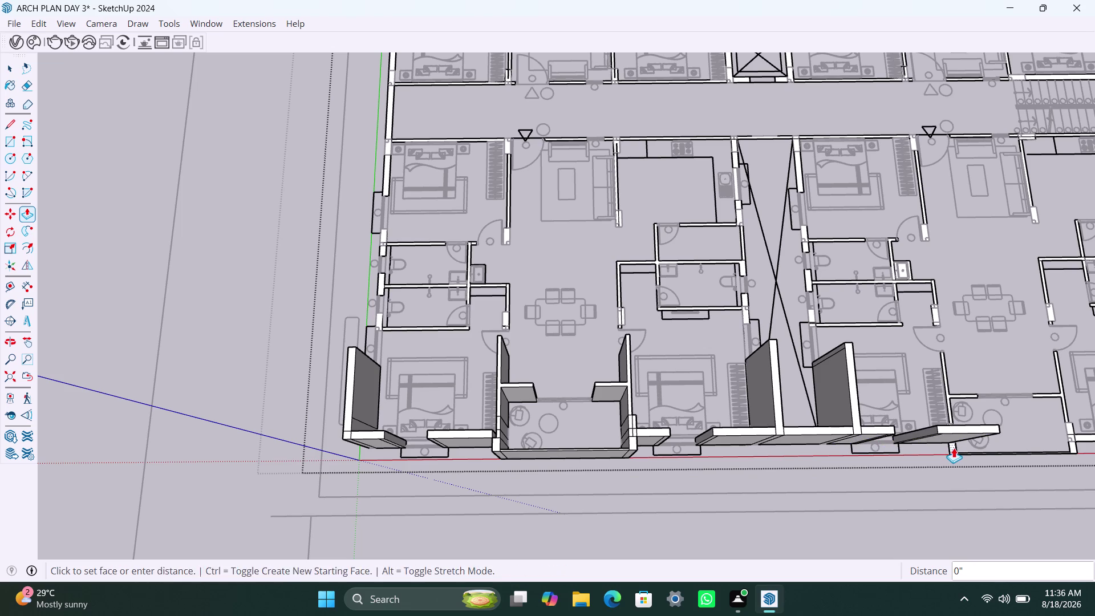
Raise the first front wall strip to wall height while orbiting along the front facade.
double_click(950, 416)
scroll(down, 3)
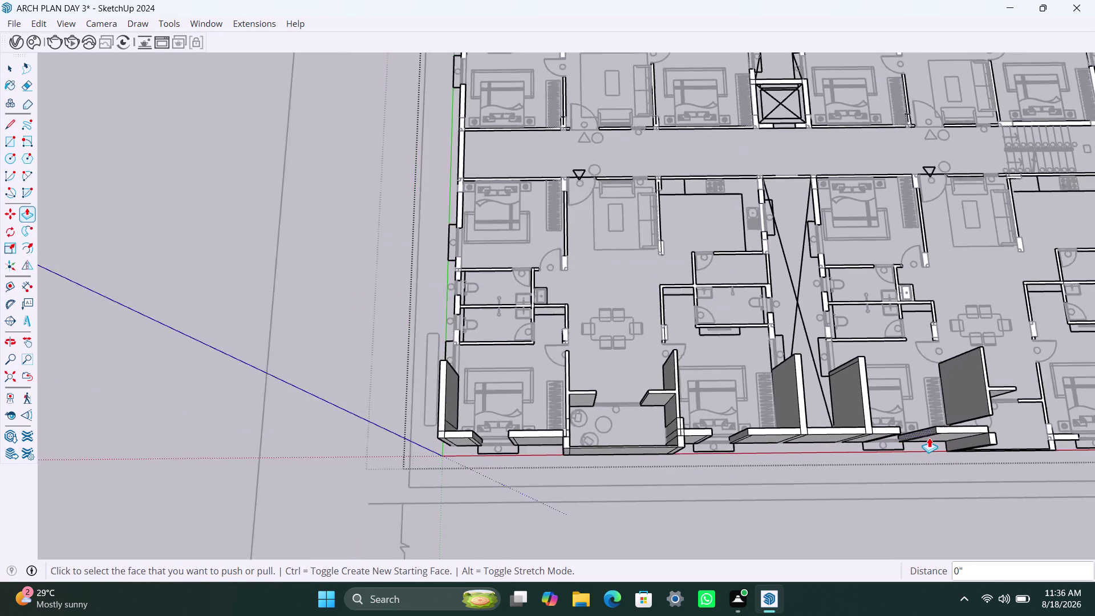
scroll(down, 3)
middle_drag(925, 439, 753, 418)
scroll(up, 3)
middle_drag(805, 412, 741, 413)
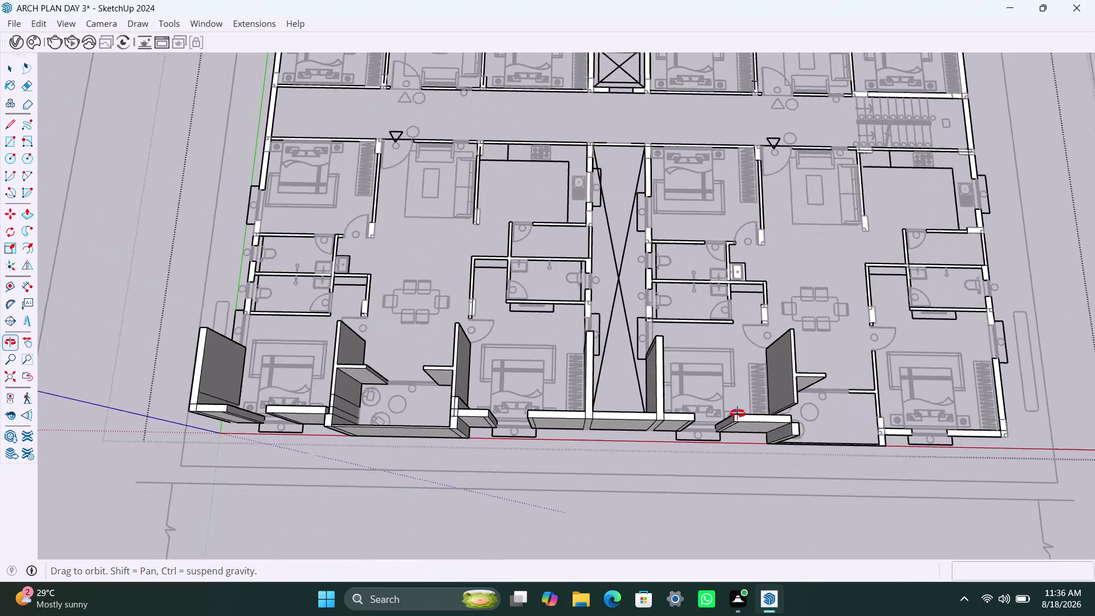
middle_drag(742, 414, 716, 410)
scroll(up, 3)
middle_drag(791, 467, 694, 402)
scroll(up, 3)
scroll(up, 3)
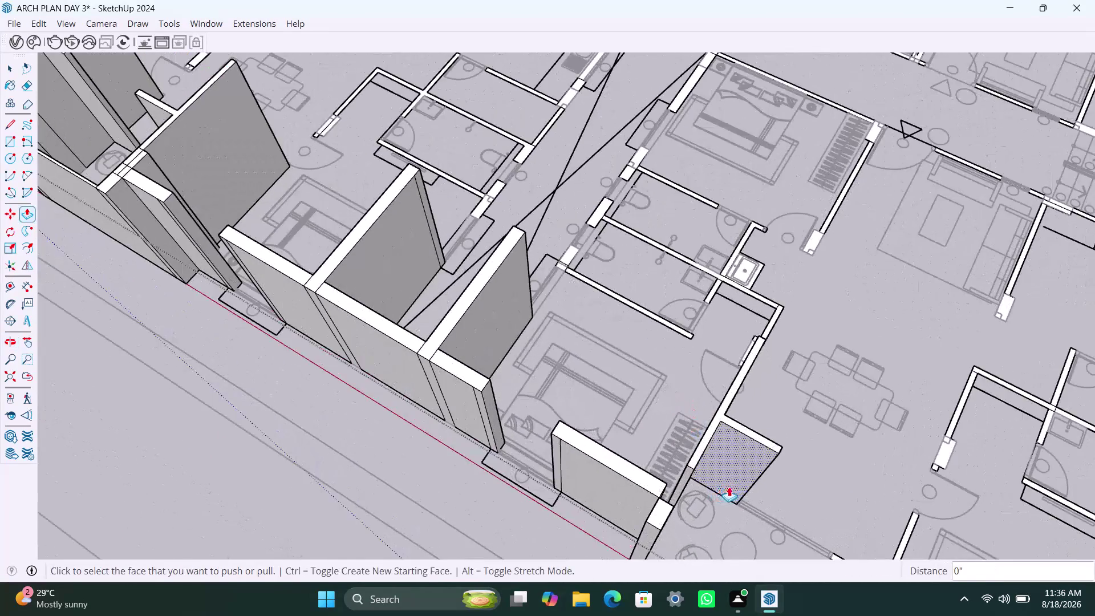
scroll(down, 3)
middle_drag(735, 460, 687, 380)
scroll(up, 3)
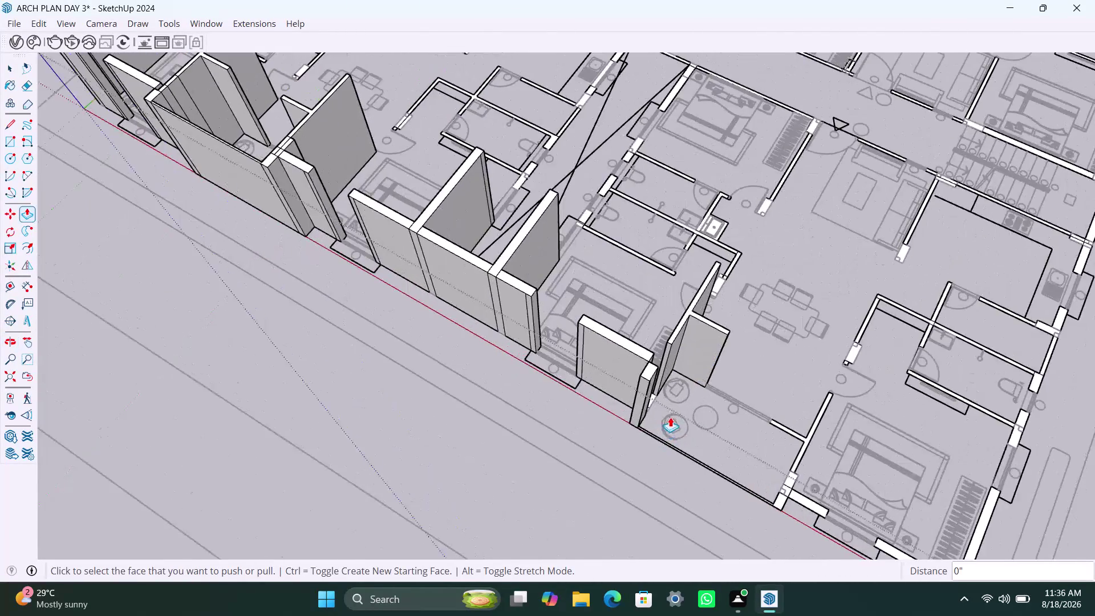
scroll(up, 3)
Raise the two adjoining wall strips beside the dining area to the same height.
double_click(642, 391)
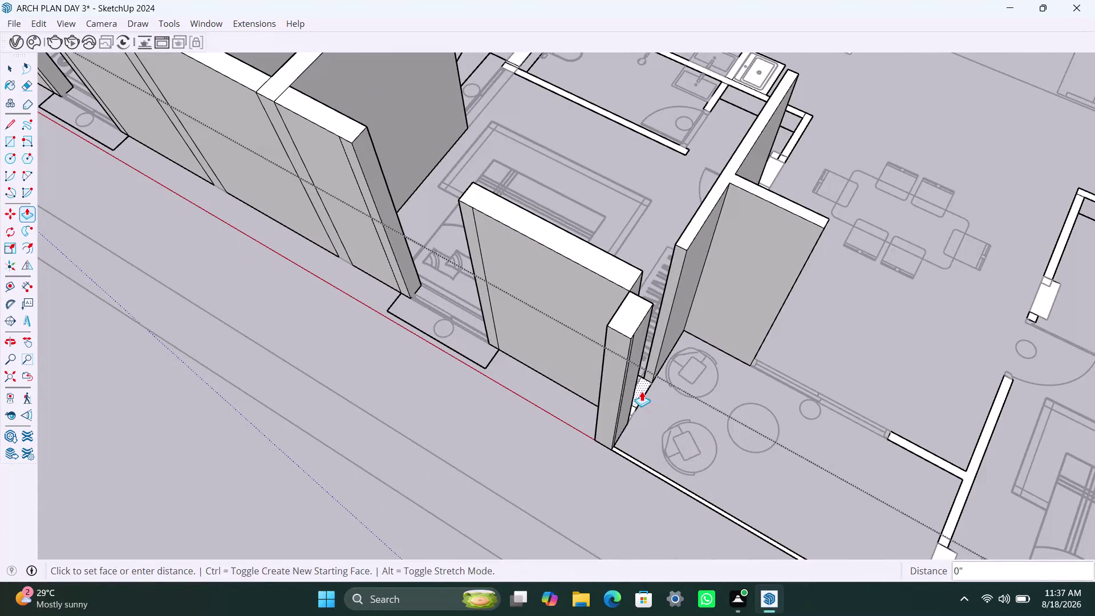
double_click(634, 409)
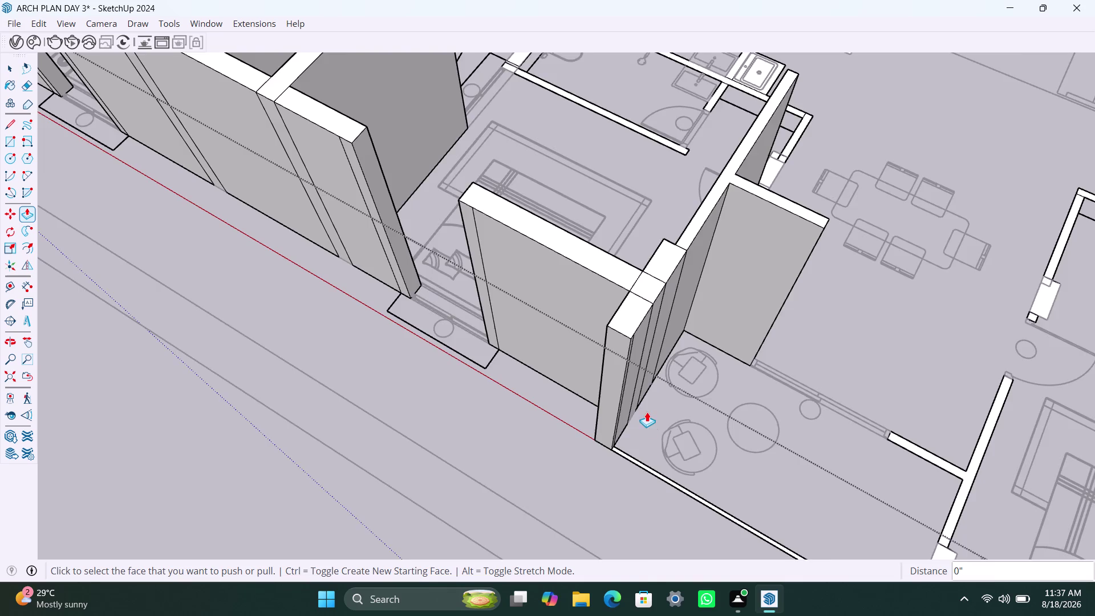
scroll(down, 3)
middle_drag(715, 424, 651, 358)
scroll(up, 3)
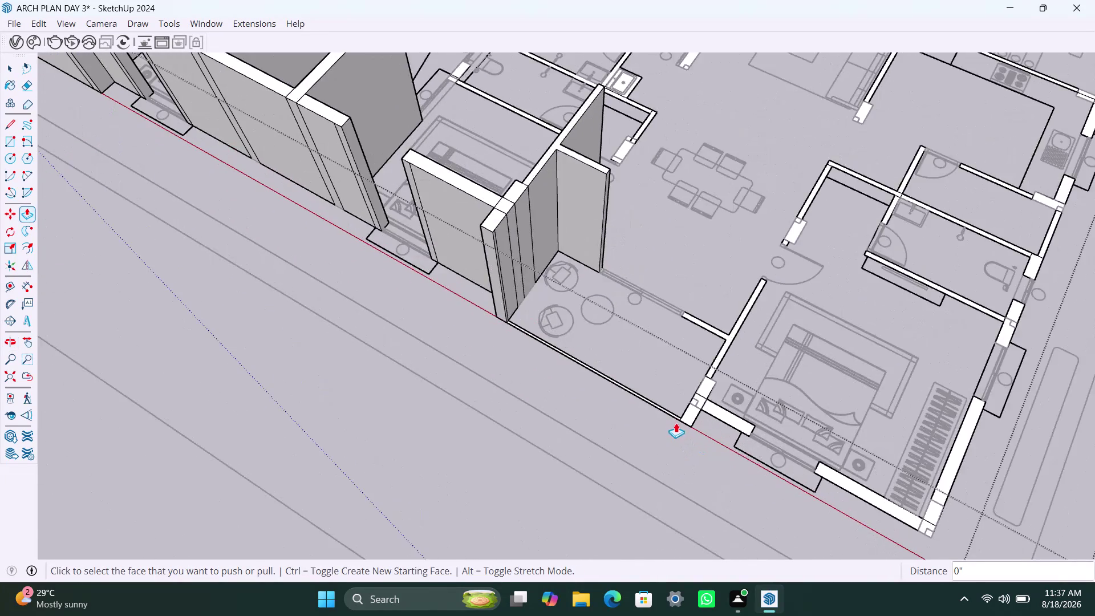
scroll(up, 3)
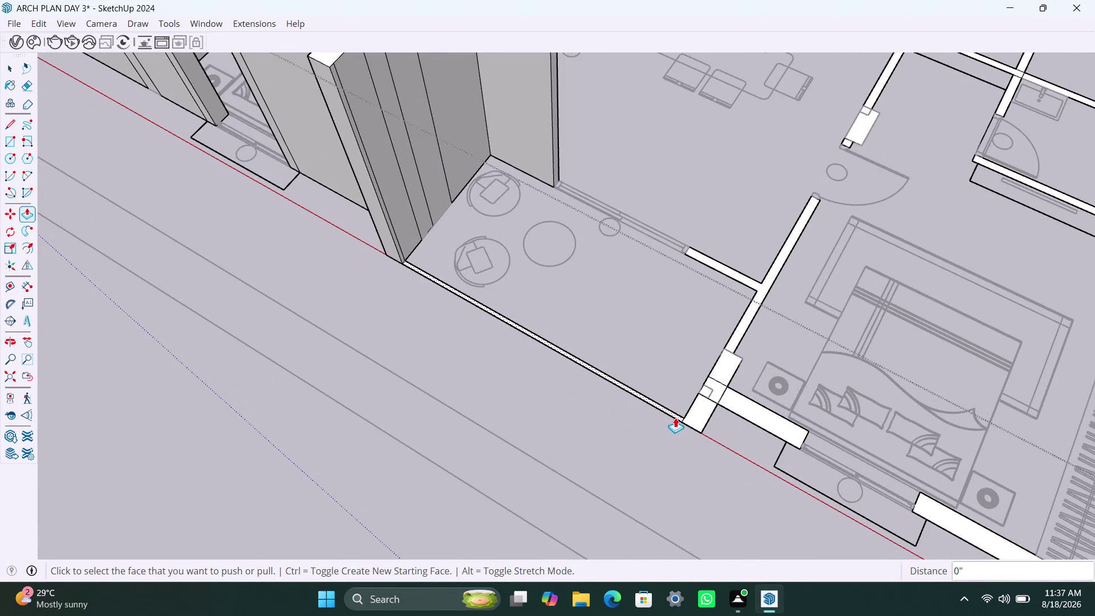
Extrude the long front wall strip and the next two front wall segments.
double_click(675, 417)
double_click(698, 420)
double_click(747, 404)
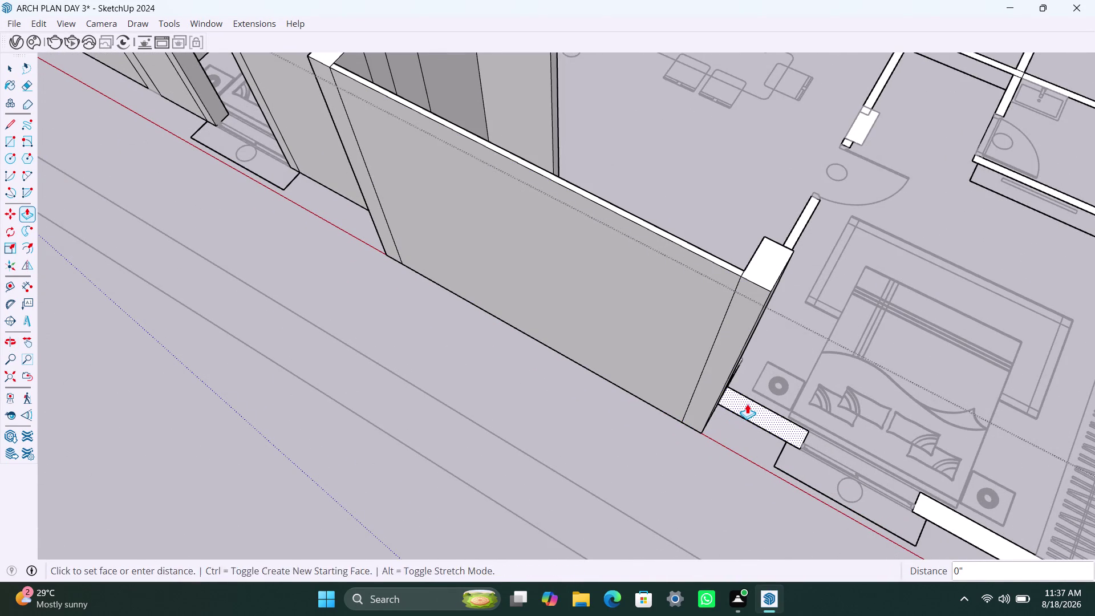
scroll(down, 3)
middle_drag(769, 415, 594, 400)
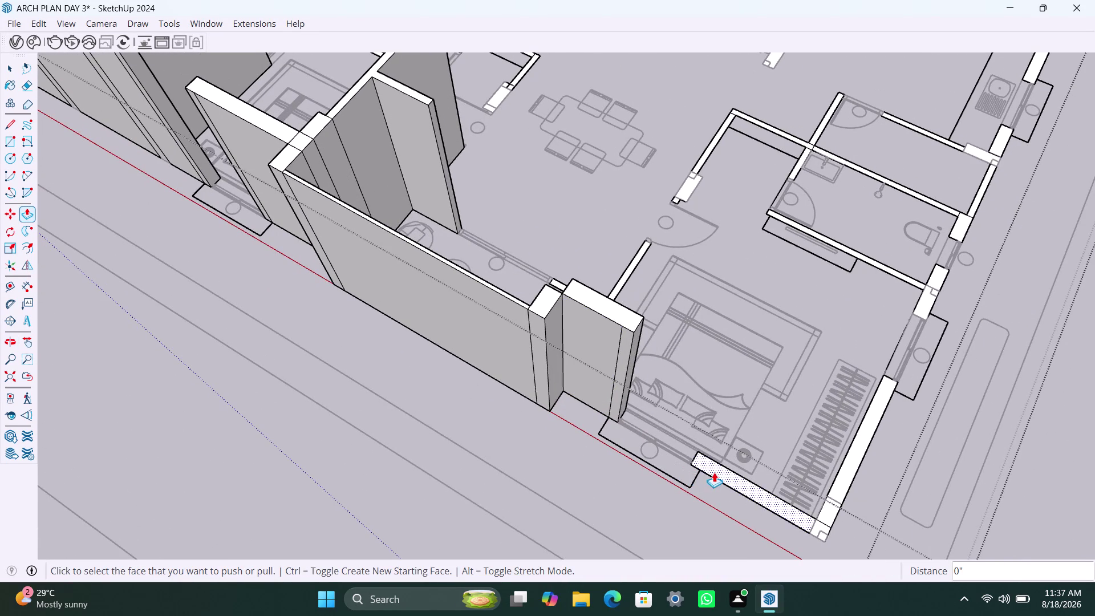
Raise the corner room's front wall strips and side wall strip to full height.
double_click(715, 471)
double_click(826, 527)
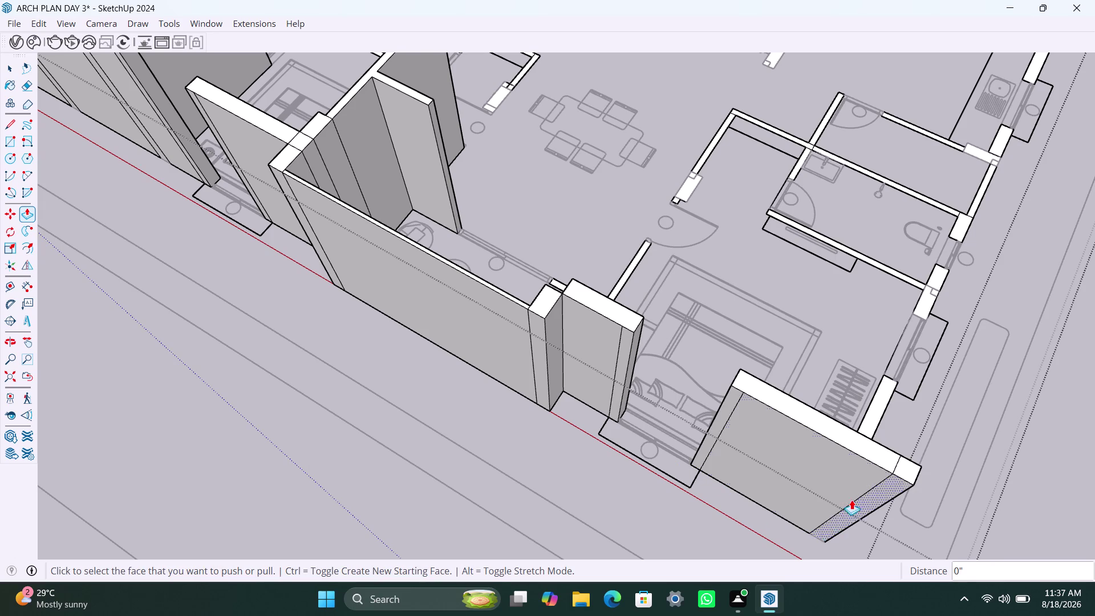
double_click(870, 429)
scroll(down, 3)
middle_drag(883, 468, 846, 462)
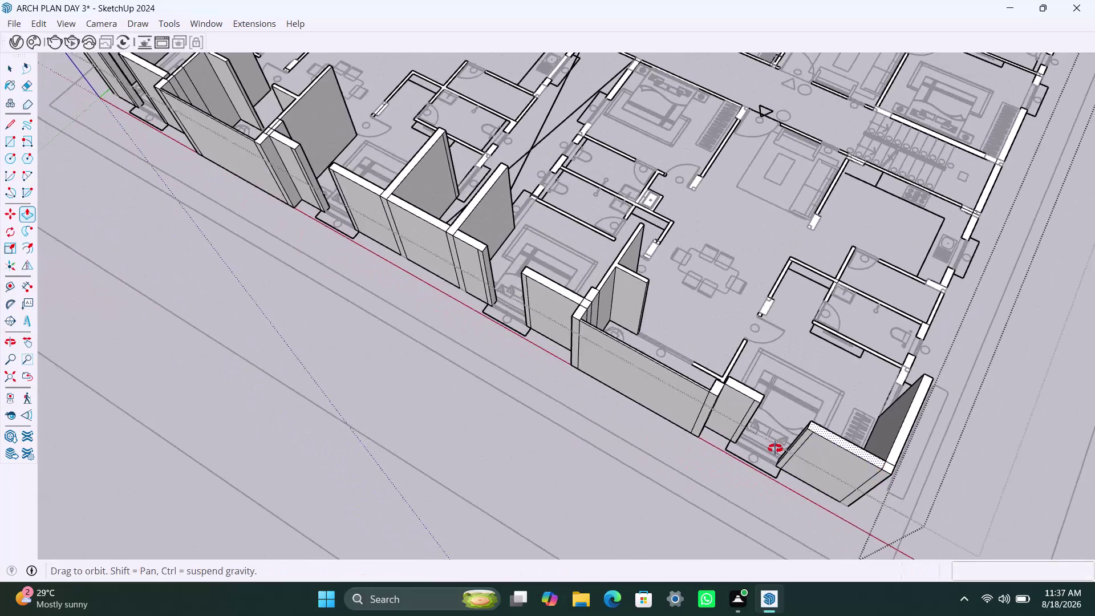
Raise the interior walls beside, below and right of the dining area toward the bedroom.
middle_drag(847, 462, 548, 431)
scroll(down, 3)
scroll(up, 3)
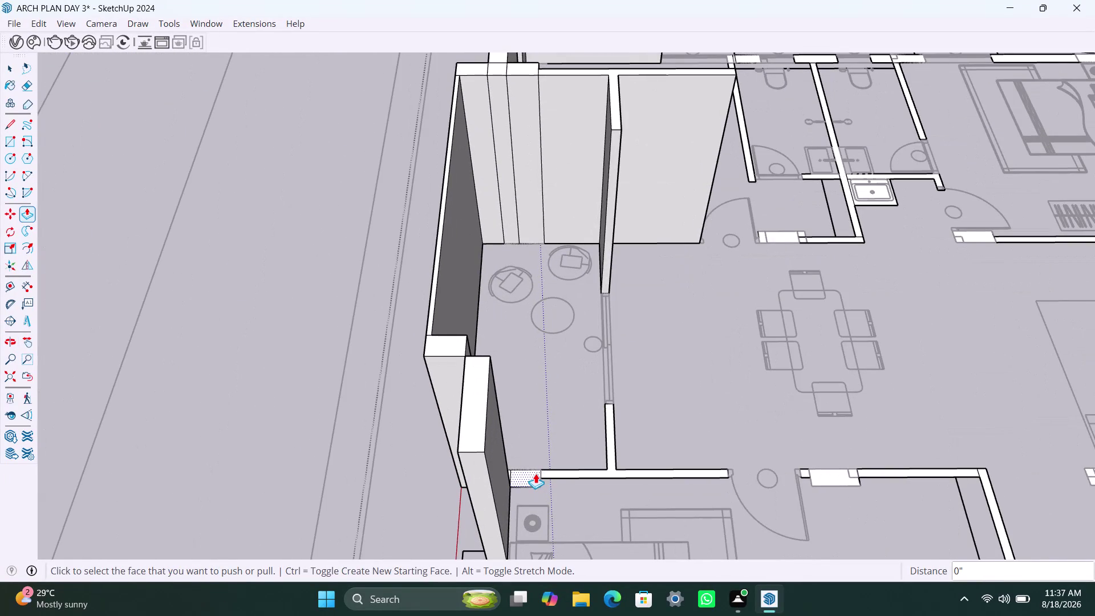
double_click(535, 473)
scroll(down, 3)
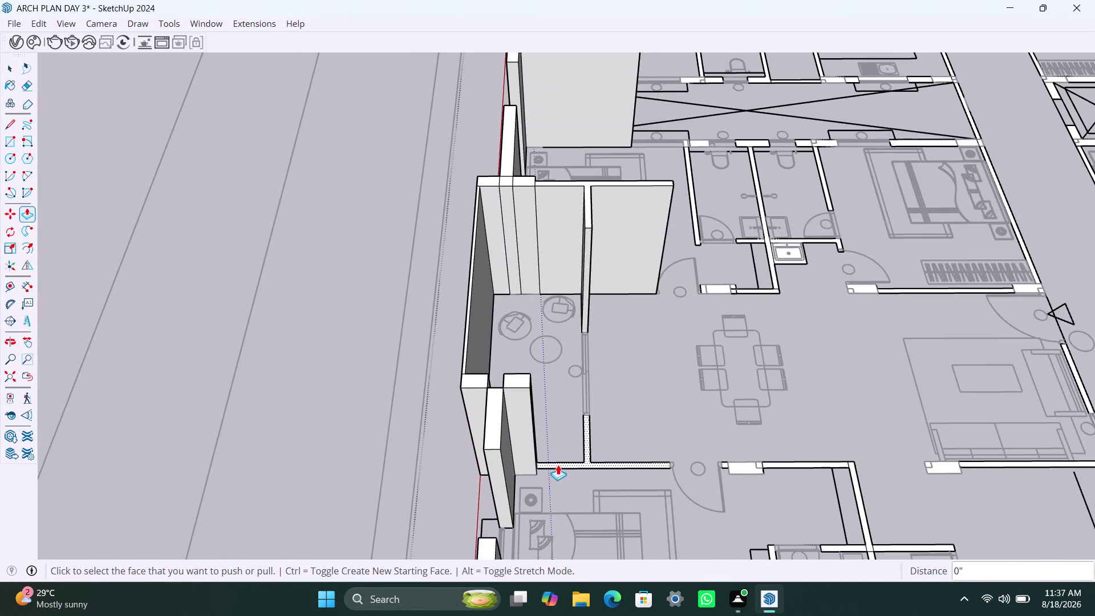
double_click(557, 464)
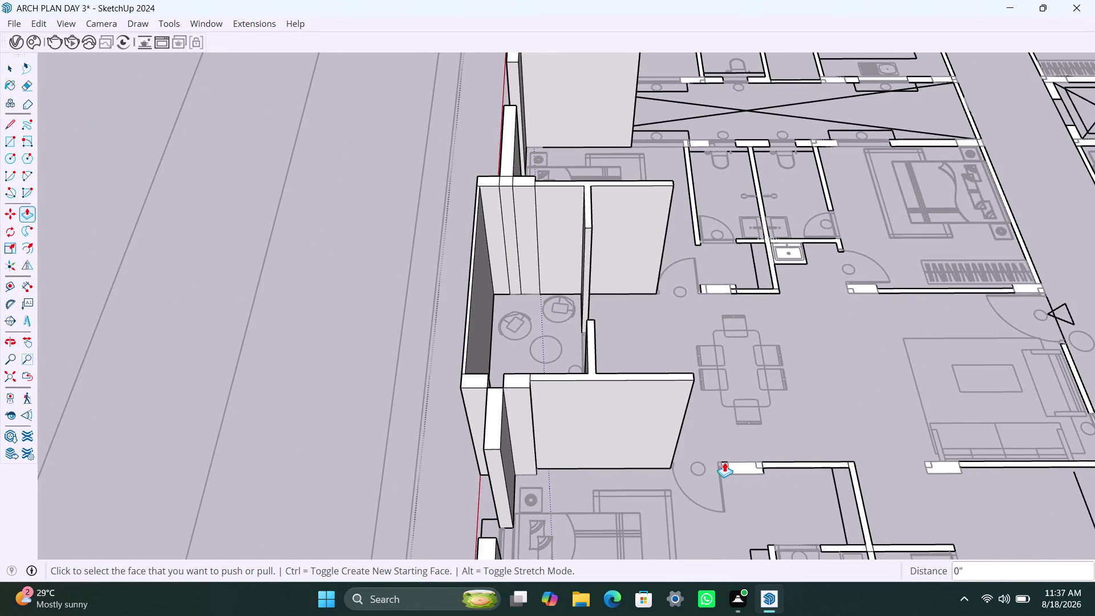
double_click(740, 465)
double_click(782, 464)
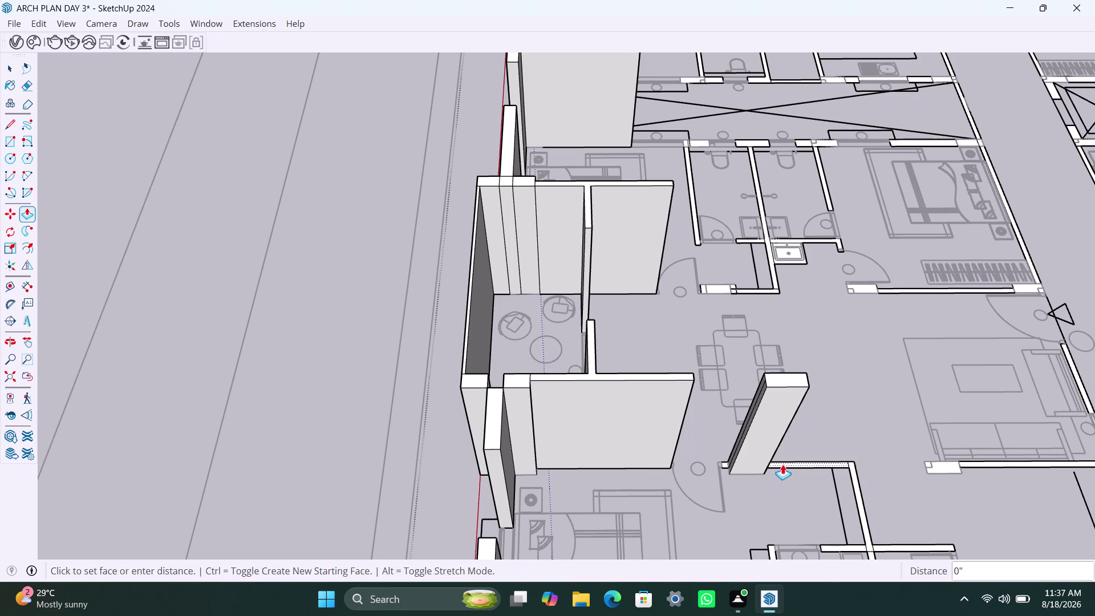
double_click(723, 463)
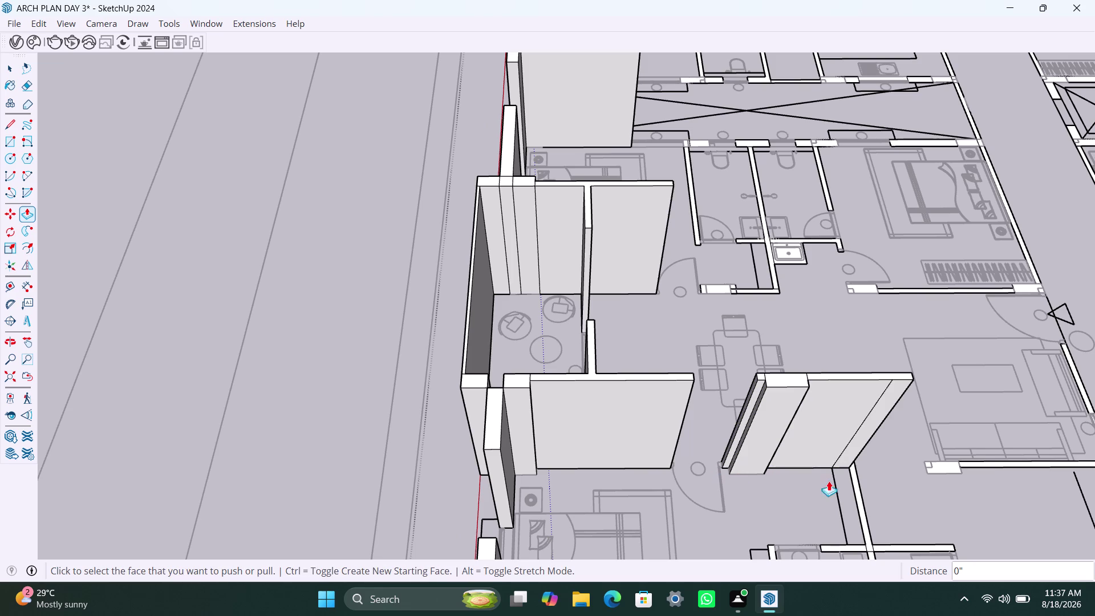
Raise the walls between the front rooms and the bathroom's front wall to full height.
double_click(859, 489)
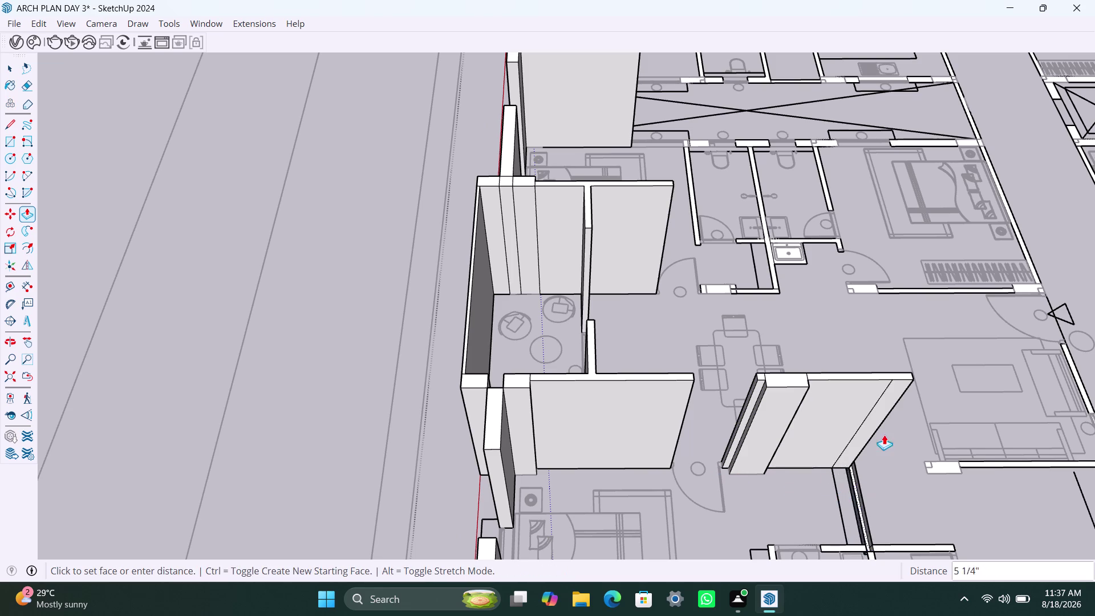
click(890, 377)
scroll(down, 3)
middle_drag(807, 484, 789, 376)
scroll(up, 3)
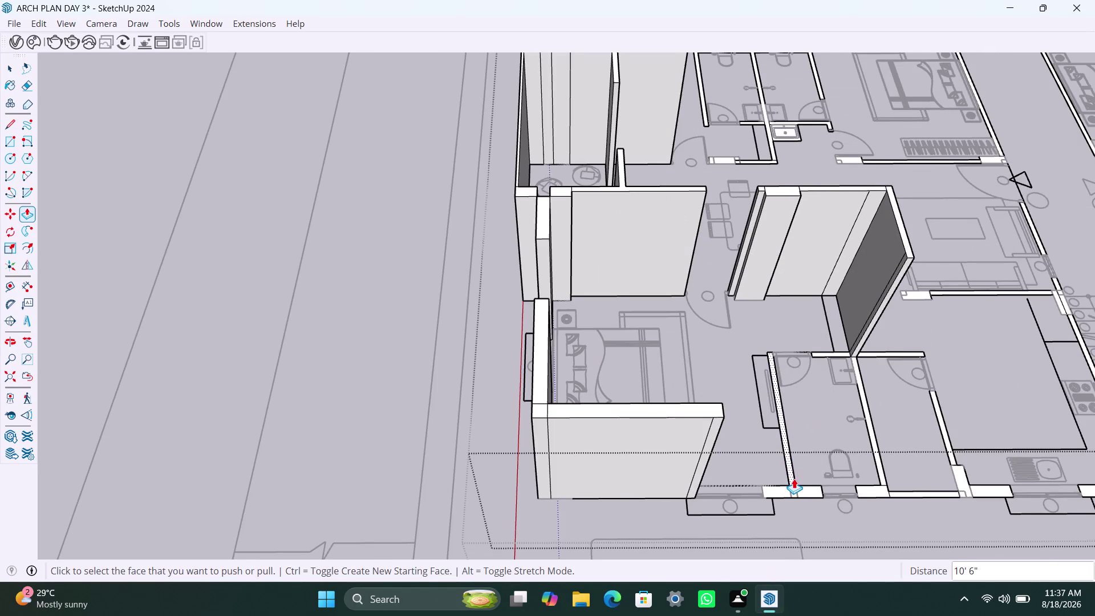
double_click(793, 478)
double_click(789, 493)
double_click(877, 495)
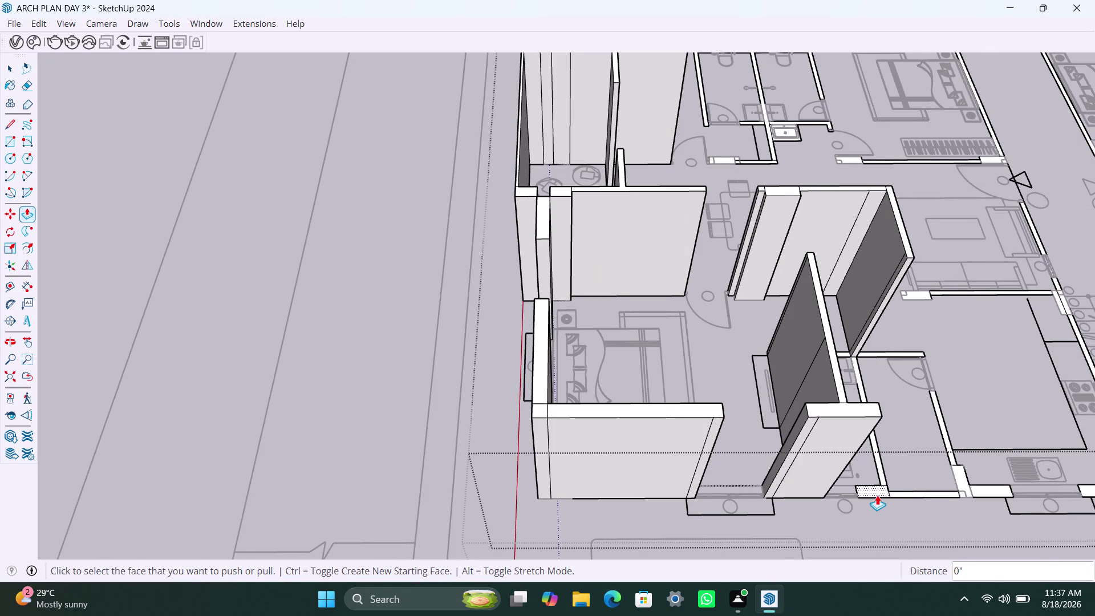
double_click(922, 494)
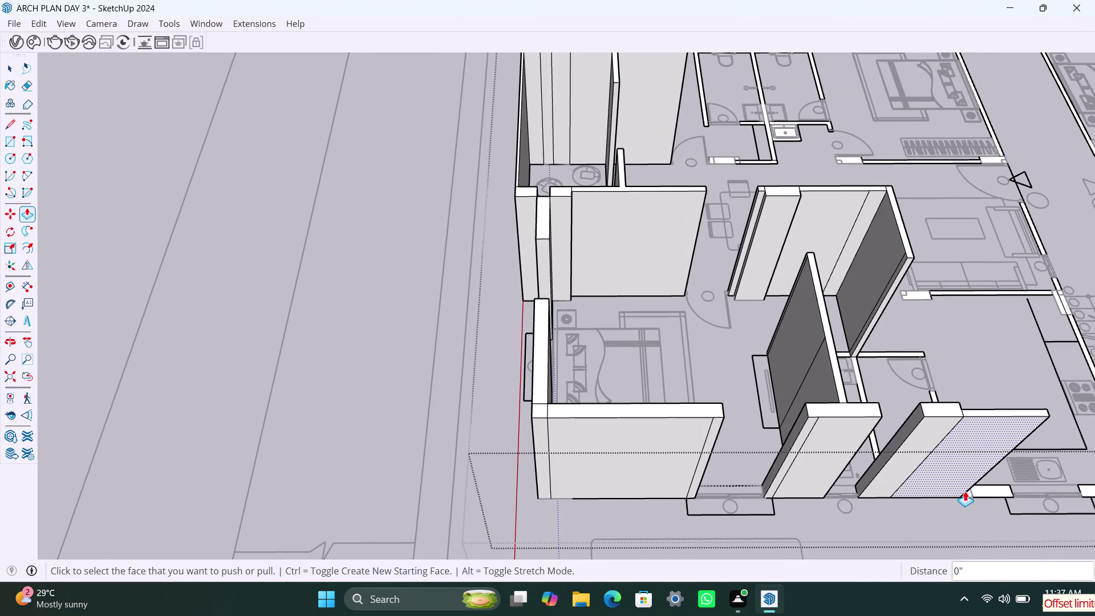
double_click(969, 494)
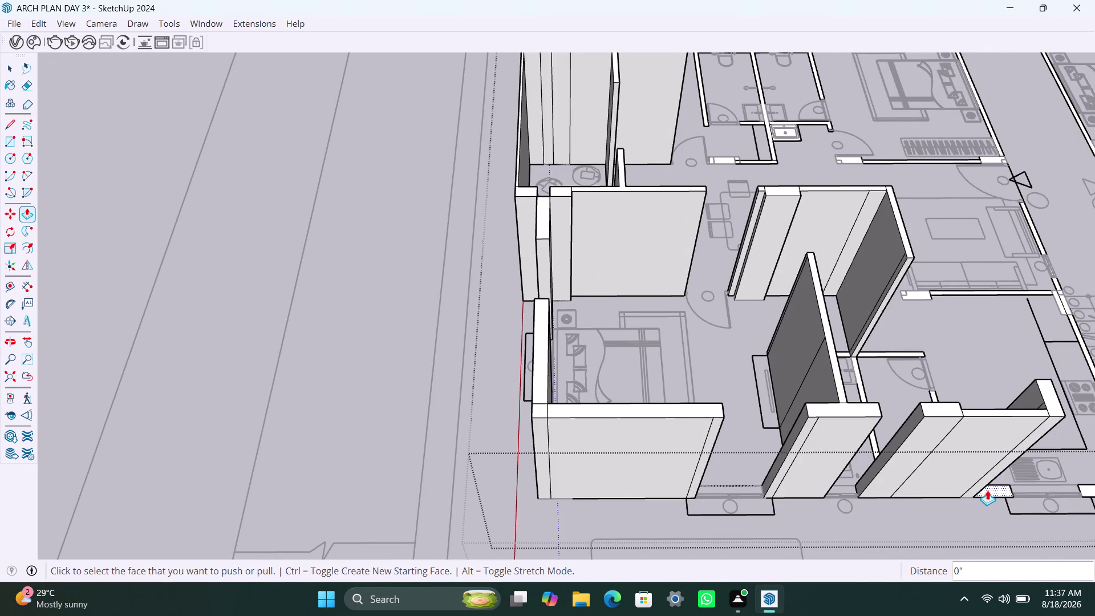
double_click(991, 489)
Raise the next front wall segment and try pulling up the narrow strip between walls.
double_click(874, 439)
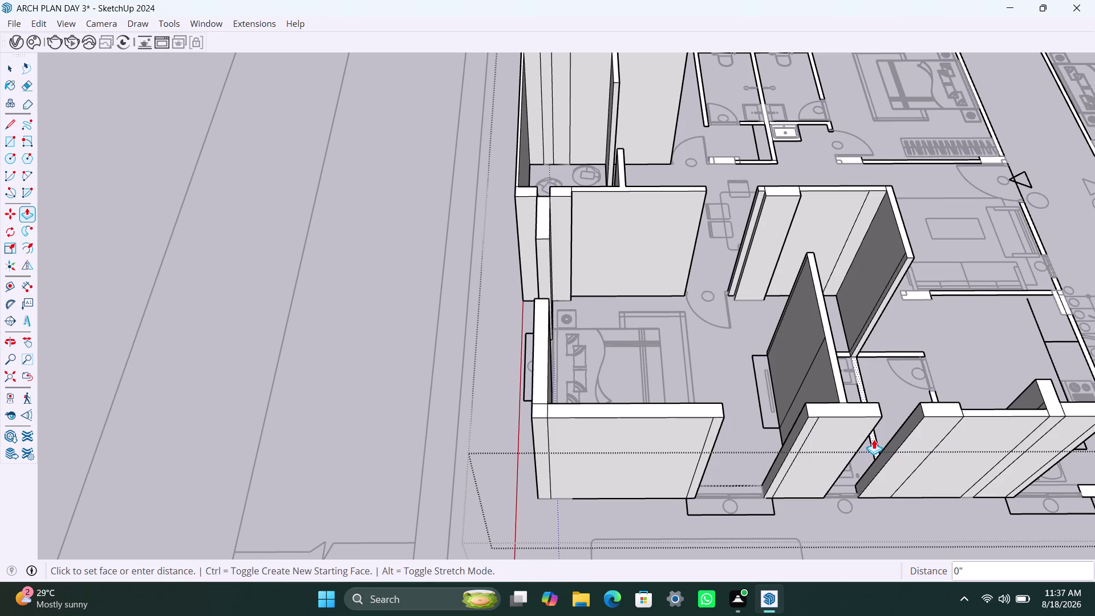
double_click(877, 438)
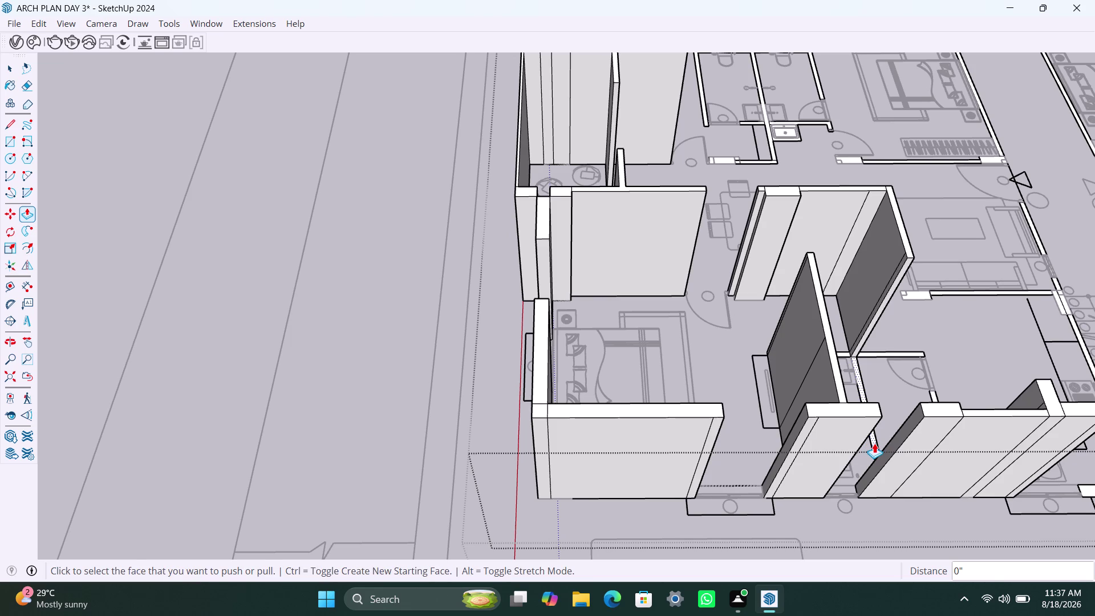
double_click(874, 443)
click(875, 443)
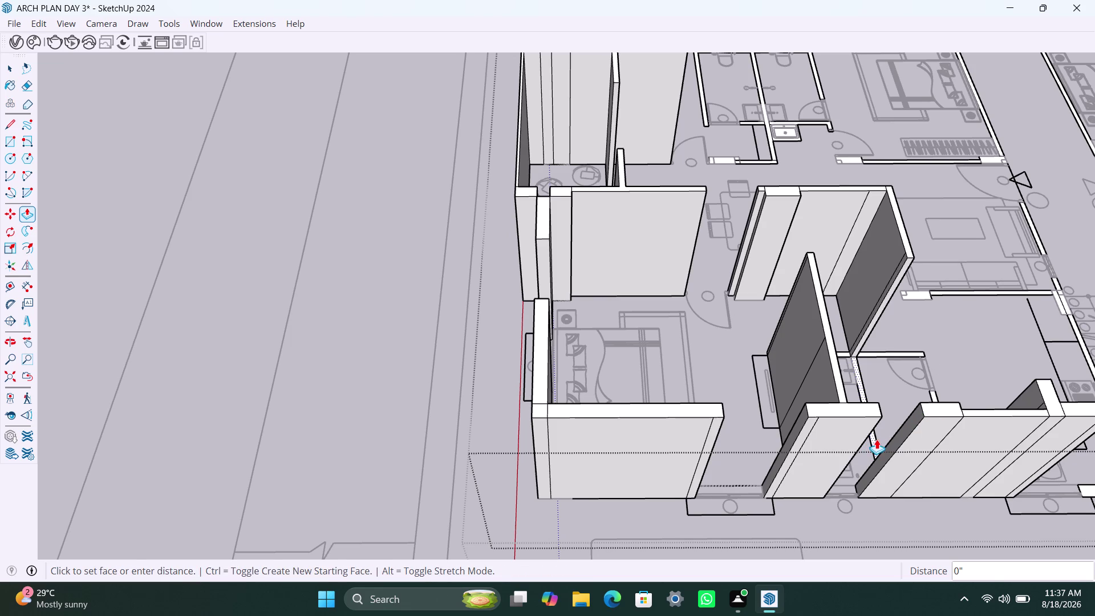
click(876, 439)
click(930, 411)
key(space)
key(p)
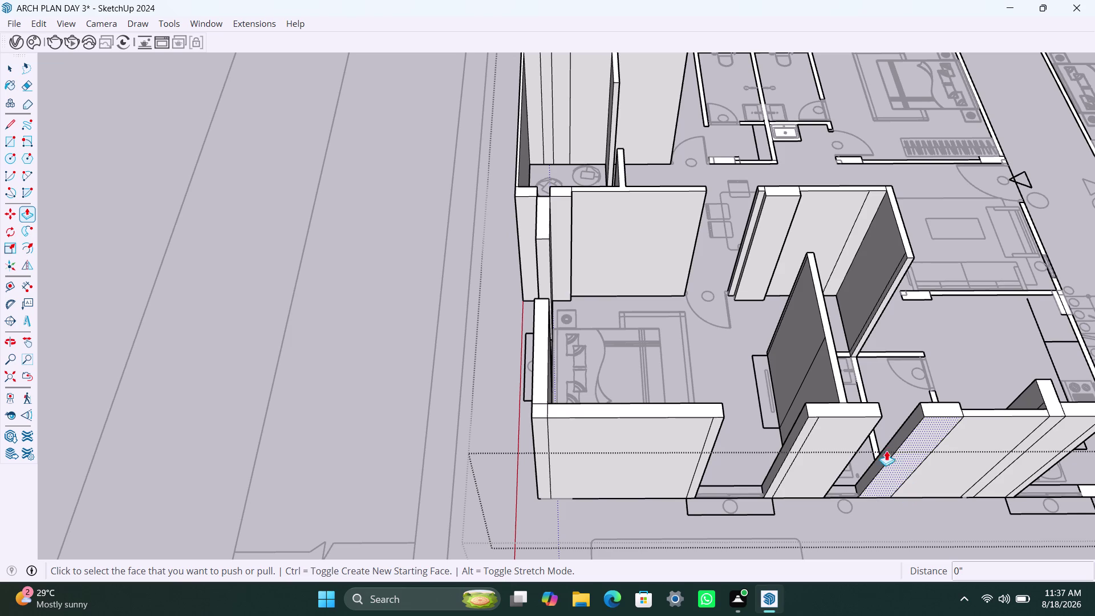
click(876, 446)
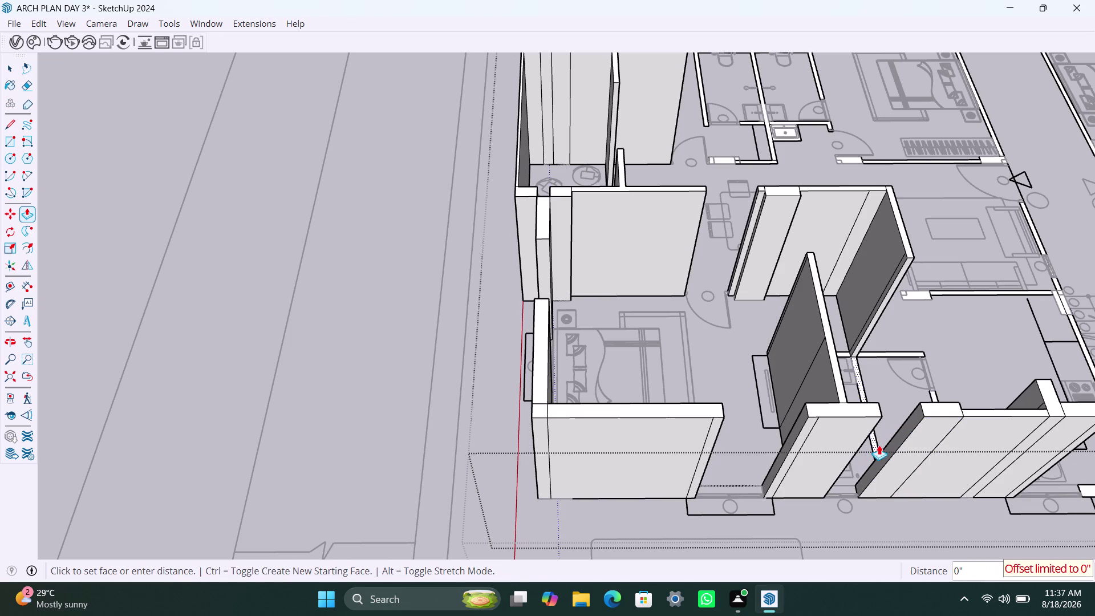
click(934, 405)
Pull back and orbit toward the next apartment's front rooms.
scroll(down, 3)
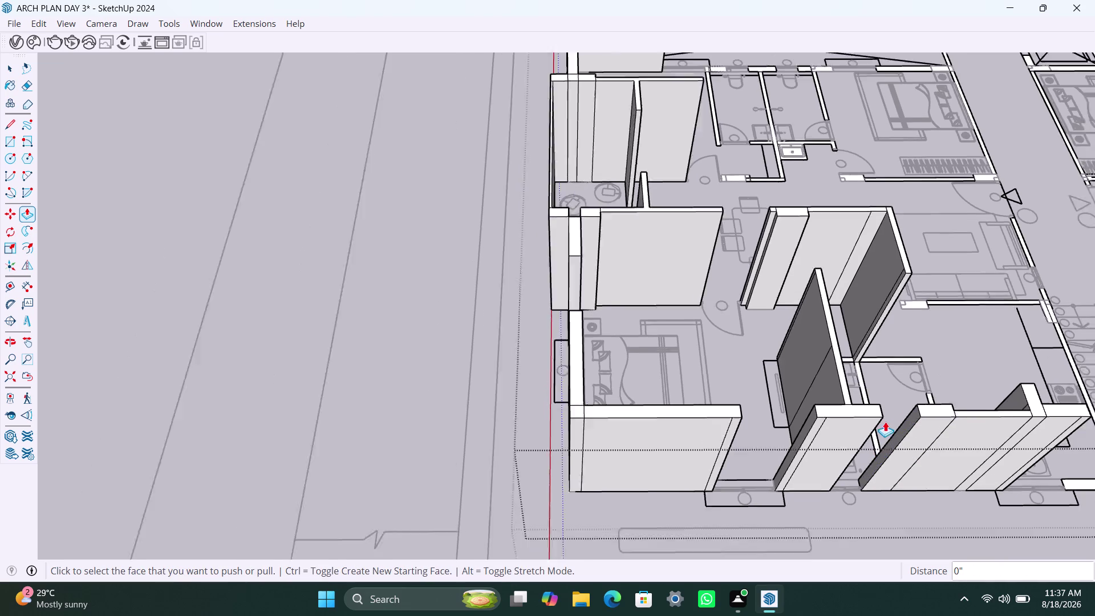
scroll(down, 3)
middle_drag(882, 454, 638, 414)
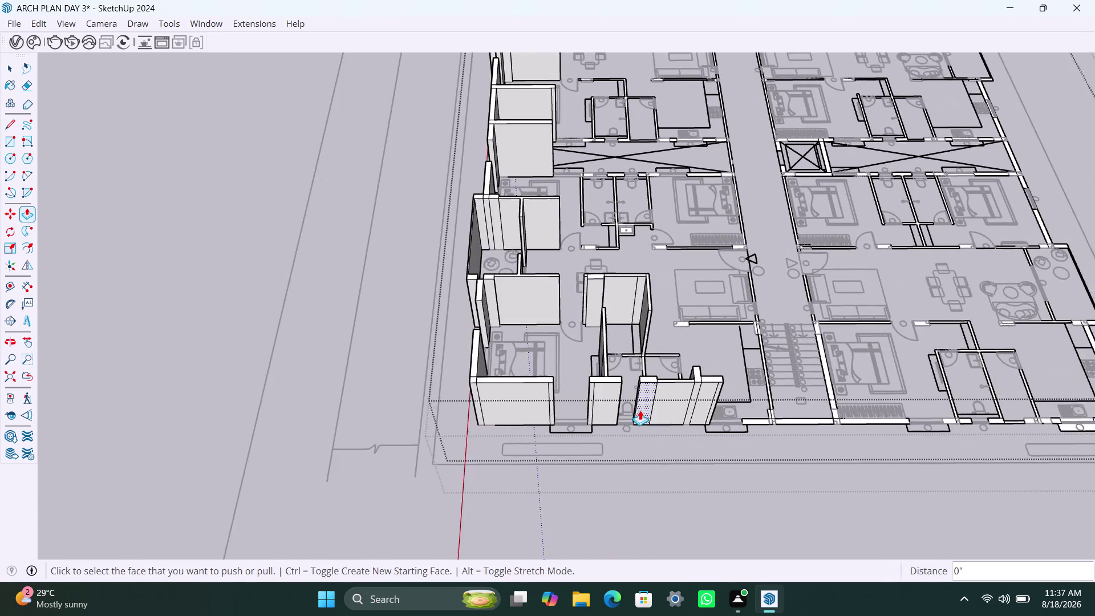
scroll(up, 3)
middle_drag(646, 374, 631, 488)
scroll(up, 3)
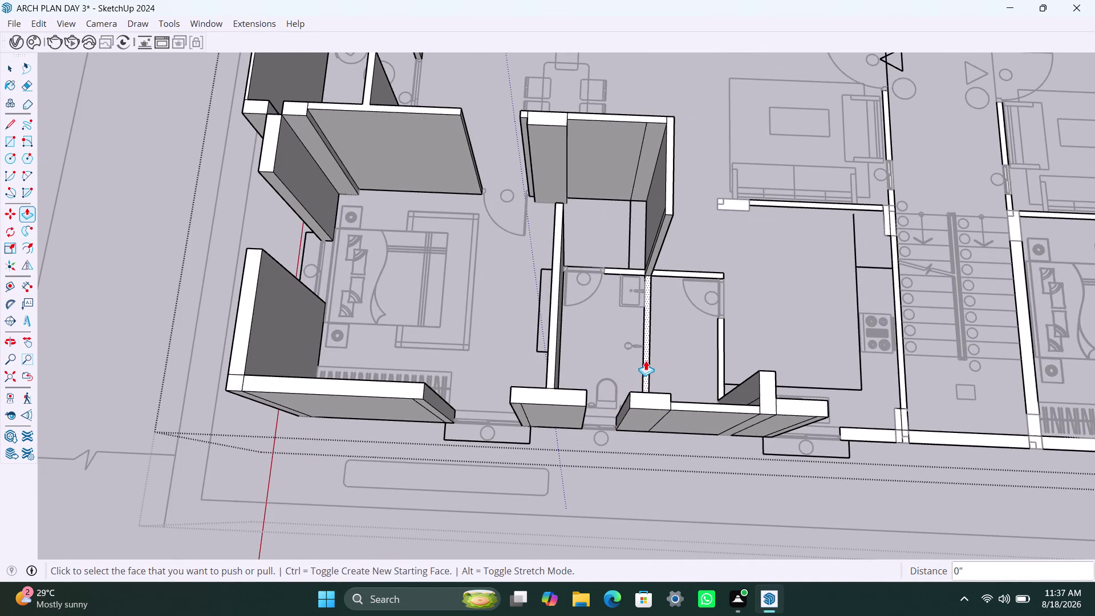
Raise the thin wall strip to the same height, then exit the tool.
click(646, 360)
click(650, 345)
double_click(633, 271)
key(space)
key(space)
key(space)
key(Escape)
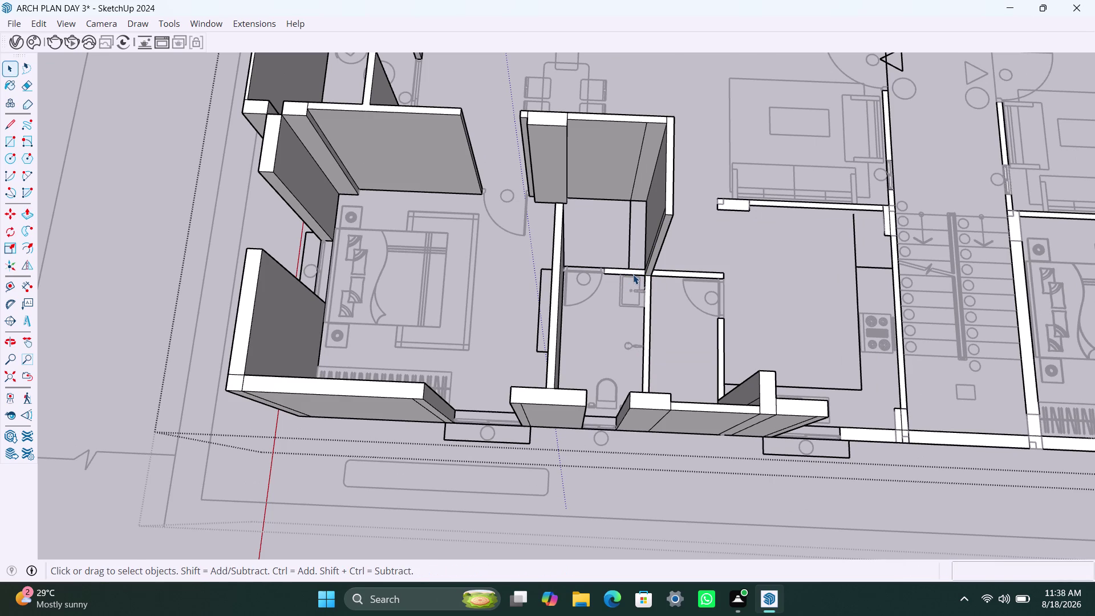
Undo the recent front wall extrusions, including the right front and bathroom front wall pieces.
key(Escape)
key(ctrl+z)
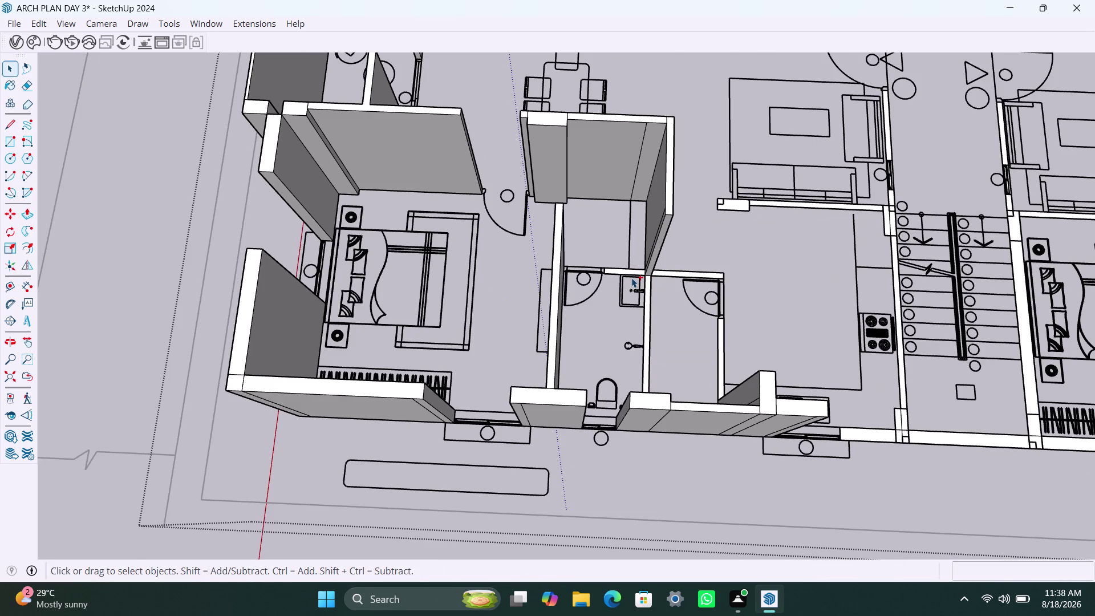
key(ctrl+z)
key(ctrl+z)
key(ctrl+z)
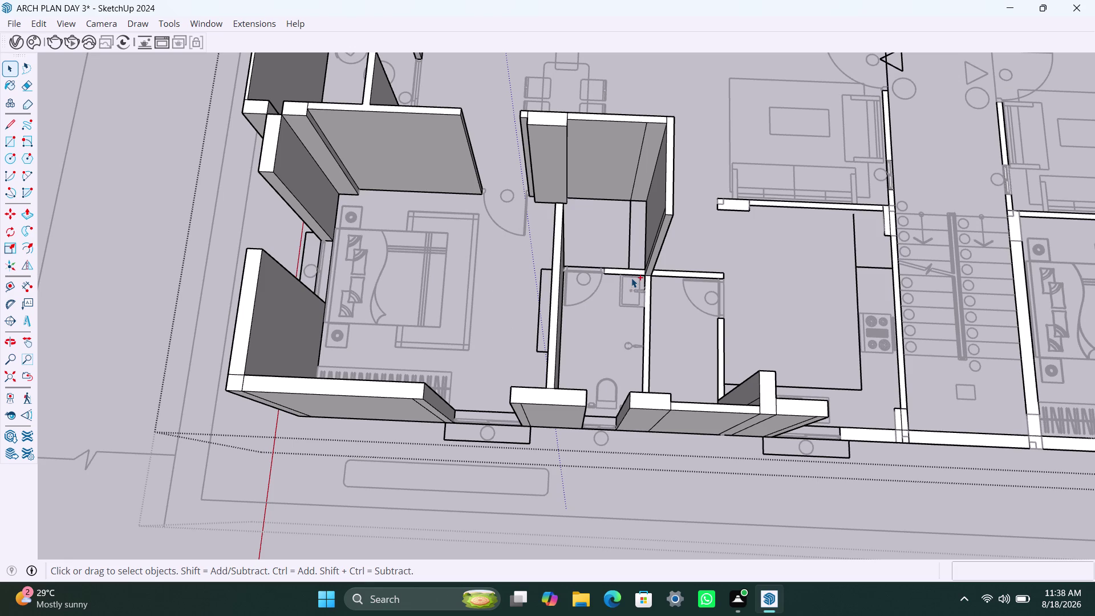
key(ctrl+z)
key(ctrl+z)
key(ctrl+z)
key(ctrl+z)
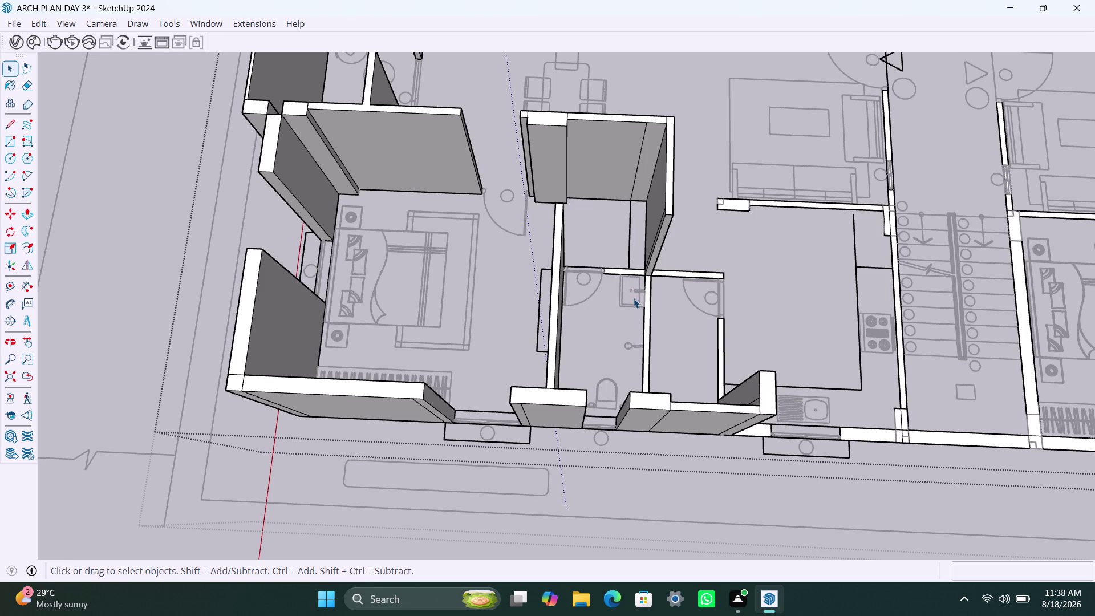
key(ctrl+z)
key(ctrl+z)
key(ctrl+z)
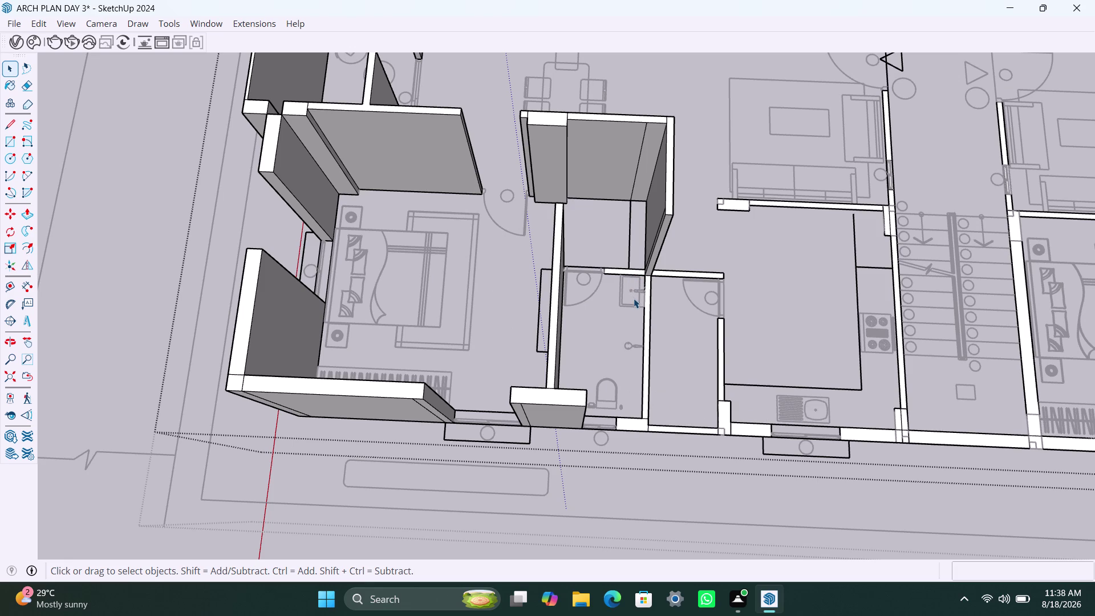
Pull the bathroom's front wall face up to the full 10' 6" height.
key(p)
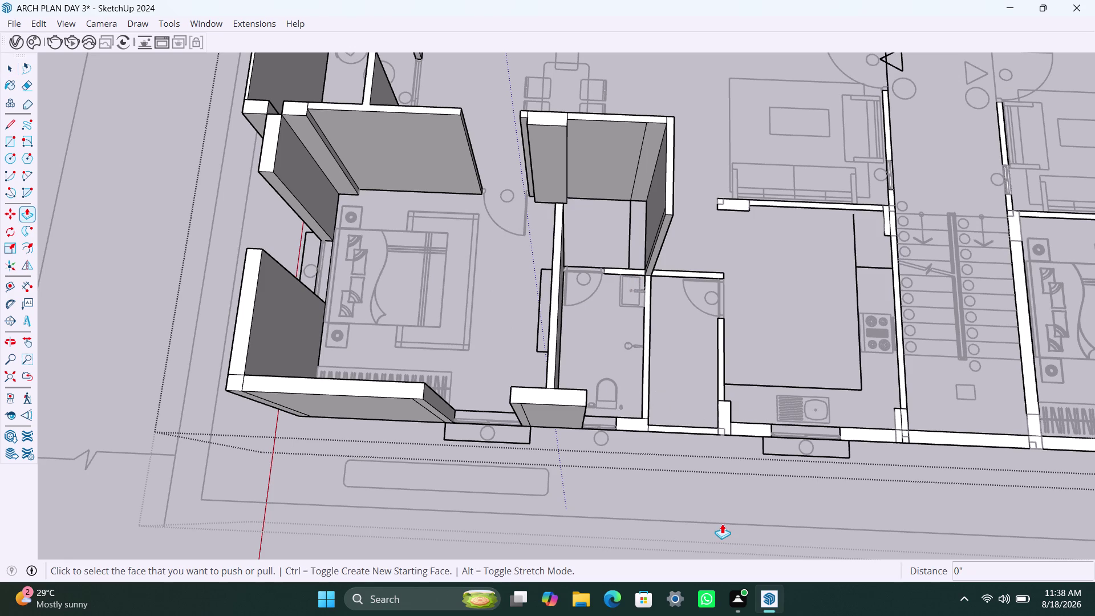
double_click(636, 420)
click(636, 420)
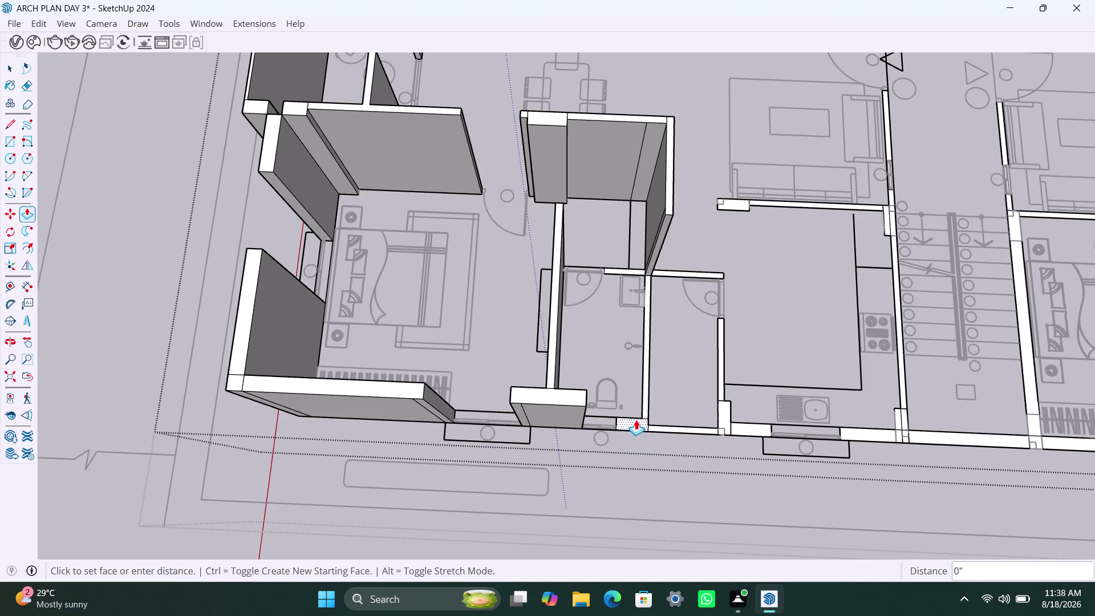
click(579, 397)
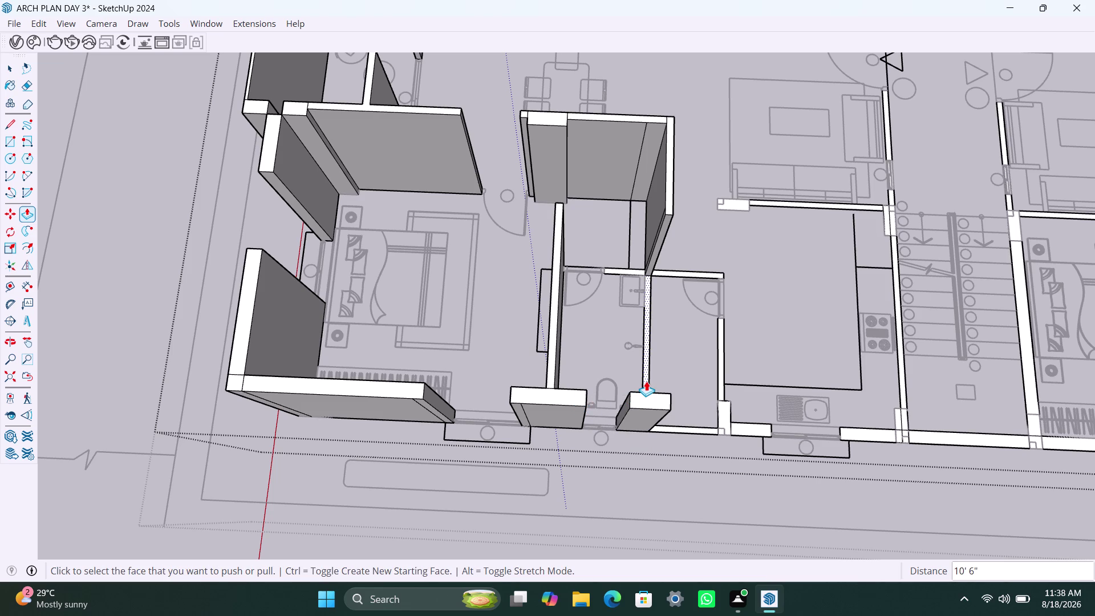
Raise the thin bathroom partition to match the existing 10' 6" walls.
click(646, 381)
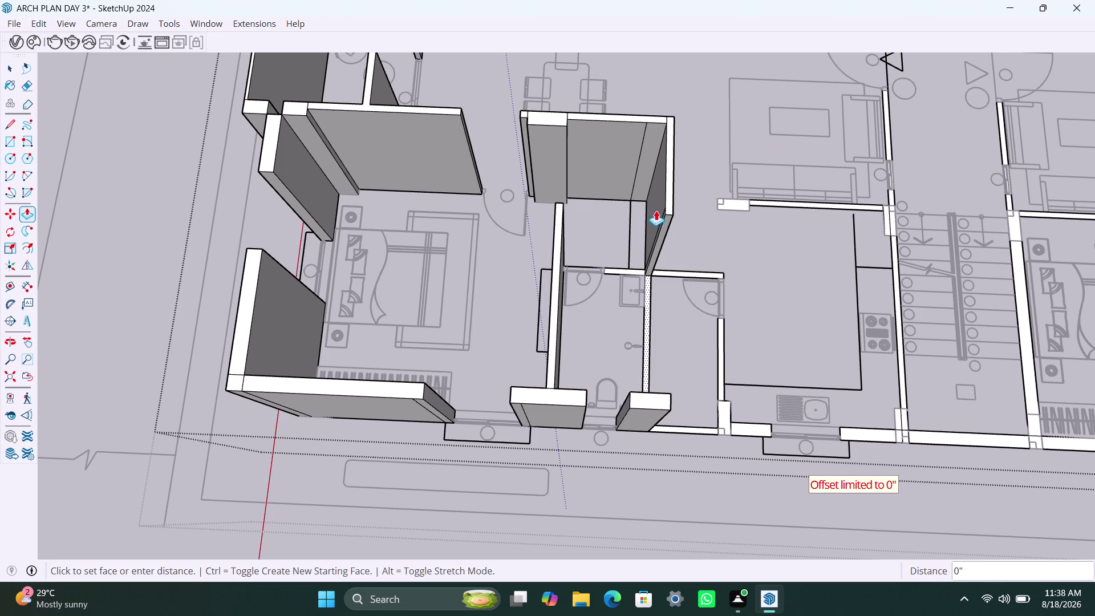
click(651, 315)
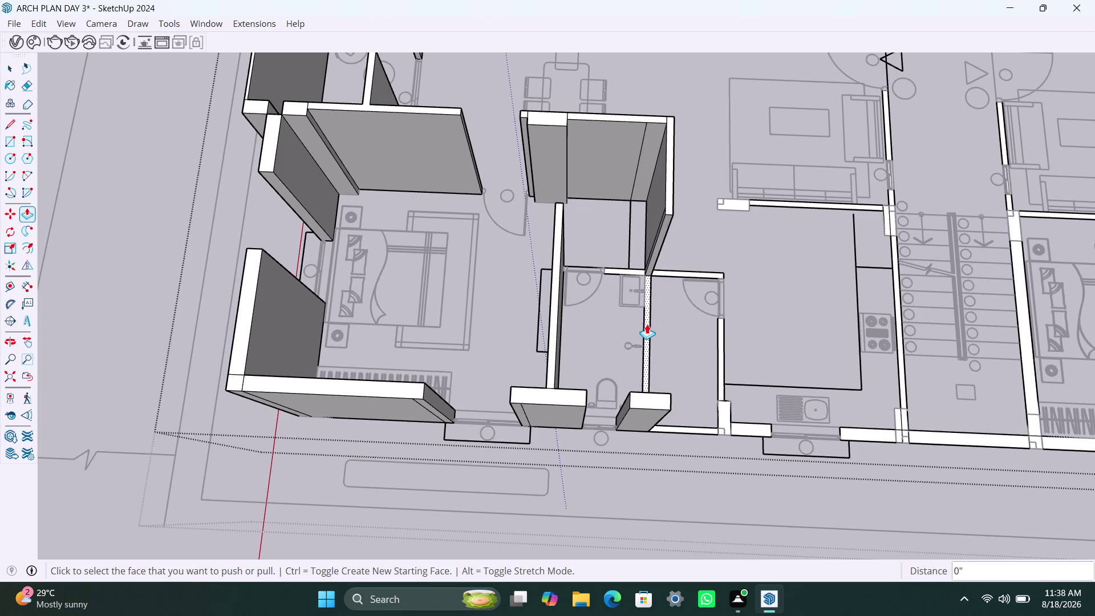
click(647, 324)
click(672, 212)
scroll(down, 3)
middle_drag(658, 406, 747, 151)
scroll(down, 3)
middle_drag(686, 588, 684, 521)
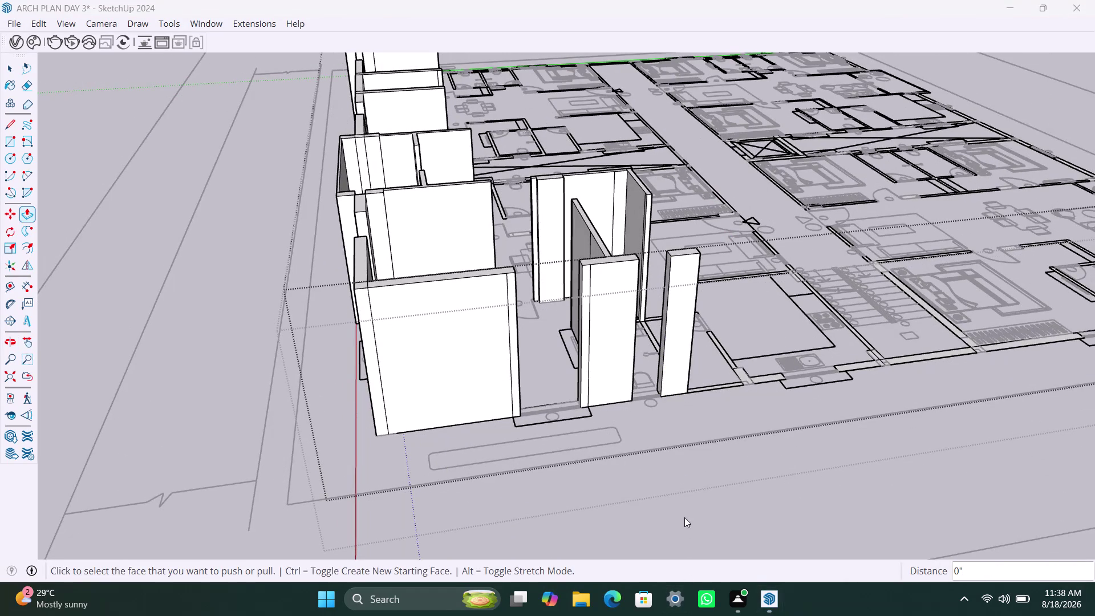
From an overhead view of the plan, raise the wall beside the bathroom to full height.
middle_drag(684, 520, 684, 517)
middle_drag(685, 508, 620, 431)
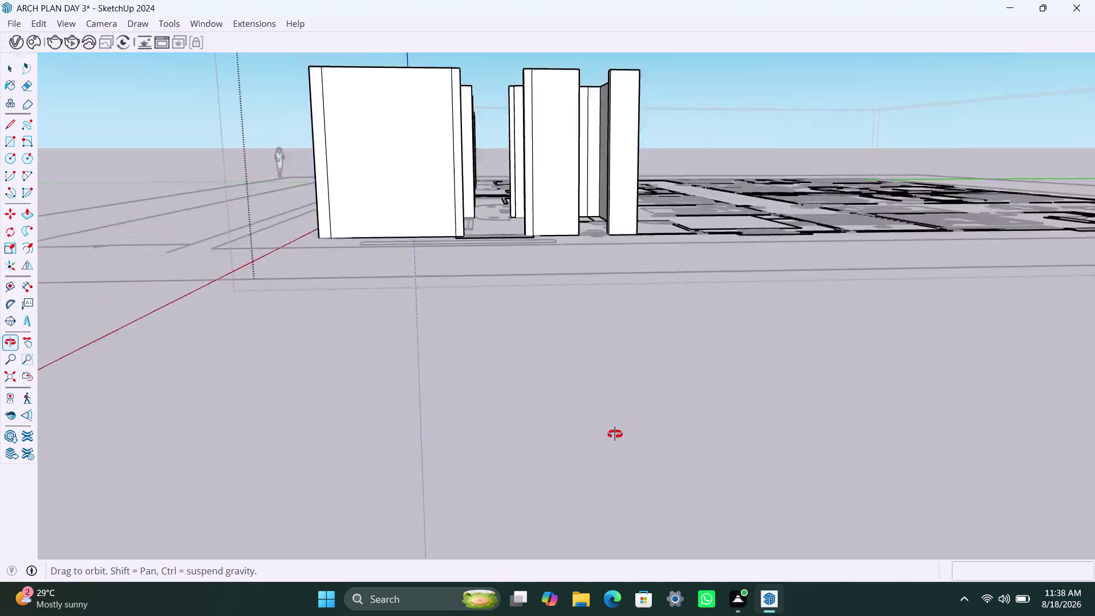
middle_drag(620, 430, 549, 488)
scroll(down, 3)
middle_drag(528, 404, 524, 557)
scroll(down, 3)
middle_drag(539, 519, 539, 486)
scroll(down, 3)
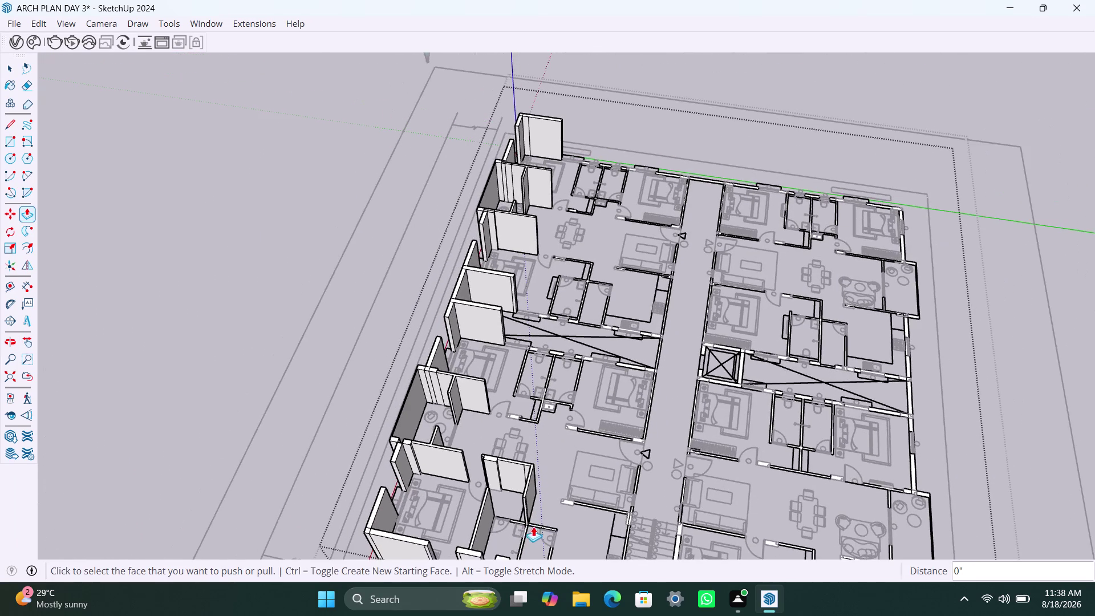
scroll(down, 3)
middle_drag(517, 521, 520, 483)
scroll(up, 3)
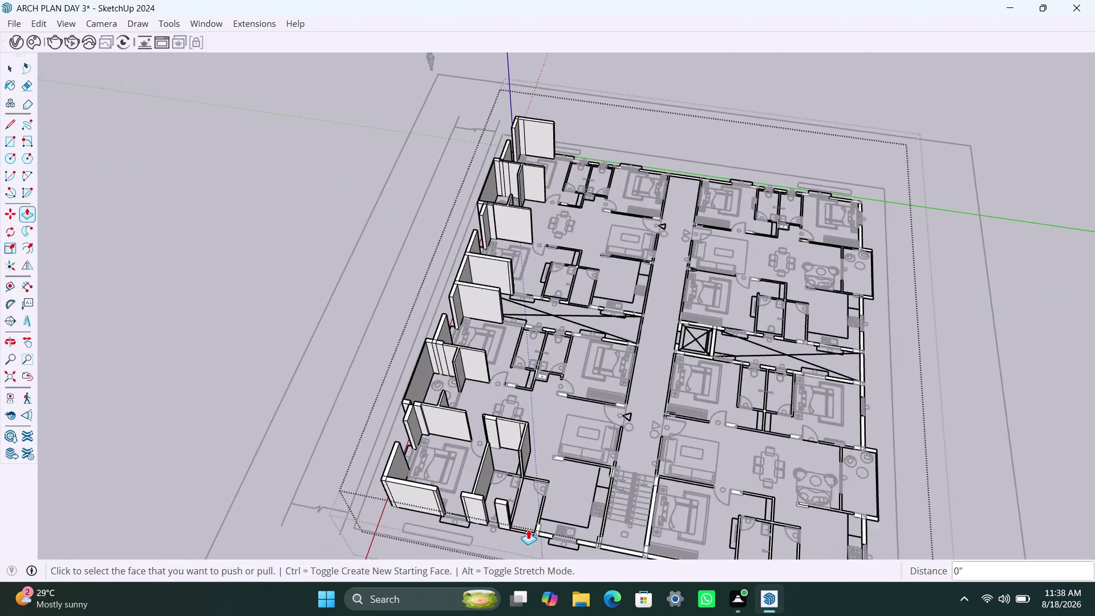
scroll(up, 3)
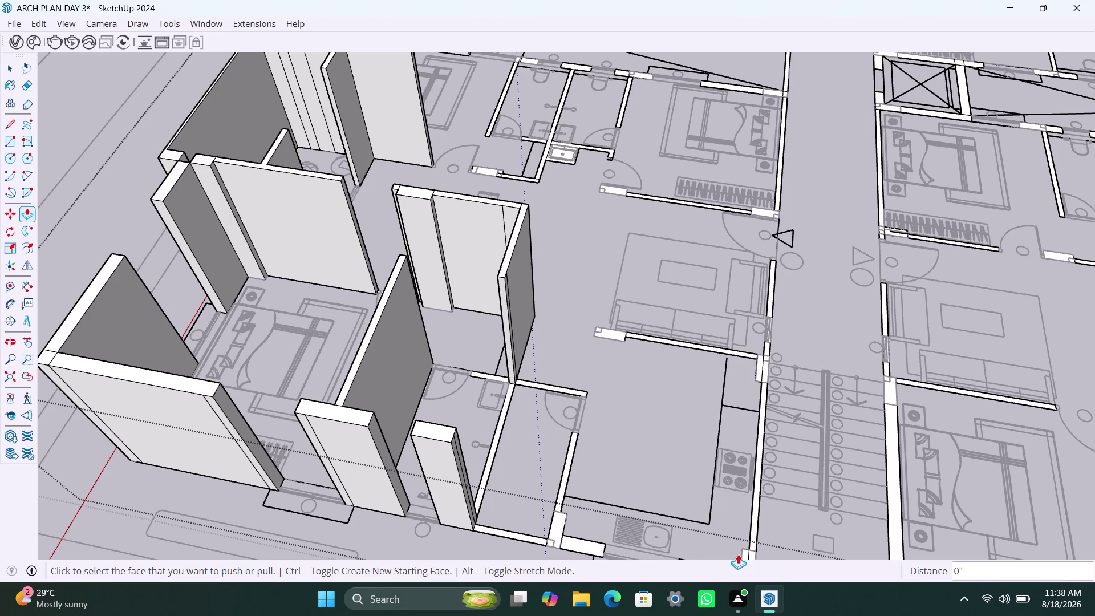
double_click(492, 460)
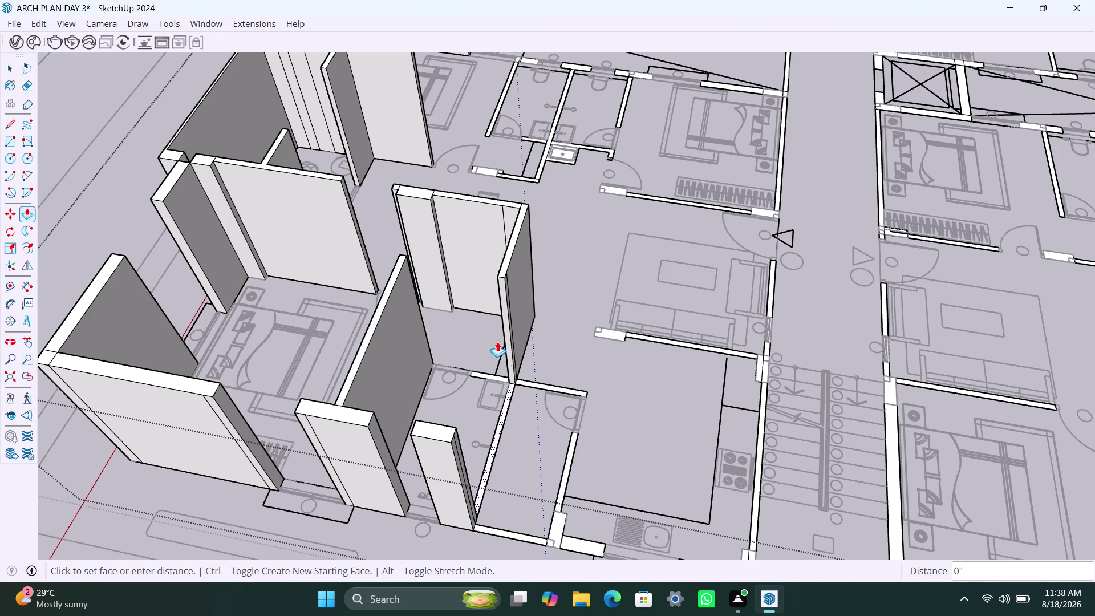
click(505, 278)
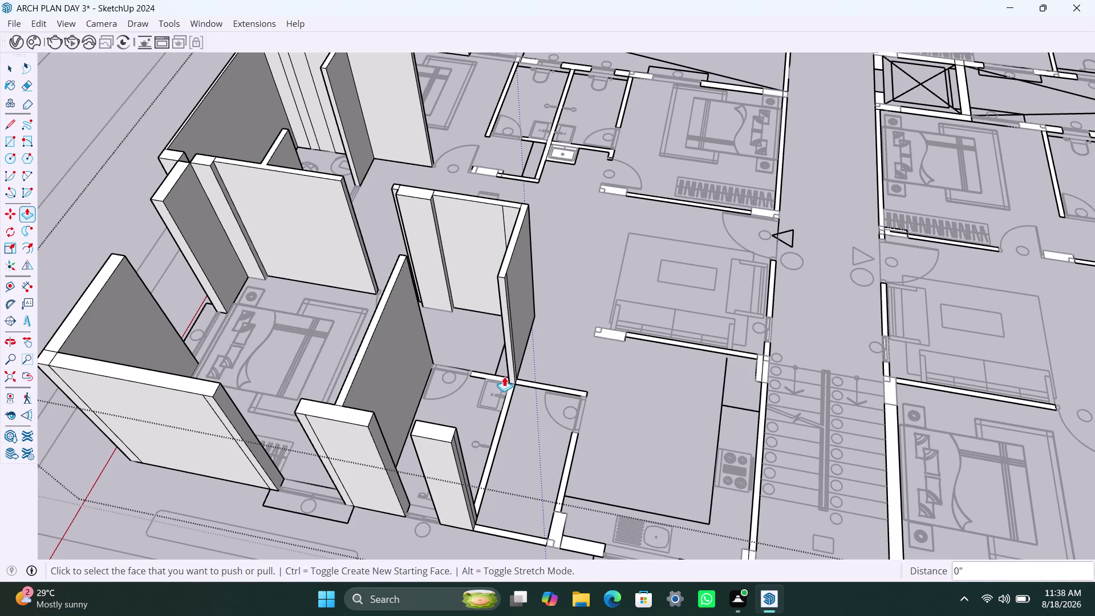
click(567, 391)
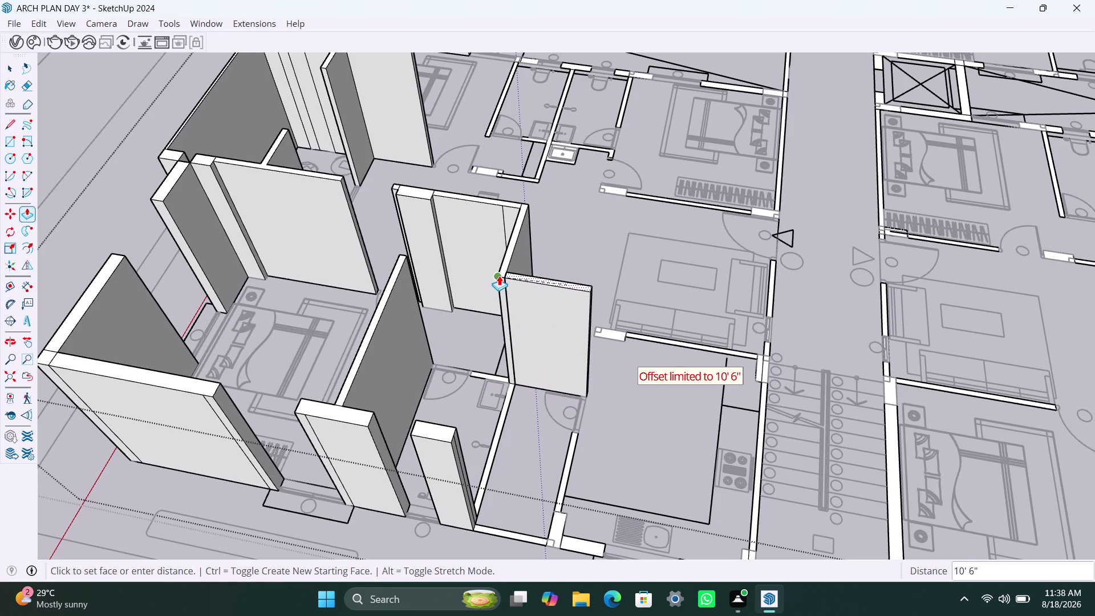
click(499, 275)
Raise the adjoining wall piece and the short wall near the doorway to full height.
click(497, 375)
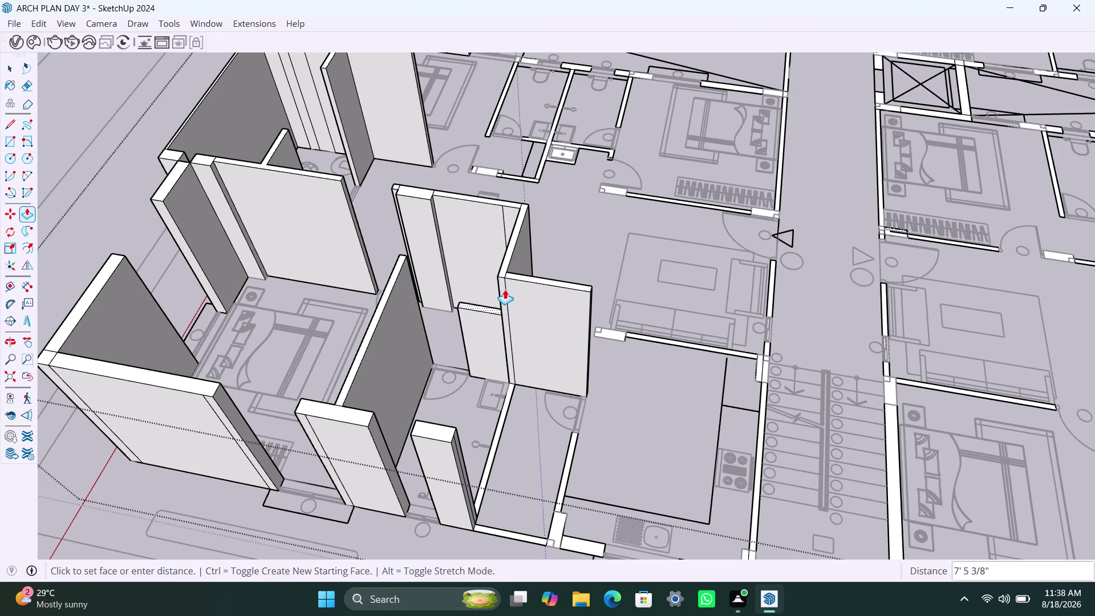
click(502, 272)
click(496, 437)
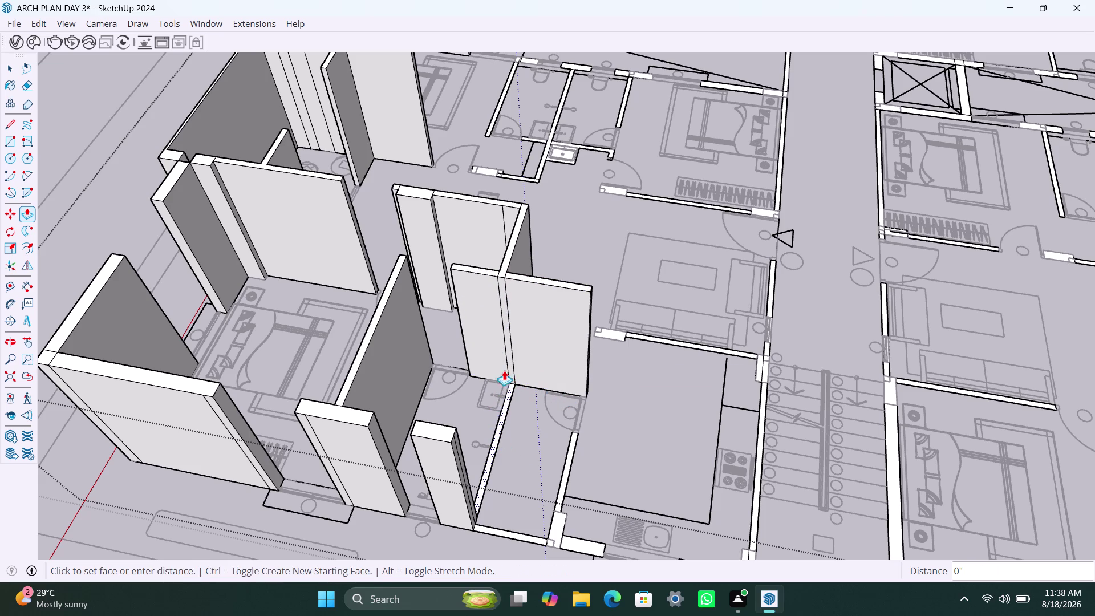
click(533, 278)
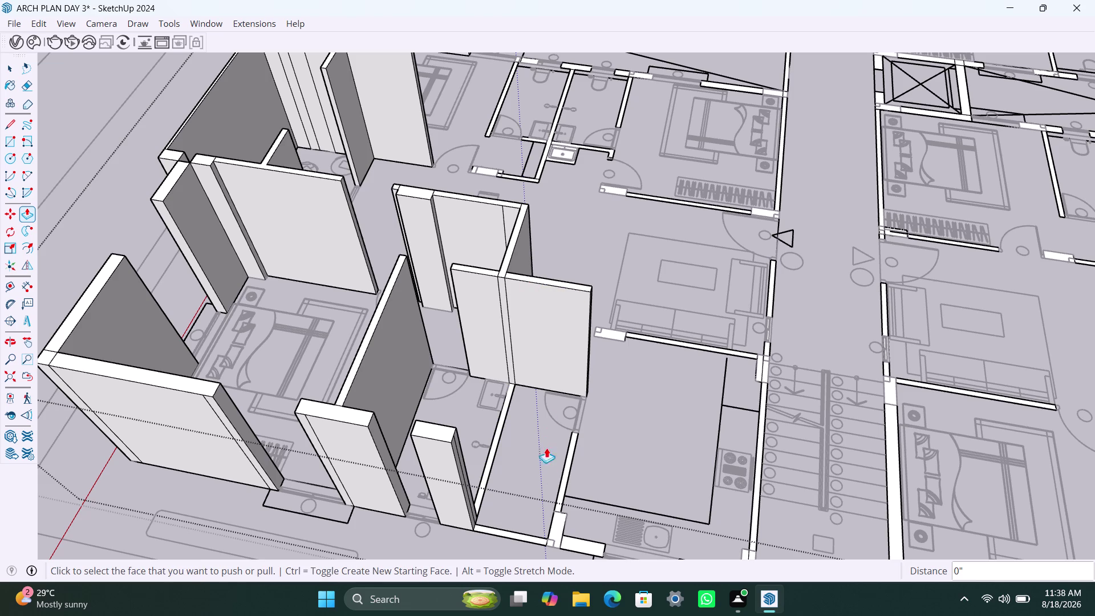
click(566, 482)
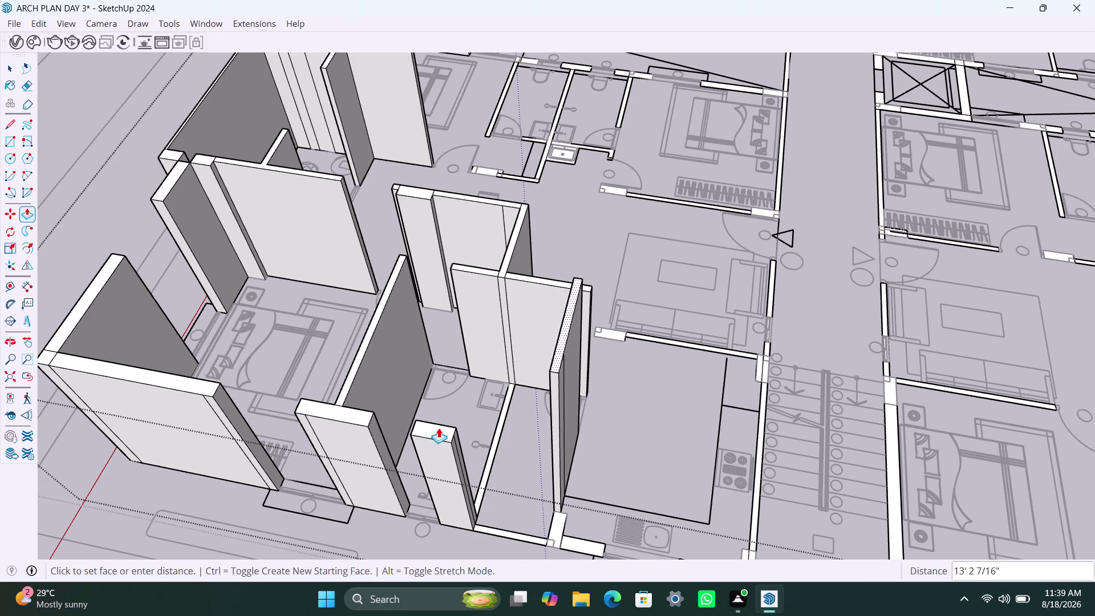
click(438, 438)
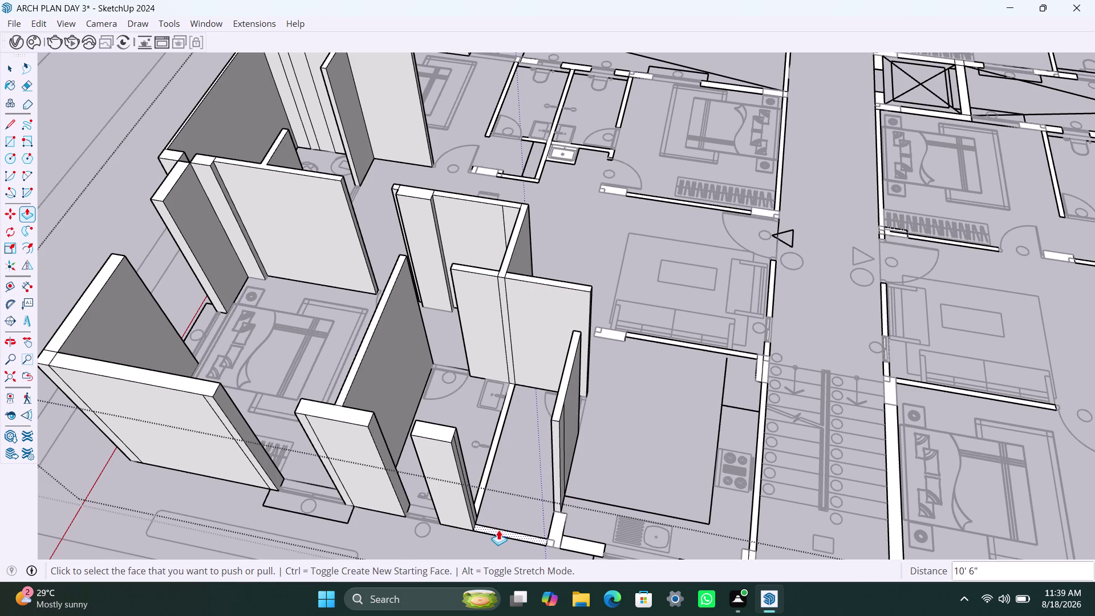
Repeat the full-height raise on the bathroom's front wall pieces and another wall face.
double_click(506, 534)
double_click(562, 526)
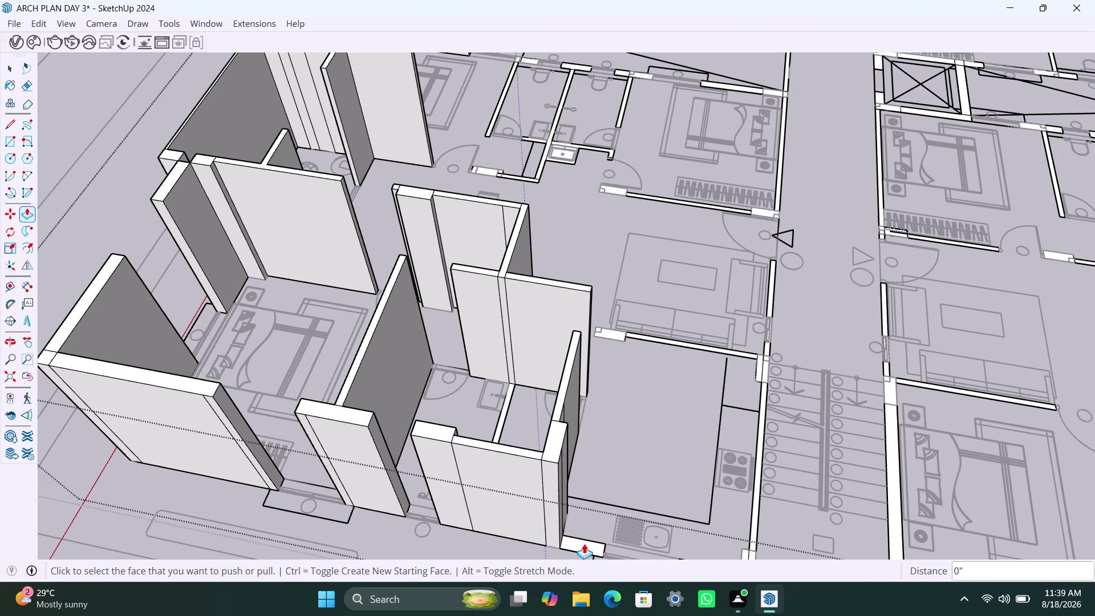
double_click(584, 544)
double_click(506, 416)
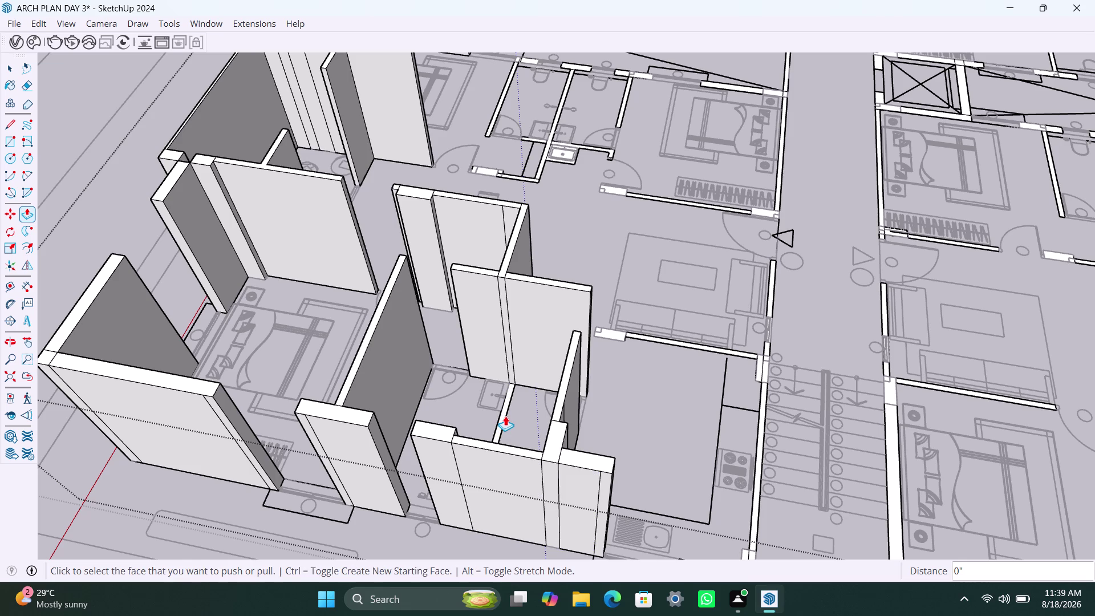
double_click(505, 415)
double_click(501, 421)
click(502, 421)
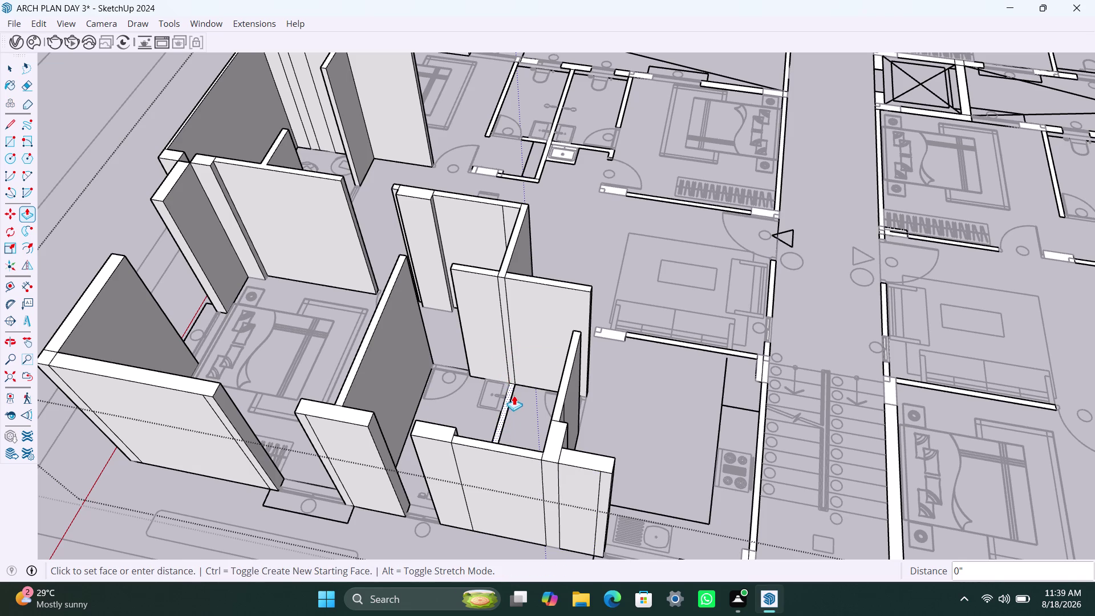
Select the stray edge on the wall face, then resume pushing the front wall face.
key(space)
click(512, 368)
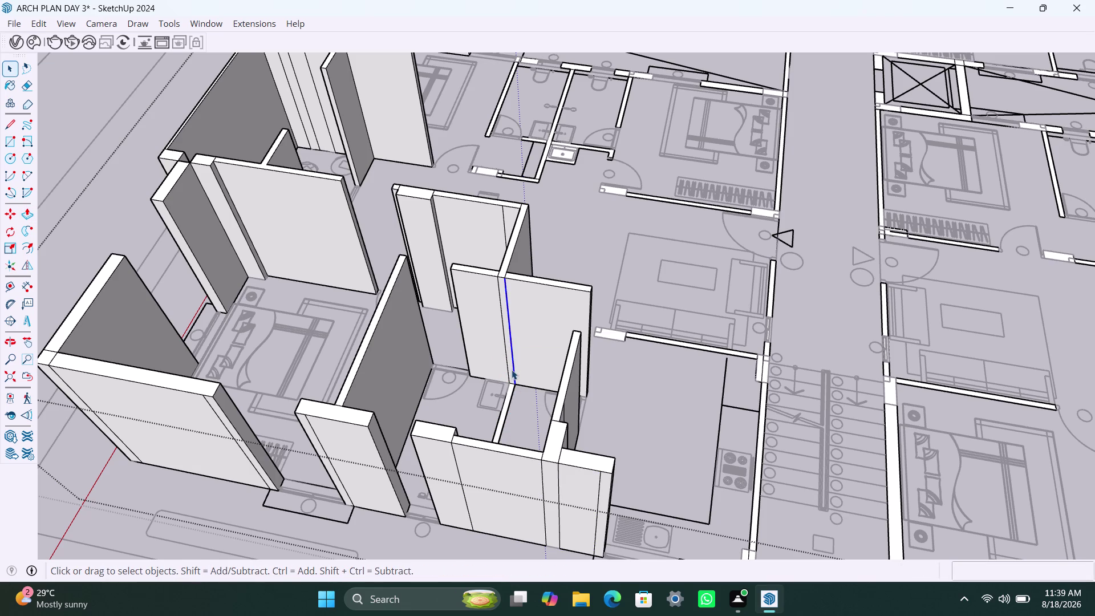
click(511, 371)
key(p)
click(511, 371)
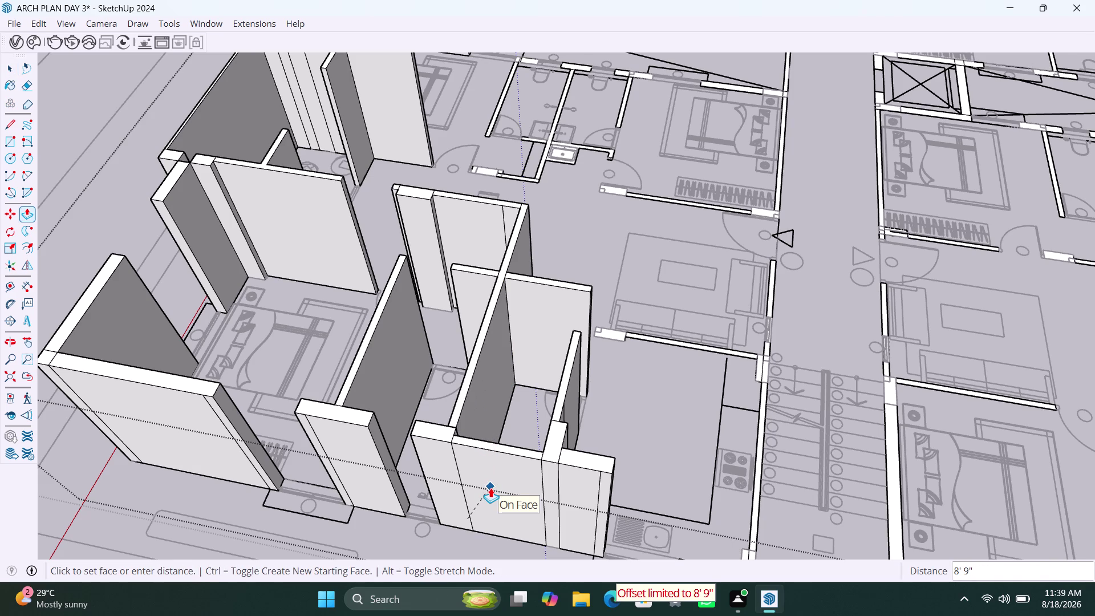
Pull the upper-left interior wall faces up to 8' 9".
scroll(down, 3)
middle_drag(489, 474, 231, 484)
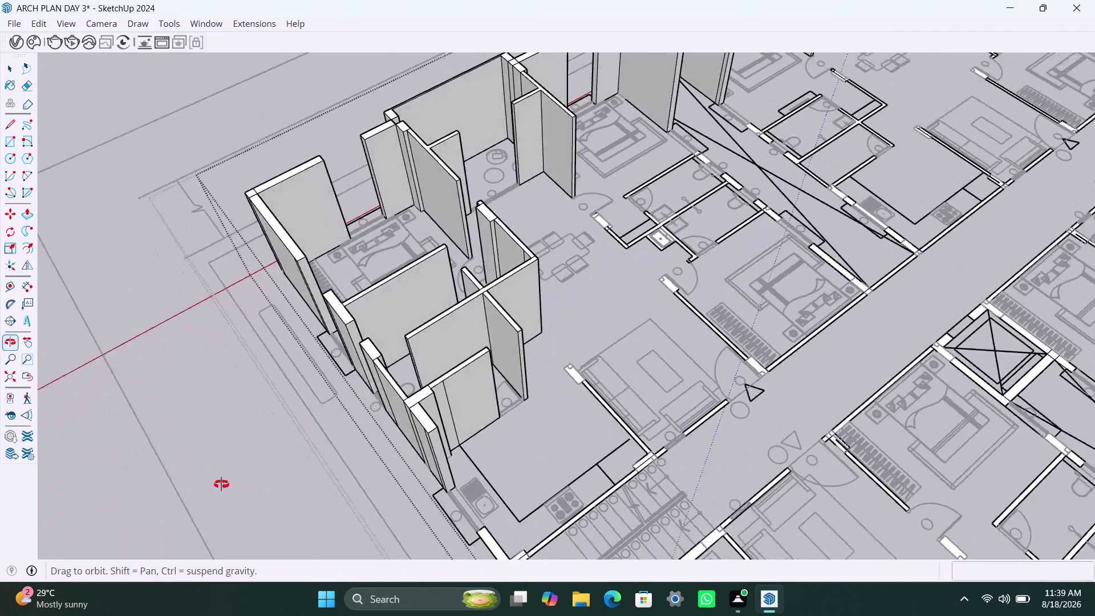
middle_drag(230, 484, 212, 484)
scroll(down, 3)
middle_drag(438, 350, 291, 365)
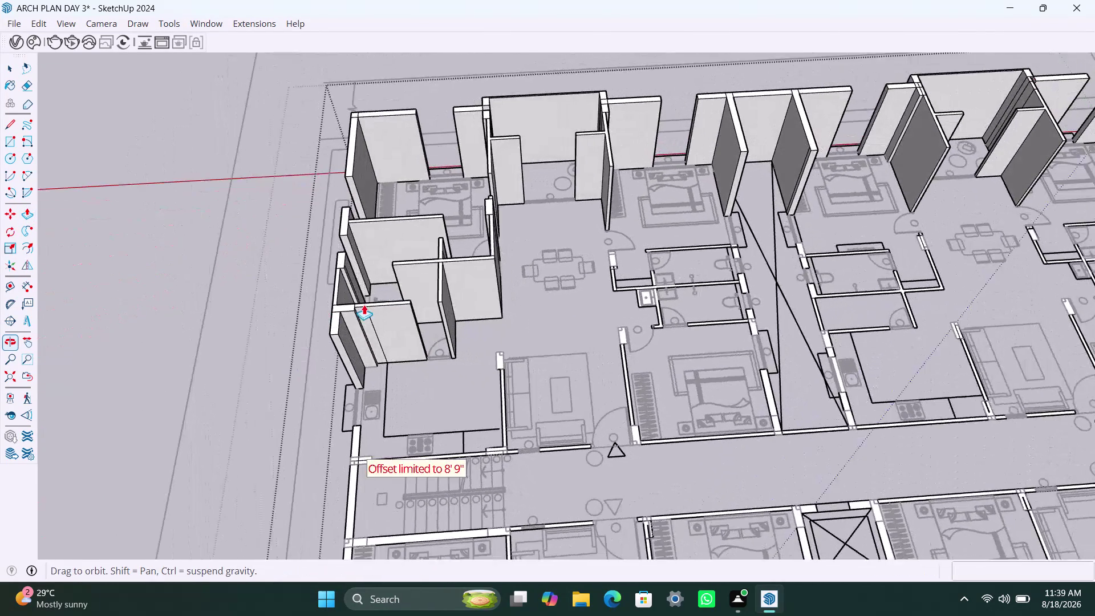
scroll(up, 3)
scroll(up, 3)
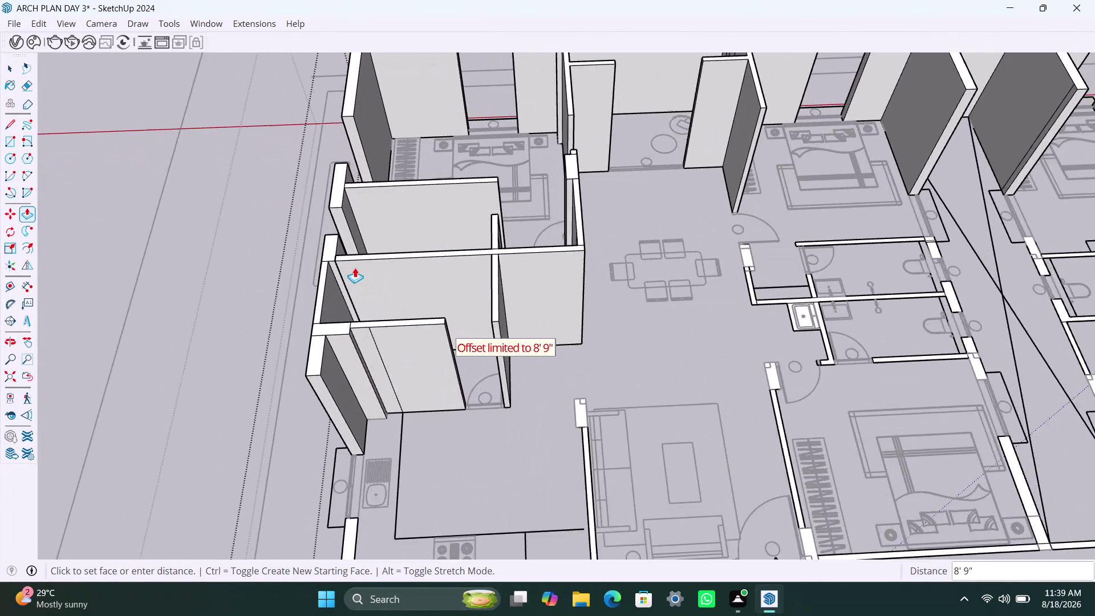
scroll(up, 3)
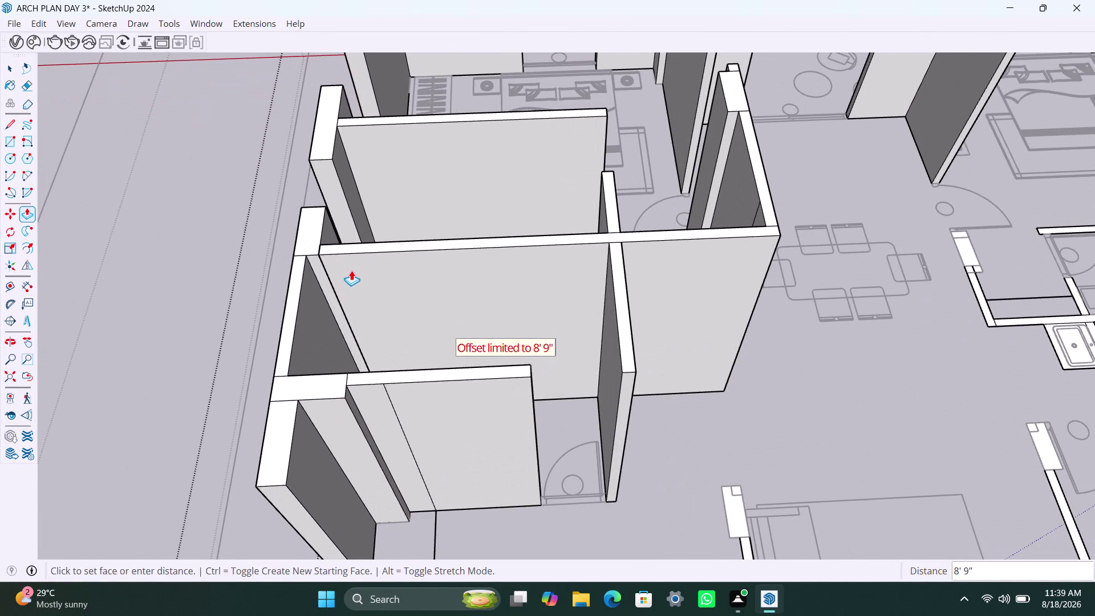
scroll(up, 3)
scroll(up, 3)
scroll(up, 3)
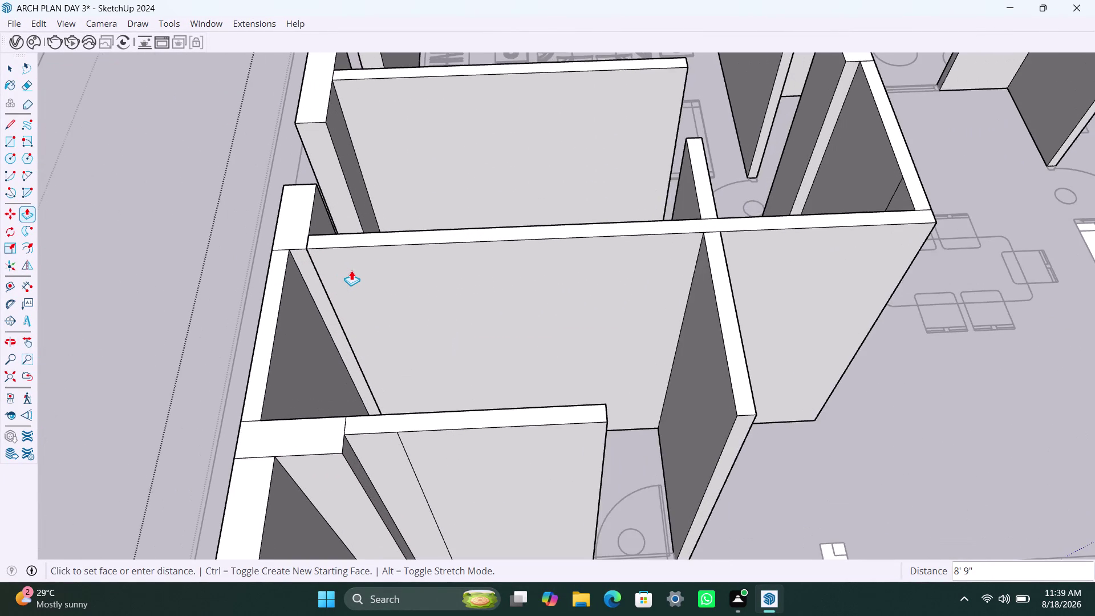
scroll(up, 3)
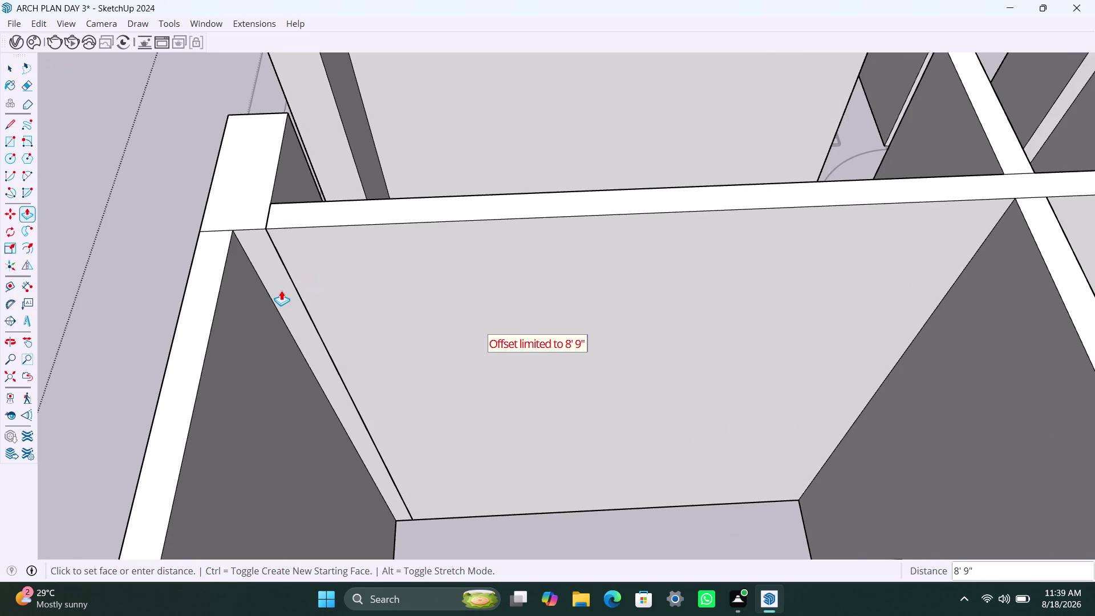
click(294, 283)
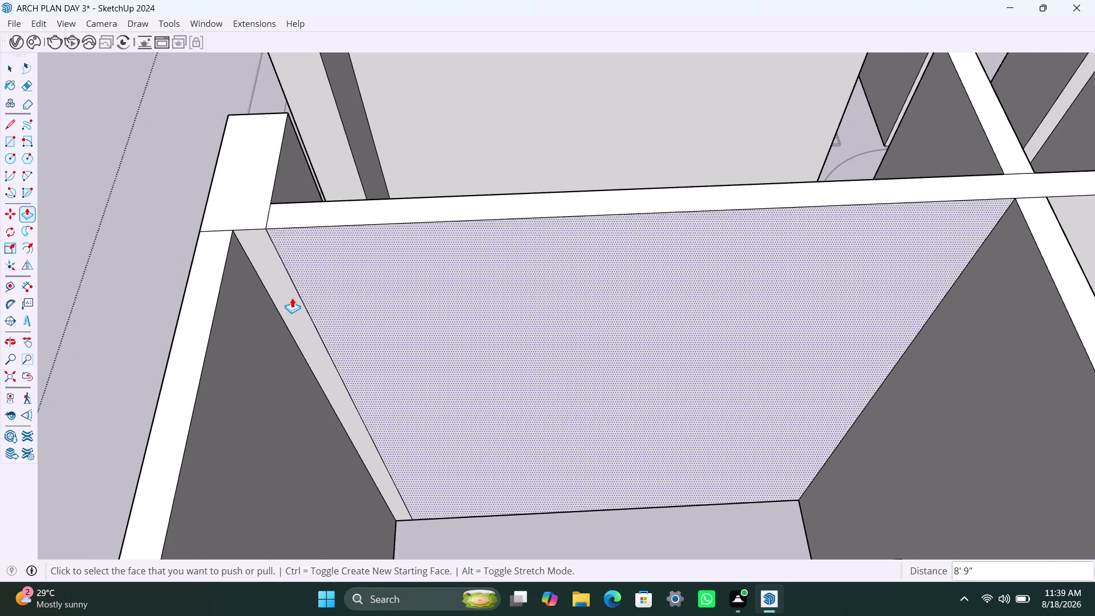
Raise the wall piece between the two front partitions to the same 8' 9" height.
scroll(down, 3)
middle_drag(299, 323, 358, 302)
scroll(down, 3)
middle_drag(391, 311, 333, 316)
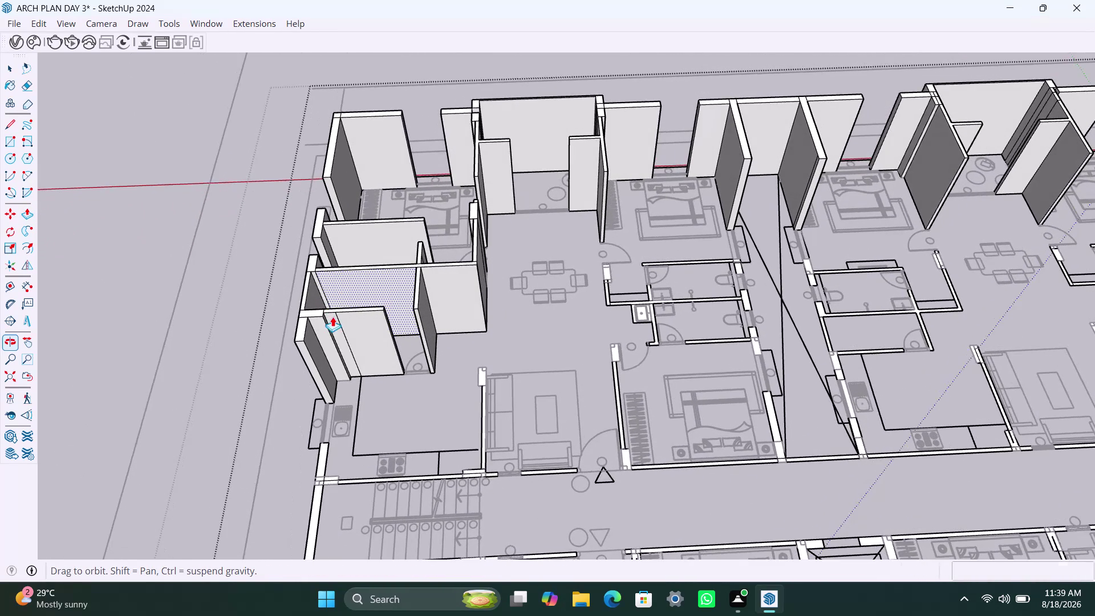
double_click(322, 465)
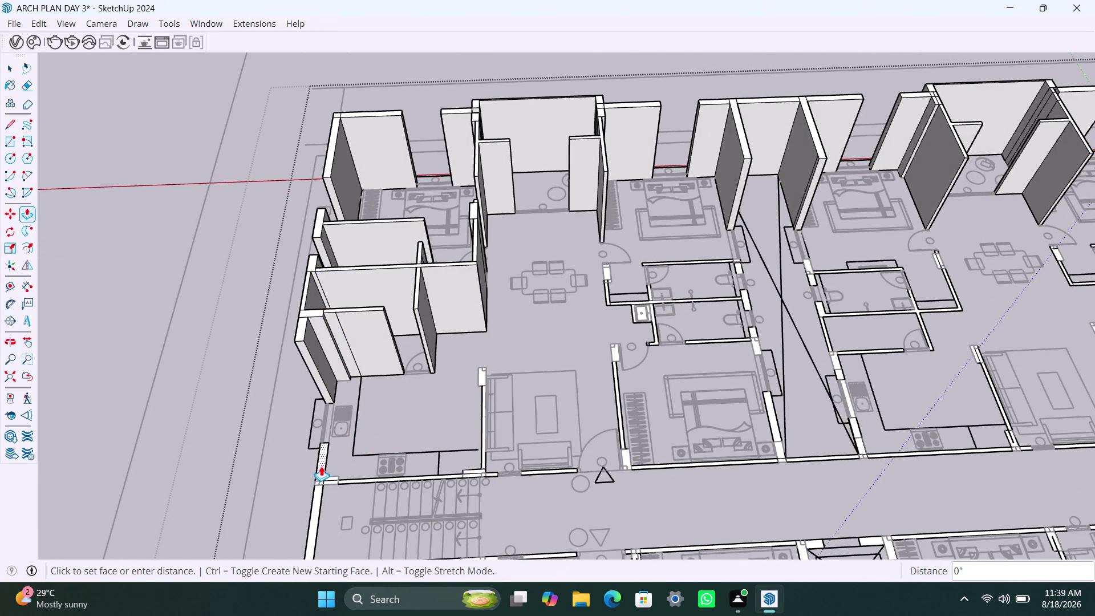
Extrude the corner wall stub by the kitchen, cancelling one unwanted pull.
scroll(up, 3)
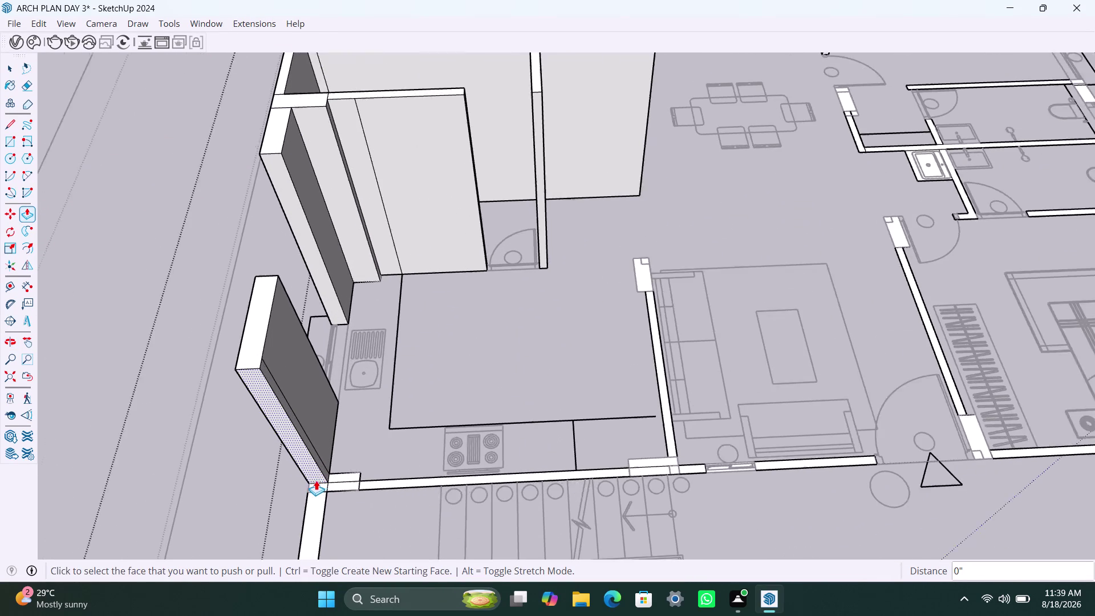
double_click(317, 485)
click(319, 479)
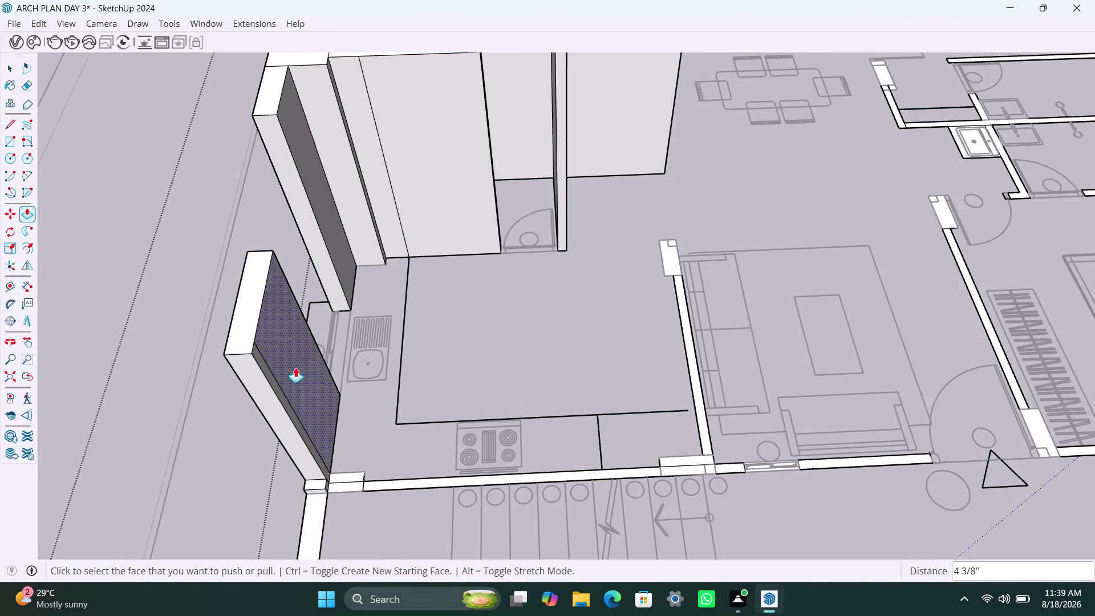
click(312, 480)
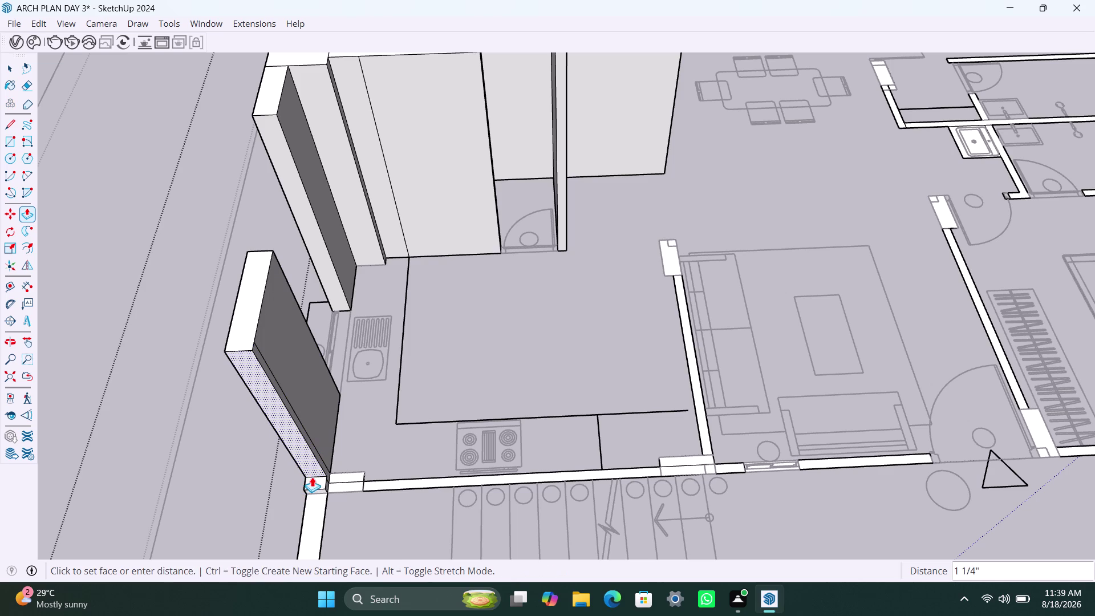
click(314, 479)
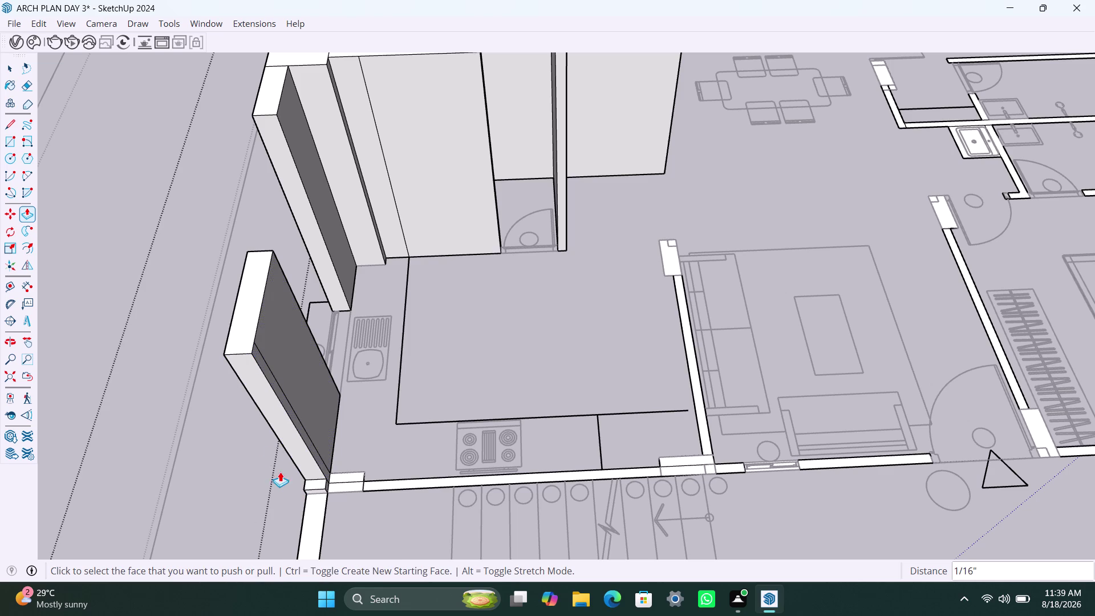
click(315, 478)
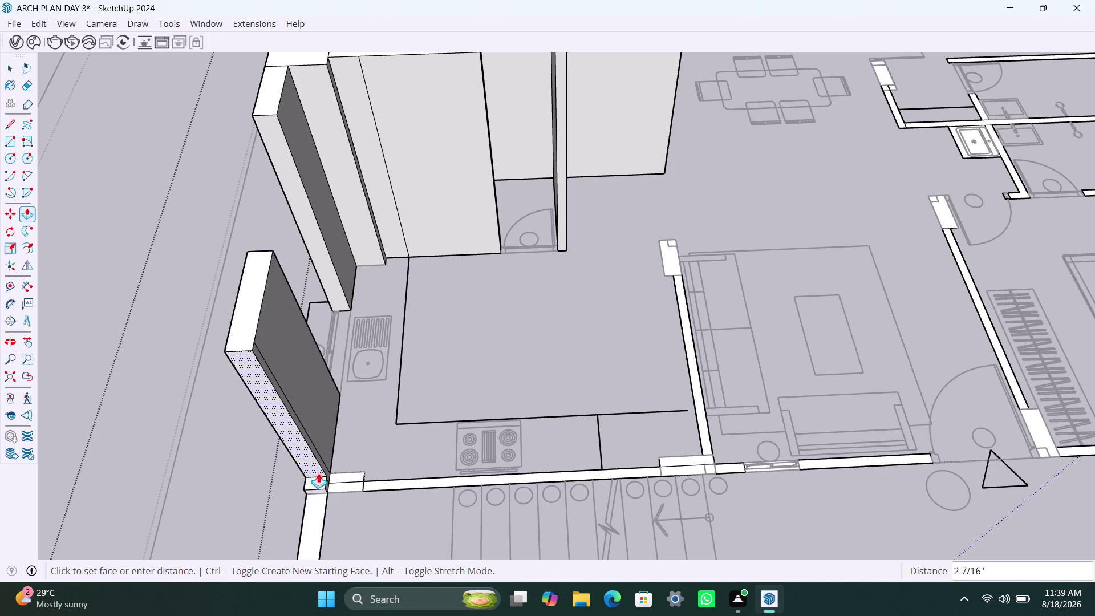
key(Escape)
click(319, 482)
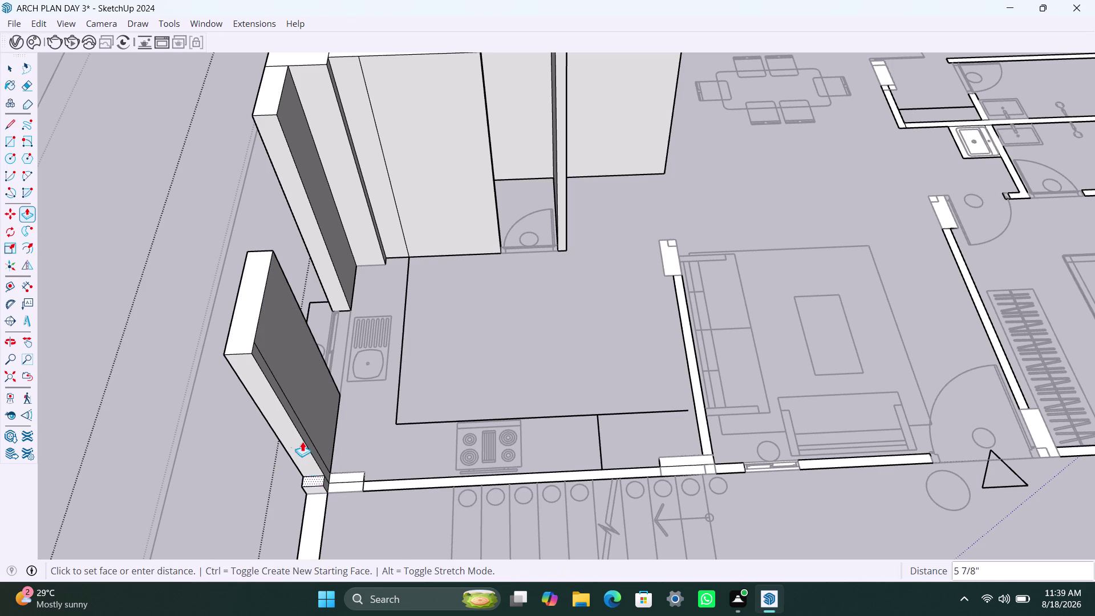
click(256, 323)
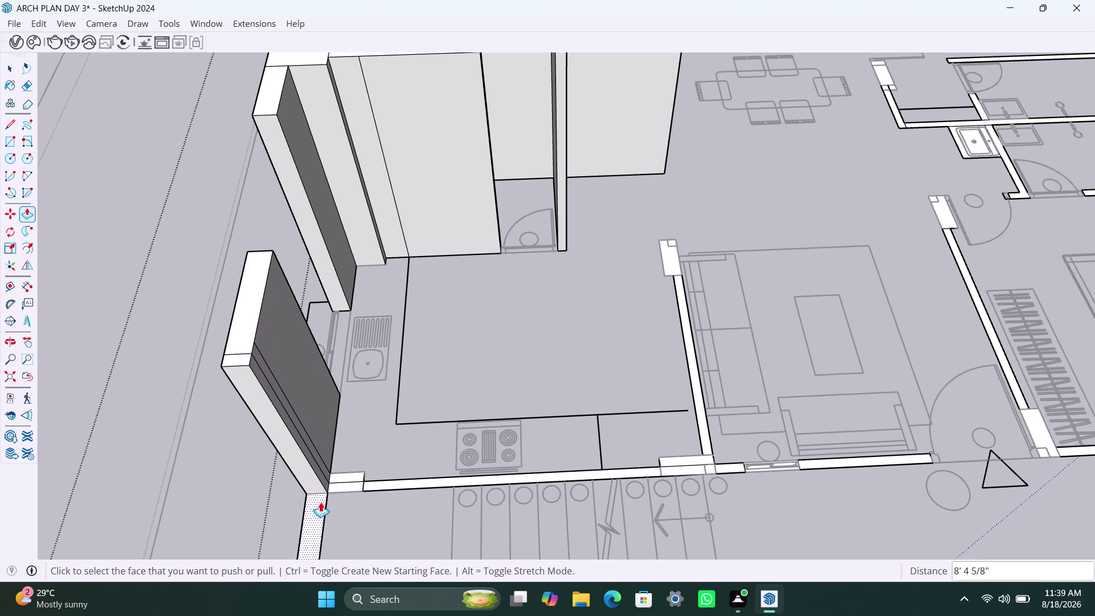
Raise the short kitchen-side wall pieces and the long living-room wall to full height.
click(352, 470)
double_click(356, 474)
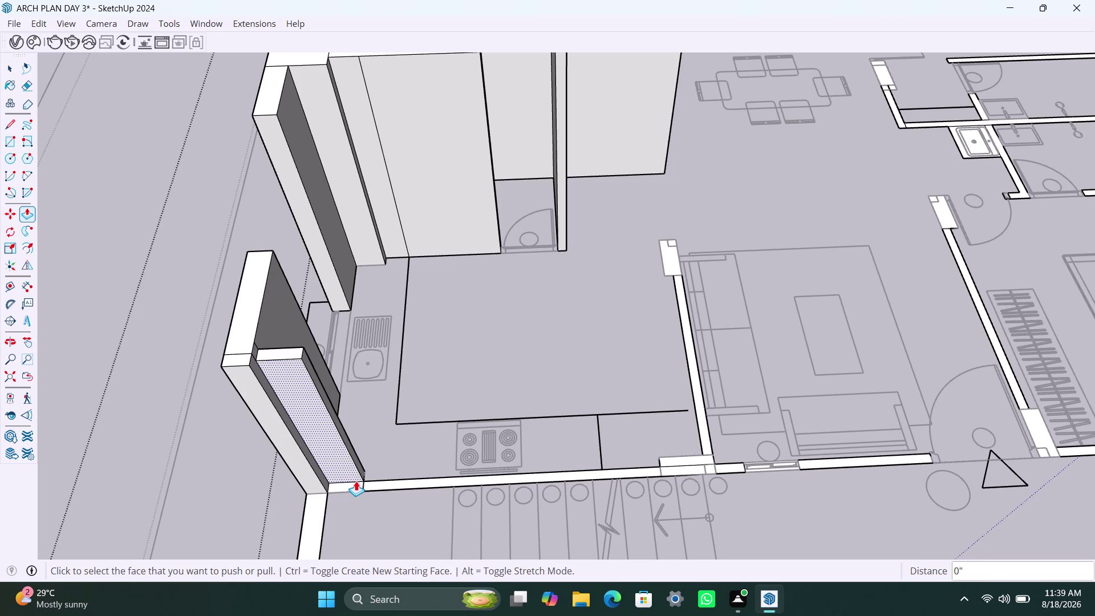
double_click(353, 485)
double_click(391, 480)
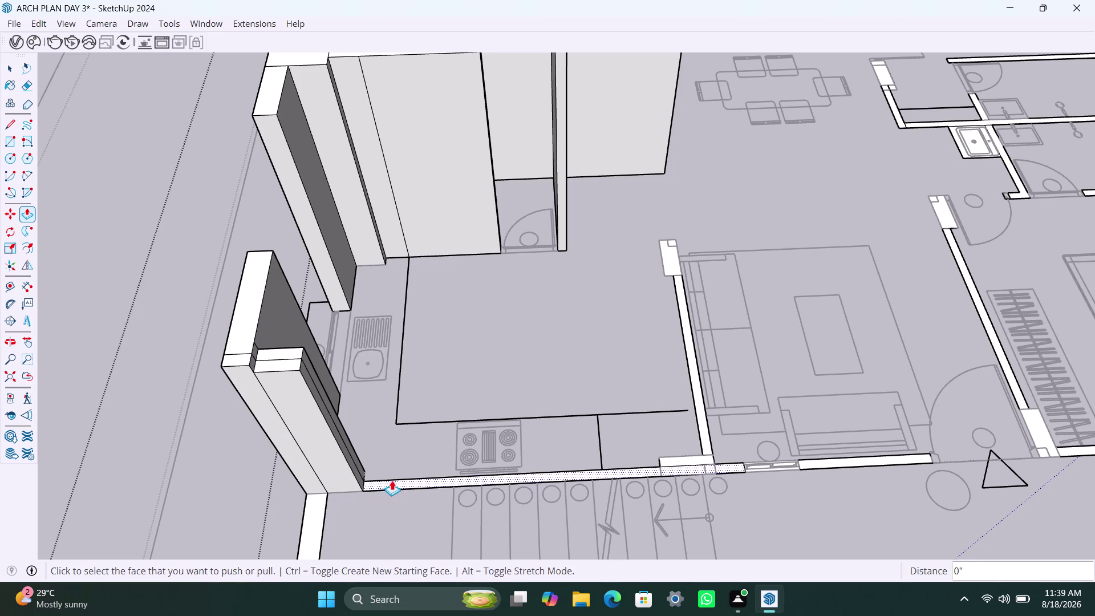
double_click(310, 517)
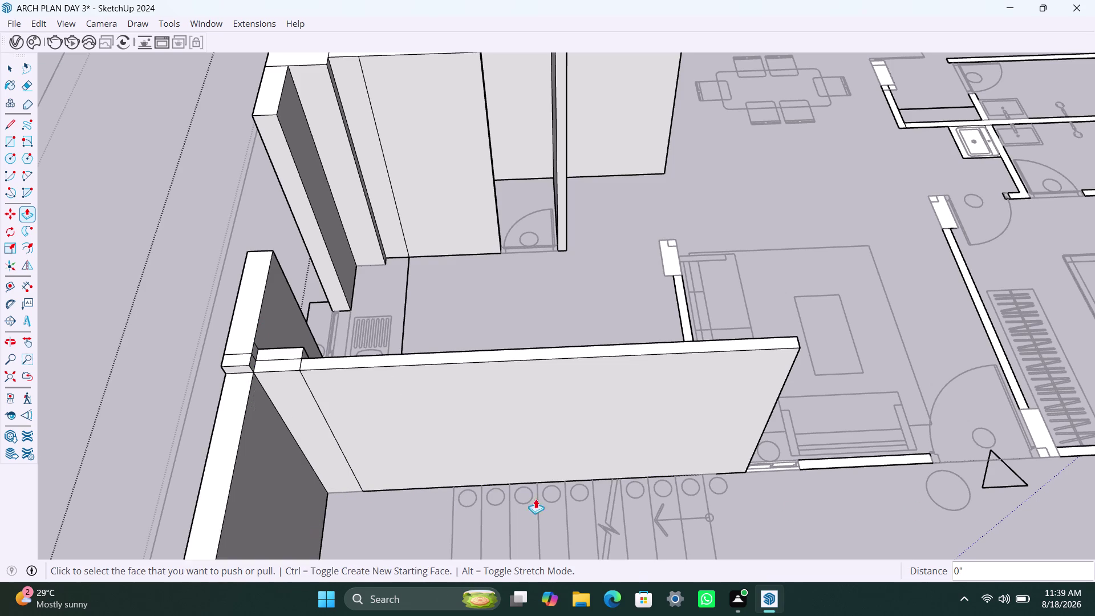
scroll(down, 3)
scroll(up, 3)
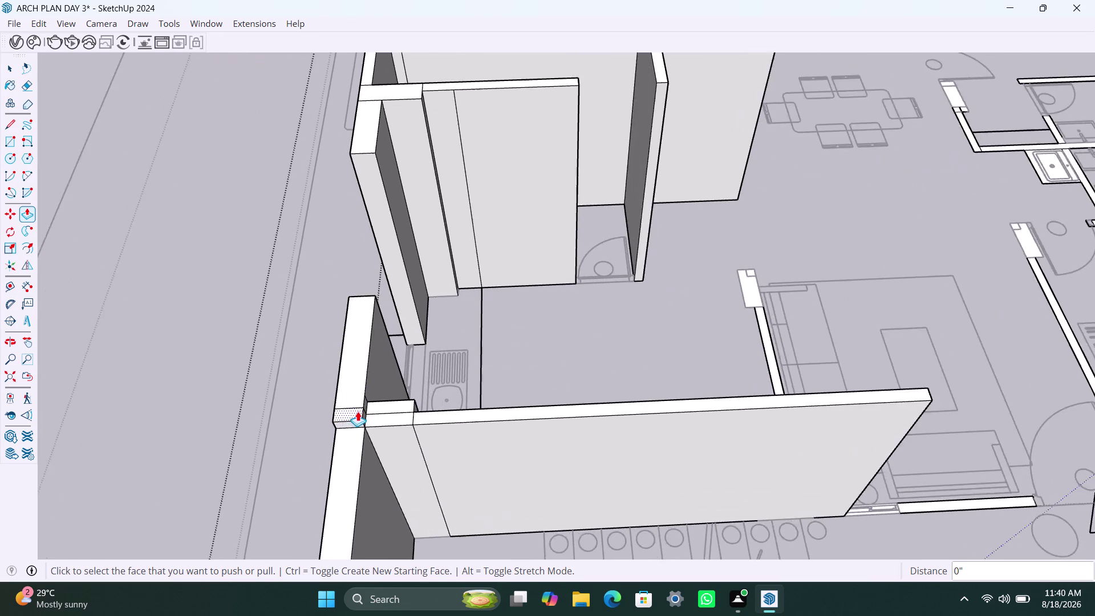
scroll(up, 3)
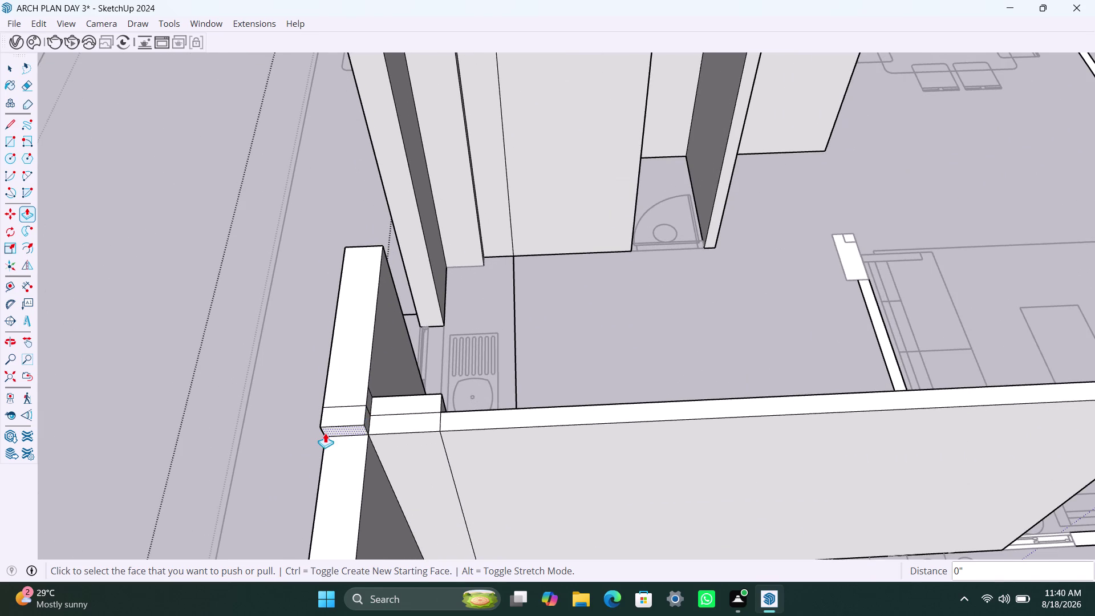
Undo the eight recent wall extrusions back to the short wall stub.
key(ctrl+z)
key(ctrl+z)
key(ctrl+z)
key(ctrl+z)
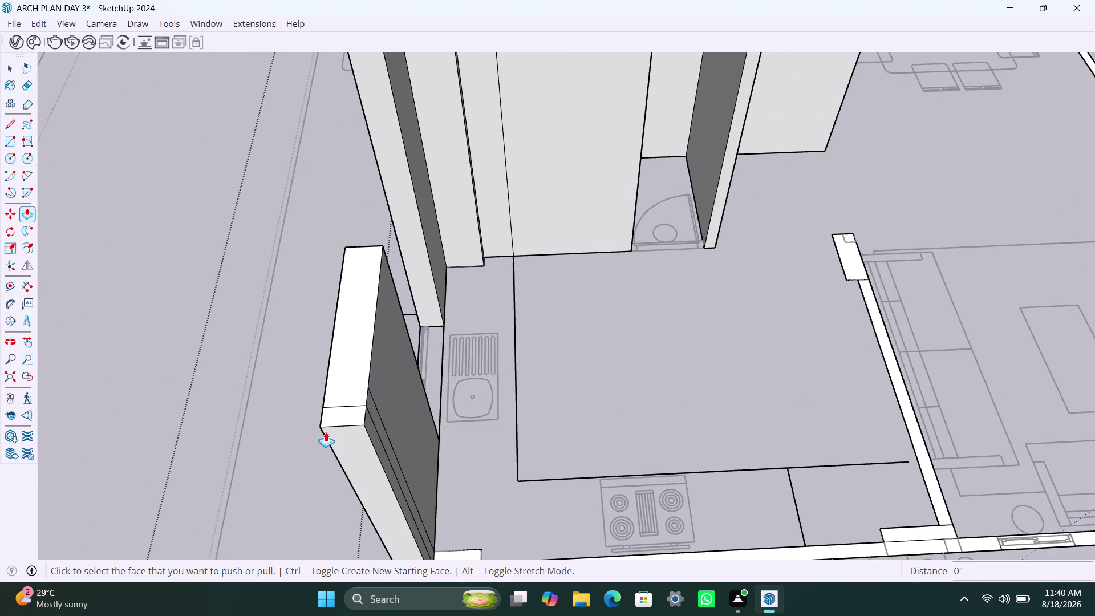
key(ctrl+z)
key(ctrl+z)
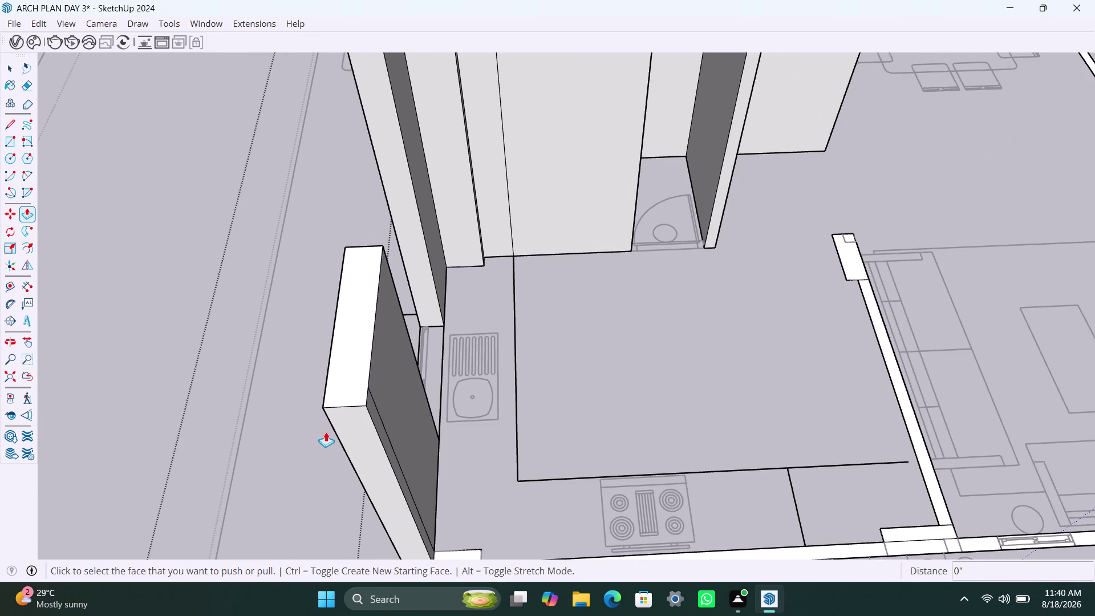
key(ctrl+z)
key(ctrl+z)
Redo the kitchen walls: short stub, corner pieces and long wall beside the living room.
click(427, 493)
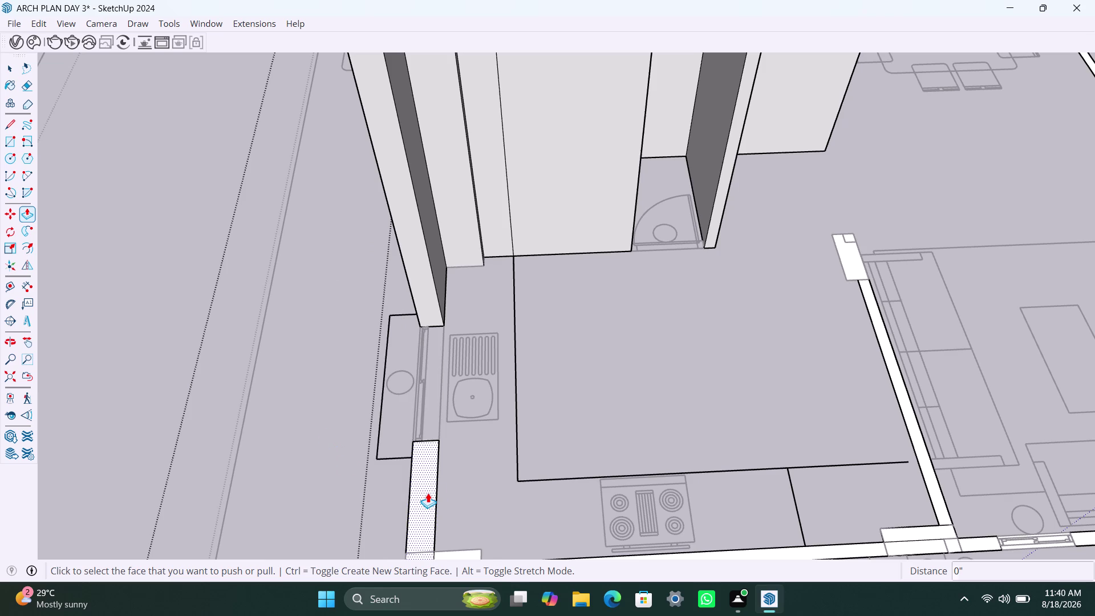
scroll(down, 3)
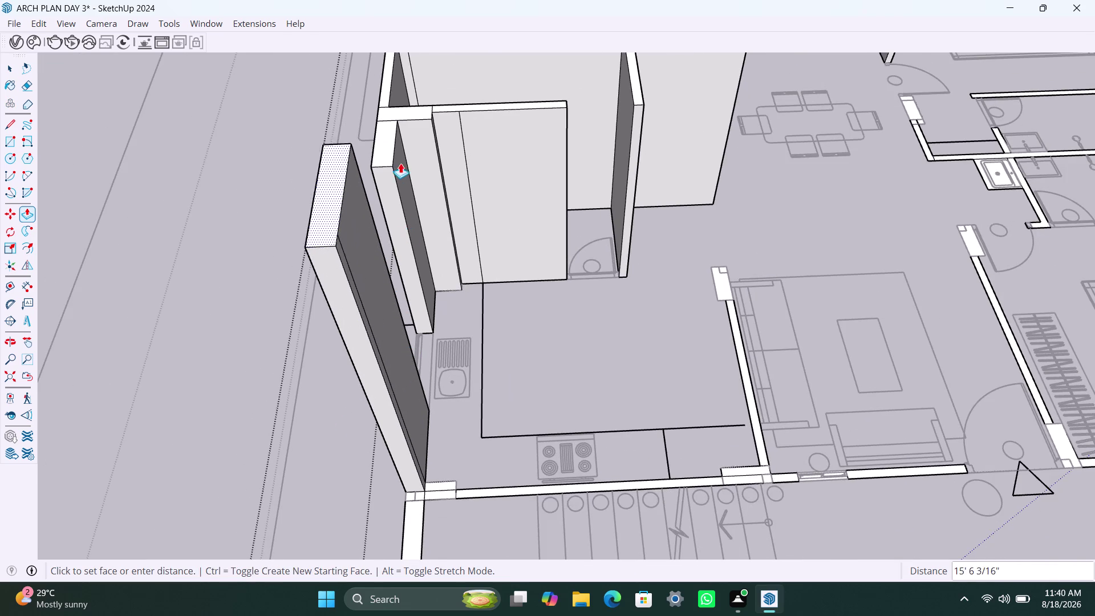
click(389, 161)
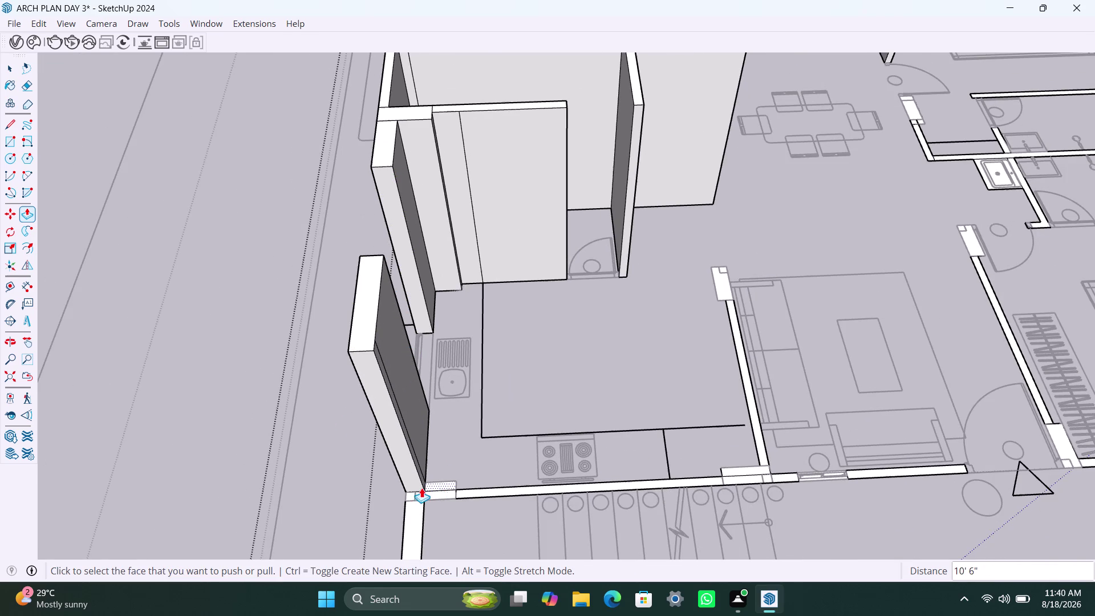
double_click(410, 493)
double_click(441, 489)
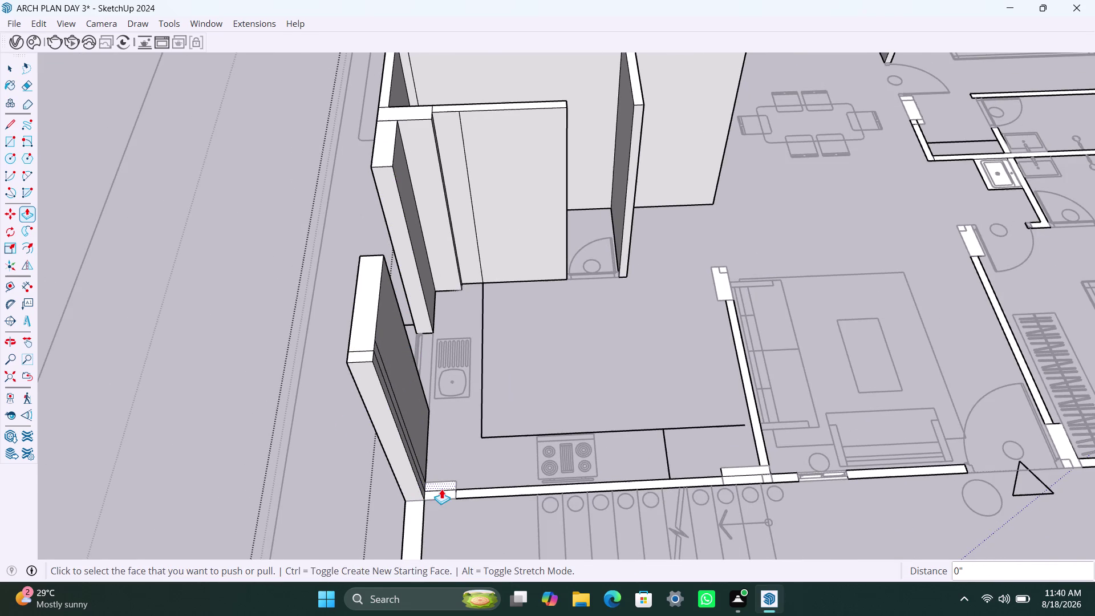
double_click(444, 494)
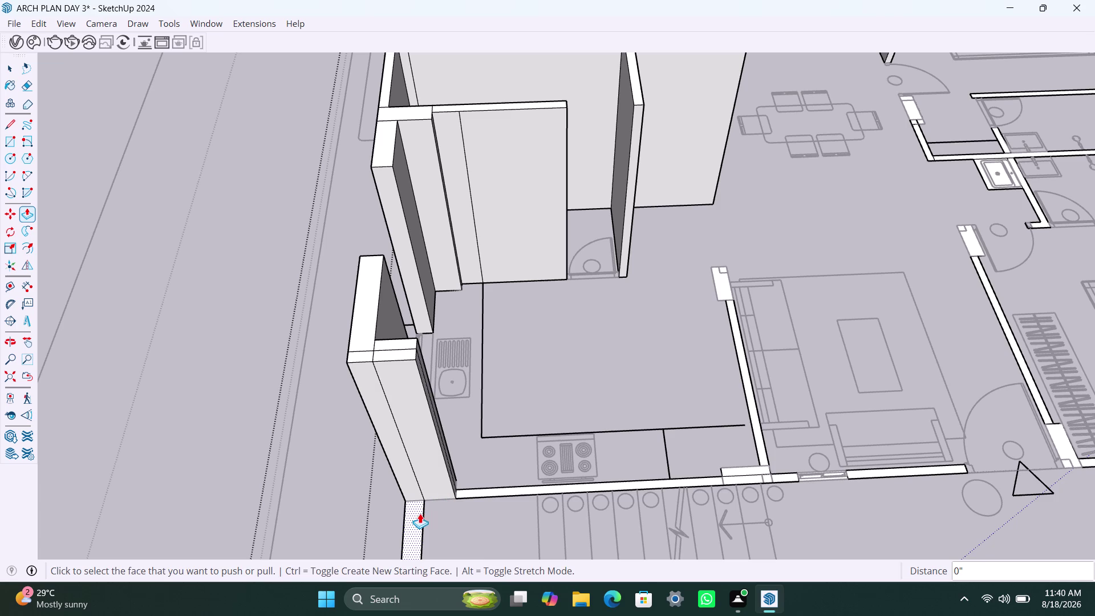
double_click(420, 513)
double_click(474, 491)
Raise two outer walls and the wall above the lower bedroom to full height.
scroll(down, 3)
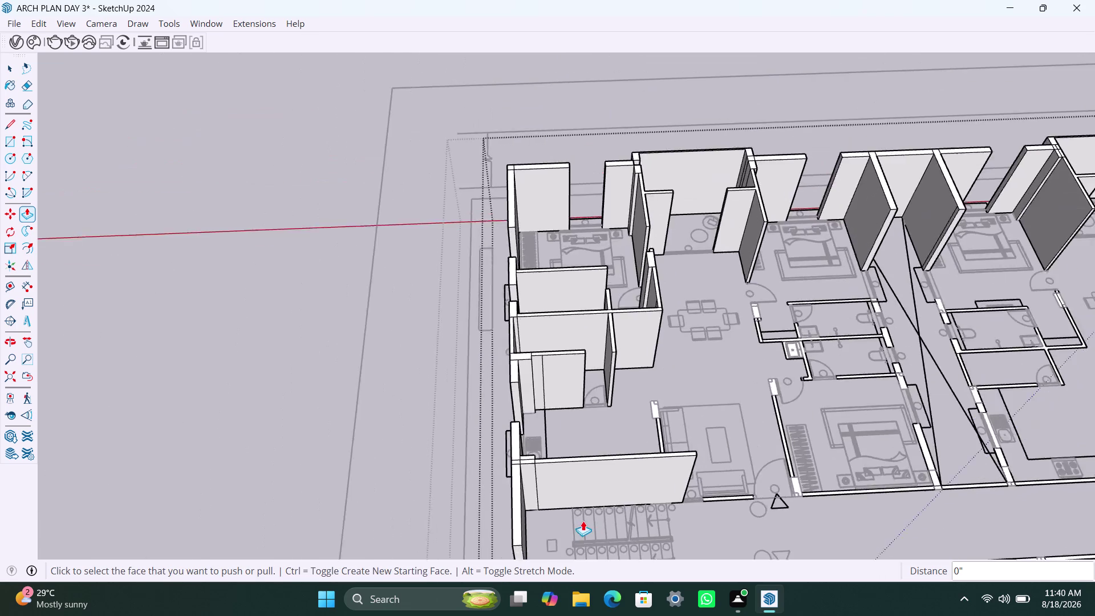
scroll(down, 3)
middle_drag(565, 507, 556, 393)
scroll(up, 3)
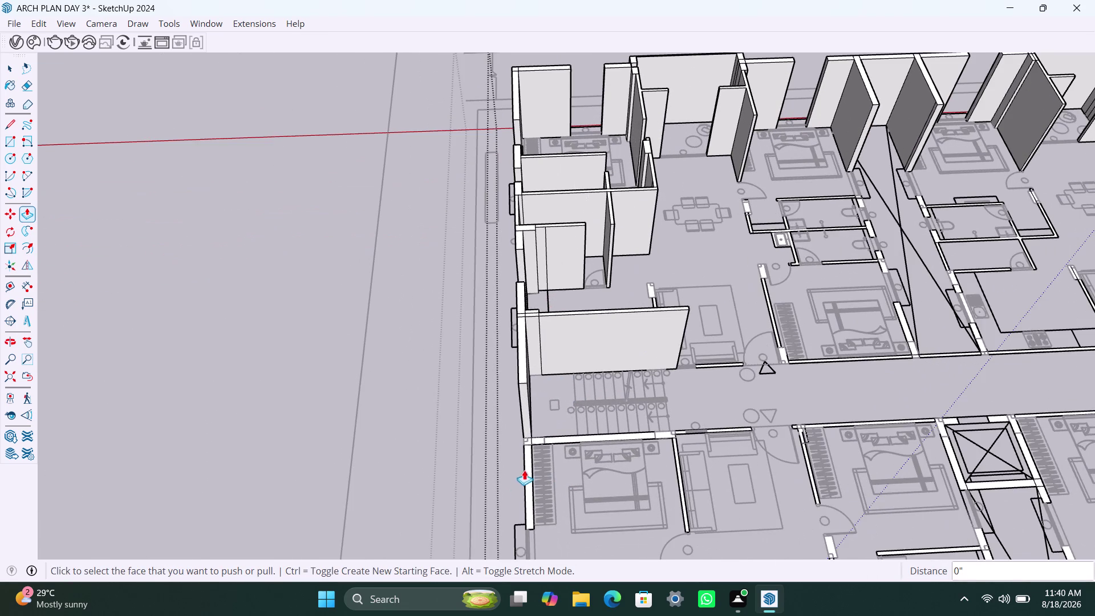
scroll(up, 3)
double_click(529, 440)
double_click(528, 467)
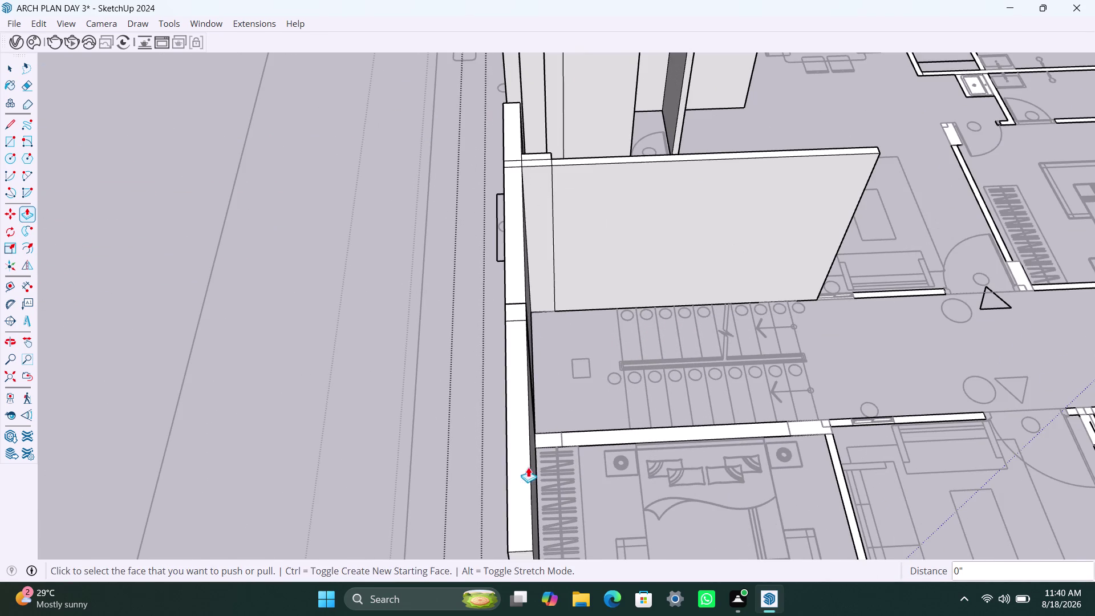
click(552, 431)
double_click(555, 436)
Raise the short wall stubs, the wall beside the bathroom and the lower-right wall.
scroll(down, 3)
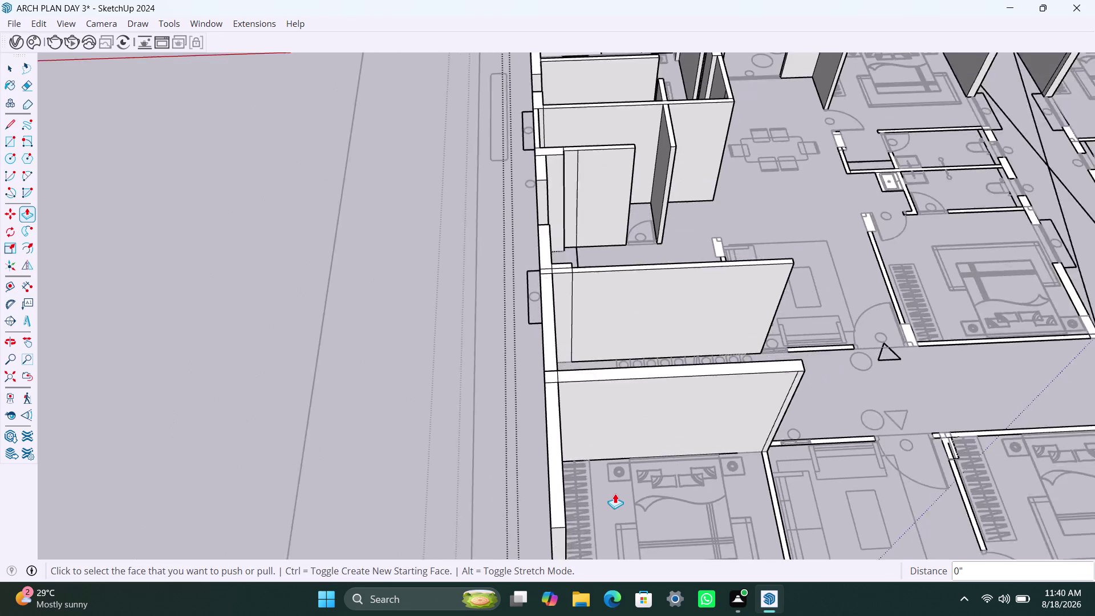
scroll(down, 3)
middle_drag(615, 500, 598, 404)
scroll(up, 3)
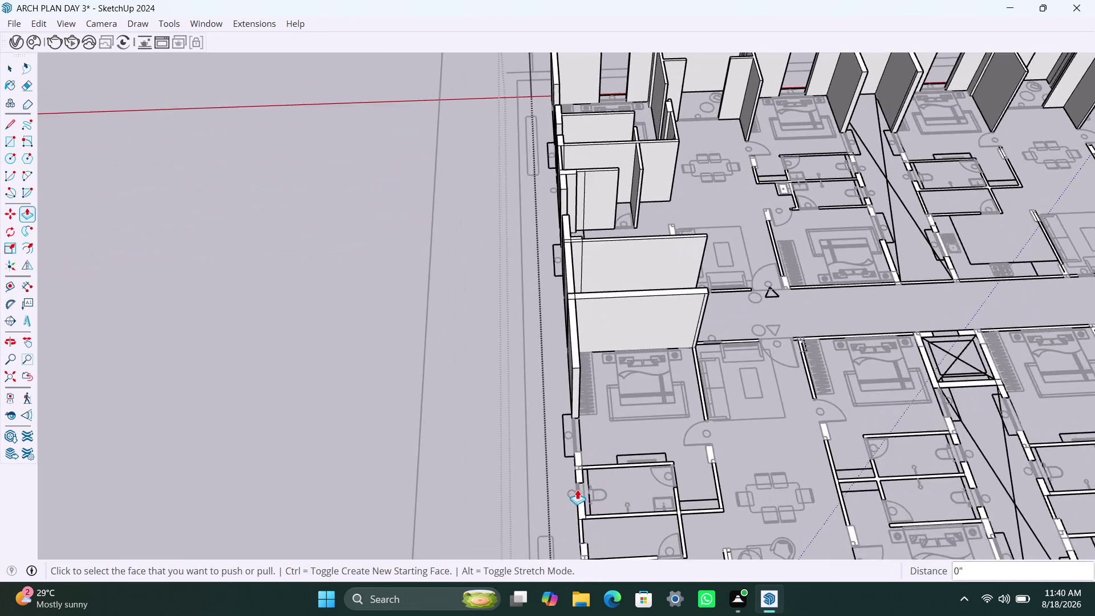
scroll(up, 3)
double_click(577, 444)
double_click(578, 463)
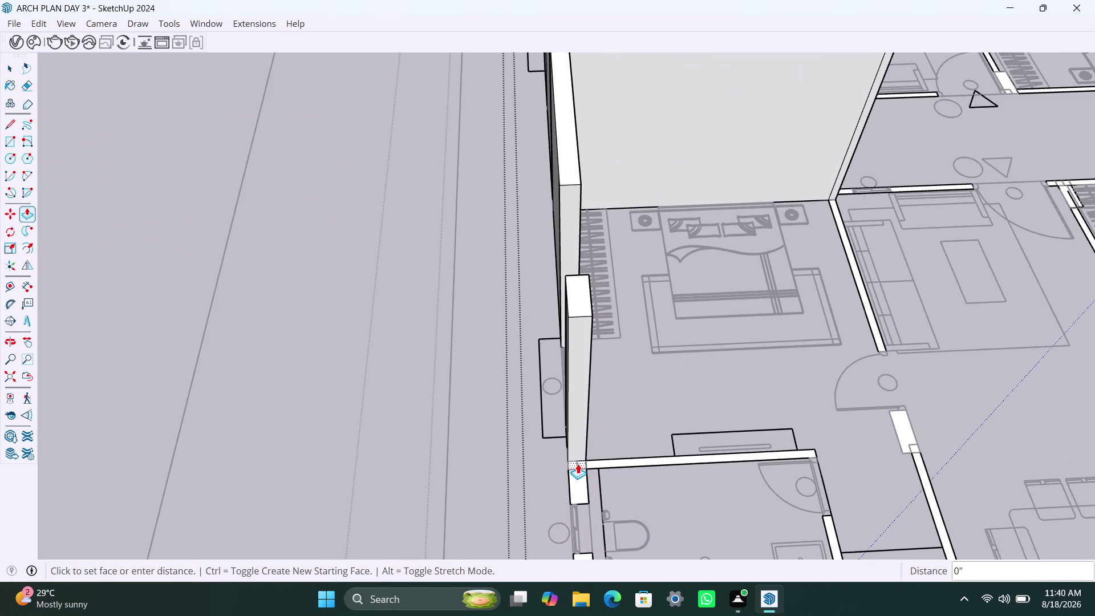
double_click(582, 483)
double_click(618, 460)
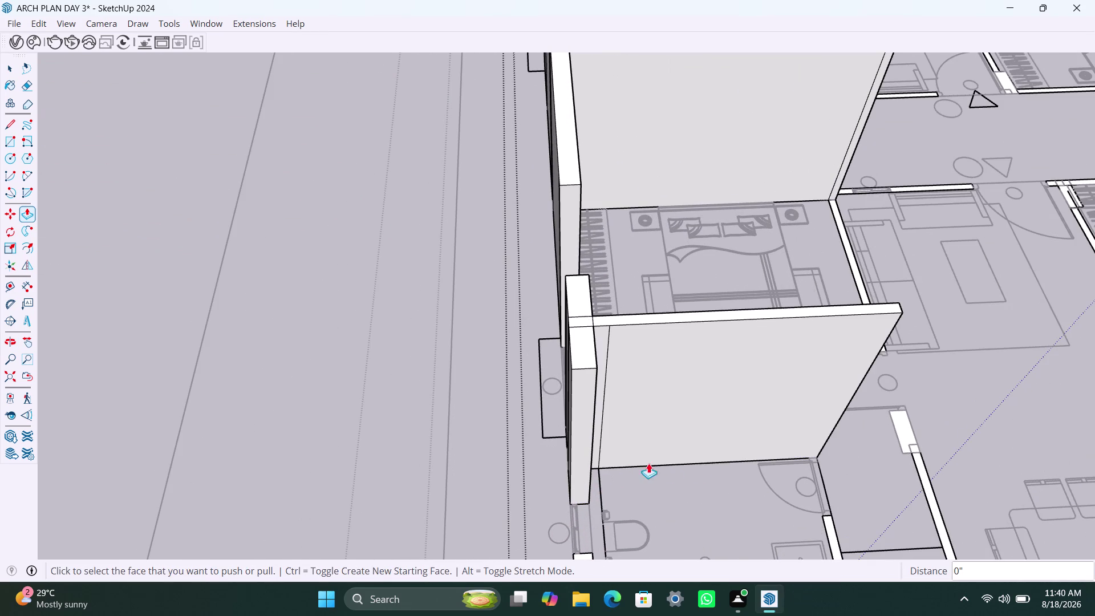
double_click(832, 524)
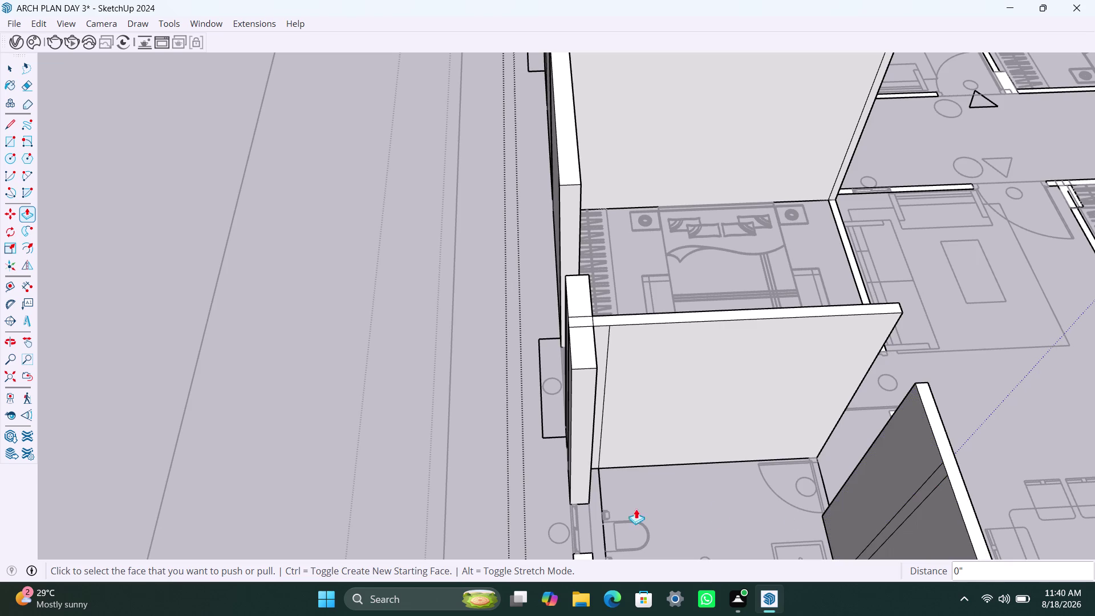
Raise the bathroom walls, the short outer piece and the lower outer wall segments.
scroll(down, 3)
middle_drag(623, 527, 615, 434)
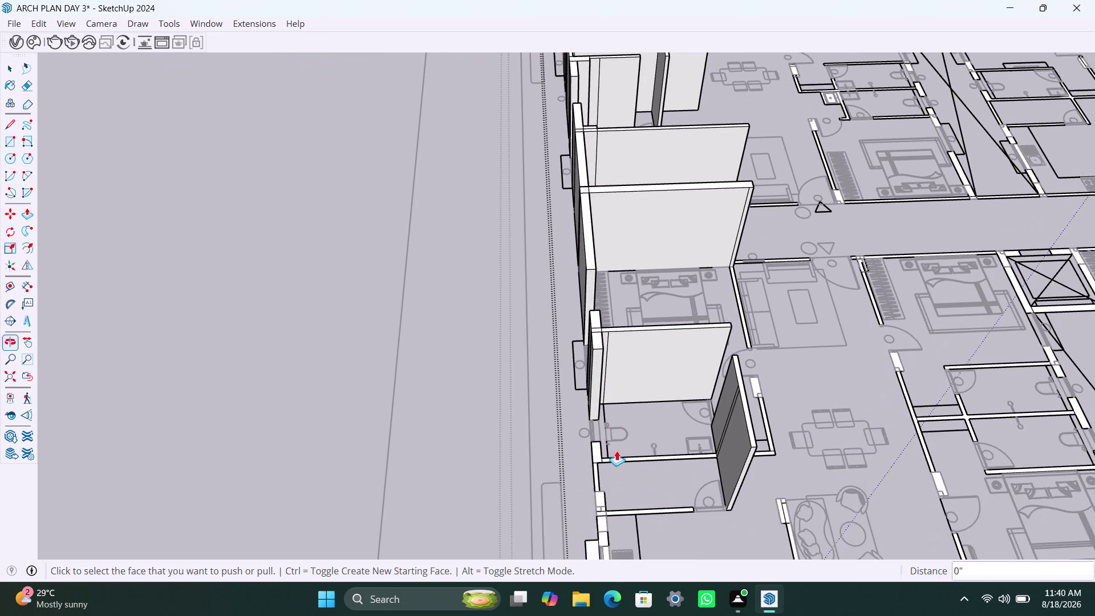
scroll(up, 3)
double_click(597, 454)
double_click(594, 469)
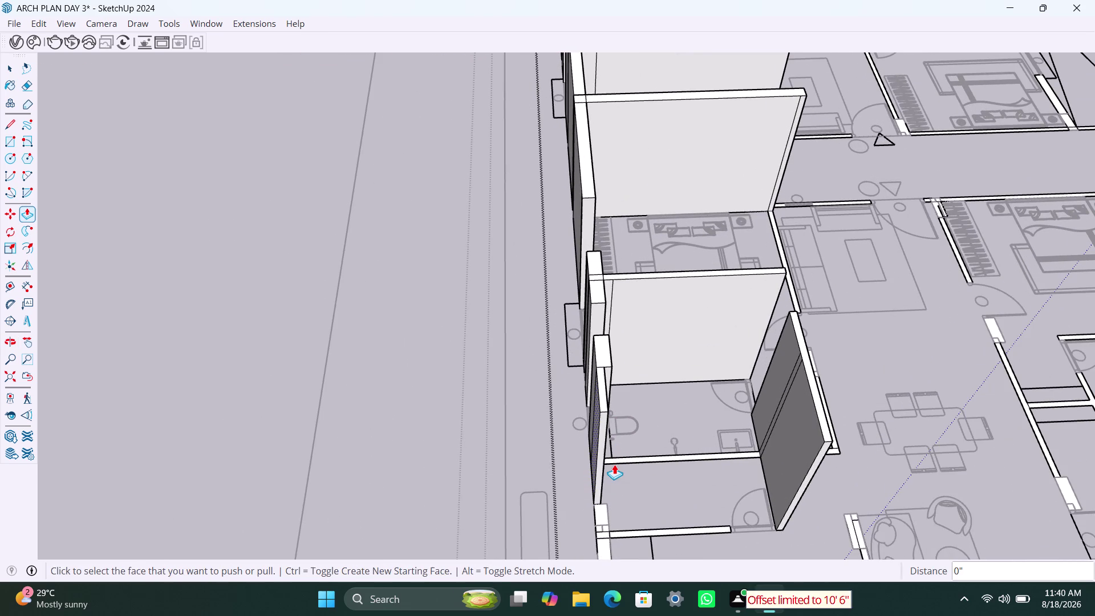
double_click(621, 459)
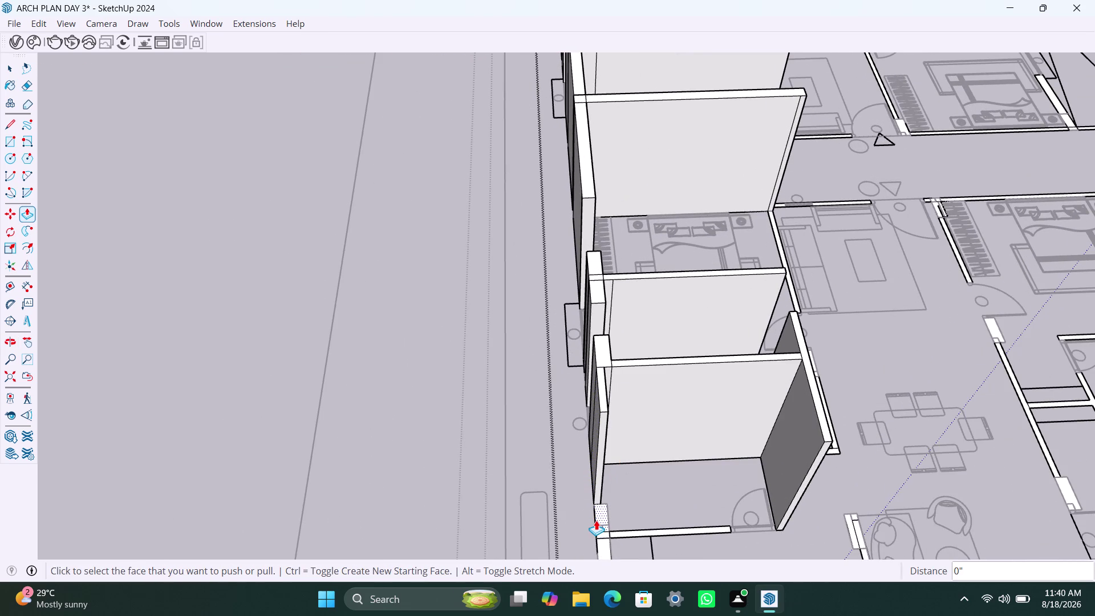
double_click(596, 520)
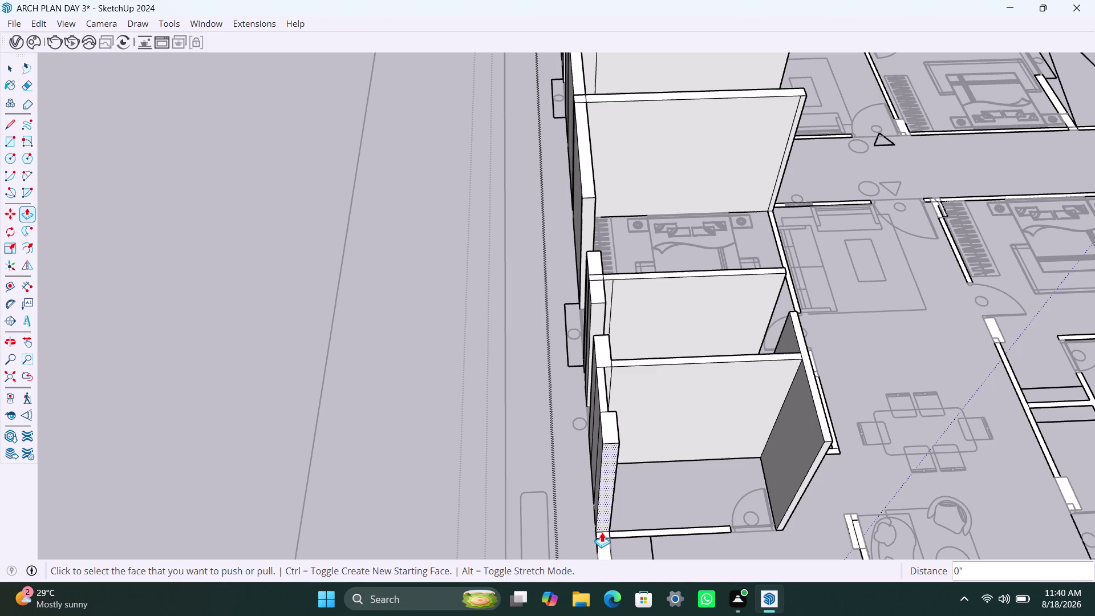
double_click(602, 534)
double_click(634, 533)
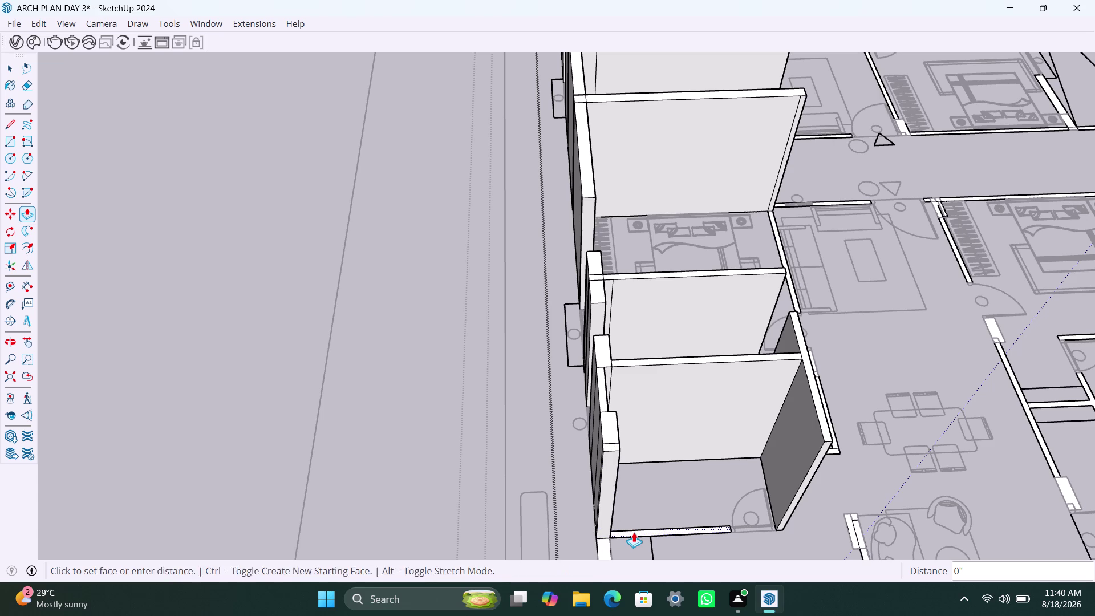
Raise the kitchen's small and outer walls, the stove-side walls and the living-room corner wall.
scroll(down, 3)
middle_drag(636, 510, 605, 394)
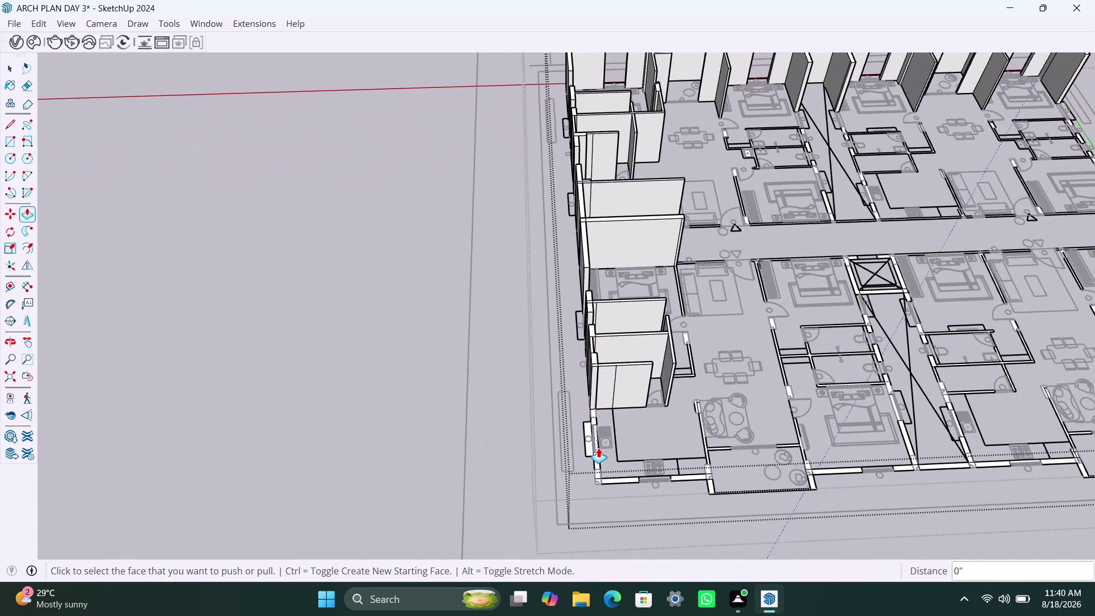
scroll(up, 3)
scroll(up, 3)
double_click(597, 386)
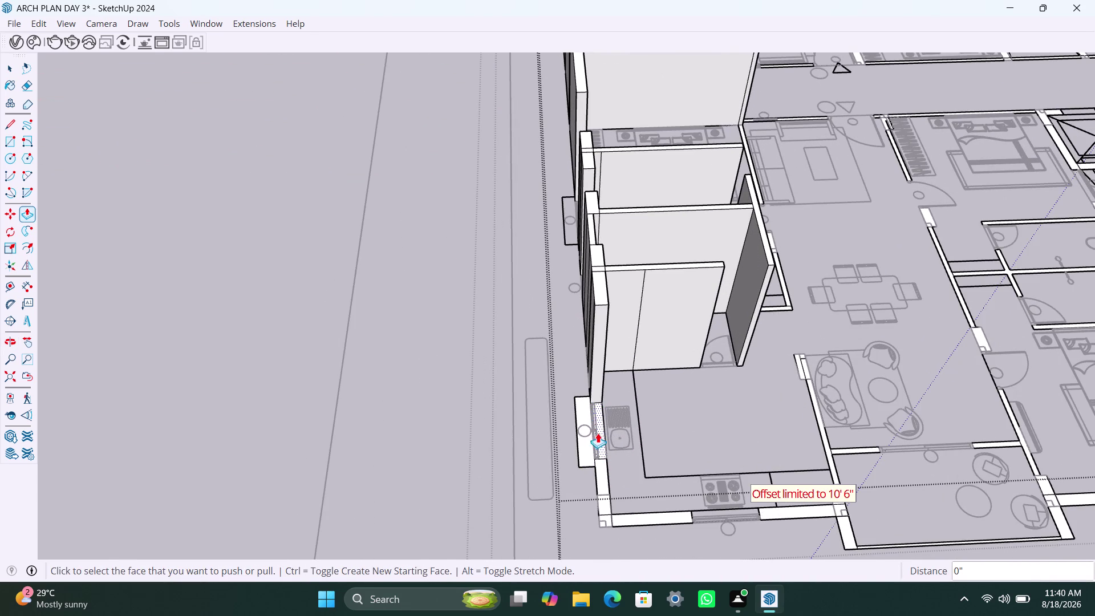
double_click(607, 472)
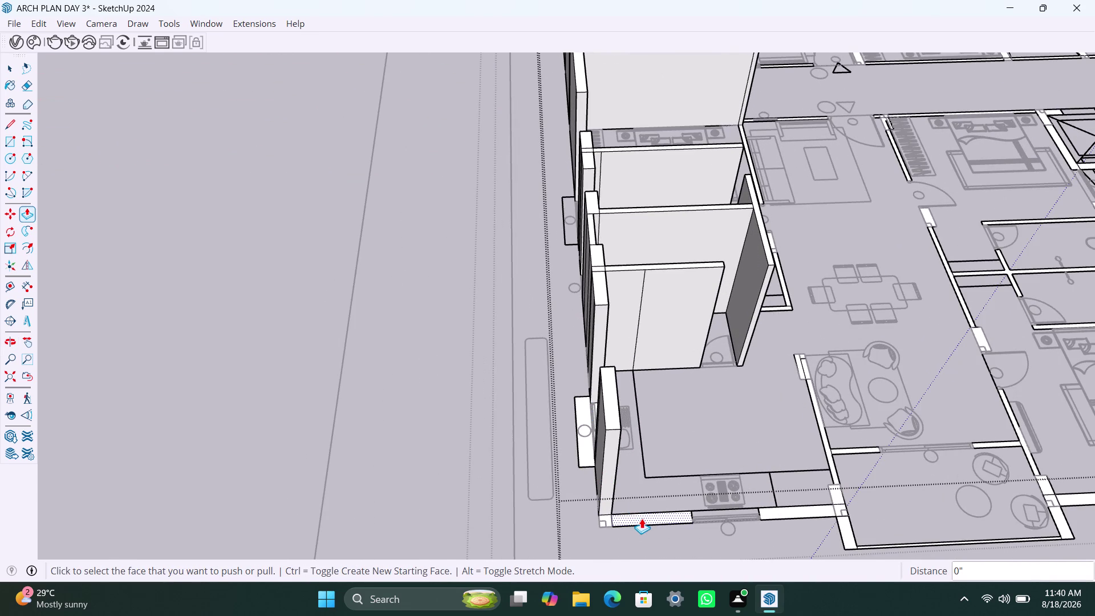
double_click(642, 518)
double_click(802, 515)
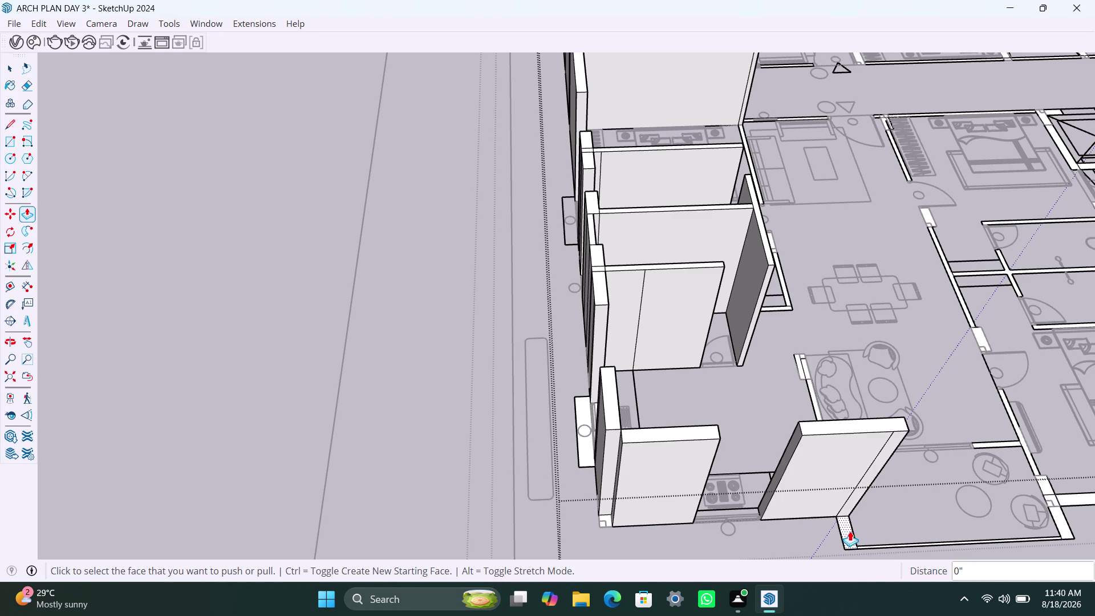
double_click(849, 531)
Raise the living room's lower, outer and long front walls to full height.
scroll(down, 3)
middle_drag(797, 516, 601, 431)
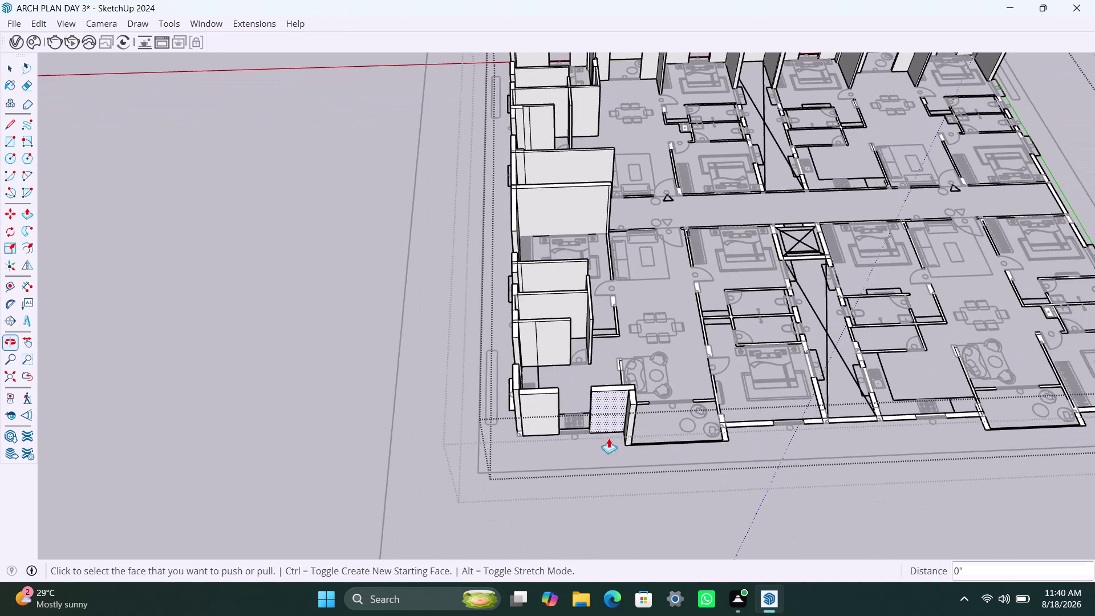
scroll(up, 3)
double_click(670, 457)
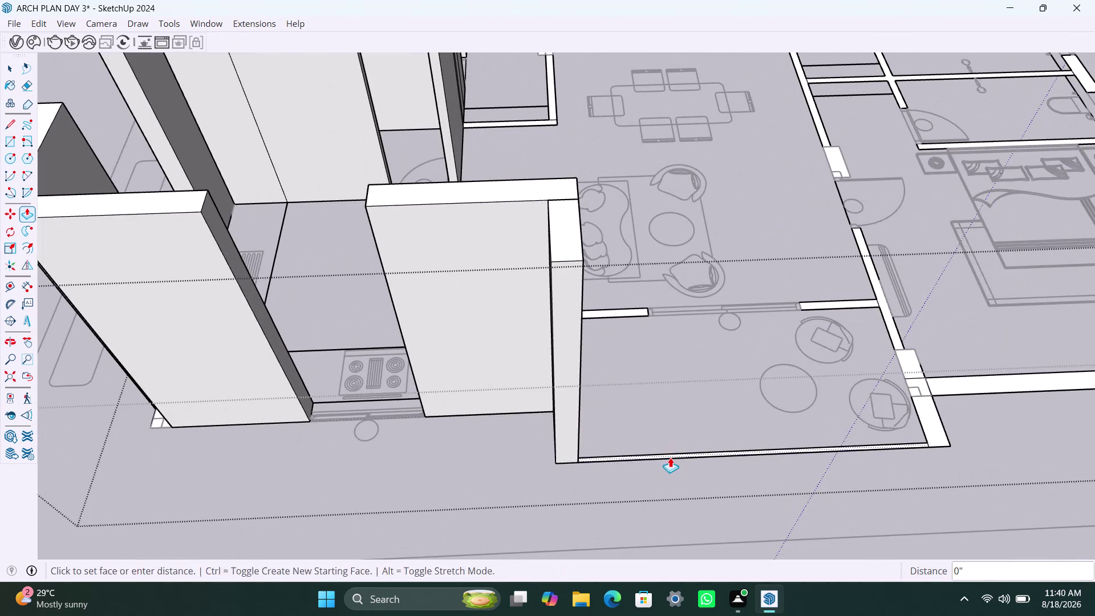
double_click(945, 445)
scroll(down, 3)
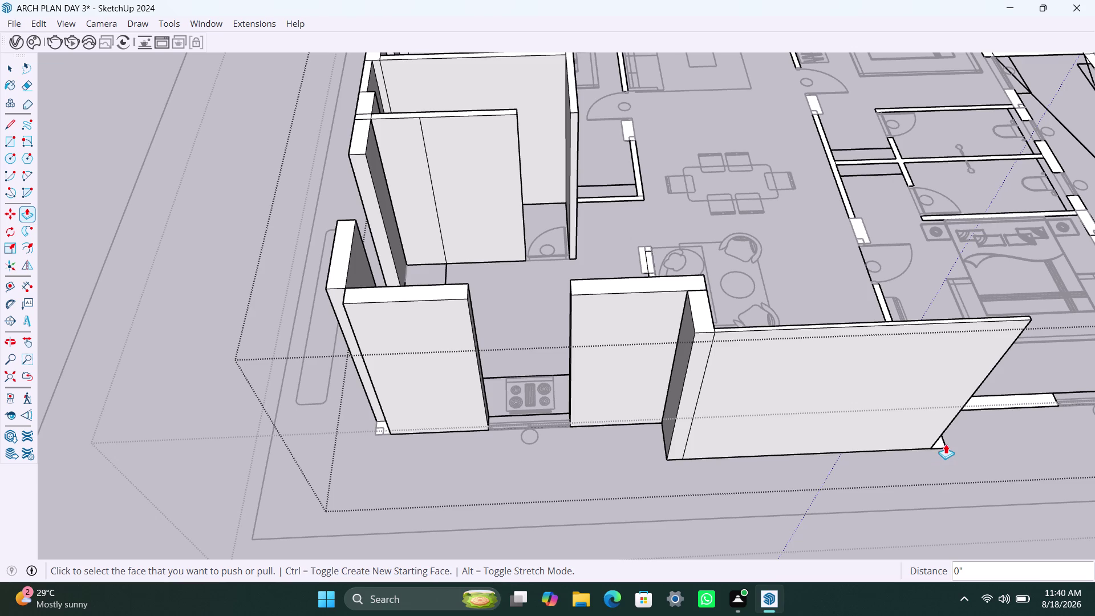
double_click(943, 440)
scroll(down, 3)
middle_drag(943, 451, 626, 414)
scroll(up, 3)
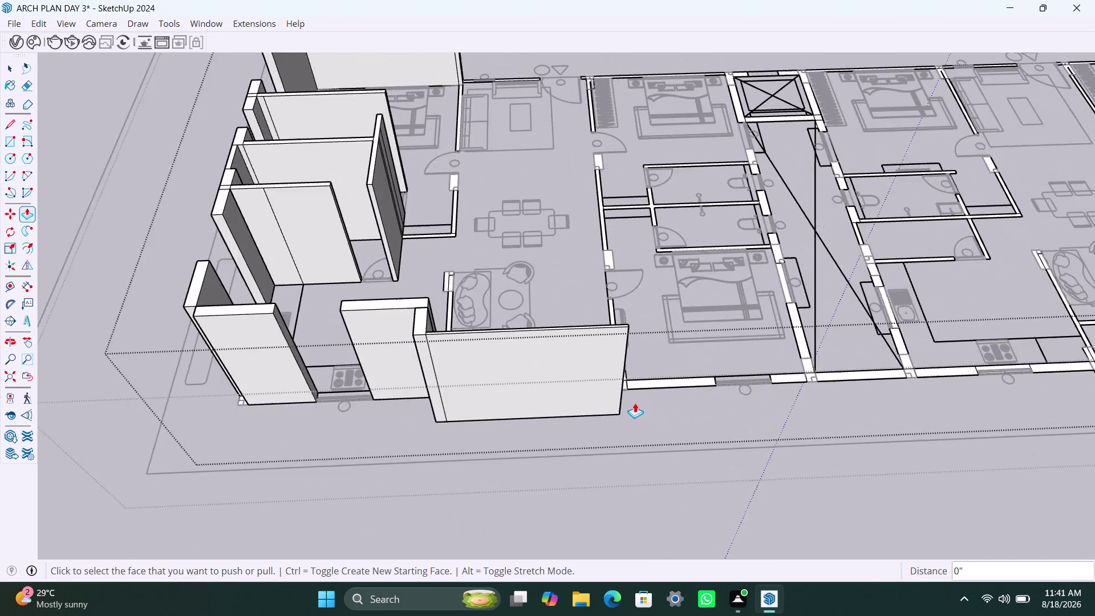
scroll(up, 3)
middle_drag(654, 403, 441, 413)
Undo the last pull, then raise the small wall piece and two adjacent short segments.
scroll(down, 3)
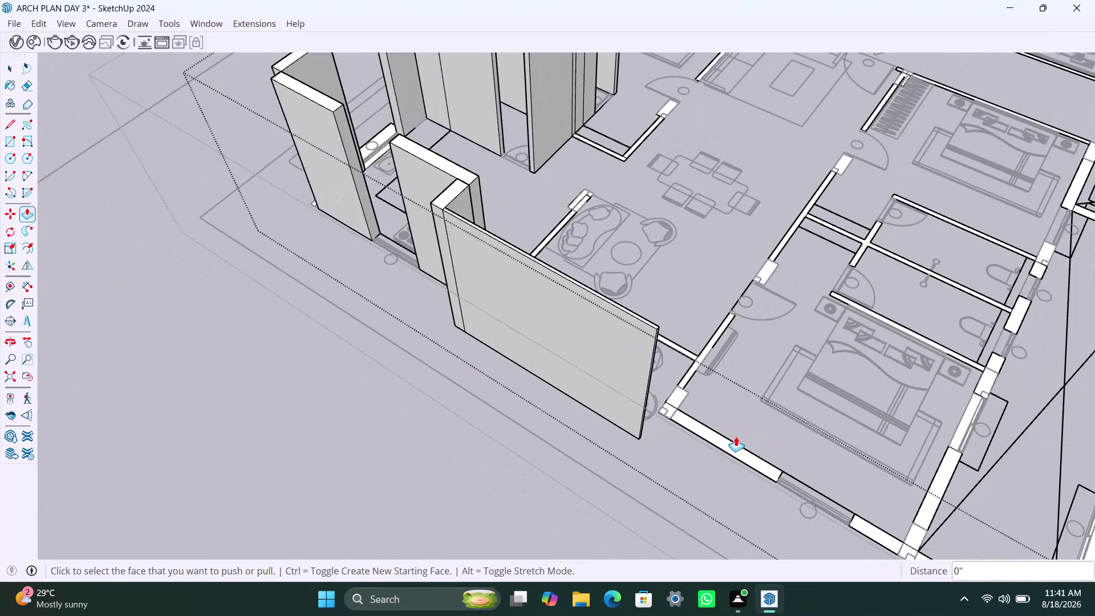
key(ctrl+z)
click(646, 429)
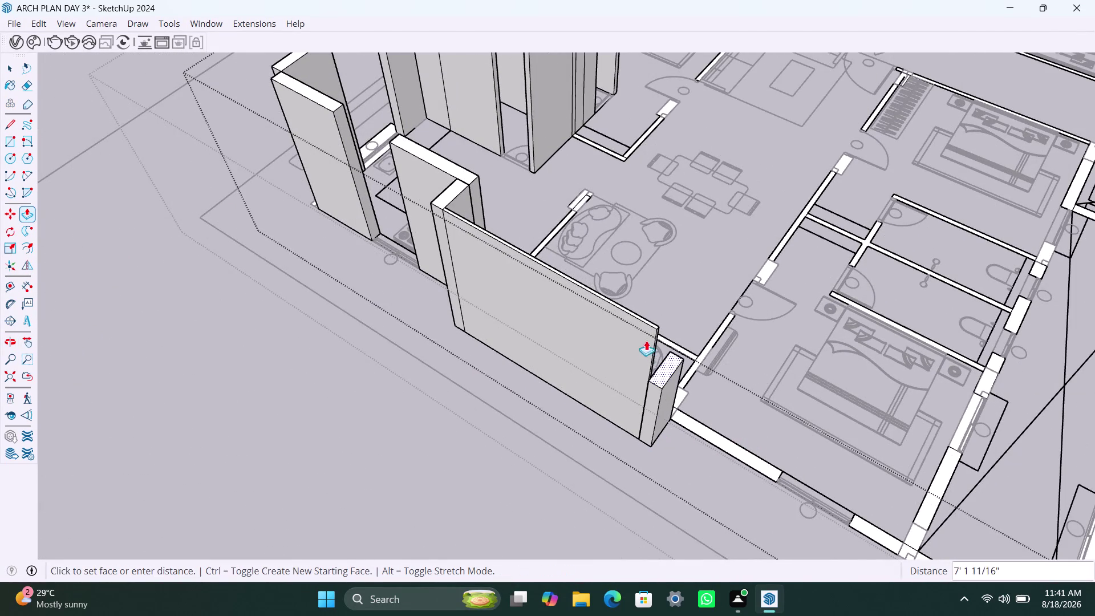
click(644, 325)
double_click(682, 400)
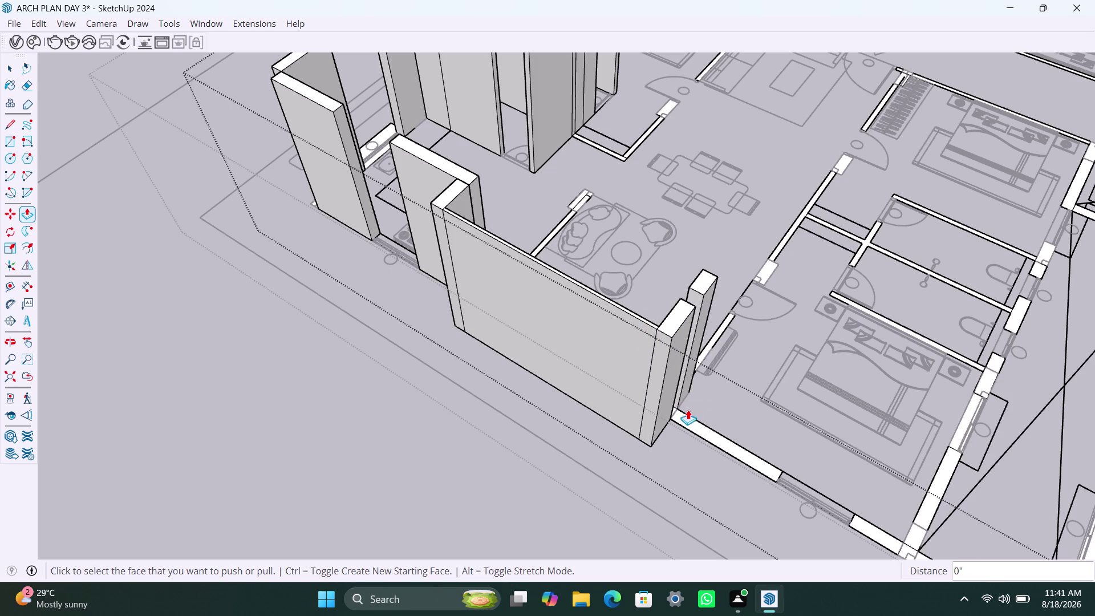
double_click(695, 423)
Raise the thin interior partition segments beside the living area to full height.
scroll(down, 3)
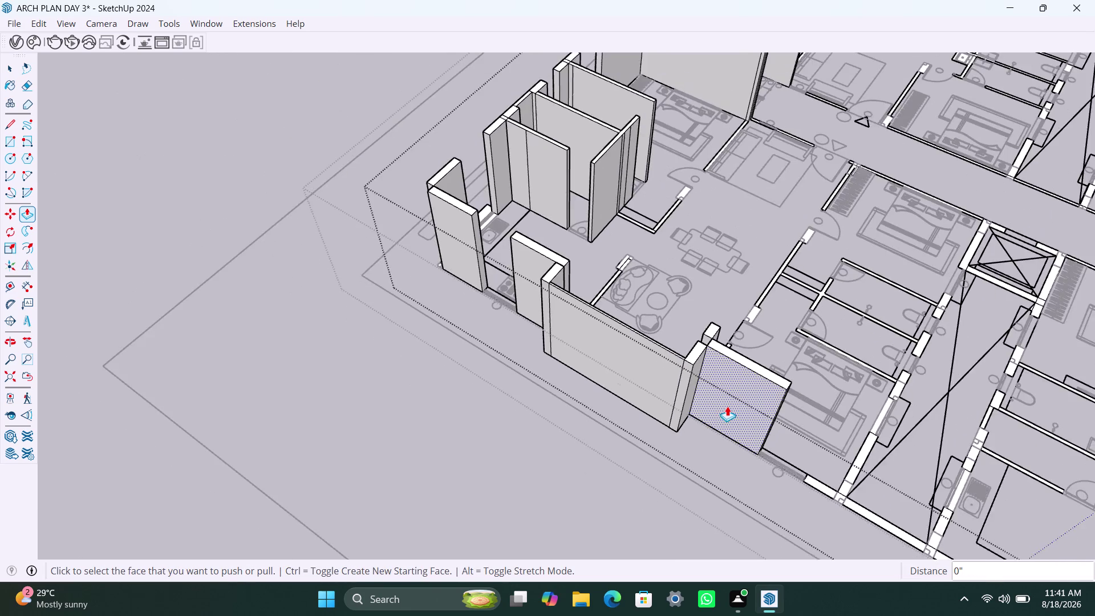
middle_drag(727, 408, 682, 466)
scroll(up, 3)
middle_drag(677, 393, 663, 445)
scroll(up, 3)
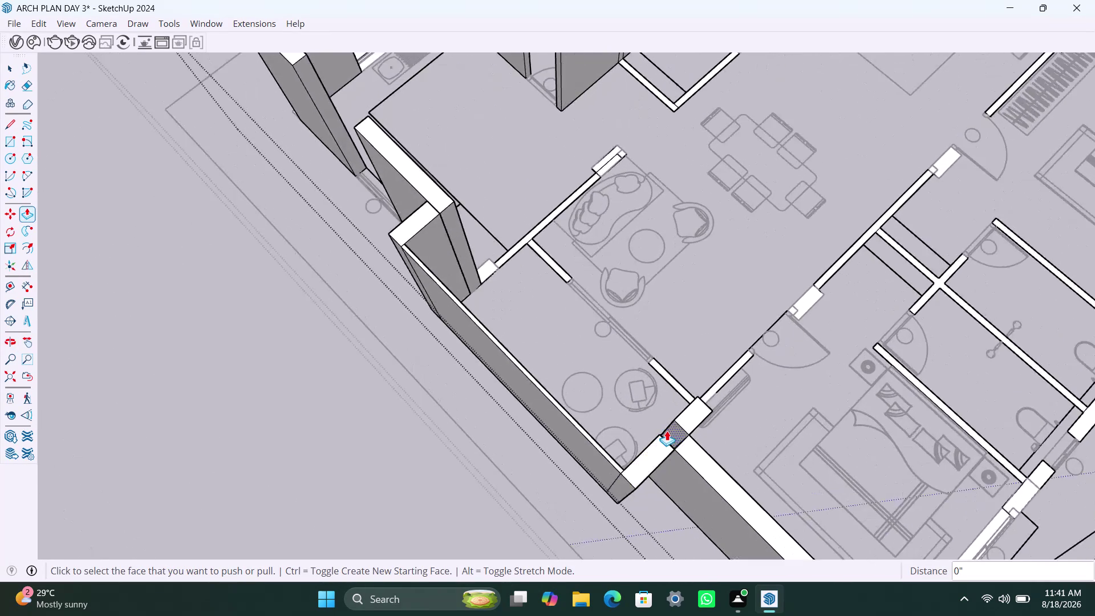
scroll(up, 3)
middle_drag(671, 435, 643, 457)
middle_drag(652, 455, 614, 463)
scroll(up, 3)
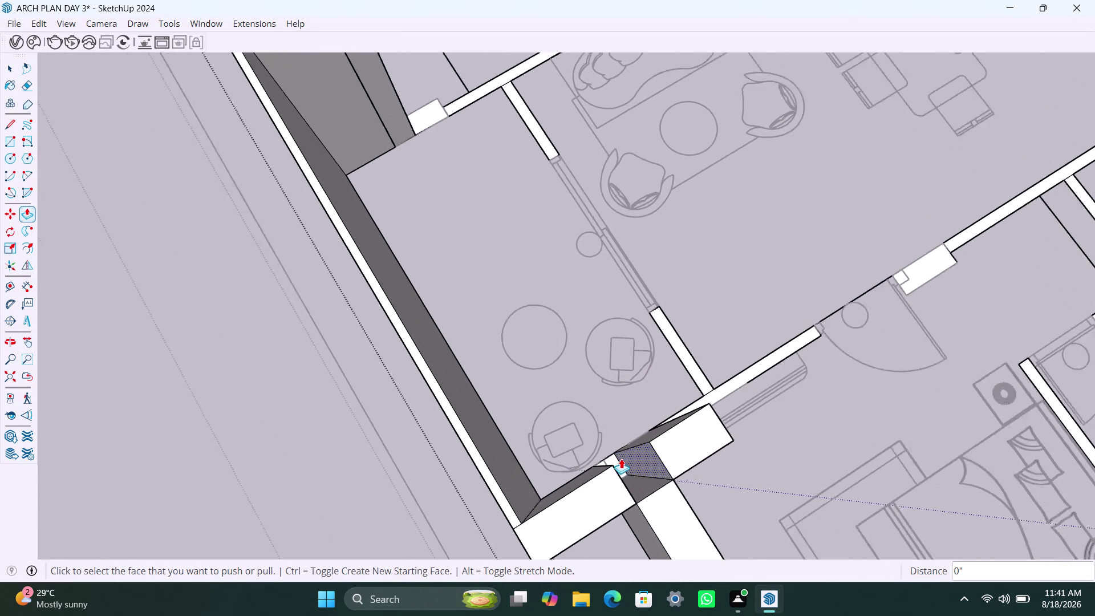
scroll(up, 3)
double_click(617, 467)
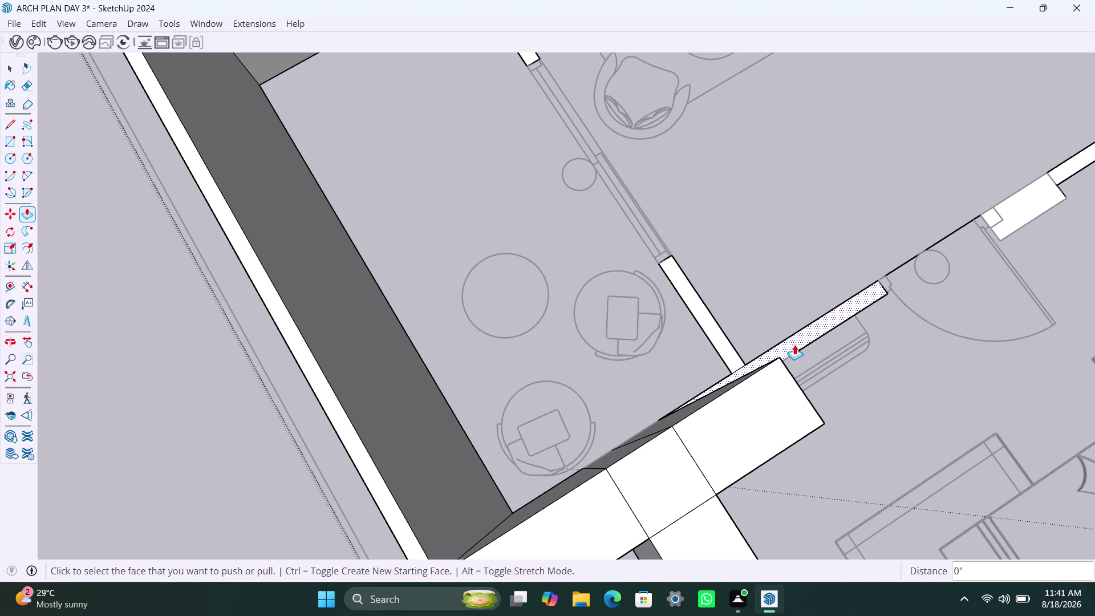
double_click(725, 344)
double_click(781, 351)
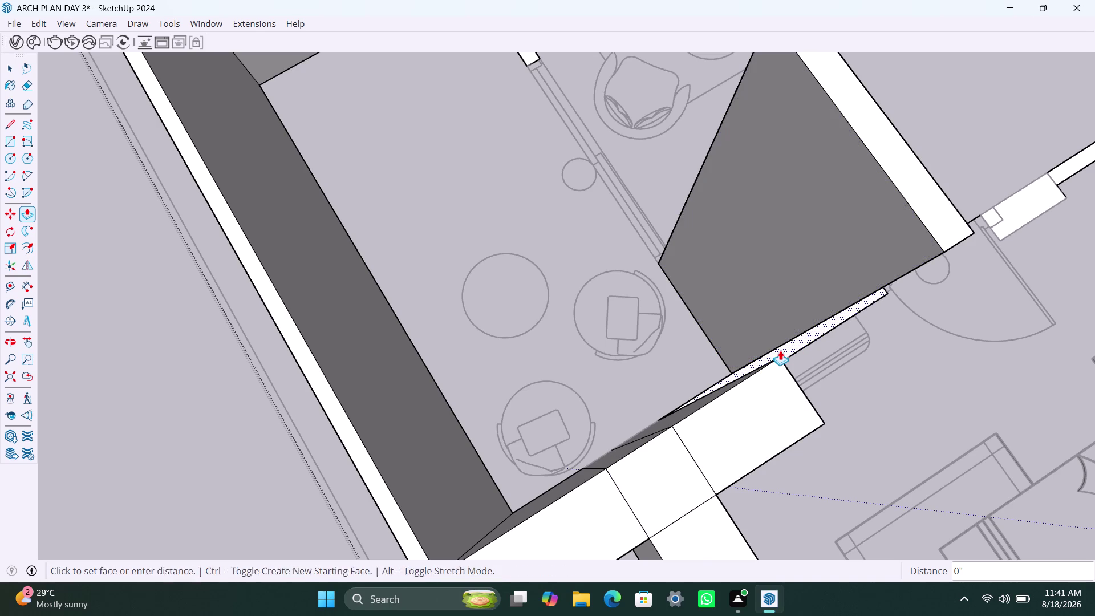
Zoom and orbit back out to view the whole apartment.
scroll(down, 3)
scroll(down, 3)
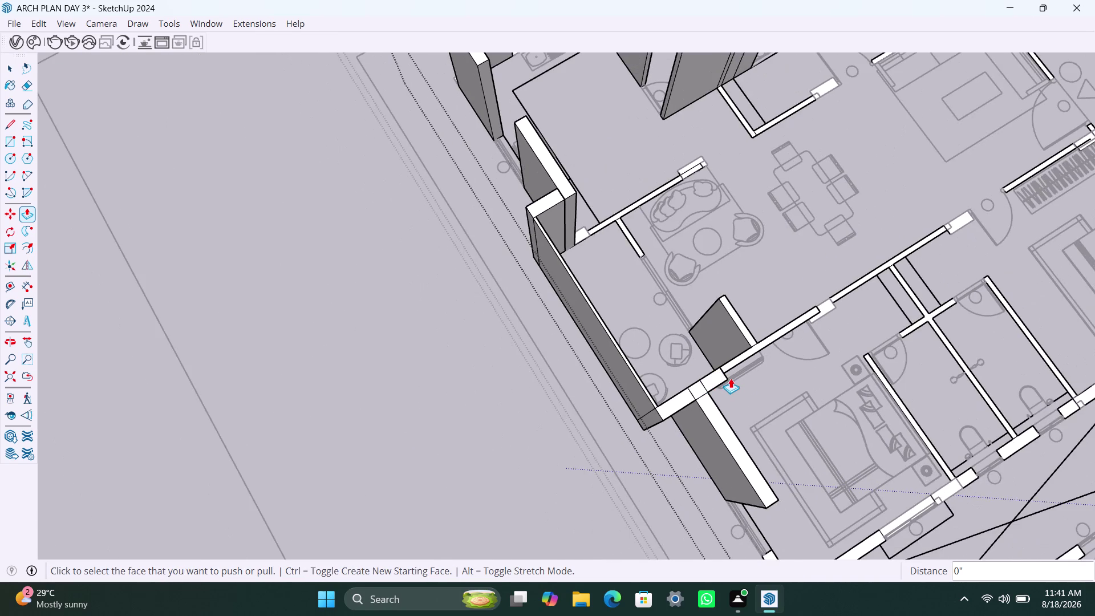
scroll(down, 3)
middle_drag(762, 418, 689, 410)
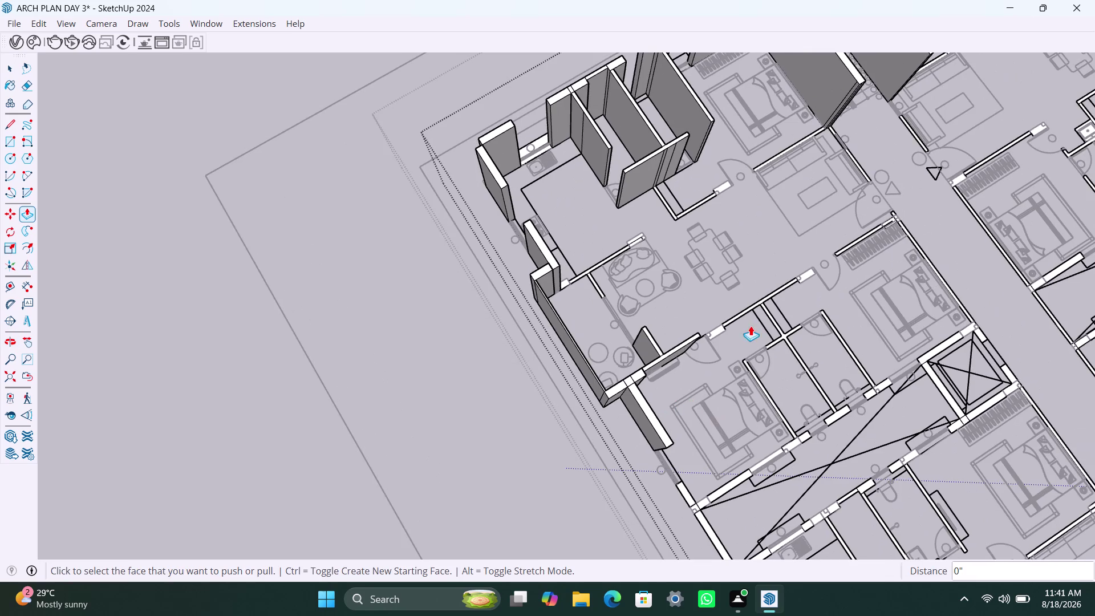
scroll(up, 3)
Raise the dining-area wall, the bathroom stub, long wall, partitions and door-side wall.
double_click(714, 331)
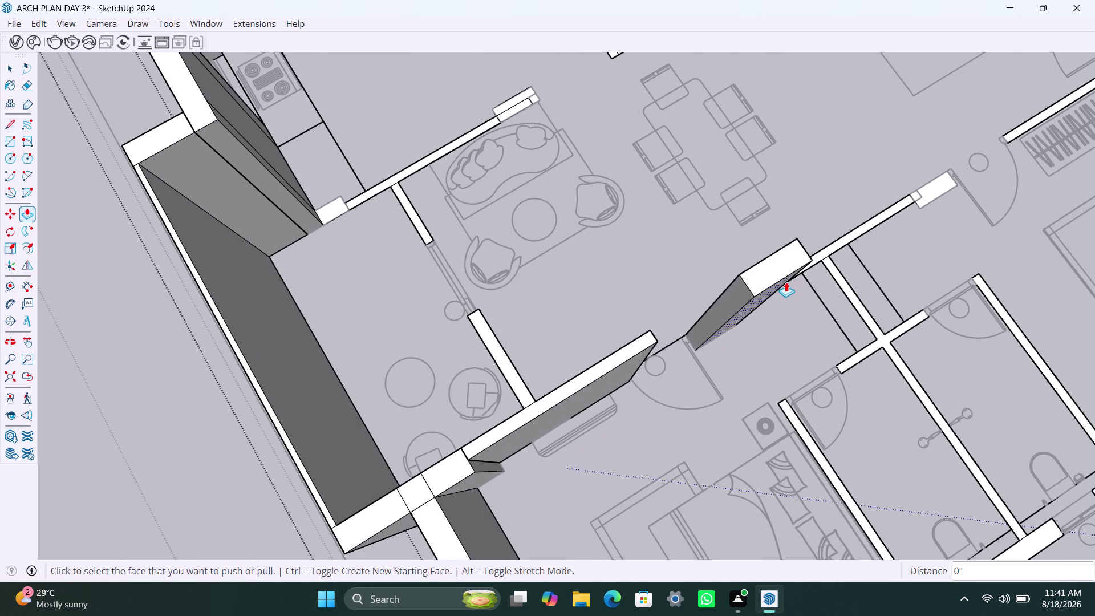
double_click(832, 251)
double_click(940, 196)
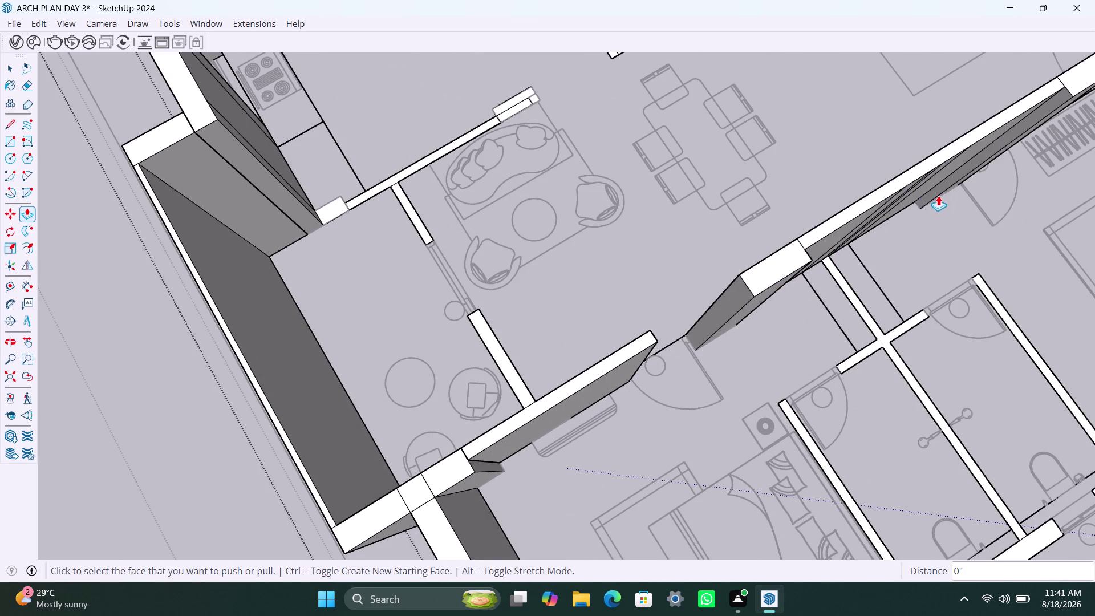
double_click(859, 304)
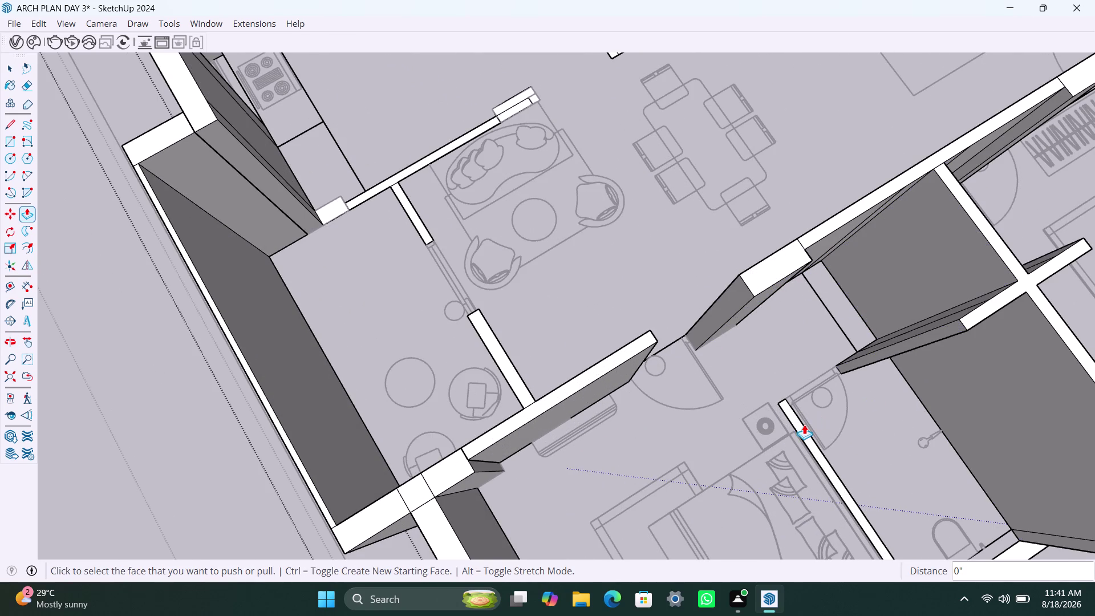
double_click(804, 428)
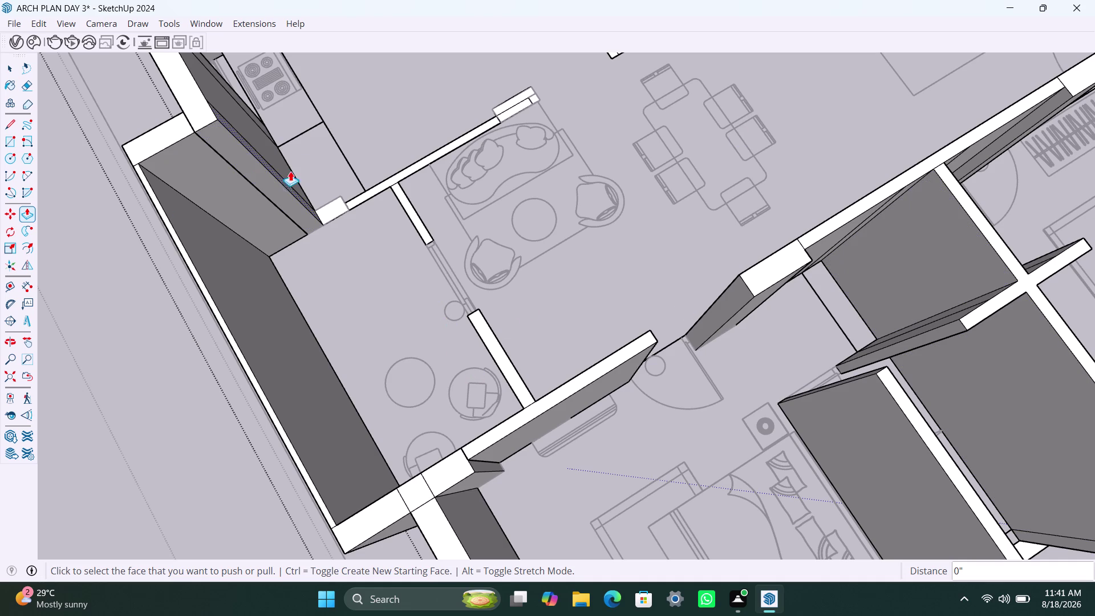
Raise the walls behind and beside the sofa and the thin lounge partitions to wall height.
double_click(333, 203)
double_click(373, 190)
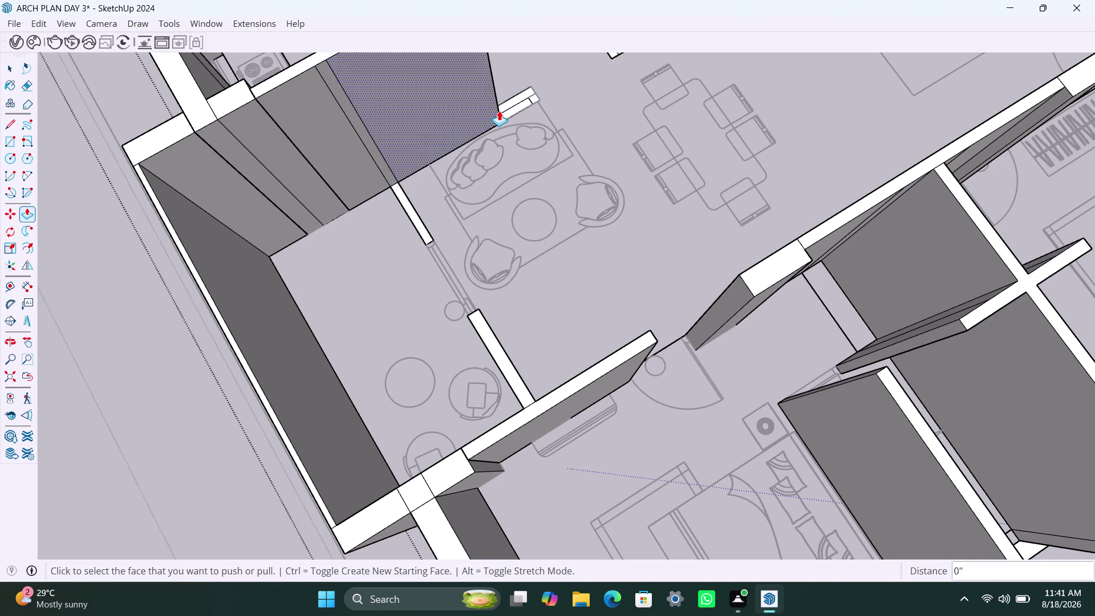
double_click(512, 101)
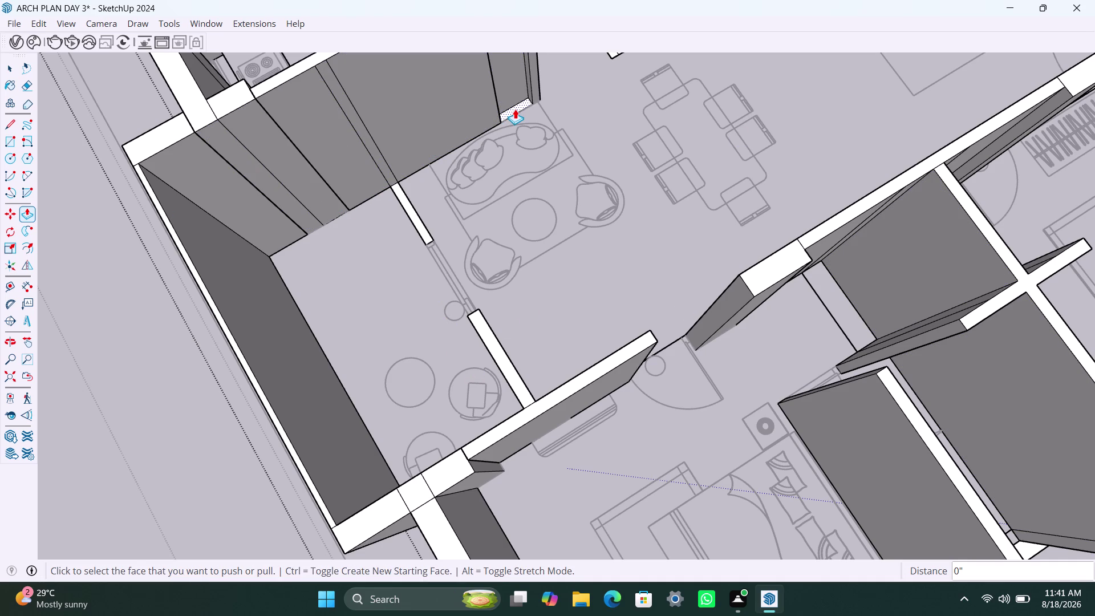
double_click(515, 108)
double_click(417, 218)
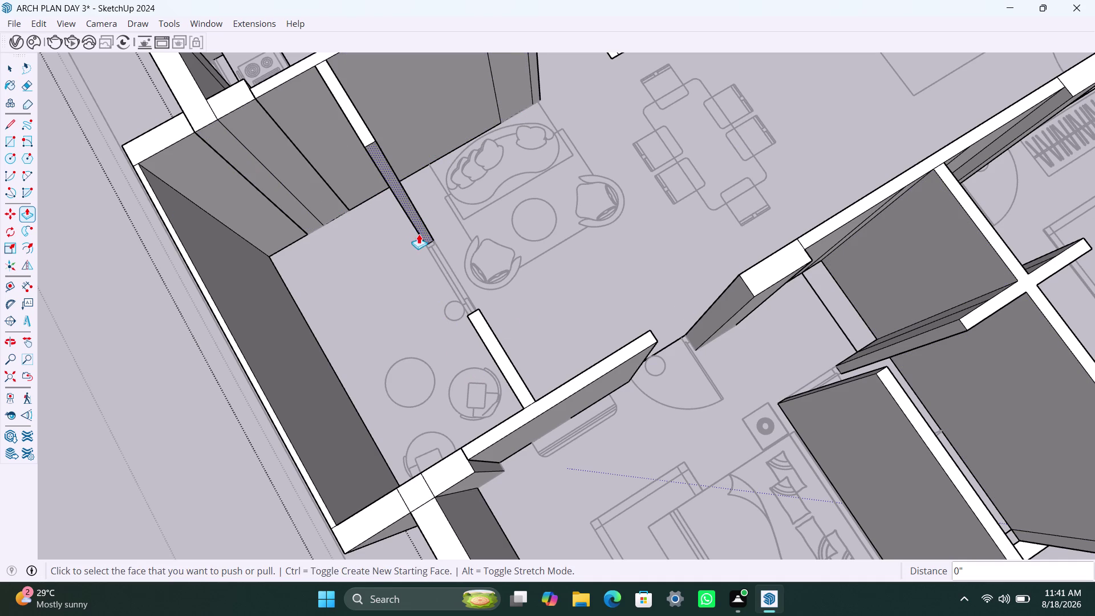
double_click(498, 354)
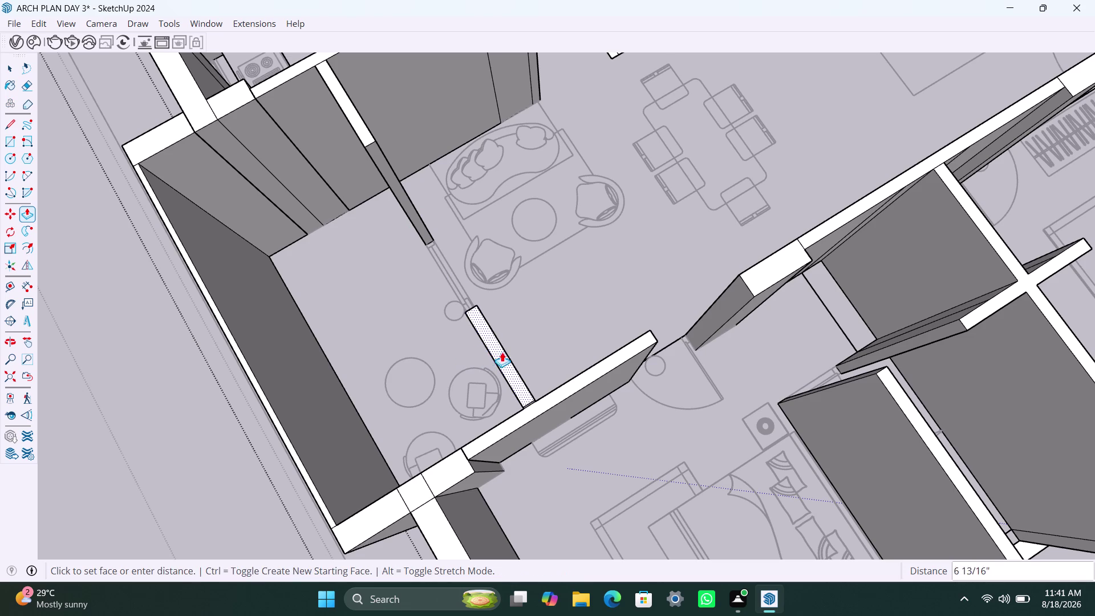
click(563, 385)
scroll(down, 3)
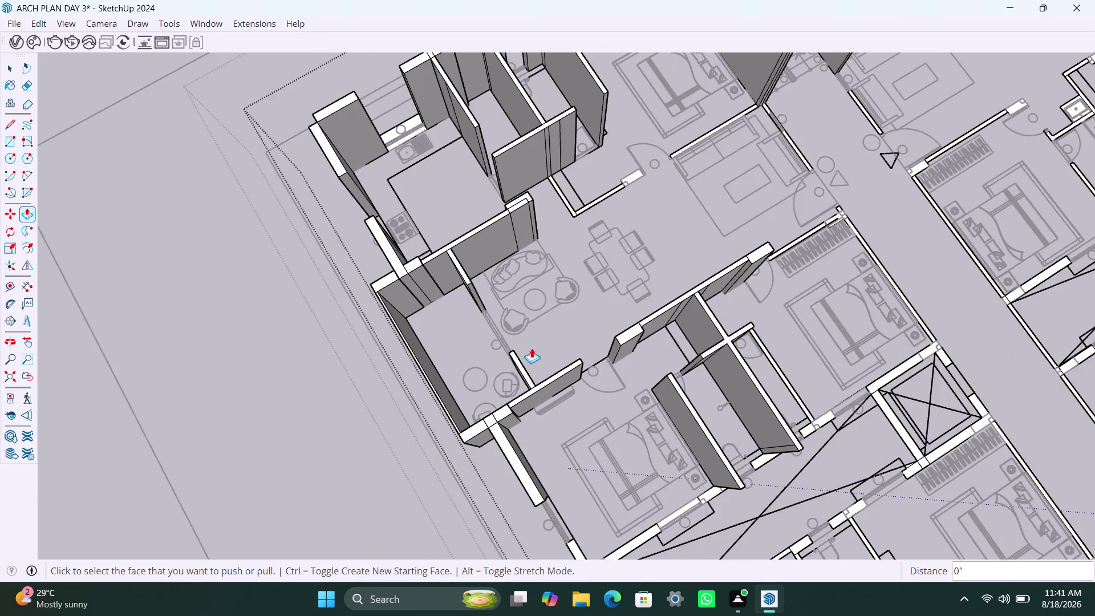
Push/Pull the thin partition strip near the kitchen up to the 10' 6" wall top.
scroll(down, 3)
middle_drag(568, 274, 503, 410)
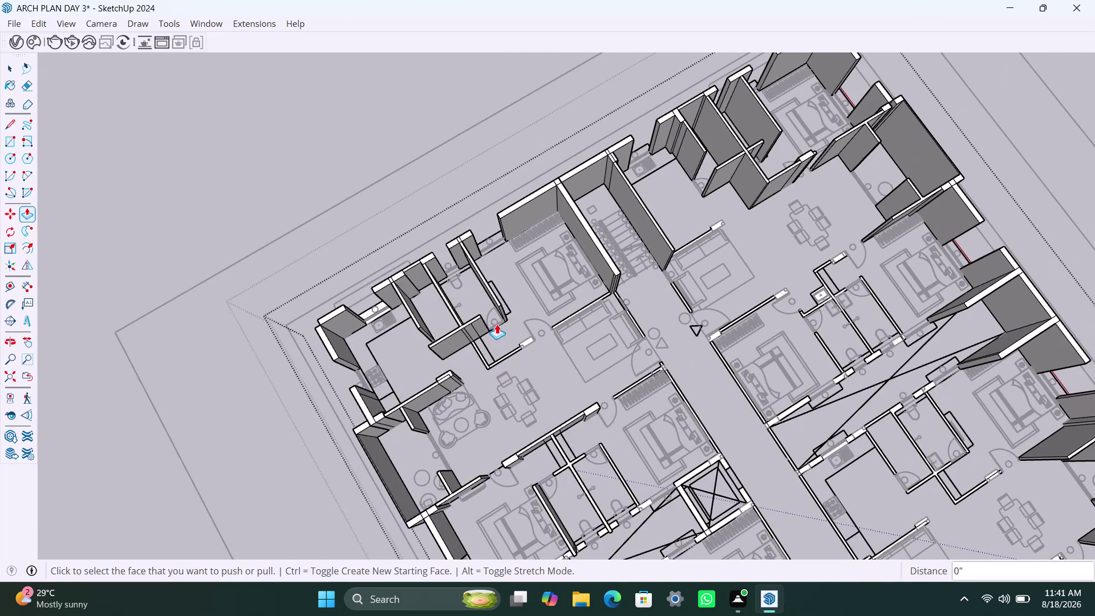
scroll(up, 3)
scroll(up, 3)
scroll(up, 3)
double_click(471, 371)
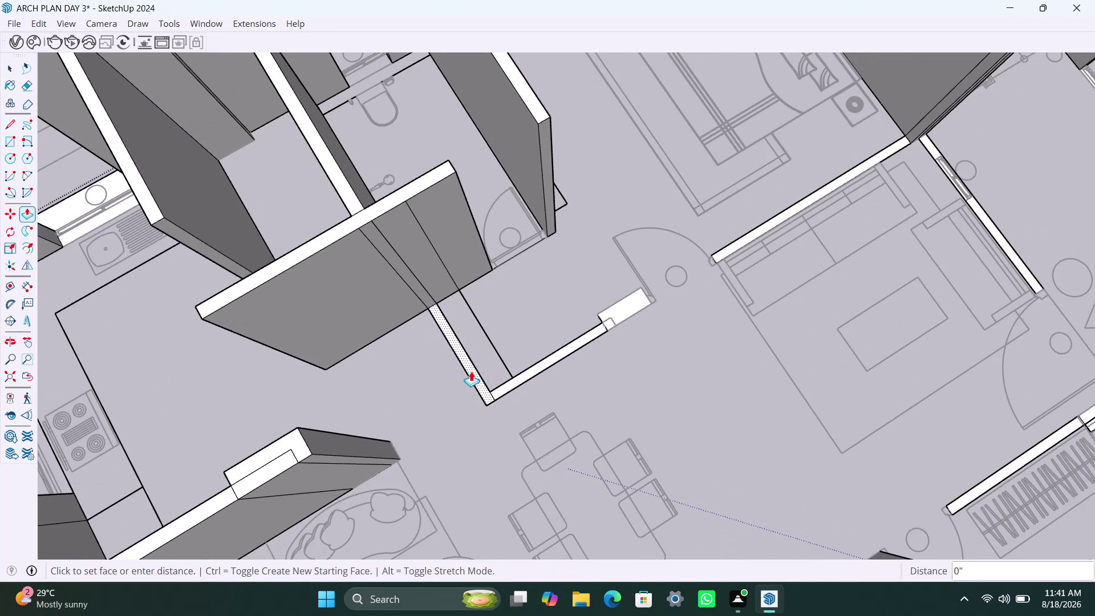
click(479, 385)
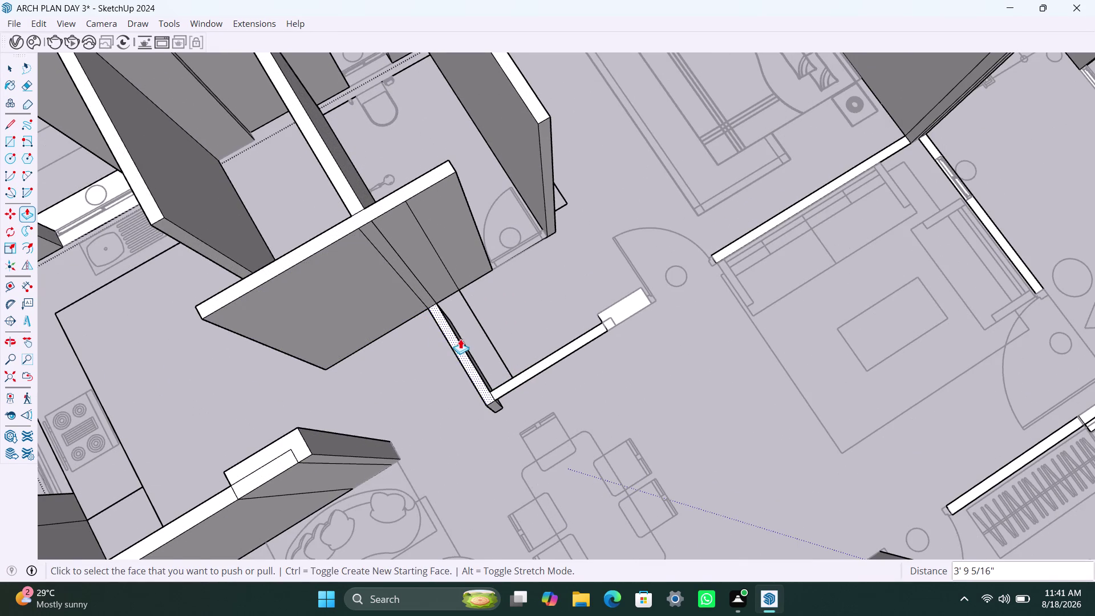
key(ctrl+z)
click(461, 351)
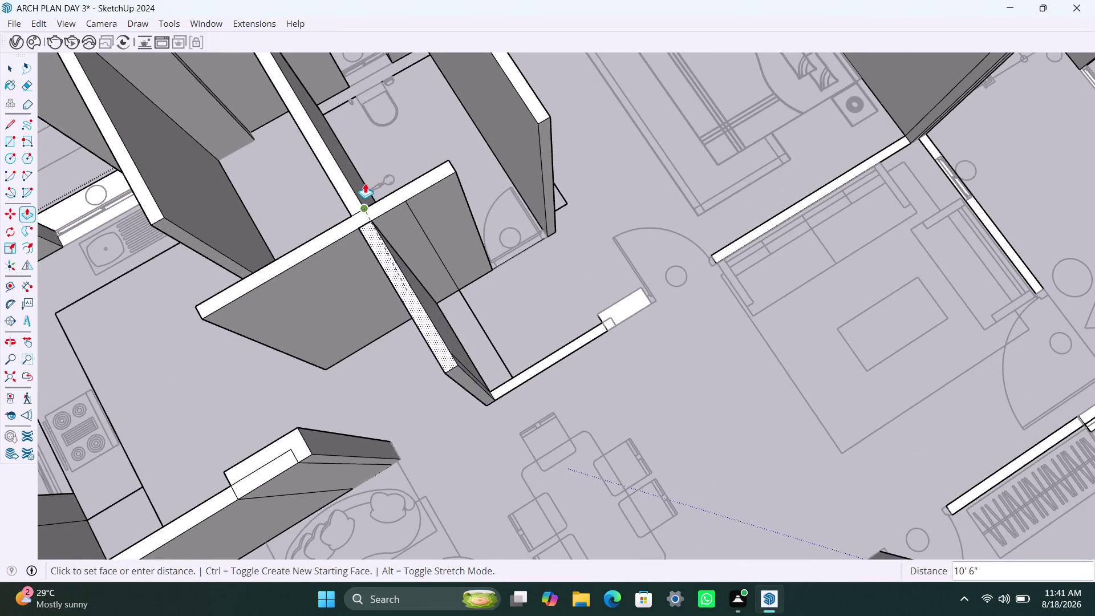
click(388, 198)
Raise the connecting L-shaped strip to the same height, then return to Select.
double_click(535, 372)
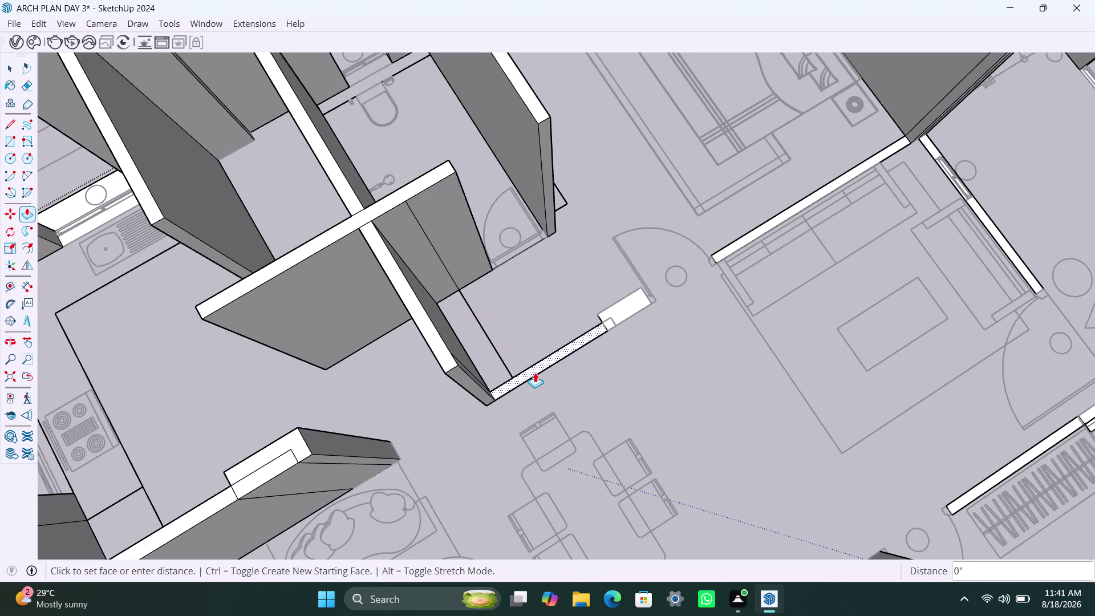
double_click(626, 316)
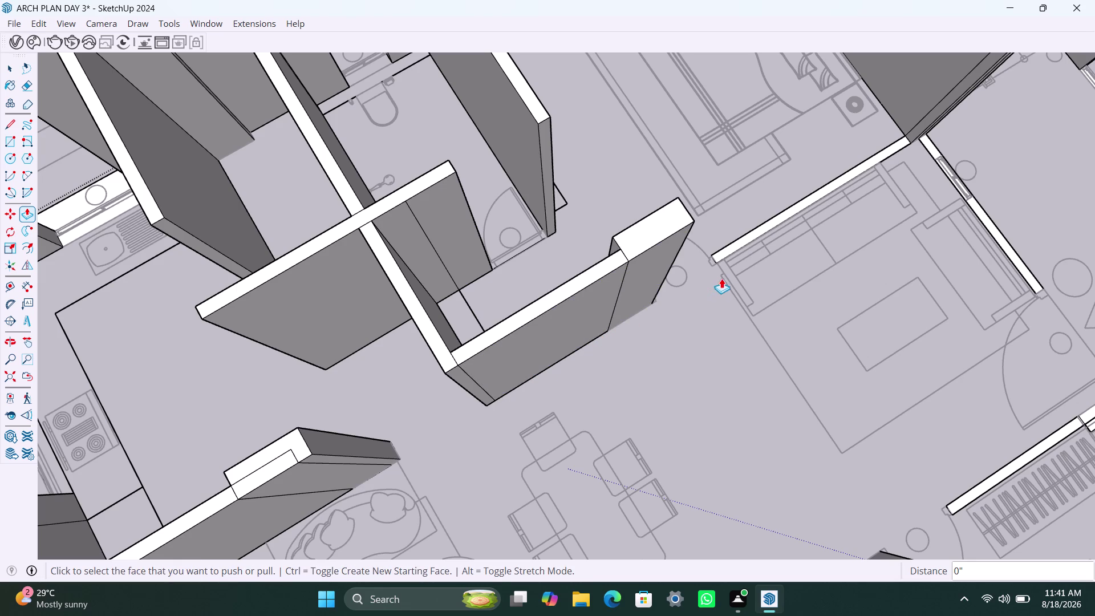
click(732, 242)
double_click(734, 247)
scroll(down, 3)
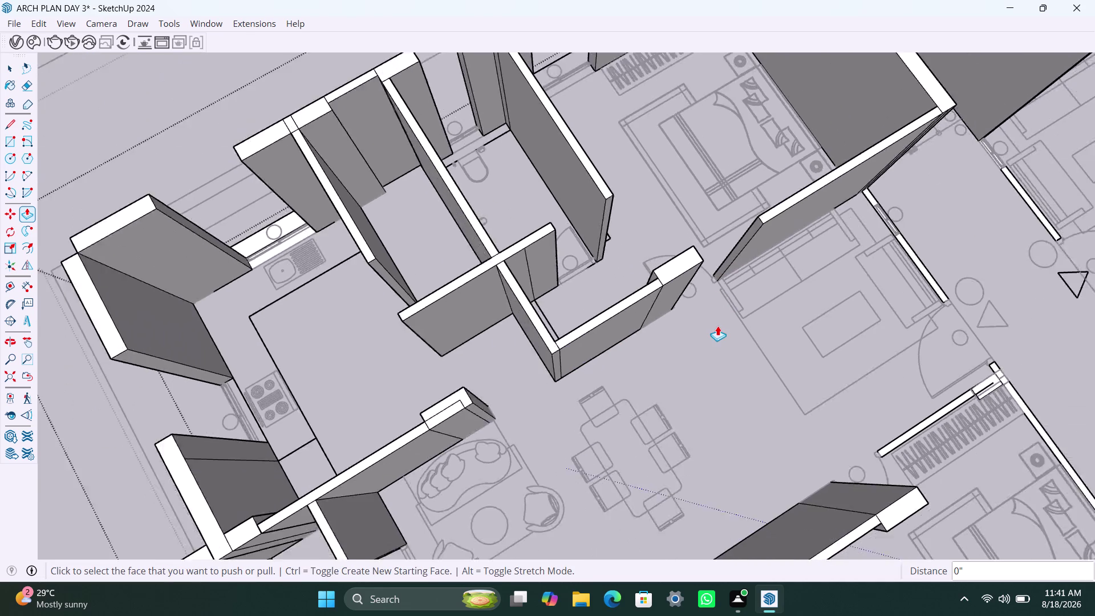
scroll(down, 3)
middle_drag(707, 331, 489, 311)
scroll(up, 3)
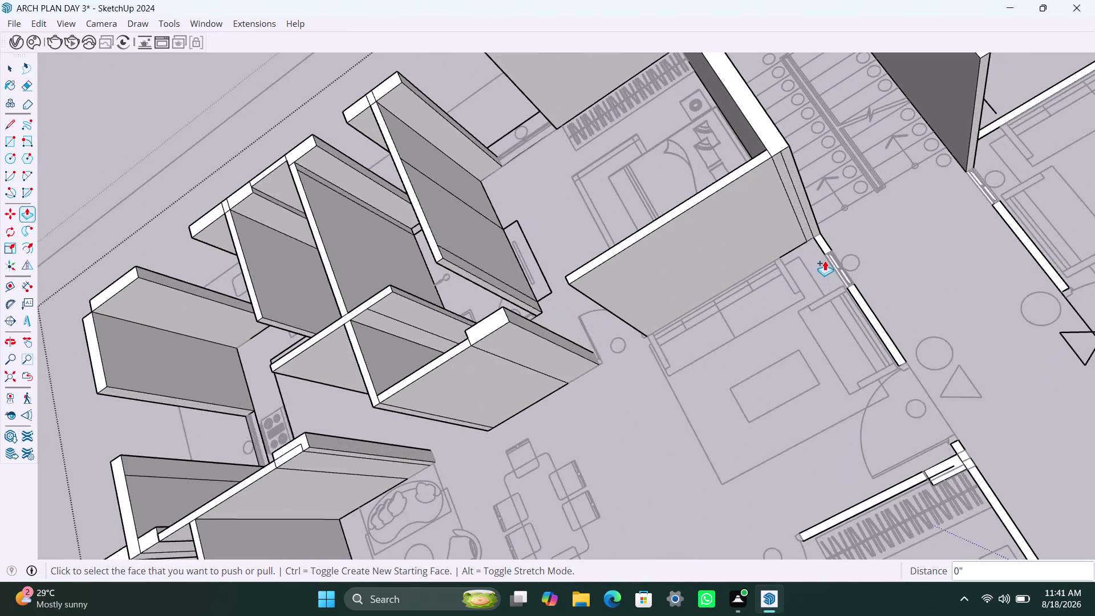
scroll(up, 3)
double_click(825, 246)
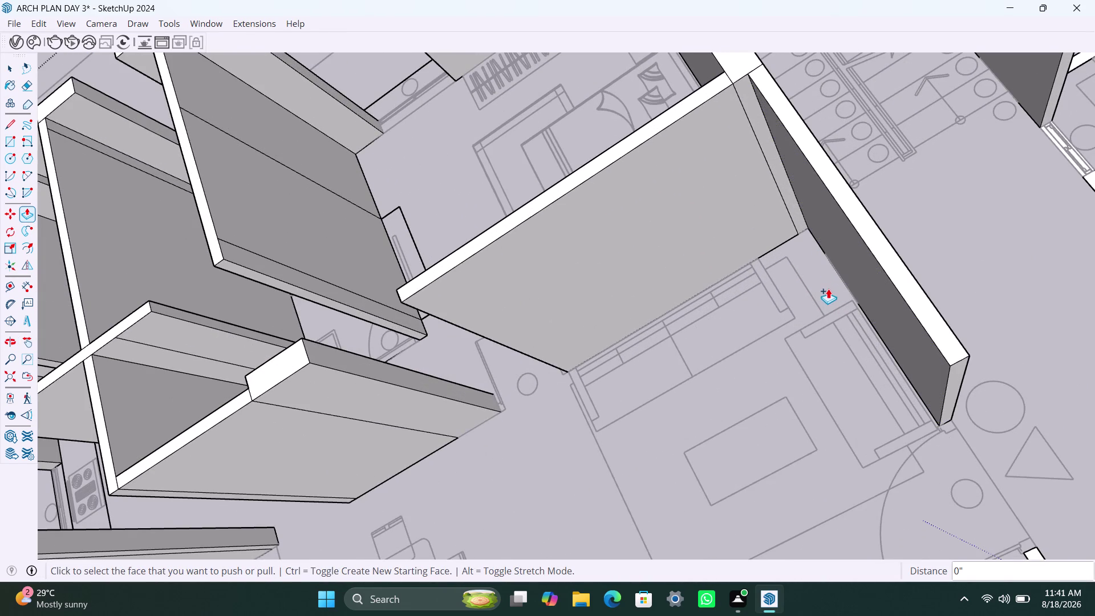
key(ctrl+z)
key(space)
click(862, 293)
click(858, 294)
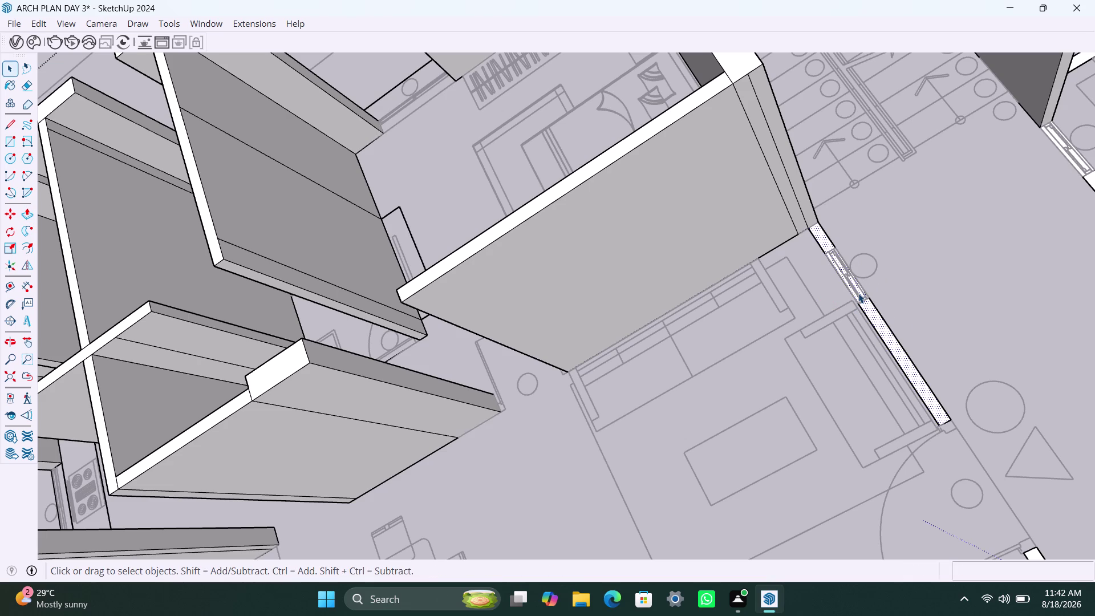
scroll(down, 3)
scroll(down, 3)
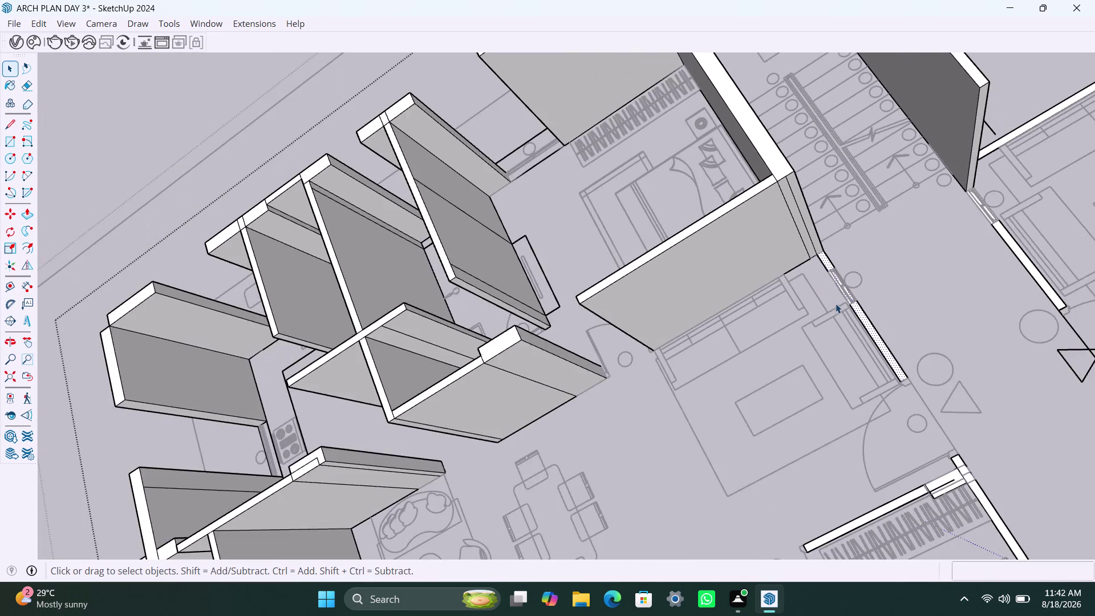
scroll(up, 3)
click(864, 307)
double_click(863, 308)
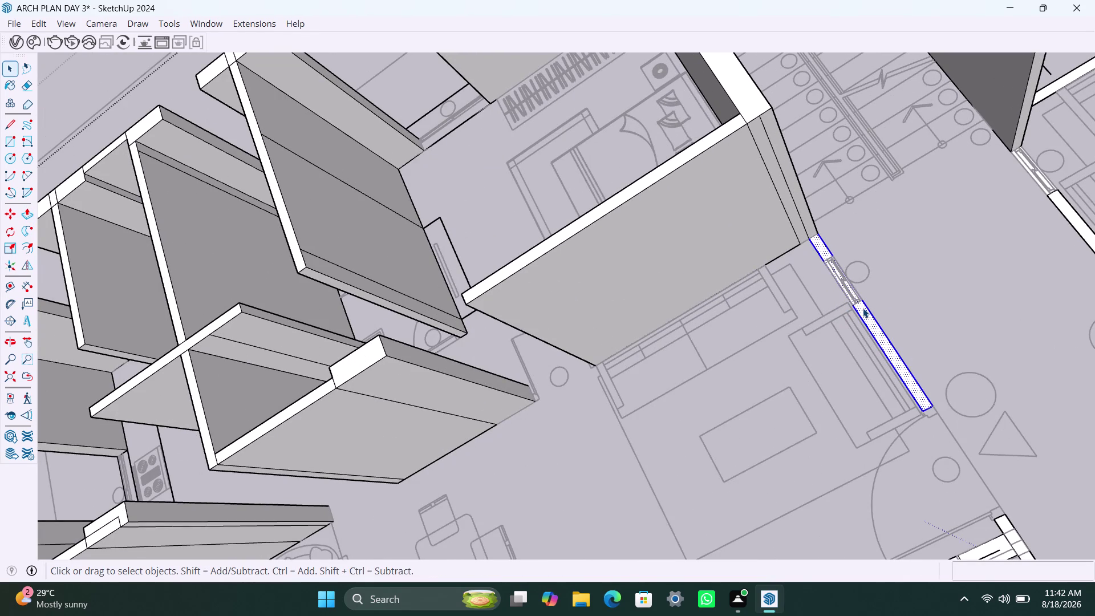
click(862, 308)
double_click(861, 313)
scroll(down, 3)
click(362, 251)
scroll(up, 3)
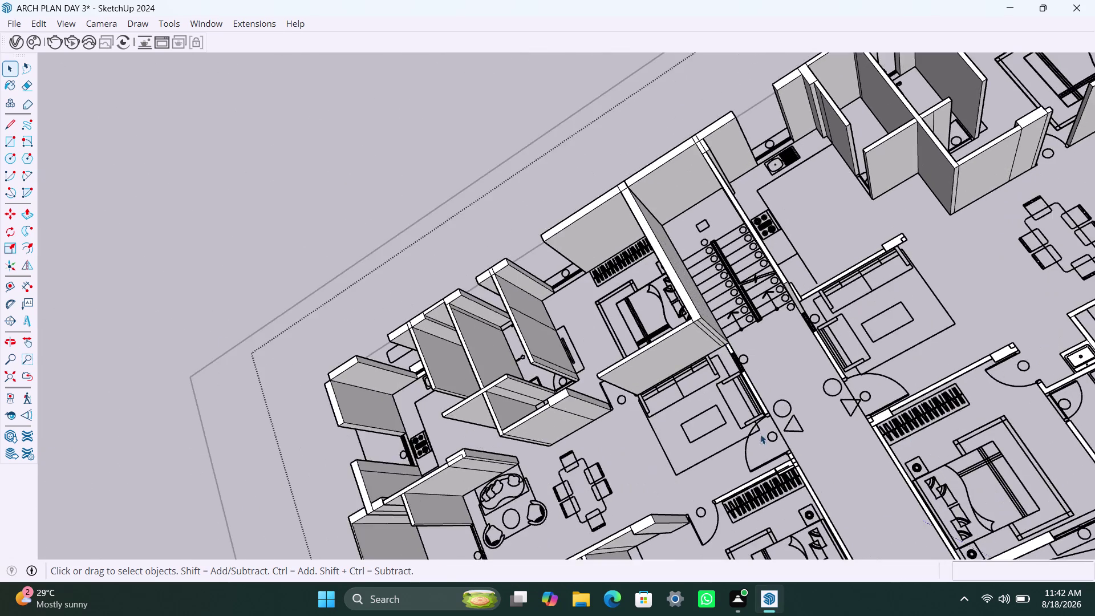
scroll(up, 3)
click(722, 302)
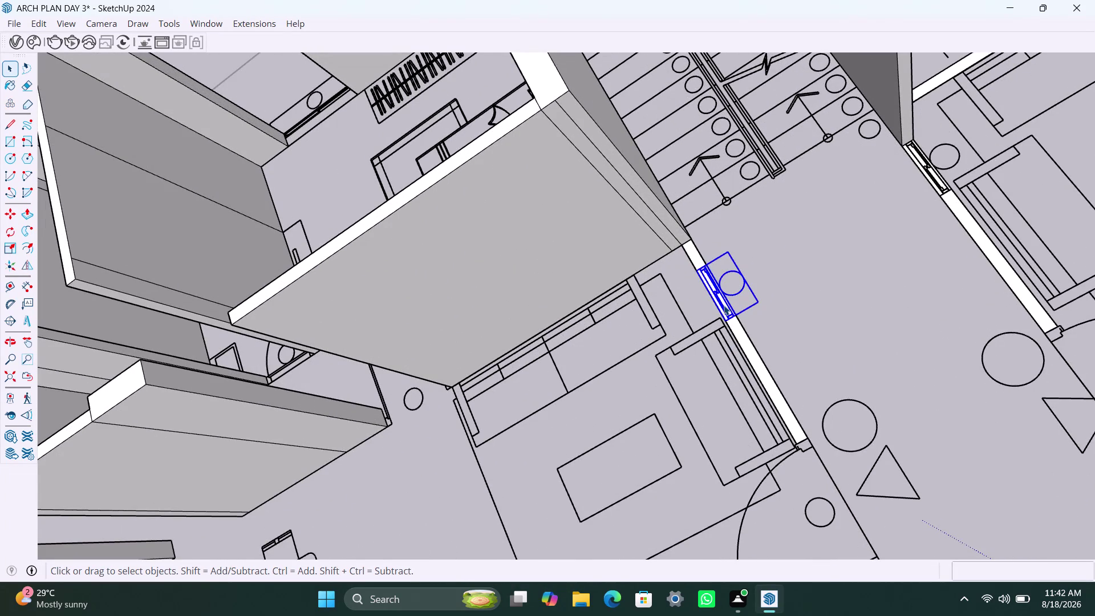
double_click(723, 305)
click(723, 305)
click(726, 308)
scroll(up, 3)
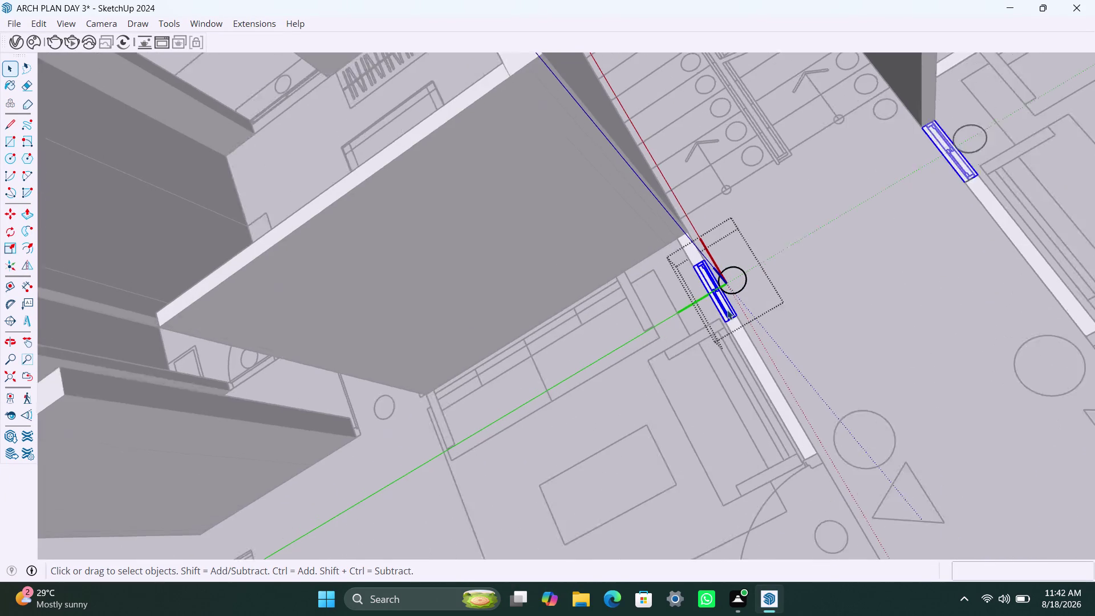
scroll(up, 3)
click(728, 309)
double_click(727, 309)
click(728, 309)
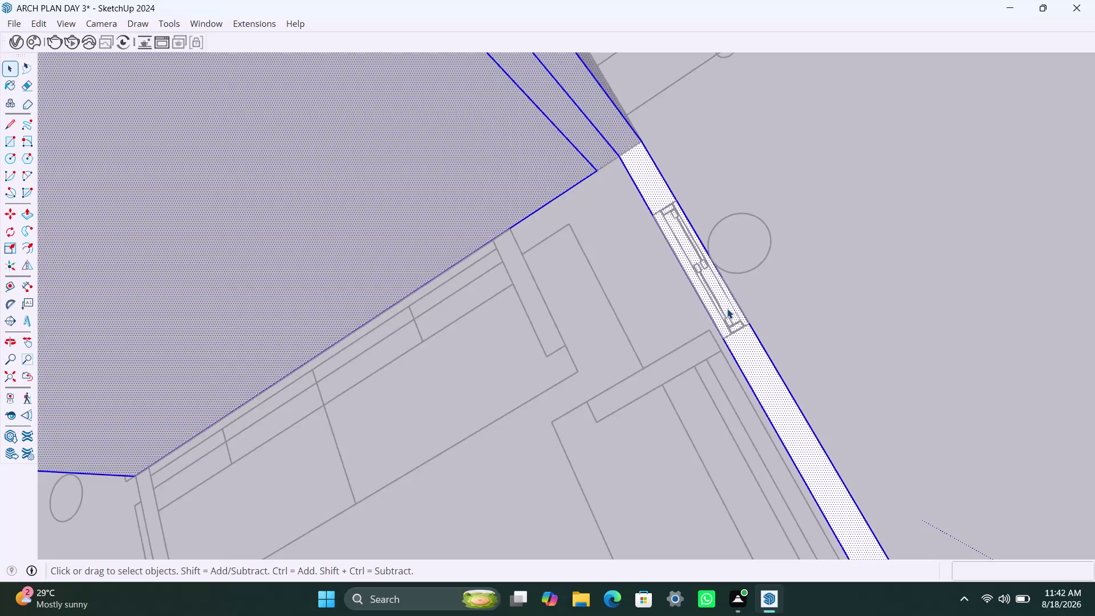
key(Delete)
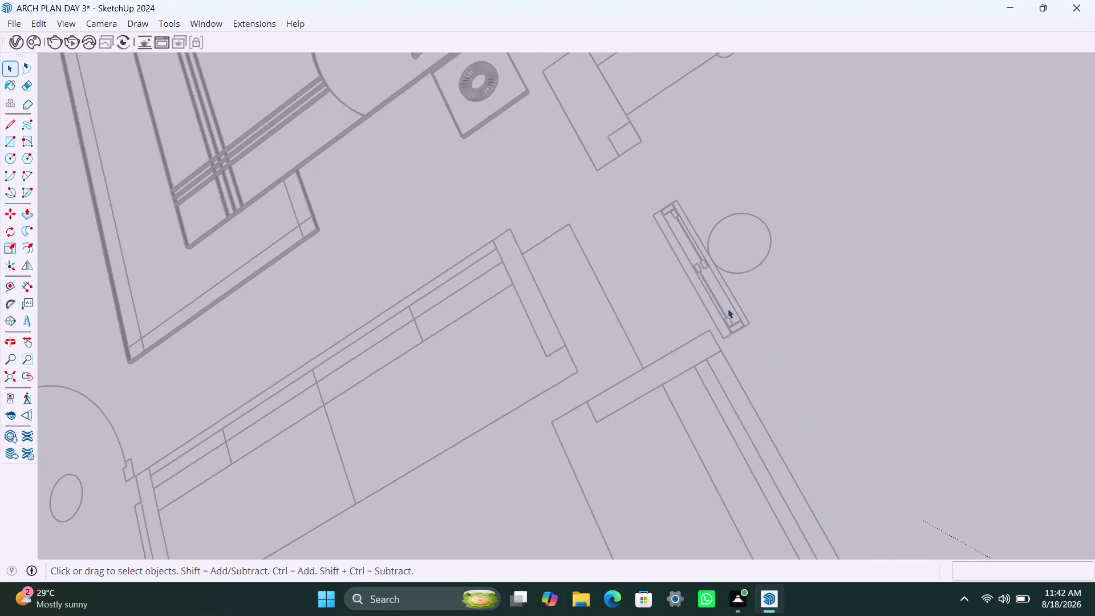
key(ctrl+z)
key(space)
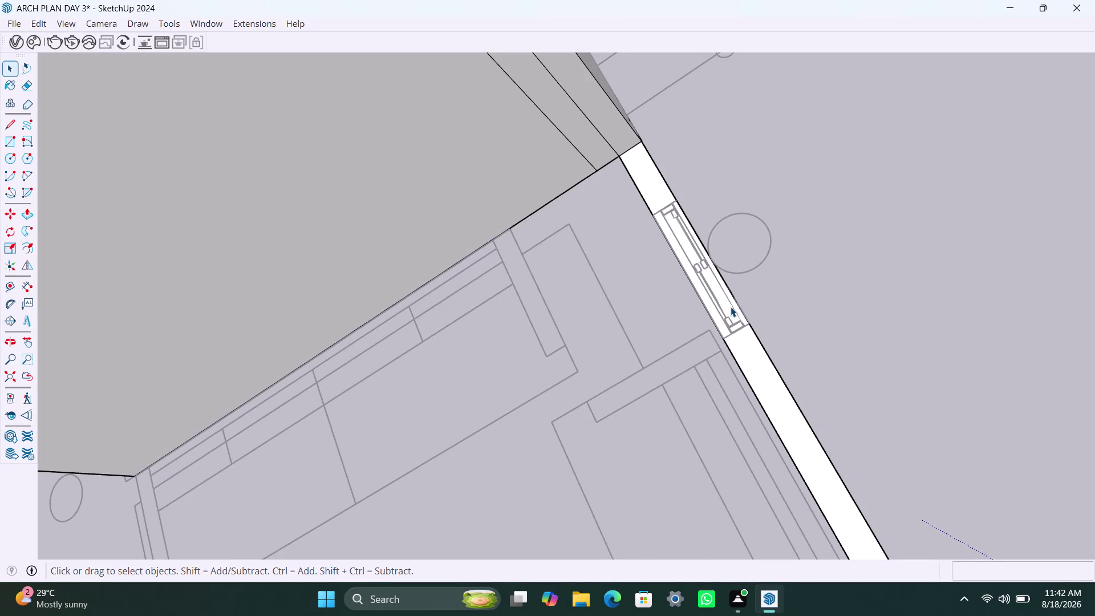
click(792, 299)
scroll(down, 3)
scroll(down, 3)
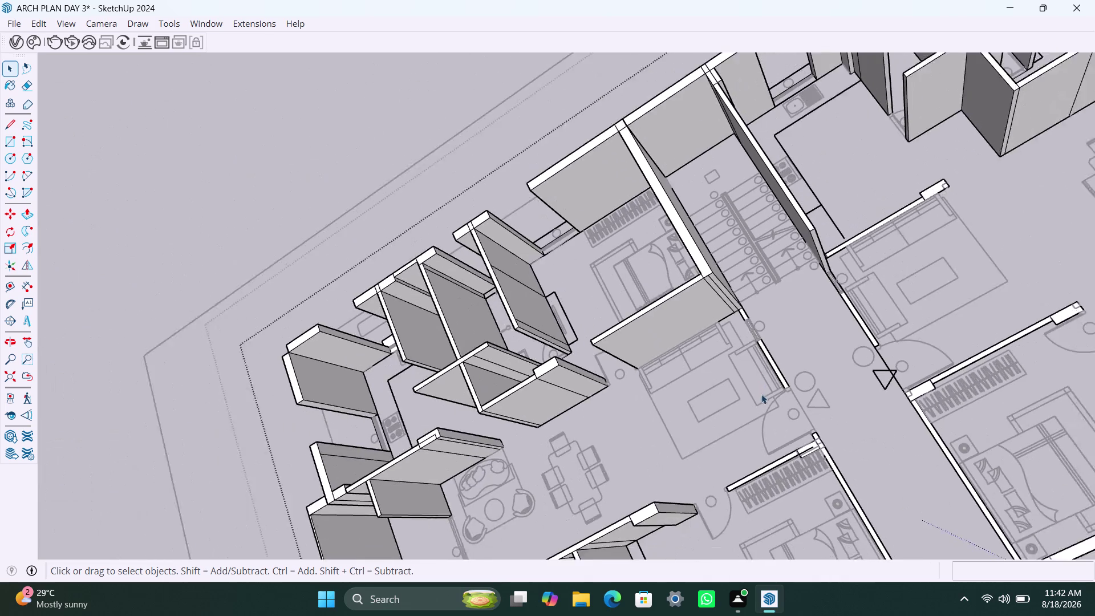
scroll(down, 3)
middle_drag(765, 417, 783, 399)
scroll(down, 3)
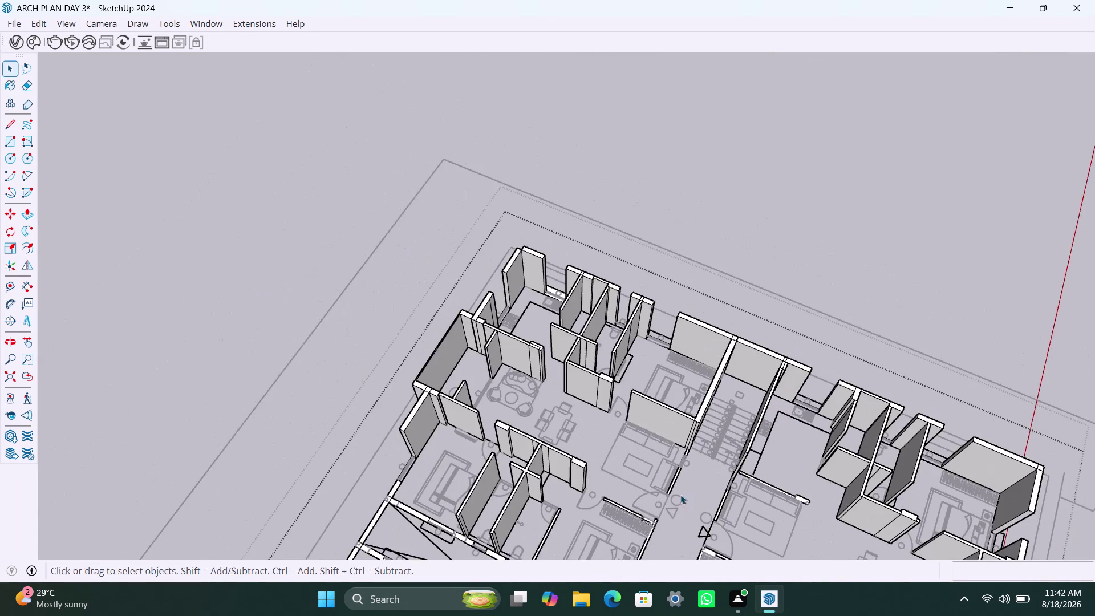
middle_drag(675, 498, 698, 491)
scroll(up, 3)
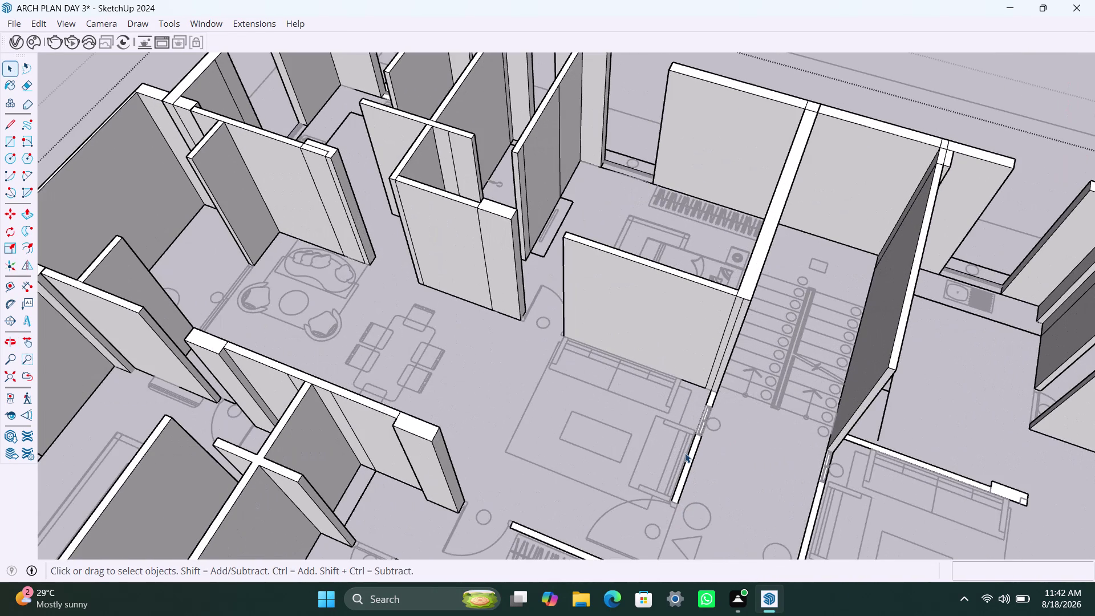
click(685, 466)
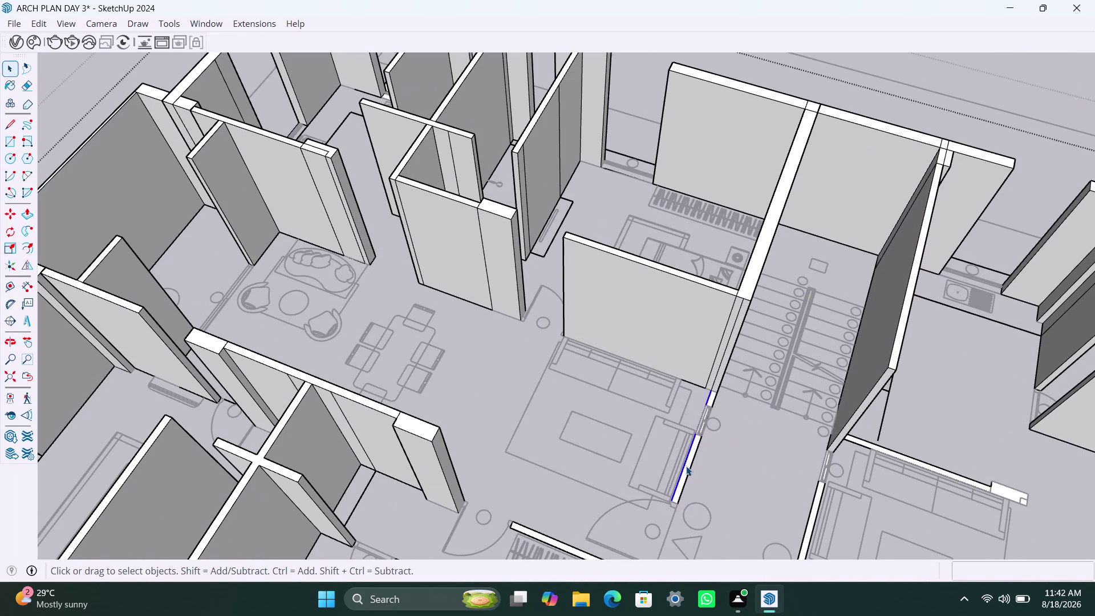
click(737, 456)
double_click(910, 459)
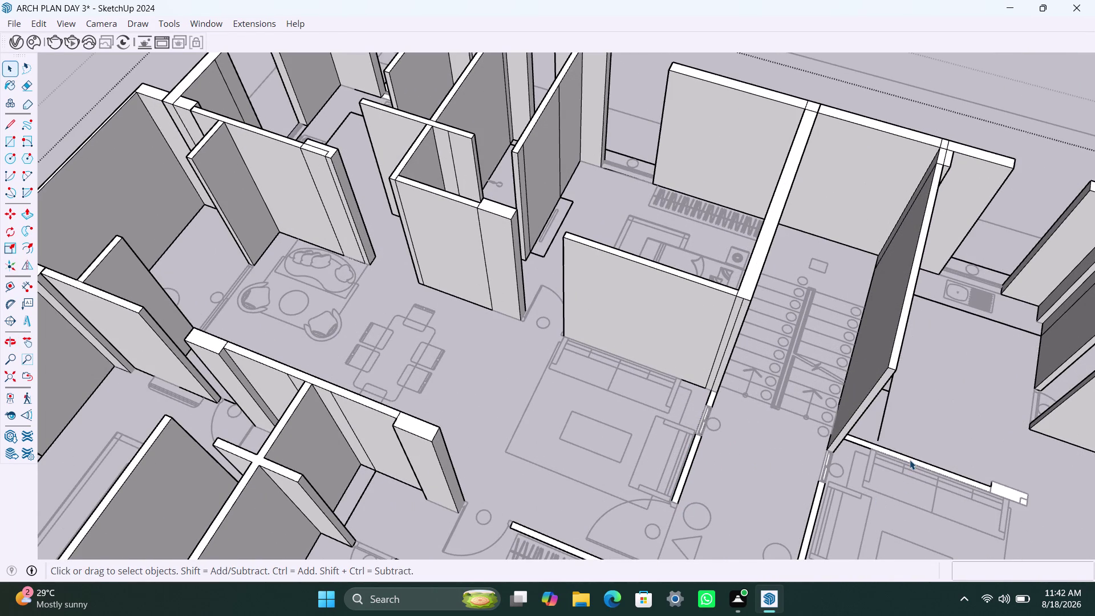
click(910, 460)
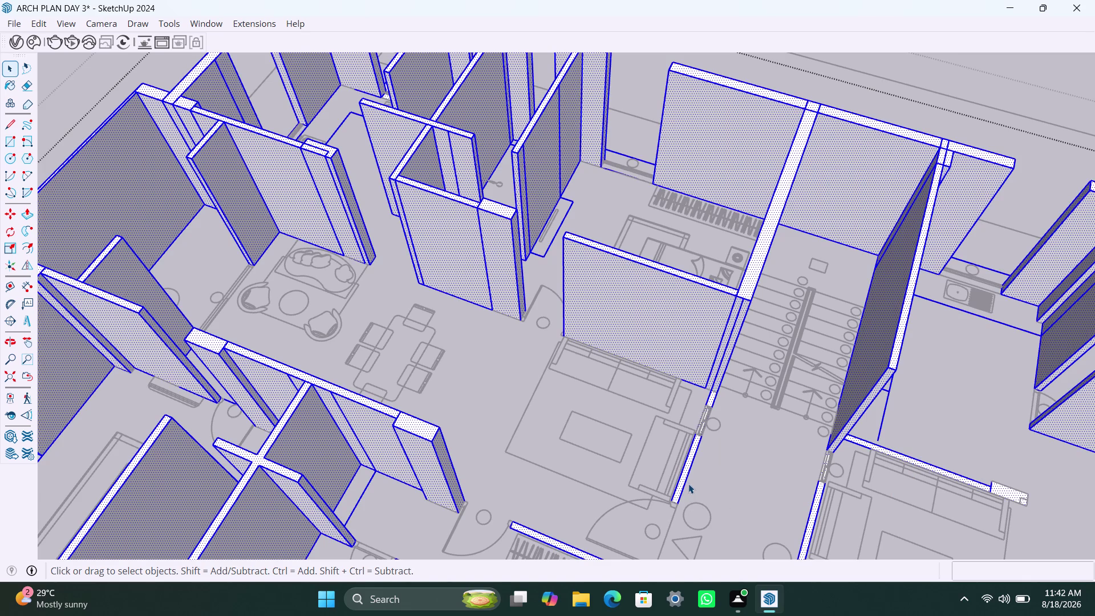
key(p)
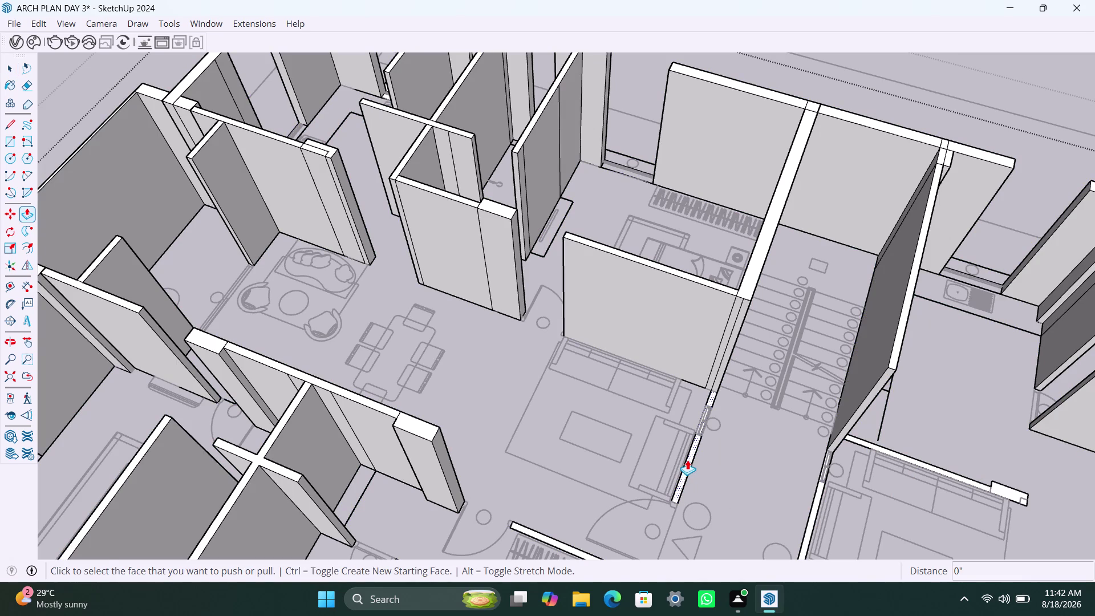
Raise the short strip beside the sofa, the next partition and the thin wall strips.
click(687, 460)
click(747, 287)
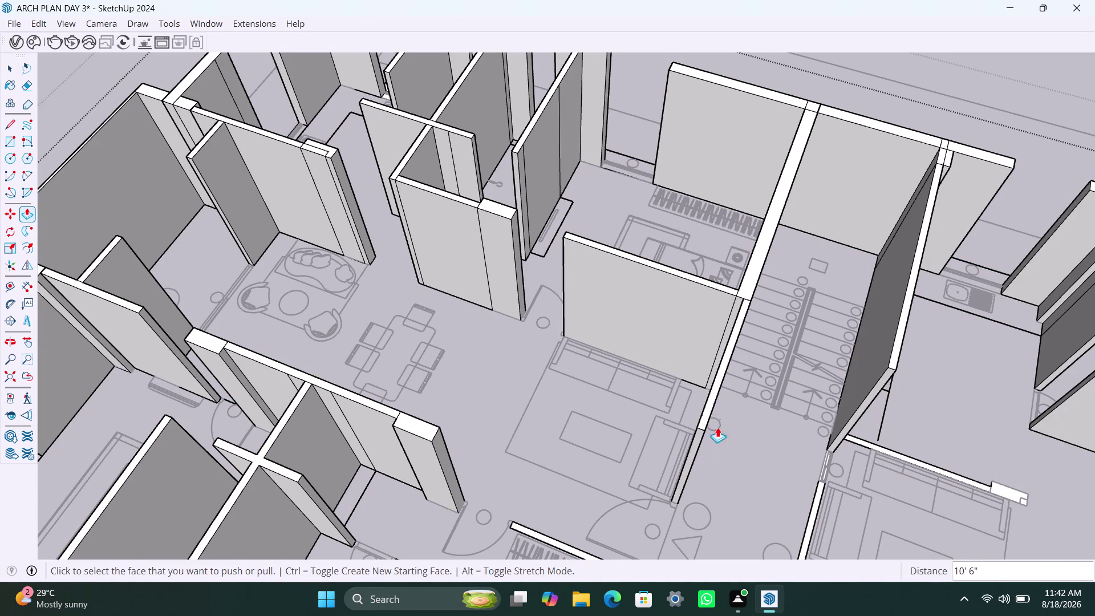
scroll(down, 3)
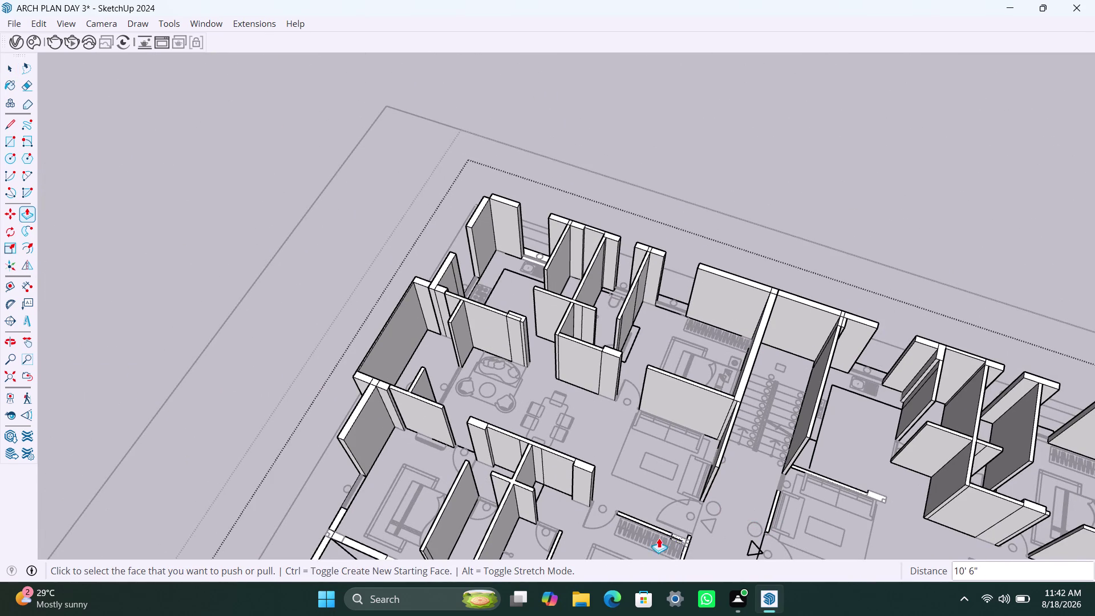
scroll(up, 3)
double_click(642, 526)
scroll(down, 3)
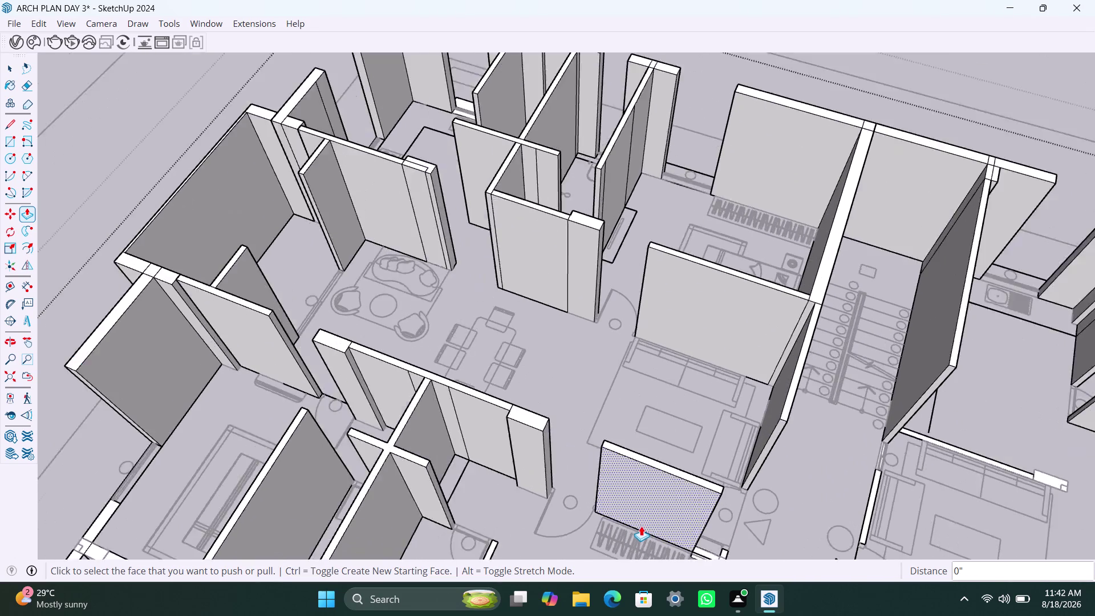
scroll(down, 3)
middle_drag(636, 528, 653, 376)
scroll(up, 3)
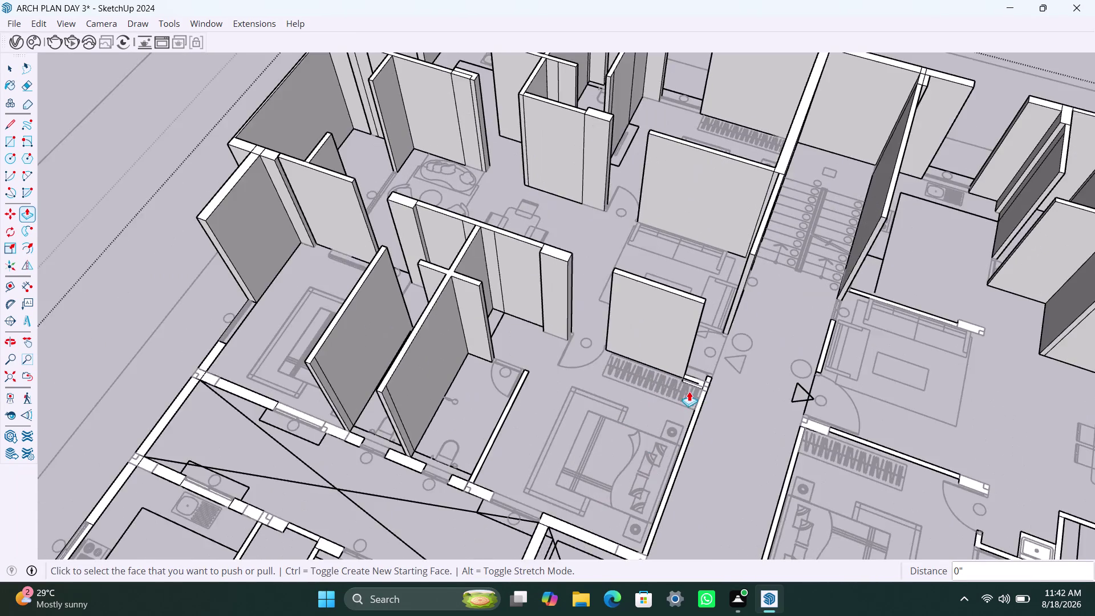
scroll(up, 3)
double_click(705, 380)
double_click(729, 372)
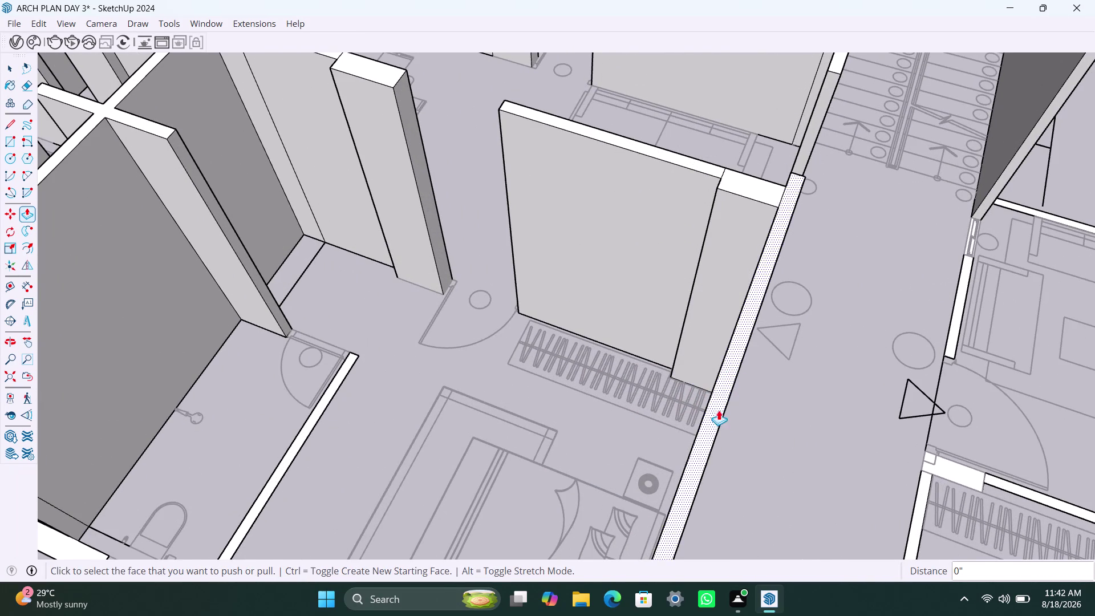
Raise the corner wall piece and the bedroom's outer wall to full height.
scroll(down, 3)
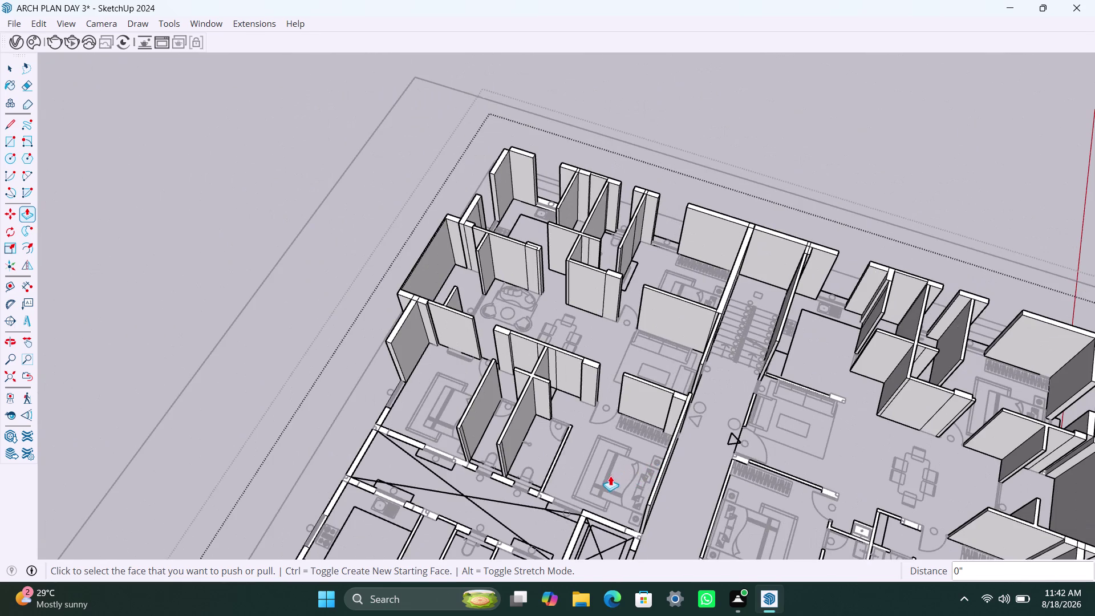
middle_drag(610, 476, 749, 409)
scroll(up, 3)
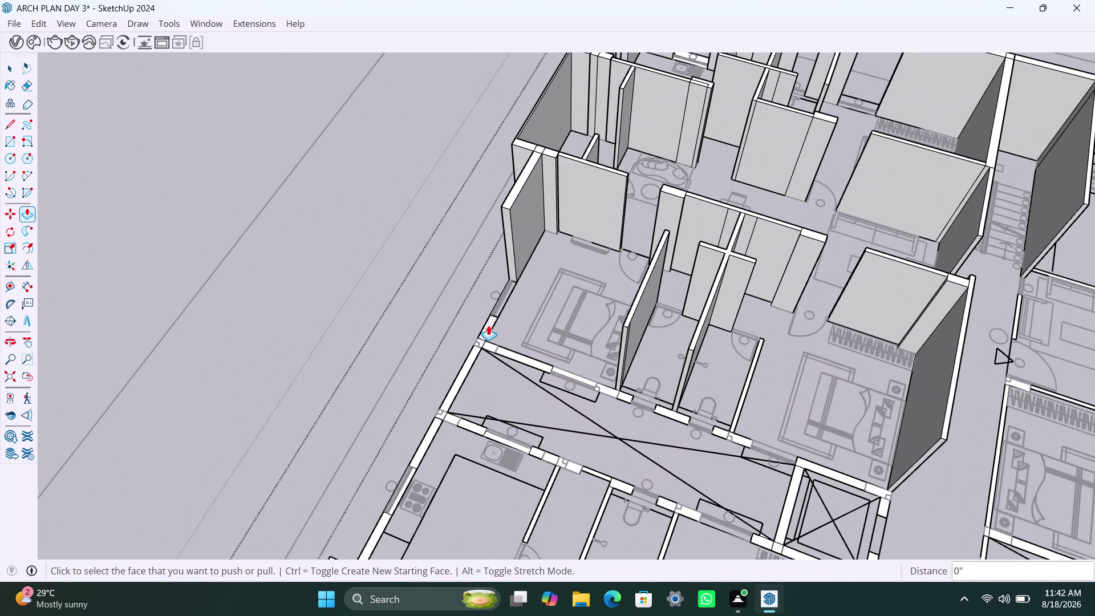
double_click(488, 327)
double_click(481, 345)
double_click(490, 347)
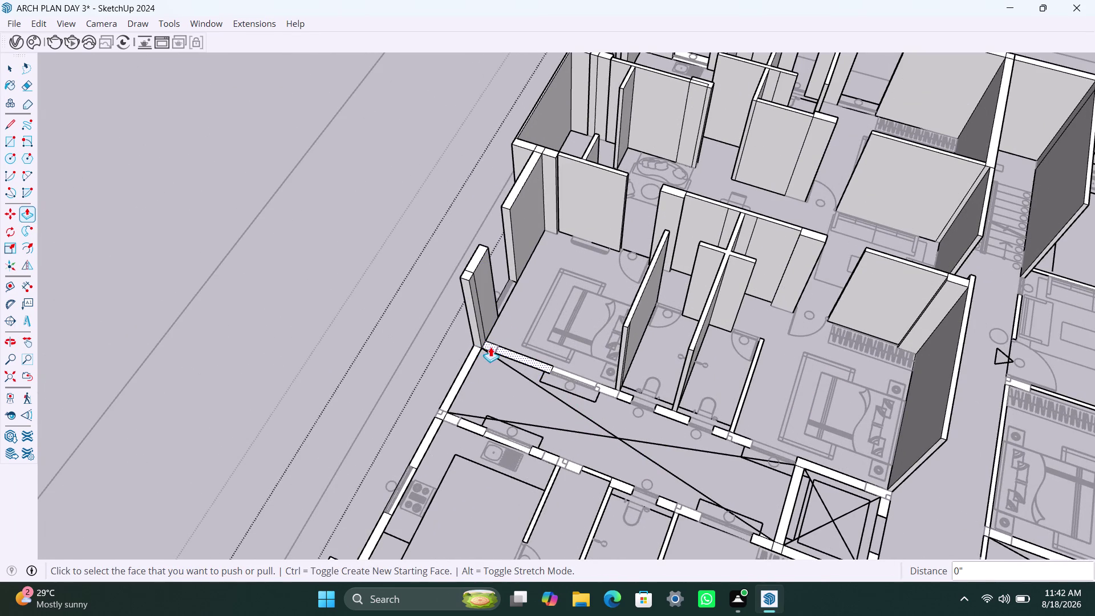
double_click(615, 391)
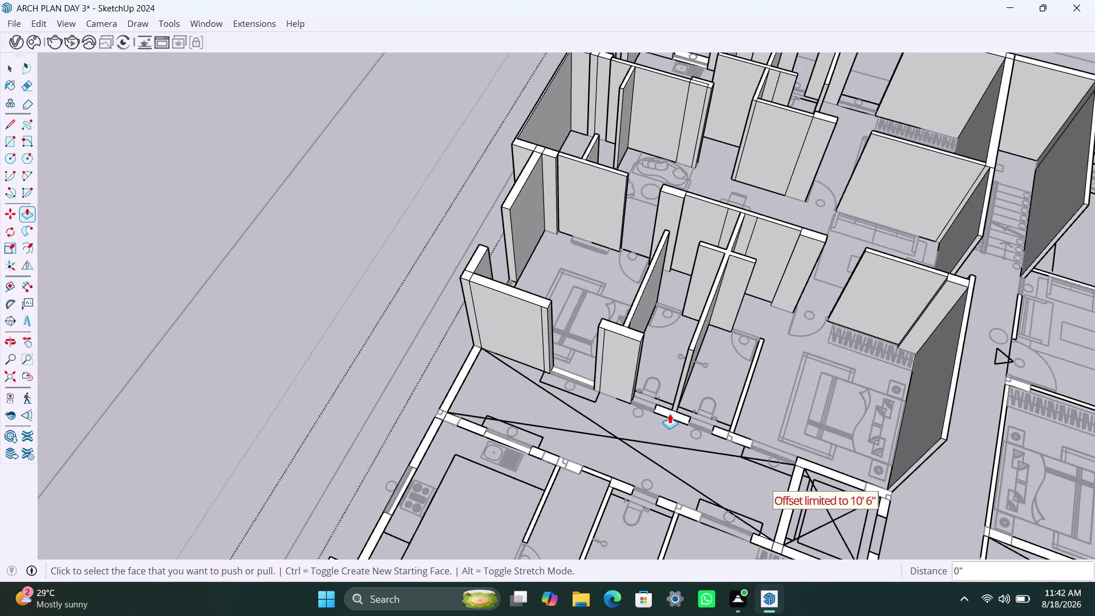
Raise the bathroom partition walls to full height.
double_click(671, 413)
double_click(721, 431)
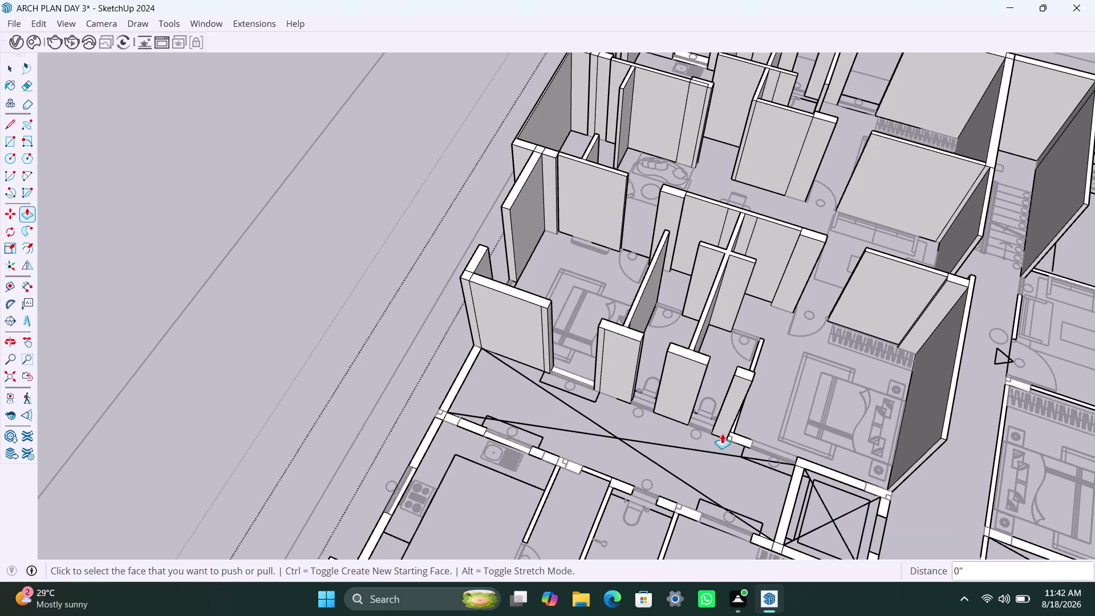
double_click(736, 436)
double_click(755, 358)
double_click(809, 466)
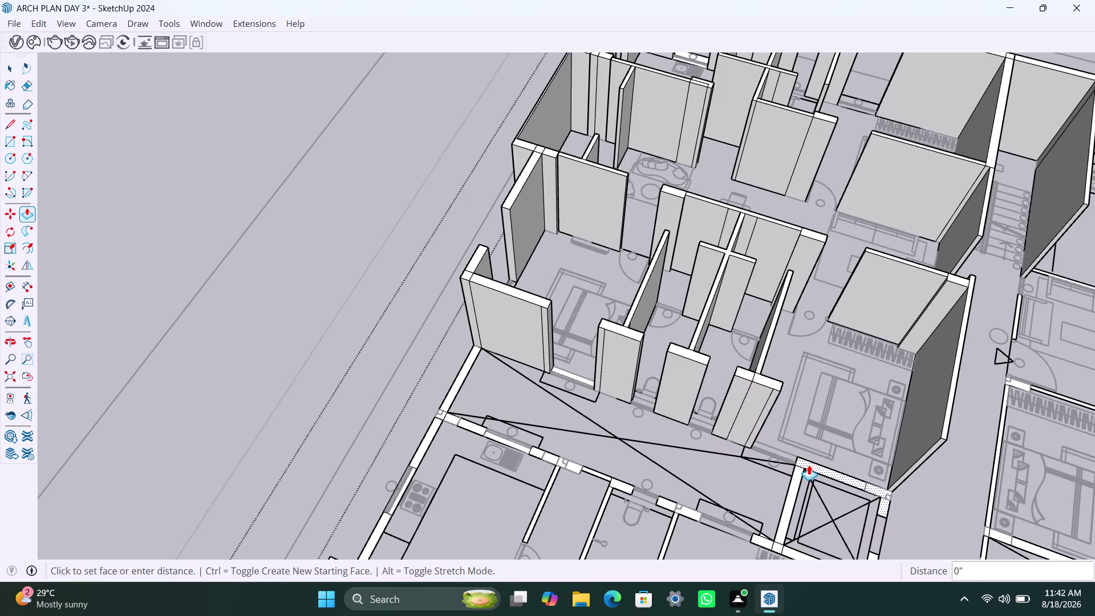
Raise the walls beside and below the shaft opening to full height.
double_click(796, 488)
double_click(766, 541)
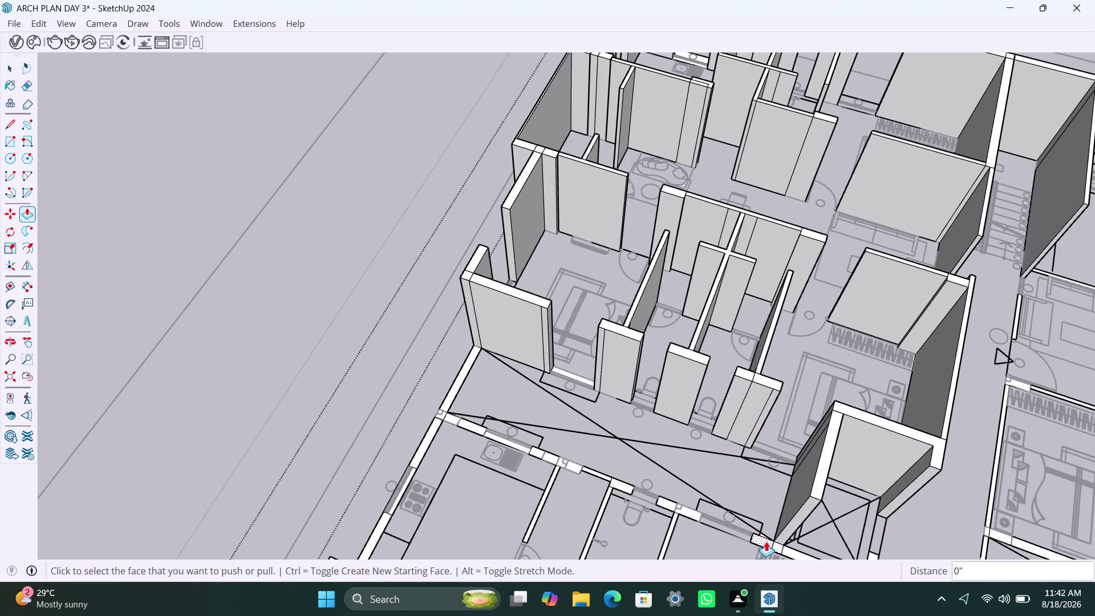
double_click(780, 547)
scroll(down, 3)
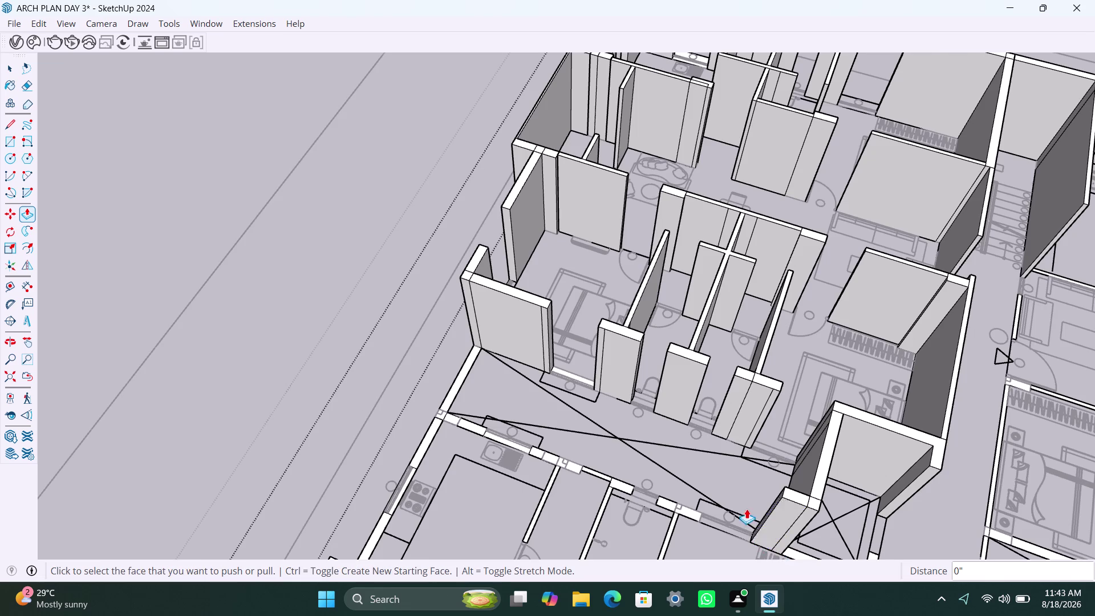
scroll(down, 3)
middle_drag(741, 505, 681, 460)
scroll(up, 3)
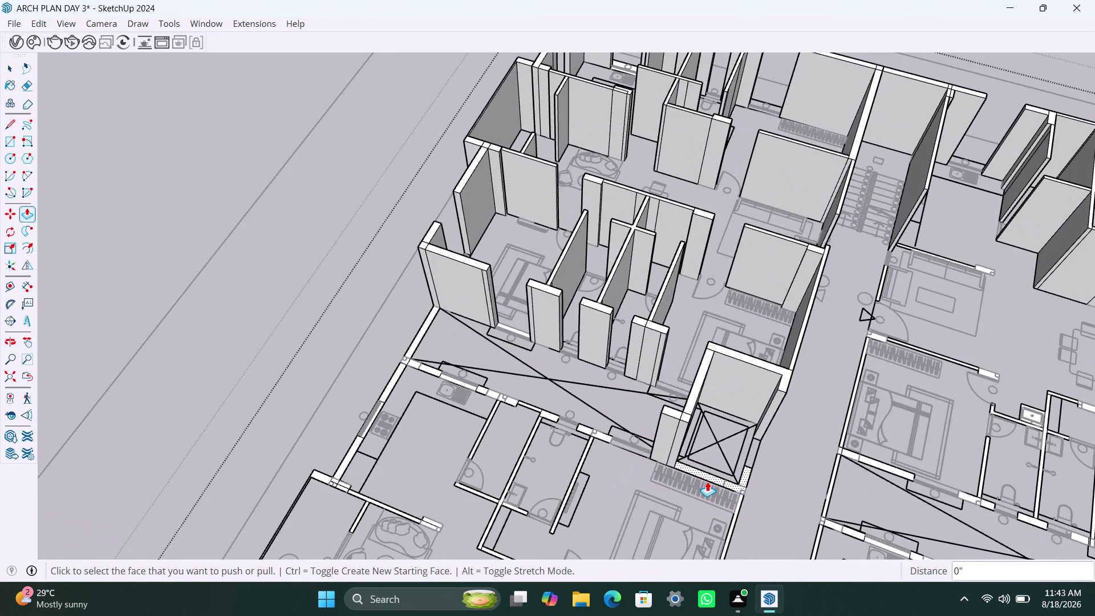
Raise the wall segment next to the shaft and the narrow wall between the bathrooms.
double_click(708, 479)
triple_click(598, 435)
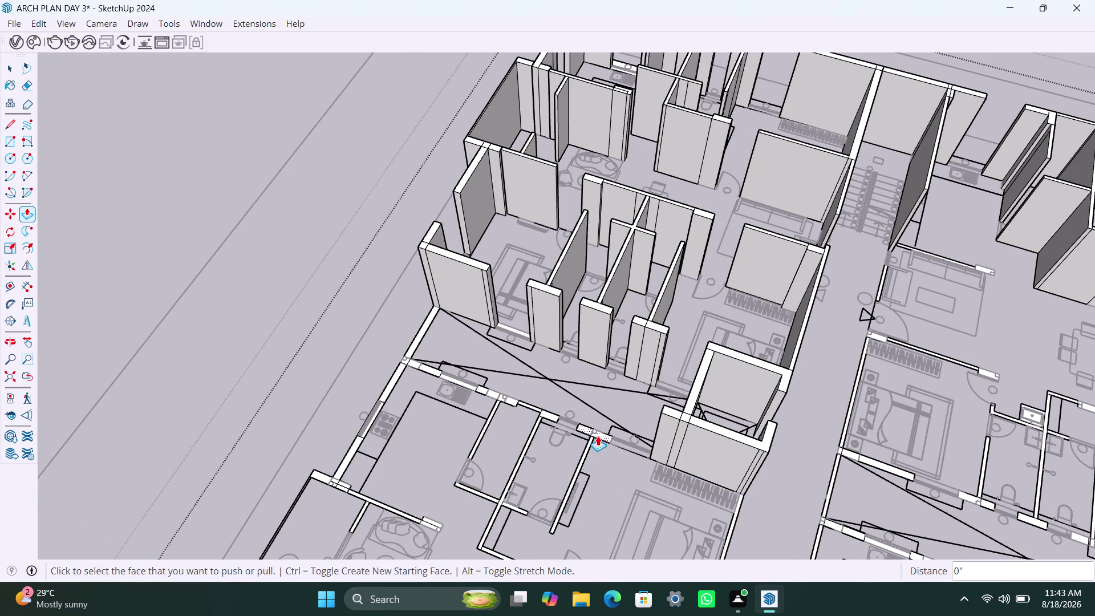
key(Escape)
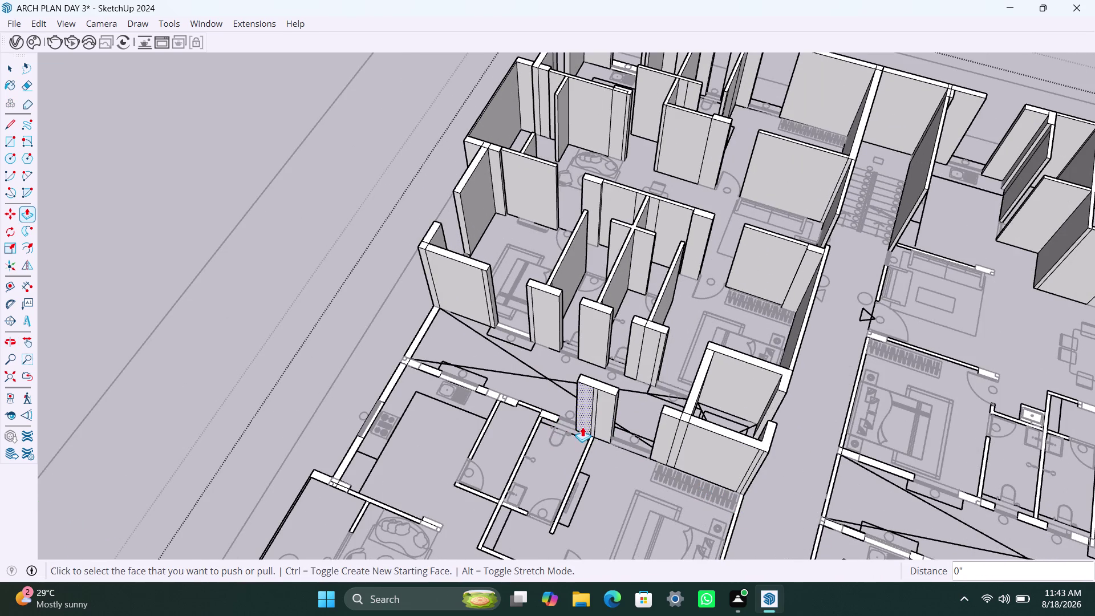
double_click(548, 413)
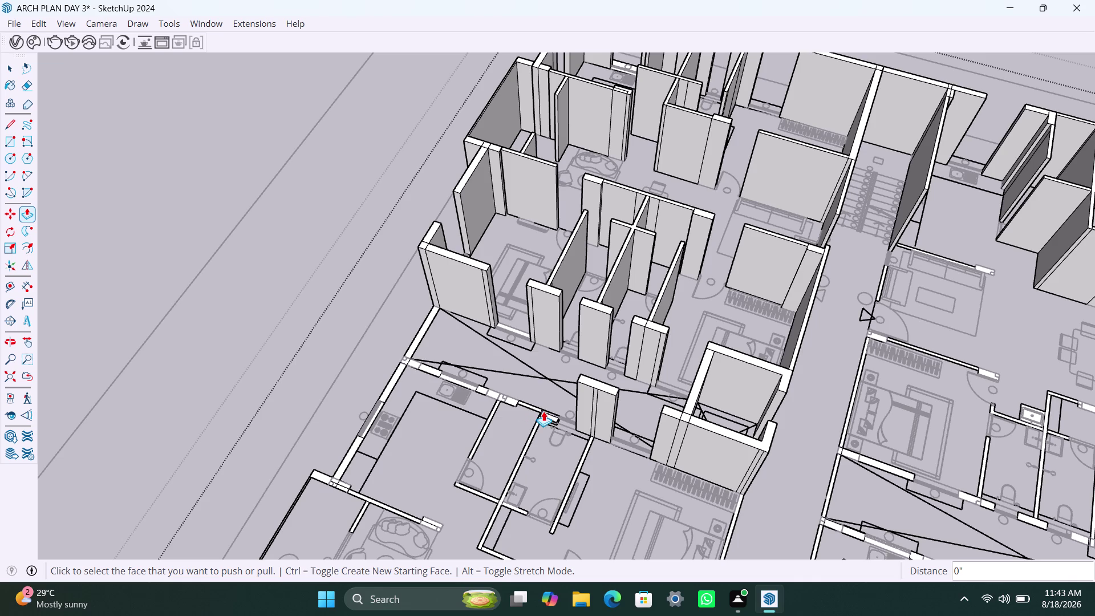
key(ctrl+z)
click(556, 418)
click(601, 382)
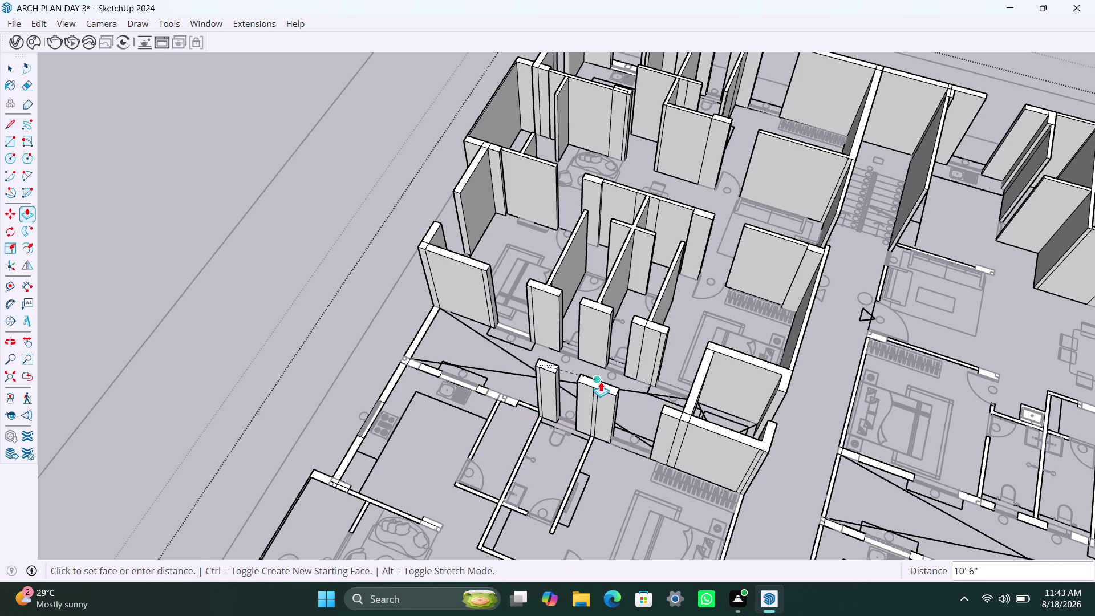
scroll(up, 3)
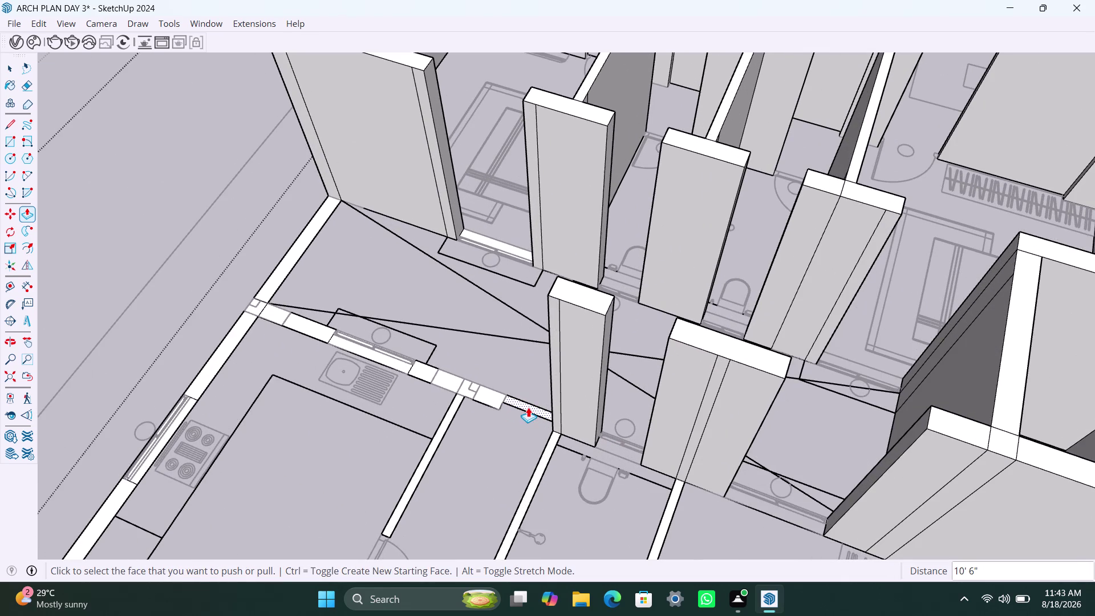
Raise the kitchen-side wall segments to 10' 6" and cancel the stray push on the tall wall.
double_click(528, 407)
double_click(489, 399)
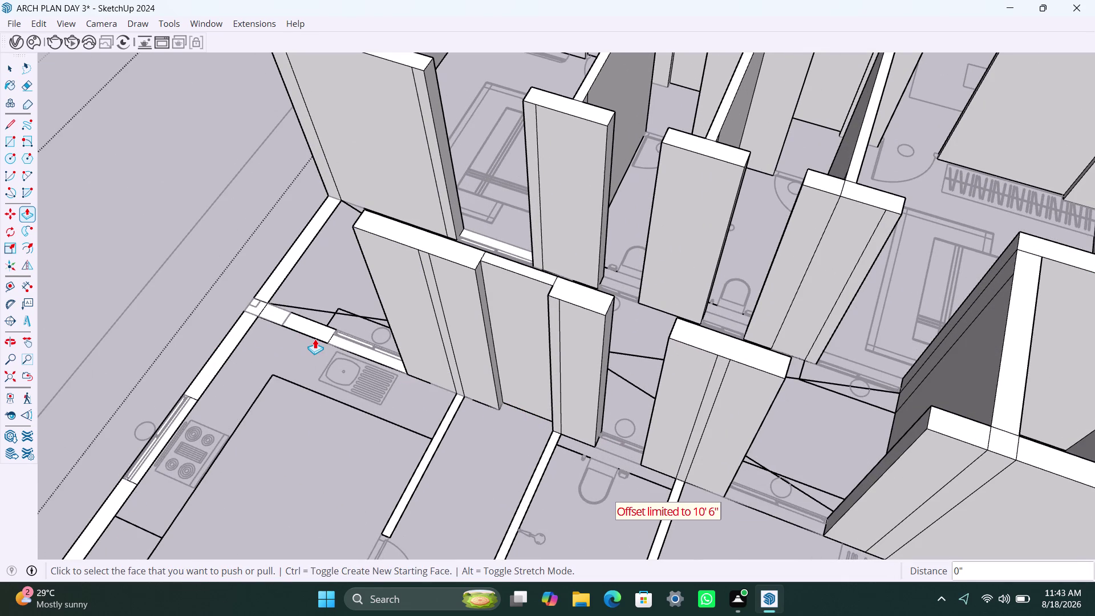
double_click(314, 333)
double_click(232, 348)
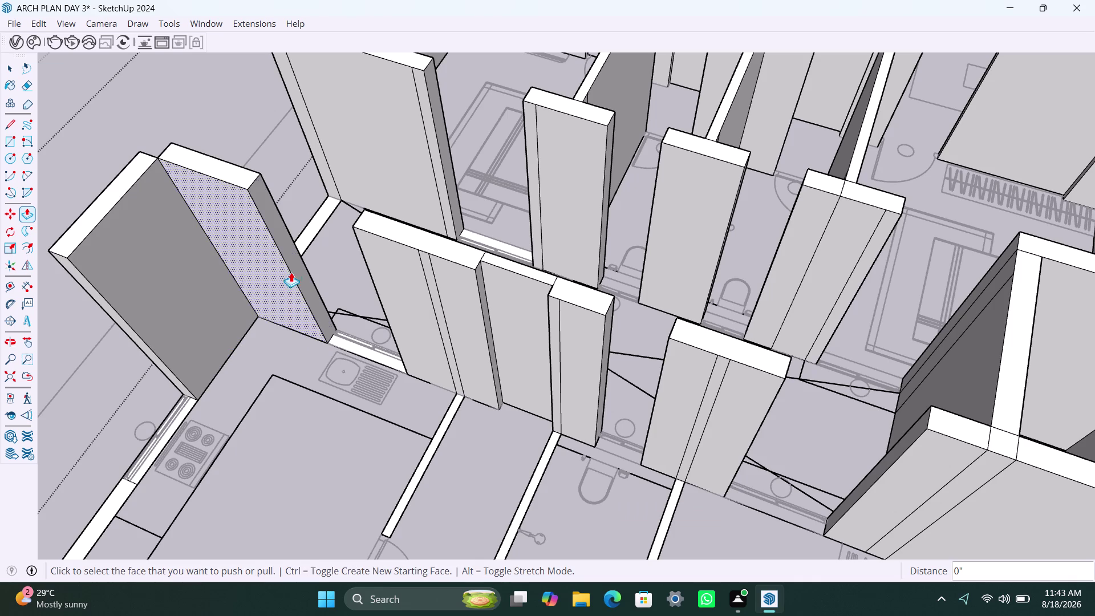
click(310, 246)
double_click(311, 246)
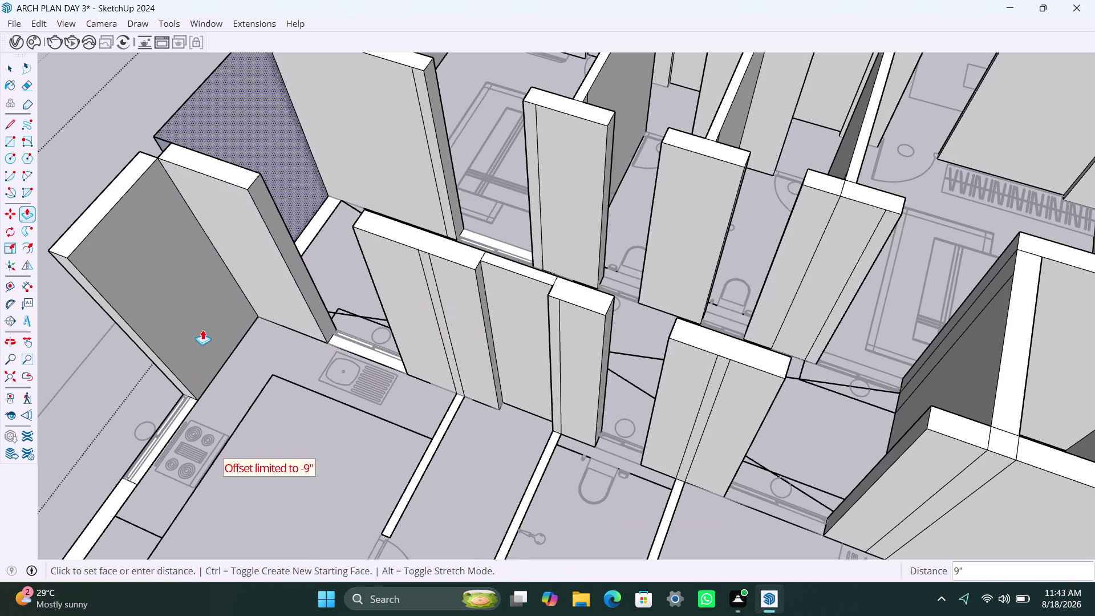
key(Escape)
scroll(down, 3)
Raise the thin wall sliver beside the stove's front wall pieces to full height.
middle_drag(213, 437, 274, 430)
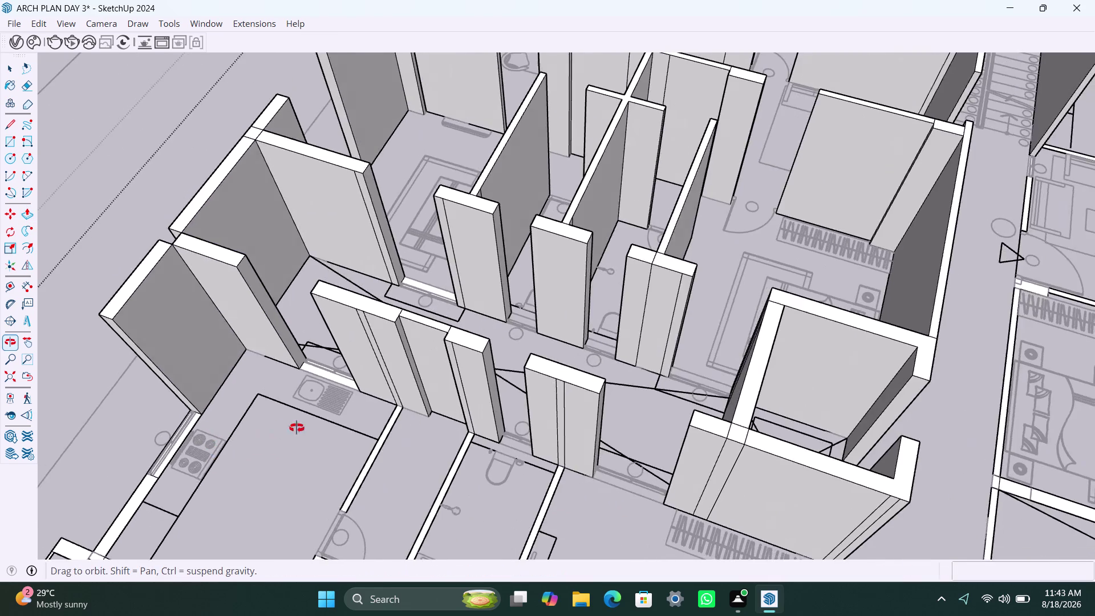
middle_drag(274, 430, 481, 368)
scroll(down, 3)
middle_drag(141, 511, 297, 422)
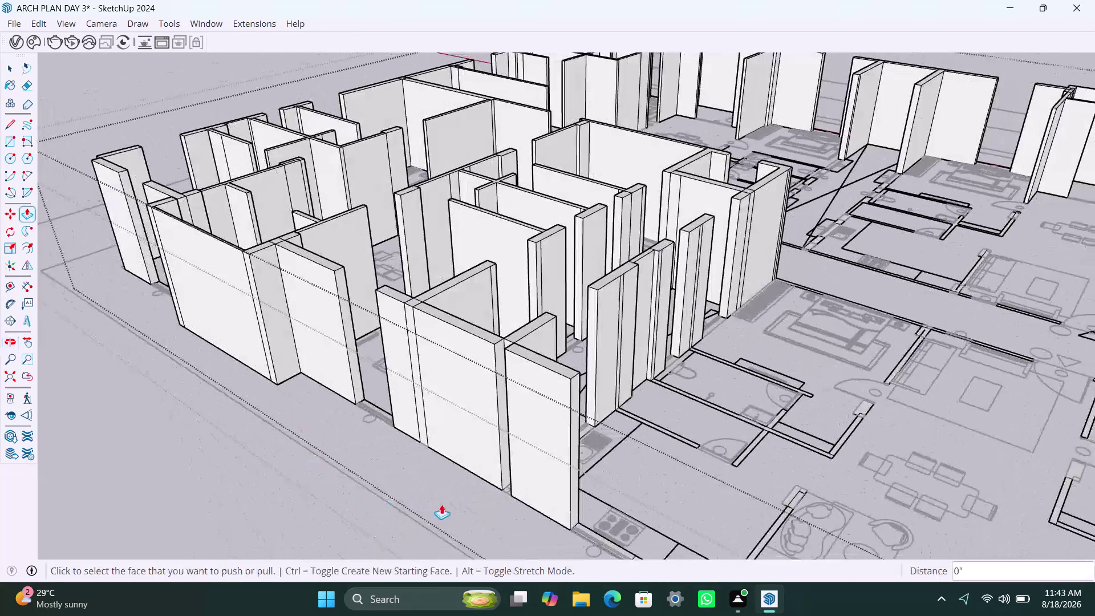
scroll(up, 3)
scroll(up, 3)
double_click(499, 479)
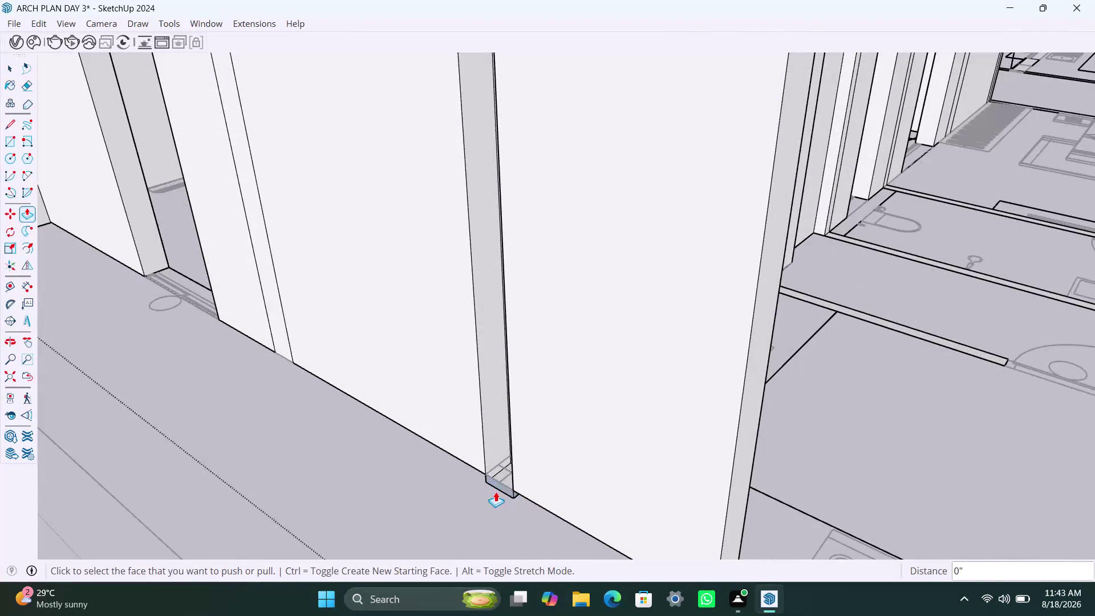
key(ctrl+z)
click(504, 473)
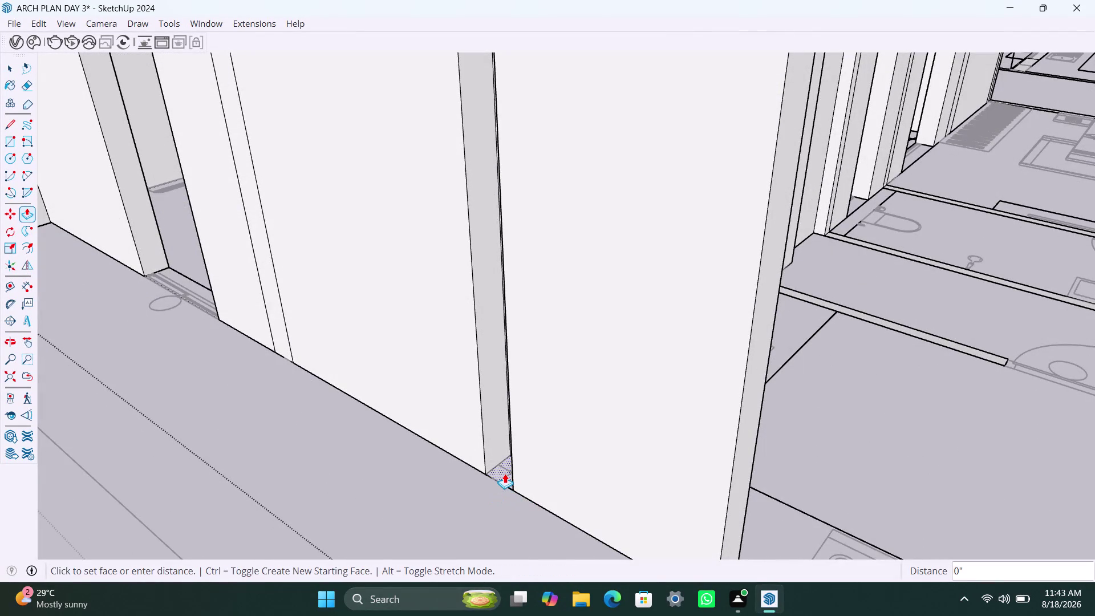
scroll(down, 3)
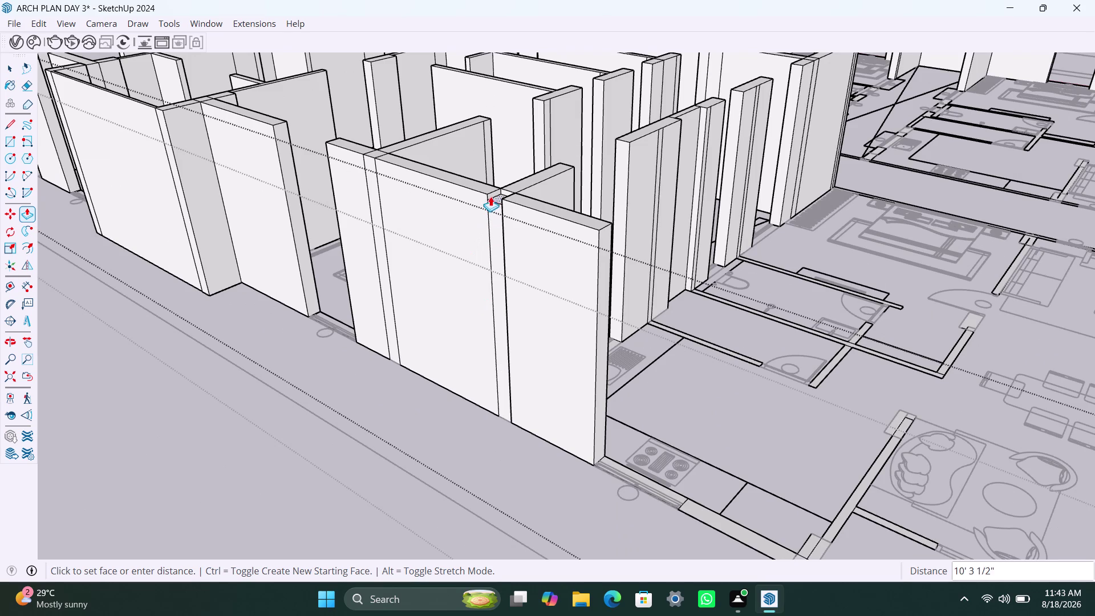
click(489, 194)
scroll(down, 3)
Orbit and zoom out to take in the entire extruded floor plan.
middle_drag(487, 469, 375, 436)
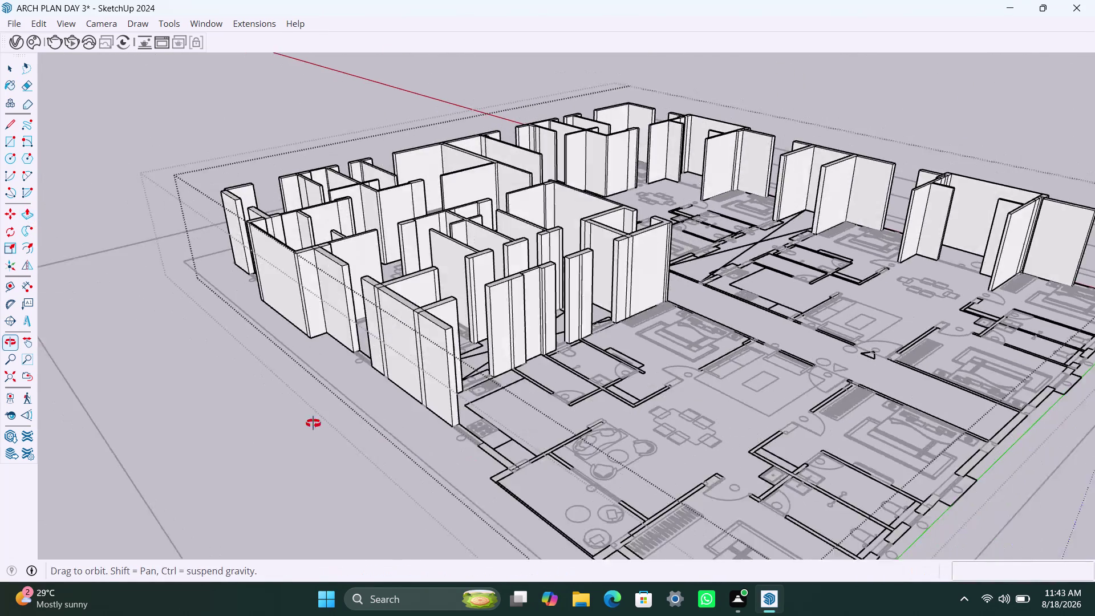
middle_drag(375, 435, 258, 415)
scroll(up, 3)
scroll(up, 3)
middle_drag(260, 359, 273, 486)
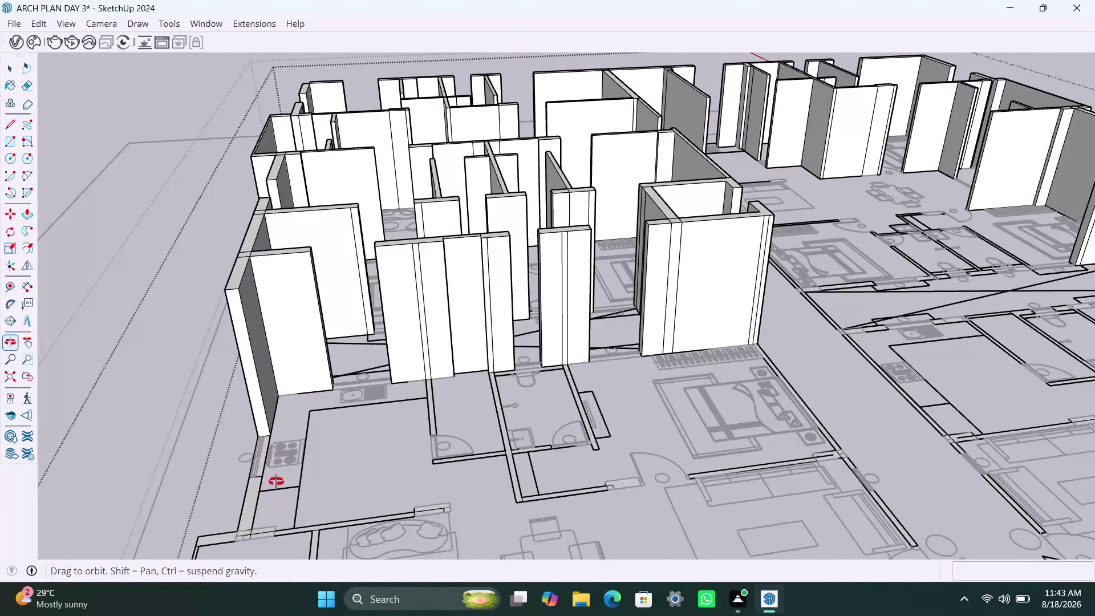
scroll(down, 3)
middle_drag(334, 470, 344, 552)
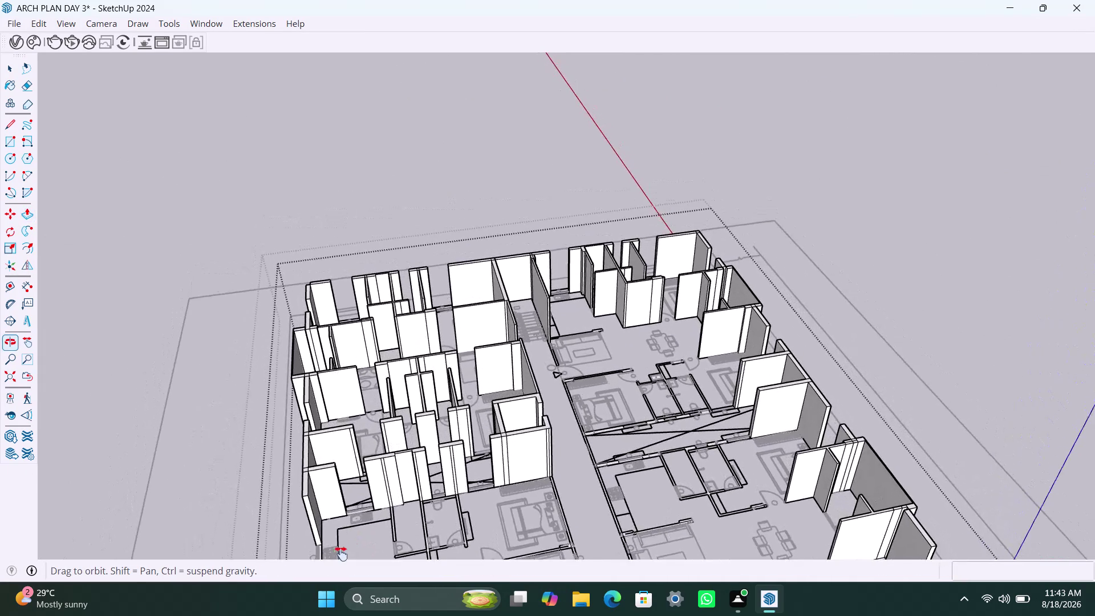
middle_drag(343, 551, 309, 325)
scroll(down, 3)
middle_drag(306, 363, 307, 517)
scroll(down, 3)
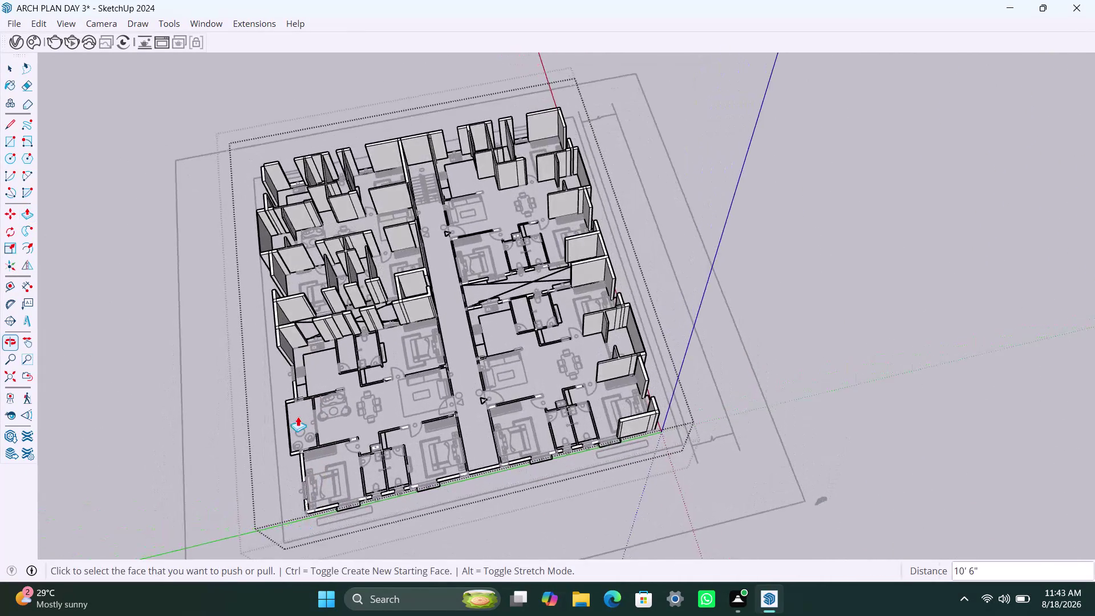
Raise the corner walls, kitchen stub, kitchen lower wall and living-area wall to full height.
scroll(up, 3)
double_click(296, 384)
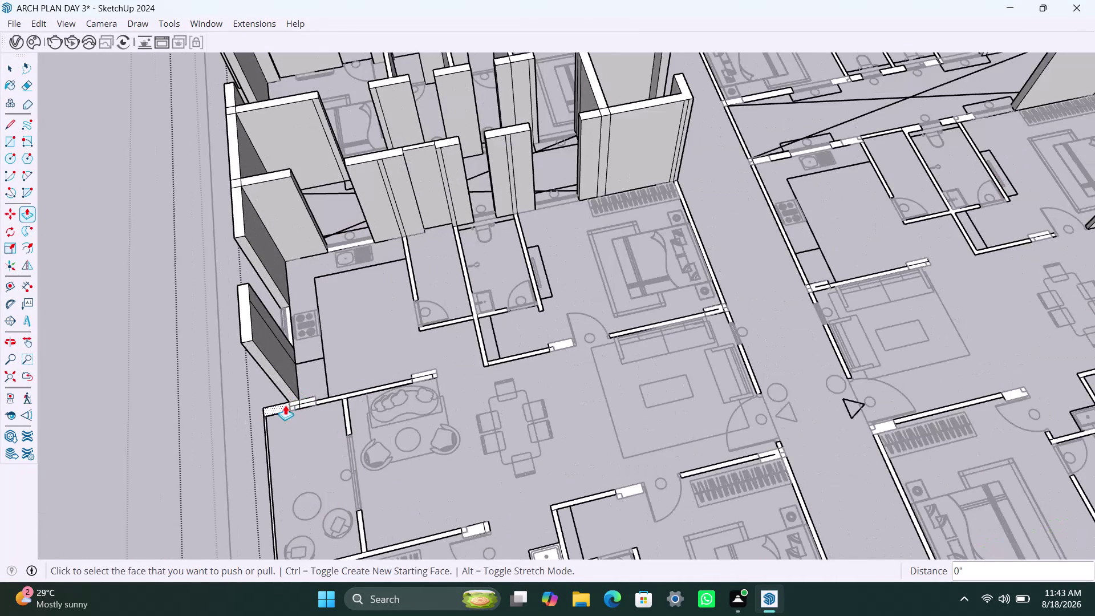
double_click(286, 405)
scroll(up, 3)
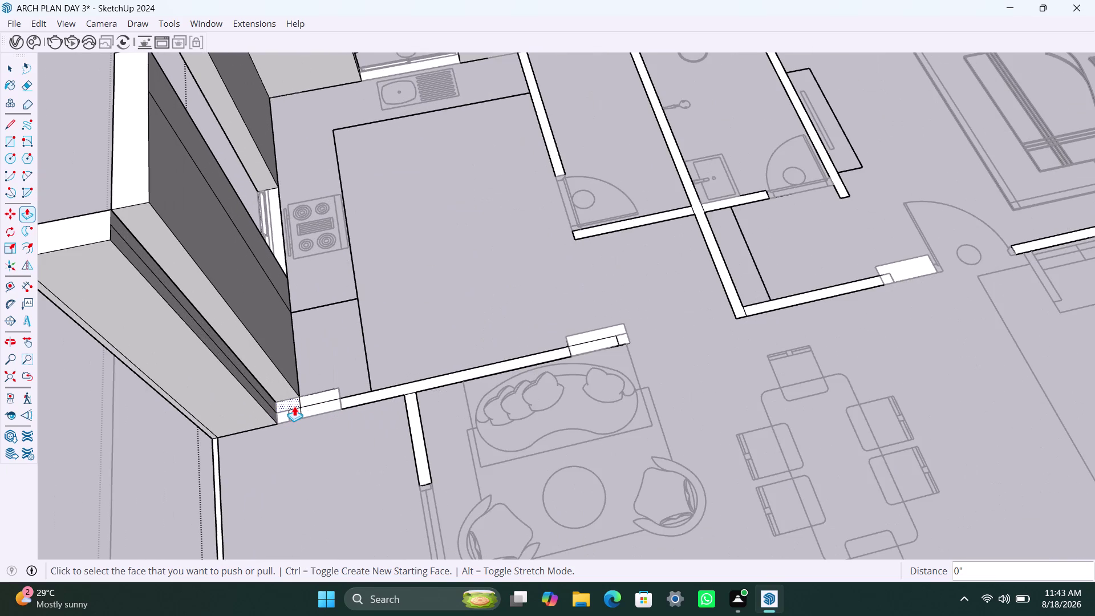
double_click(294, 406)
double_click(296, 413)
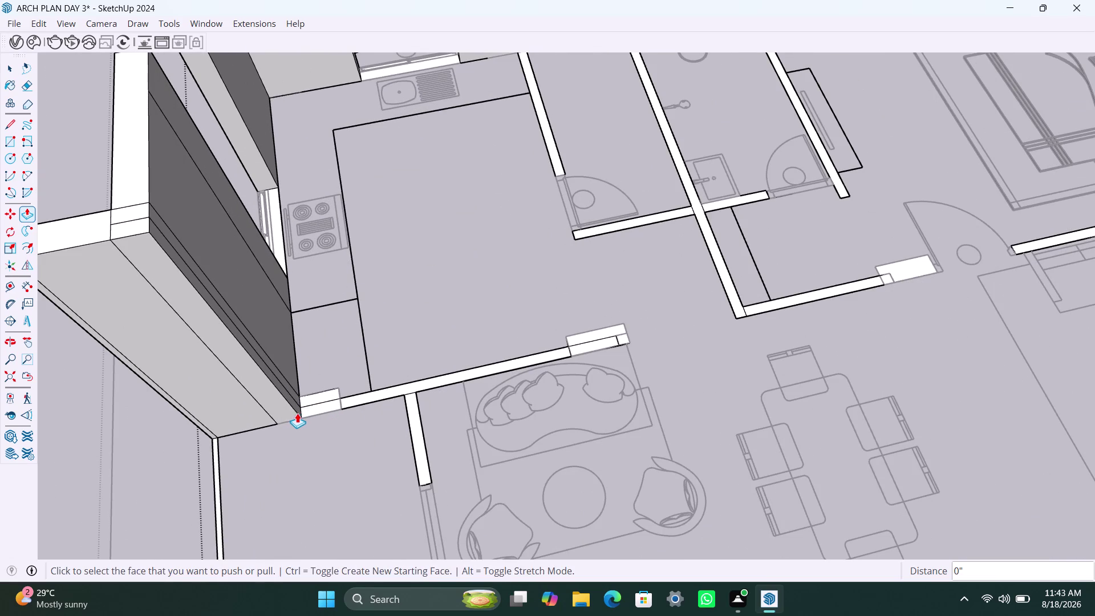
double_click(312, 398)
double_click(319, 405)
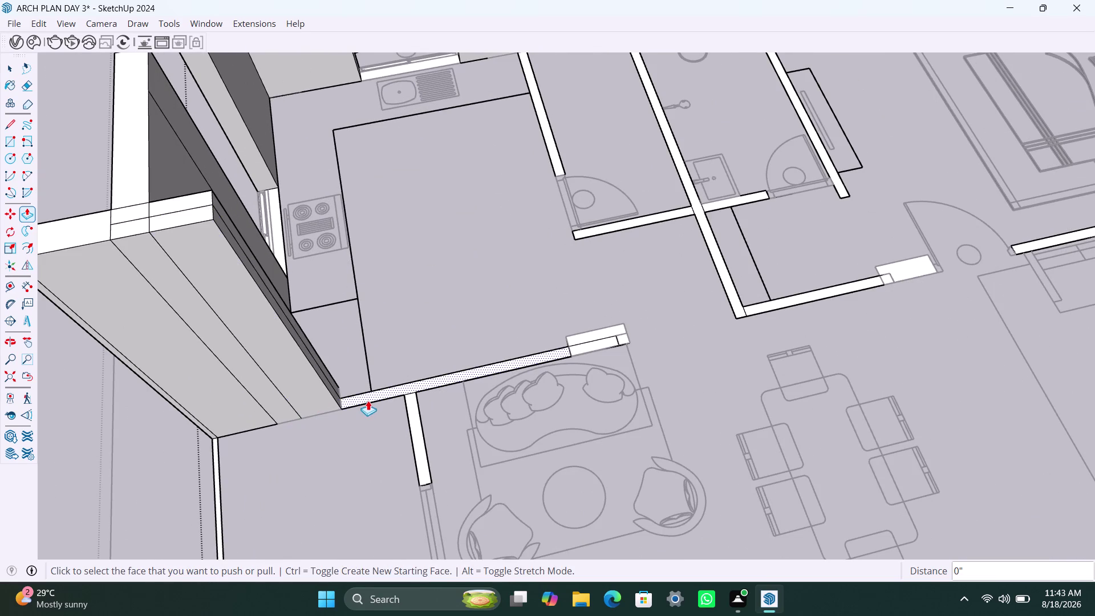
double_click(369, 400)
double_click(414, 428)
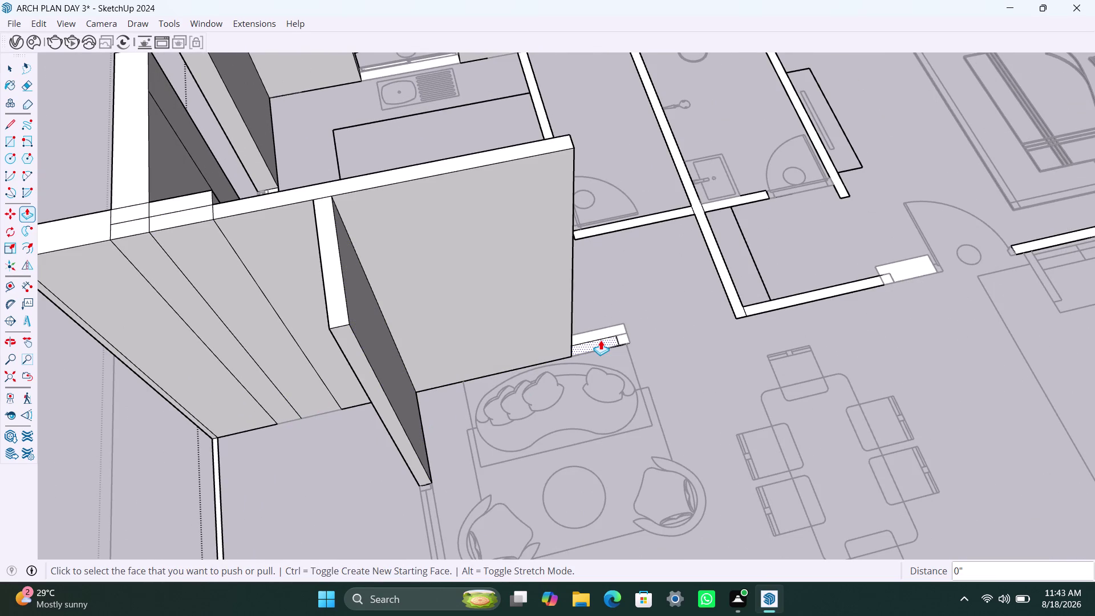
Raise the short wall near the bathroom and a bathroom partition to full height.
double_click(602, 335)
double_click(603, 345)
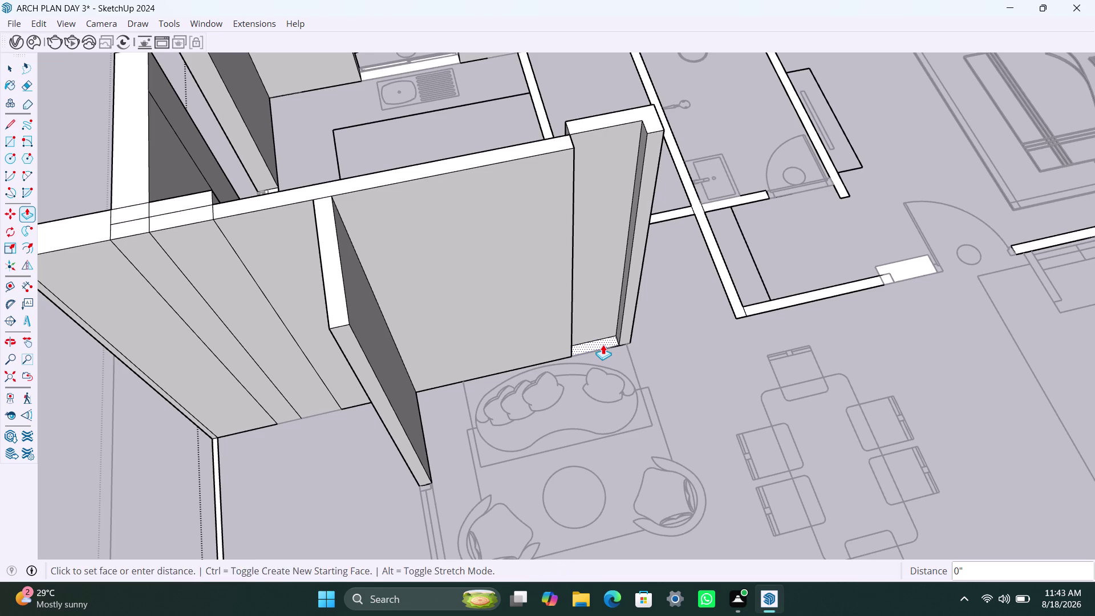
scroll(down, 3)
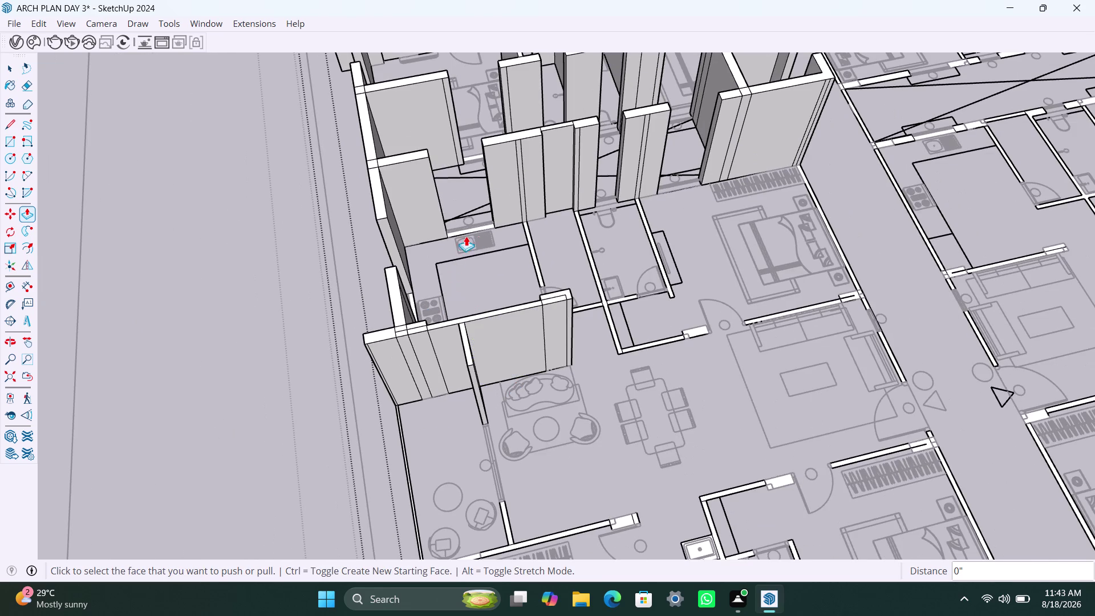
double_click(538, 273)
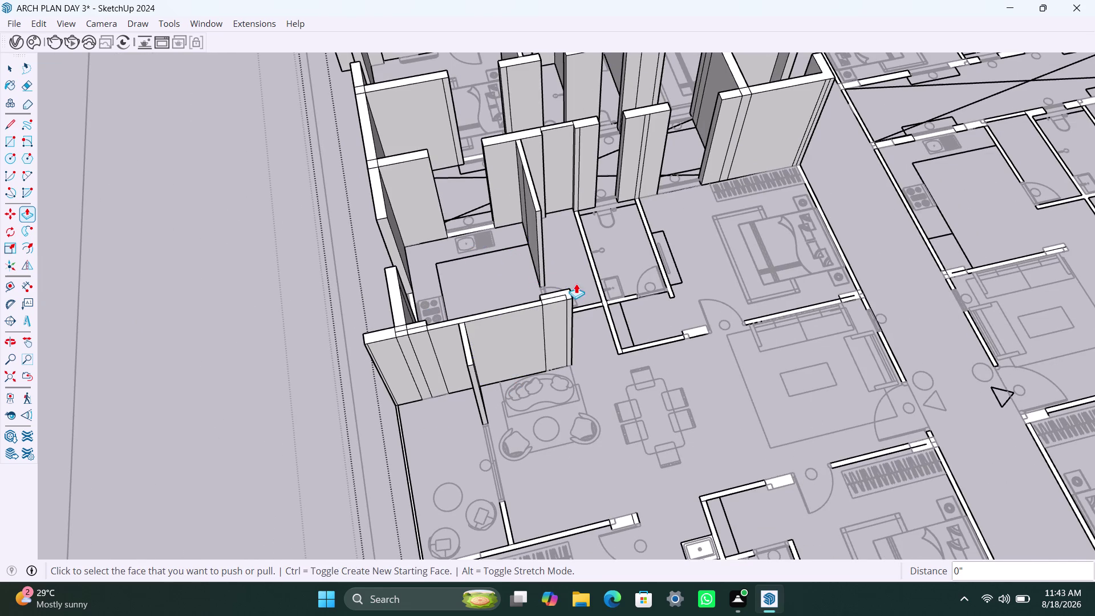
scroll(down, 3)
middle_drag(555, 303, 205, 321)
scroll(up, 3)
scroll(up, 3)
Raise the bathroom's side, right-hand and corner walls plus another partition.
double_click(653, 344)
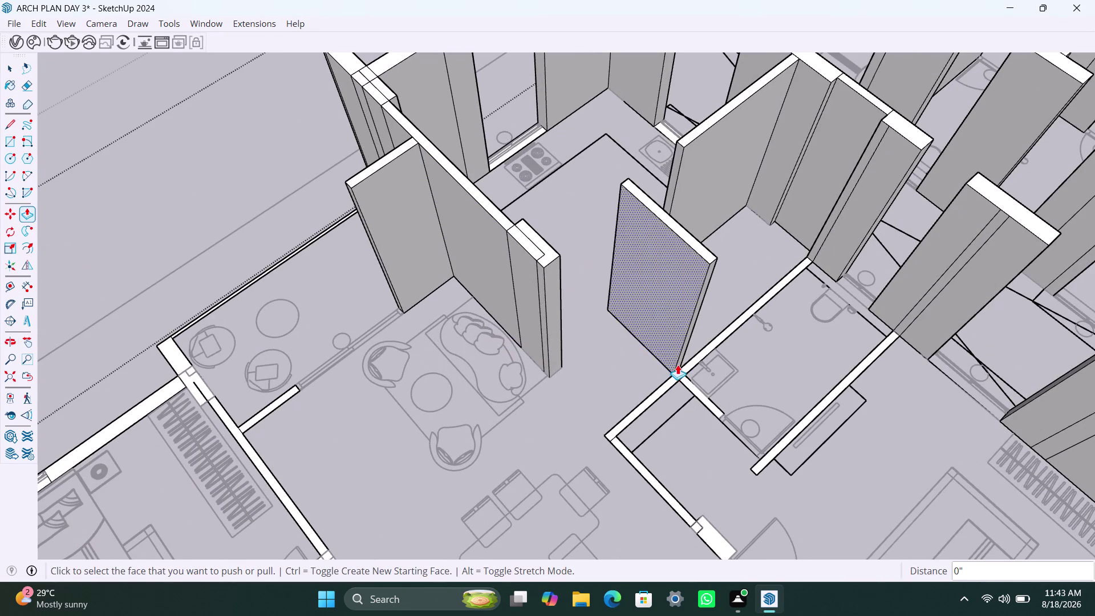
double_click(693, 366)
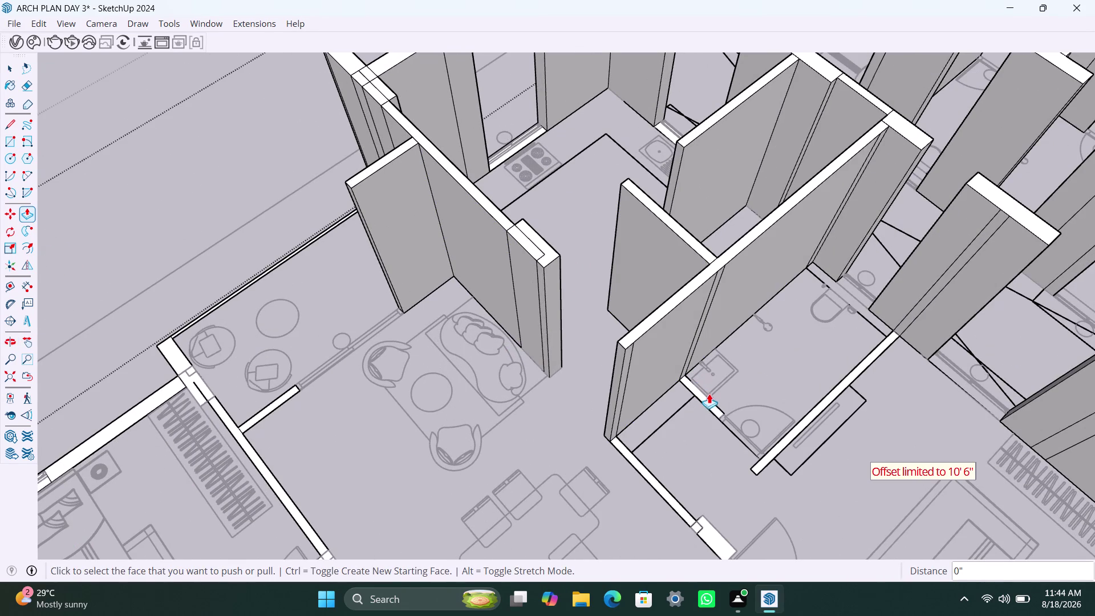
double_click(709, 404)
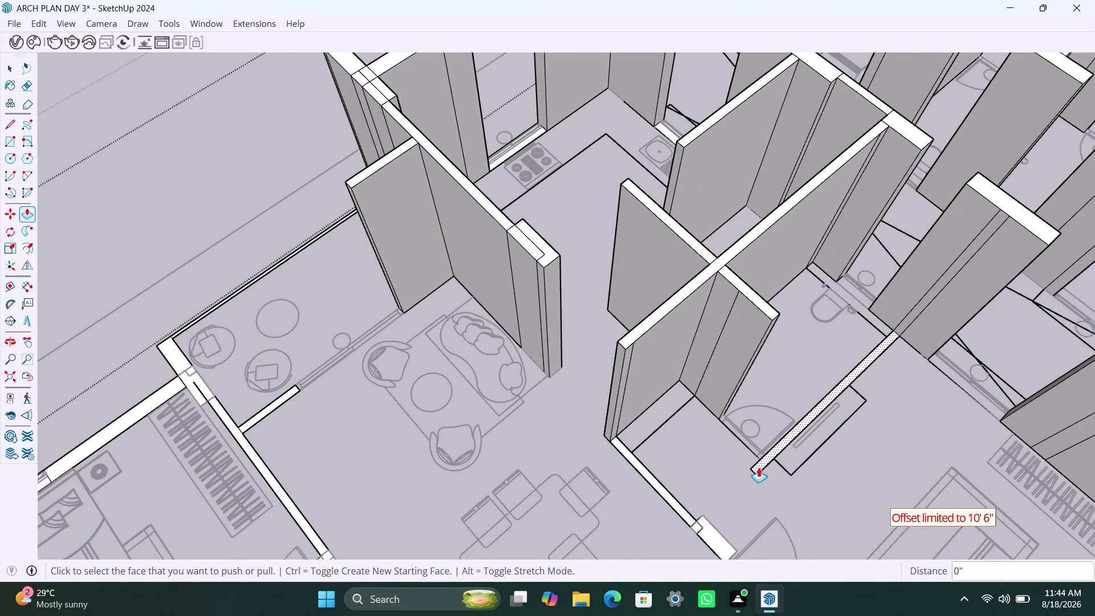
double_click(759, 467)
double_click(679, 510)
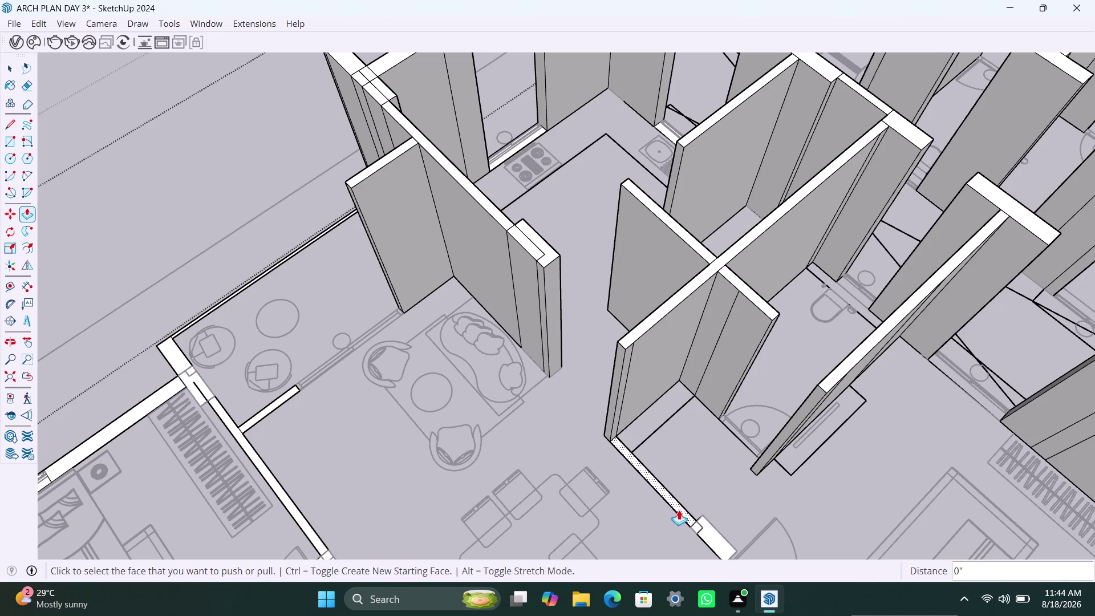
double_click(718, 544)
scroll(up, 3)
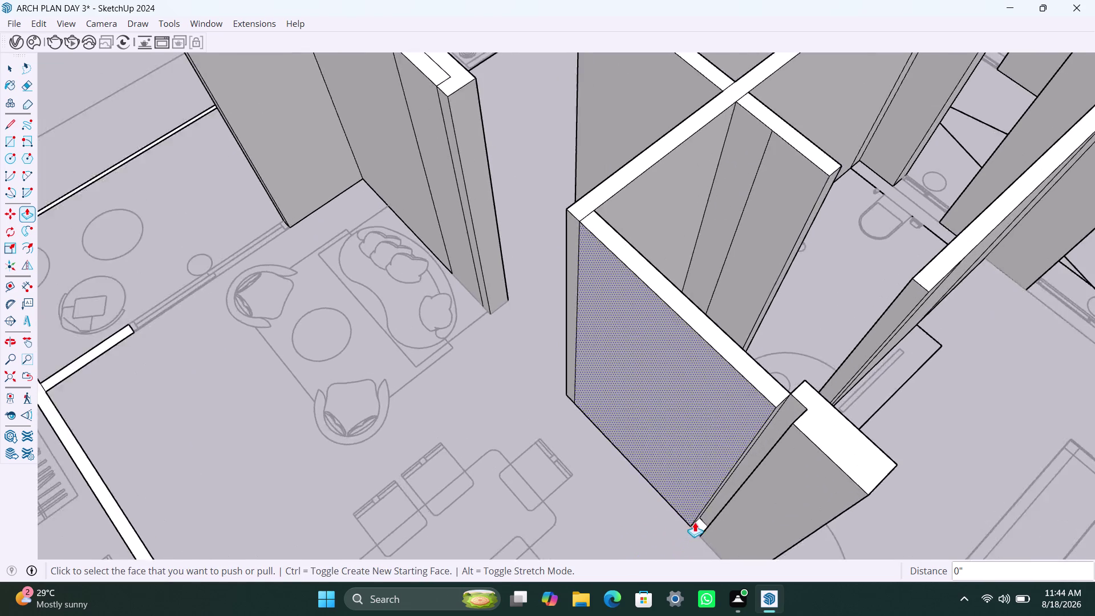
double_click(698, 531)
scroll(down, 3)
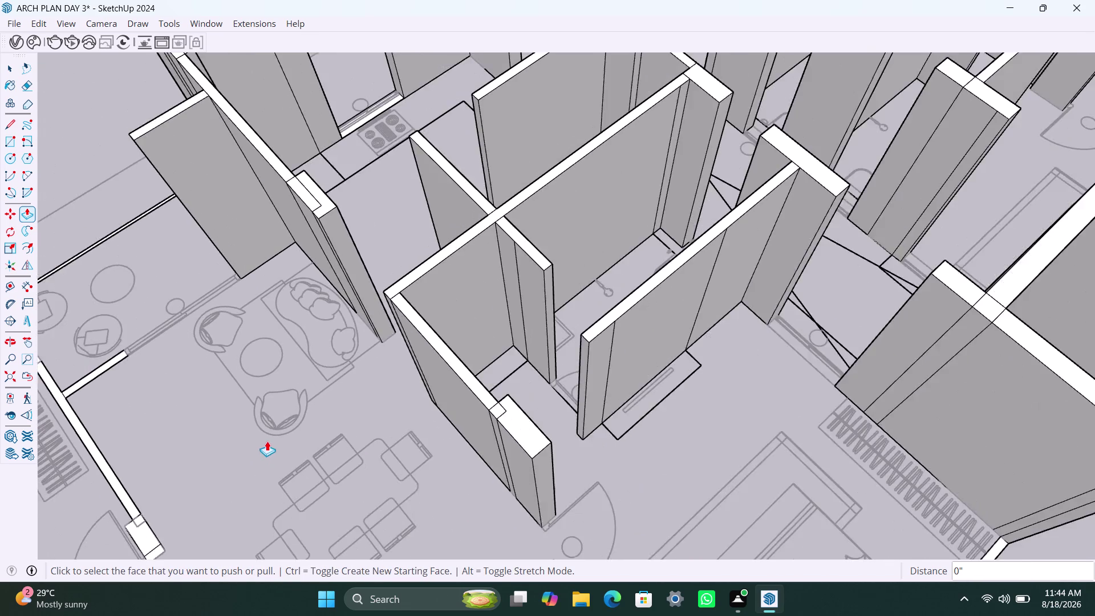
scroll(down, 3)
Raise the walls along the left edge and the lower-left wall to full height.
double_click(60, 353)
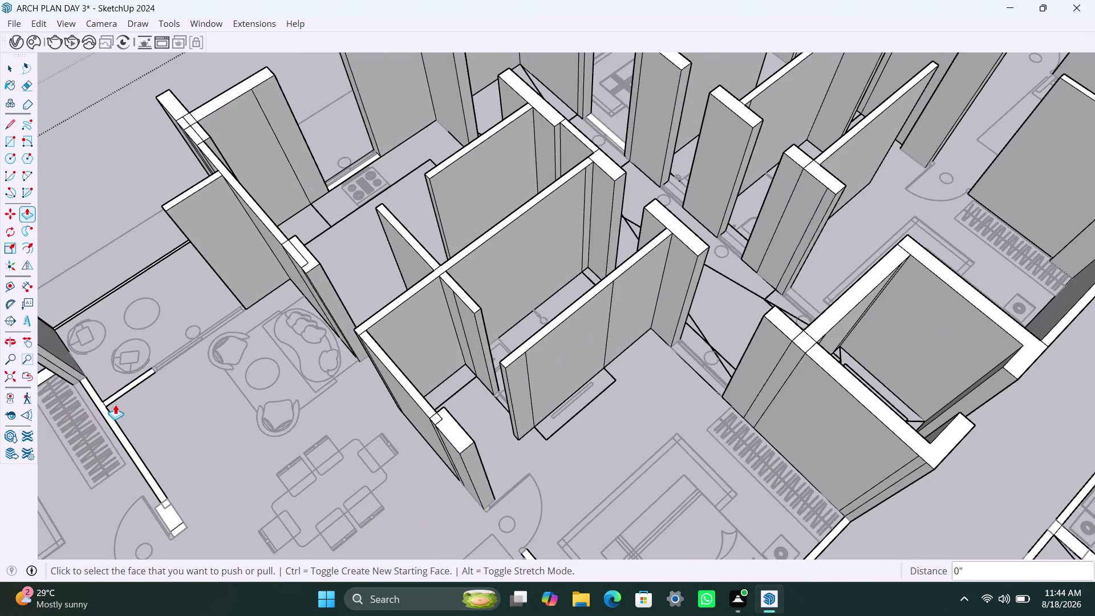
double_click(116, 394)
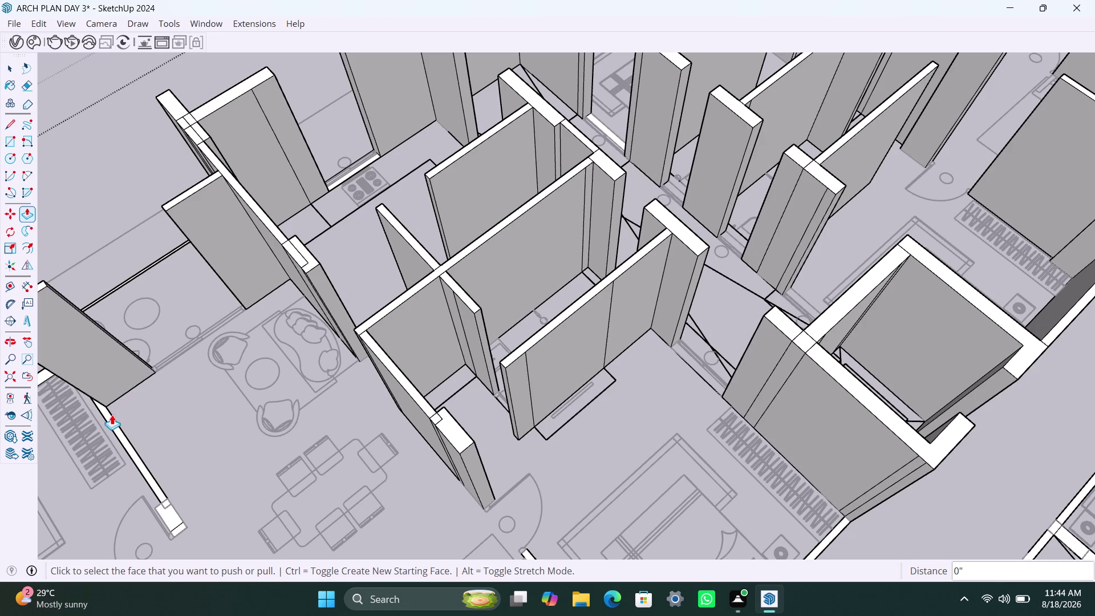
double_click(112, 423)
double_click(170, 527)
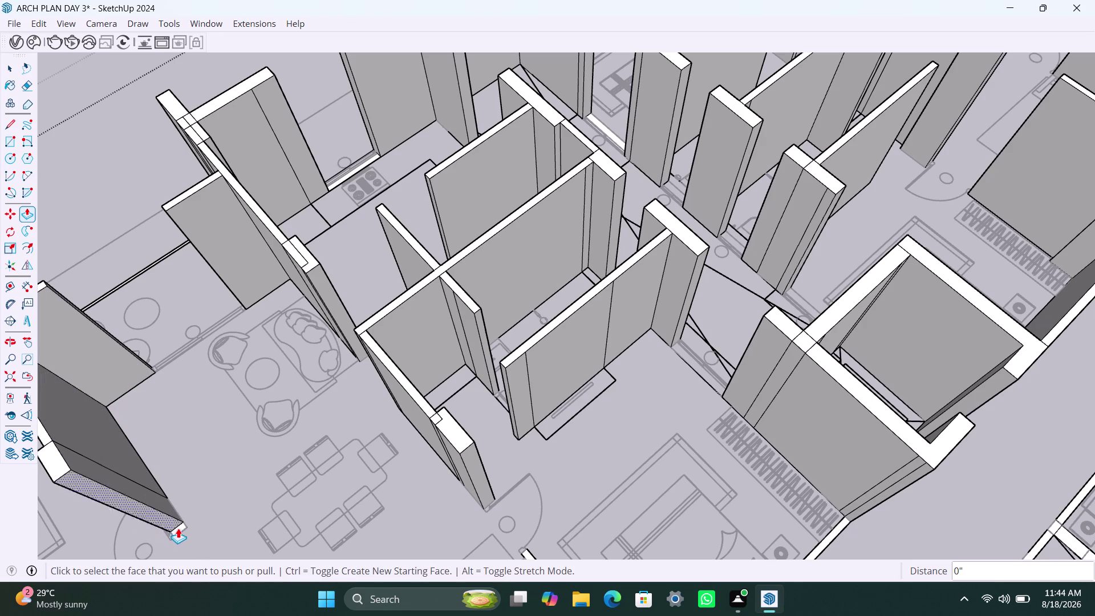
double_click(179, 529)
scroll(down, 3)
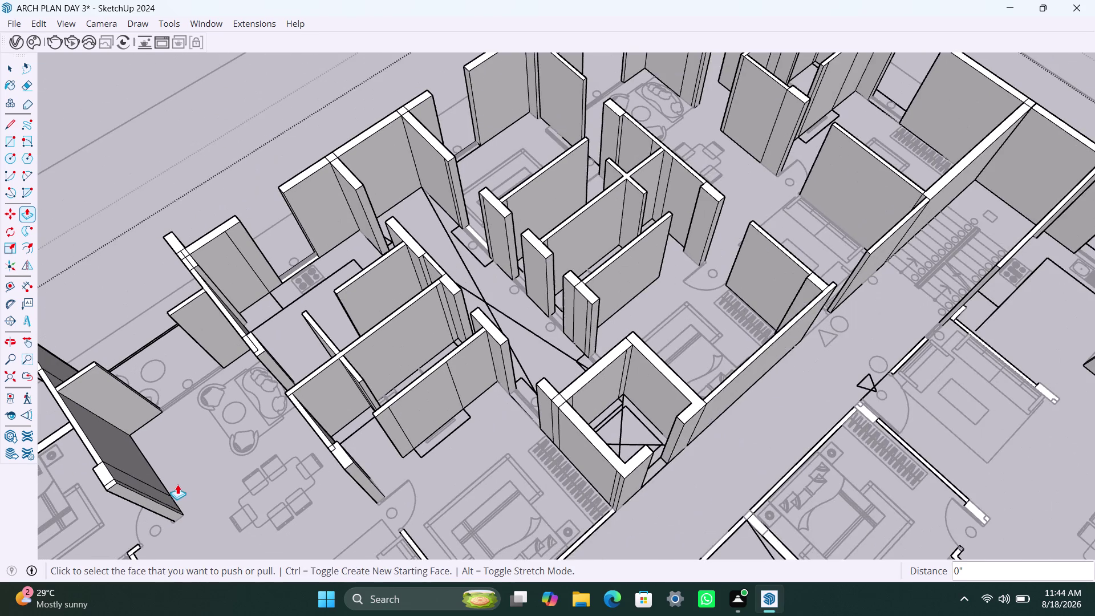
Raise the far-left bedroom's upper and outer walls and the wall face near the lounge.
middle_drag(178, 484, 447, 384)
scroll(up, 3)
double_click(309, 342)
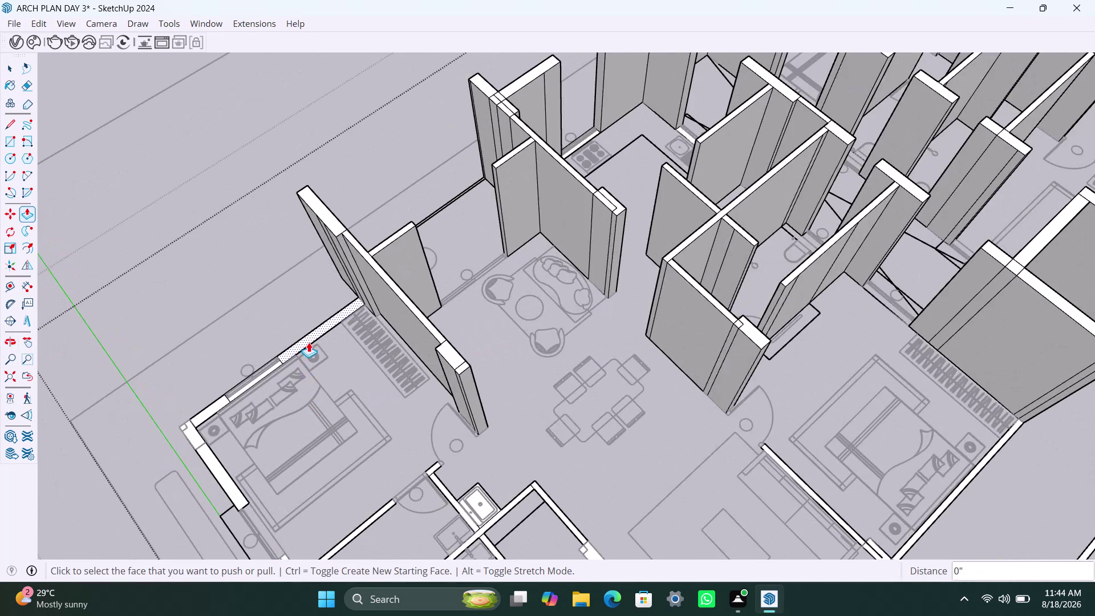
double_click(219, 403)
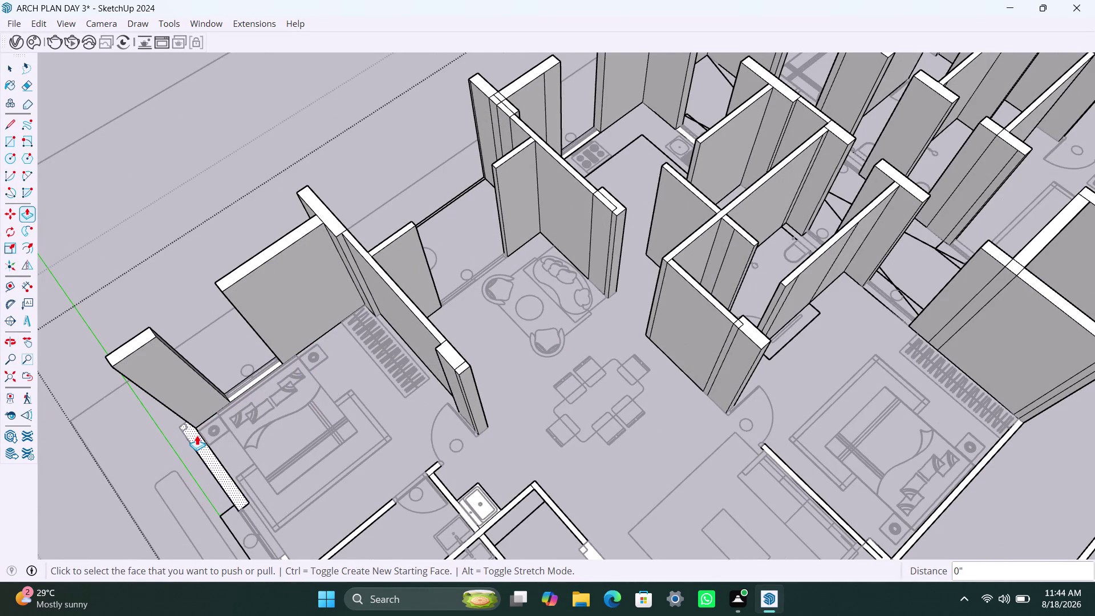
double_click(197, 435)
scroll(down, 3)
middle_drag(359, 302, 349, 390)
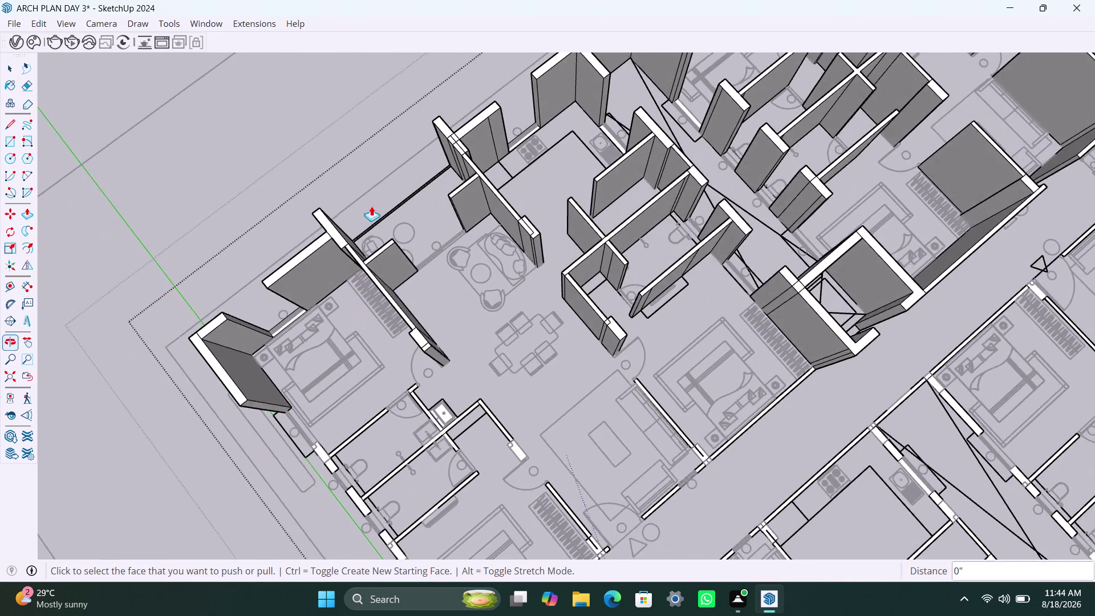
scroll(up, 3)
double_click(367, 226)
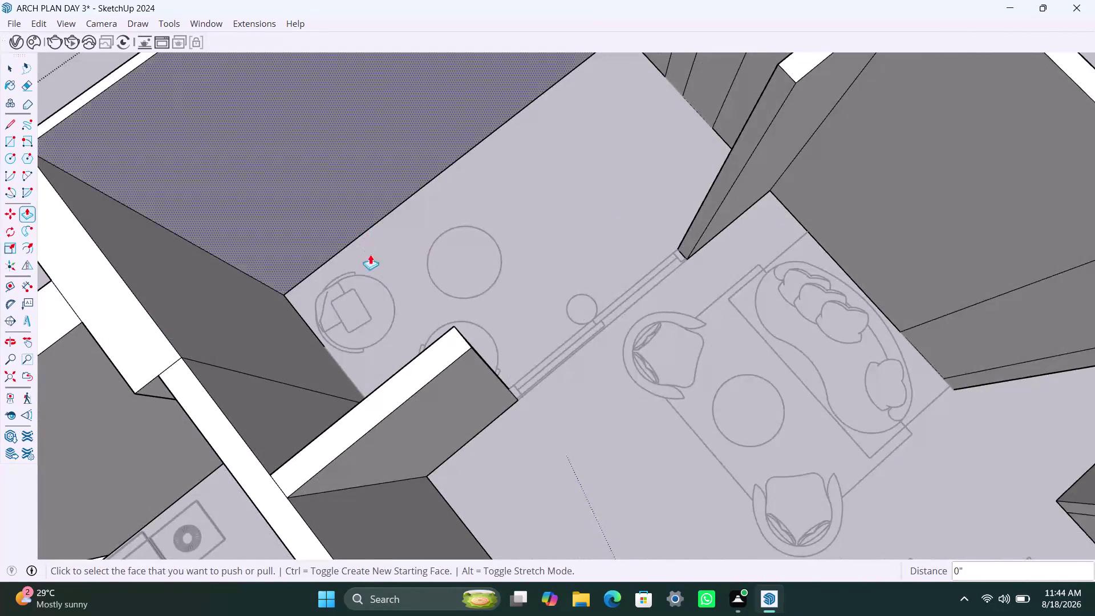
scroll(down, 3)
middle_drag(339, 341, 355, 240)
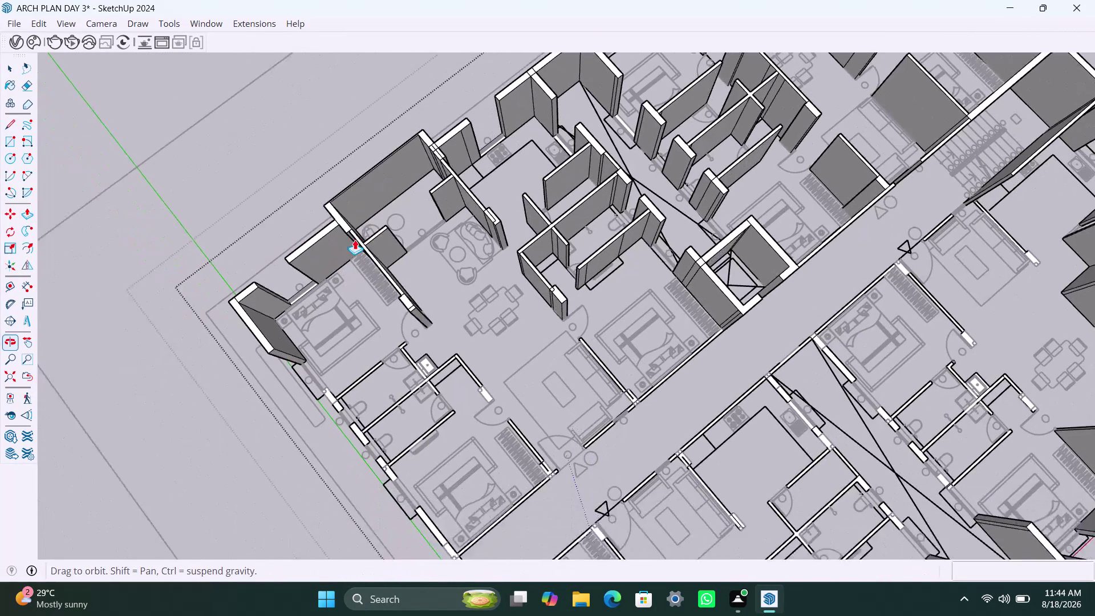
Raise the lower bathroom wall, the washbasin wall and the long bathroom divider to full height.
scroll(up, 3)
double_click(327, 410)
double_click(355, 401)
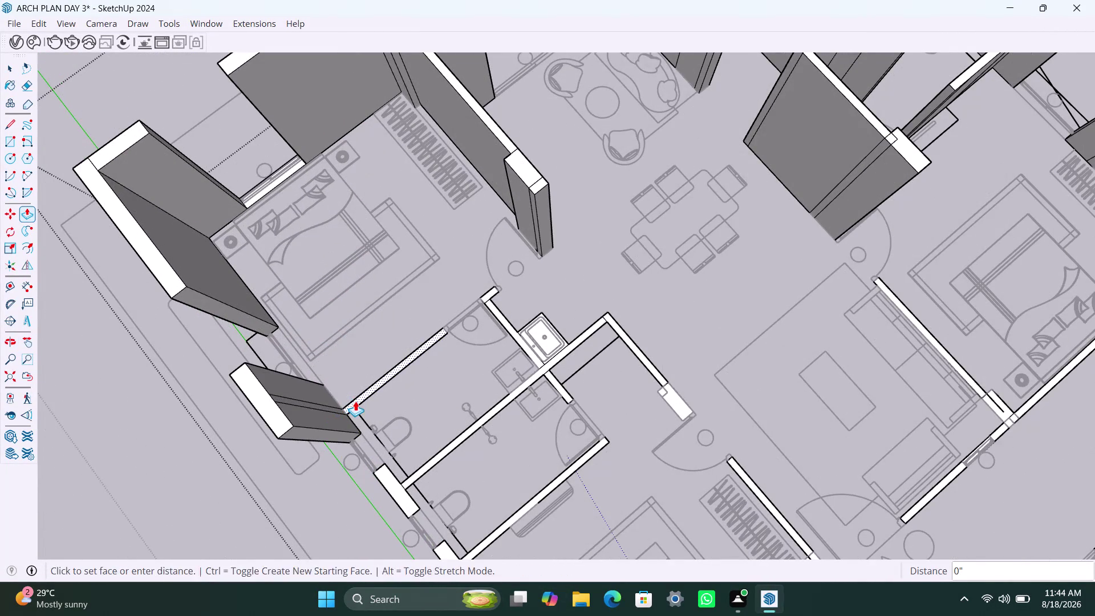
double_click(489, 292)
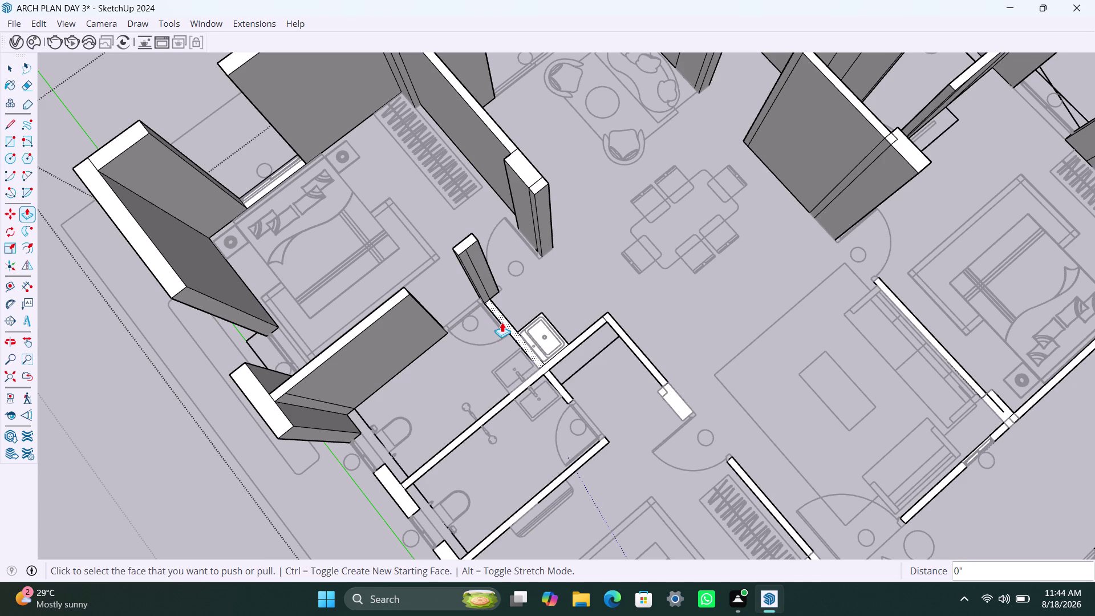
double_click(501, 322)
double_click(512, 397)
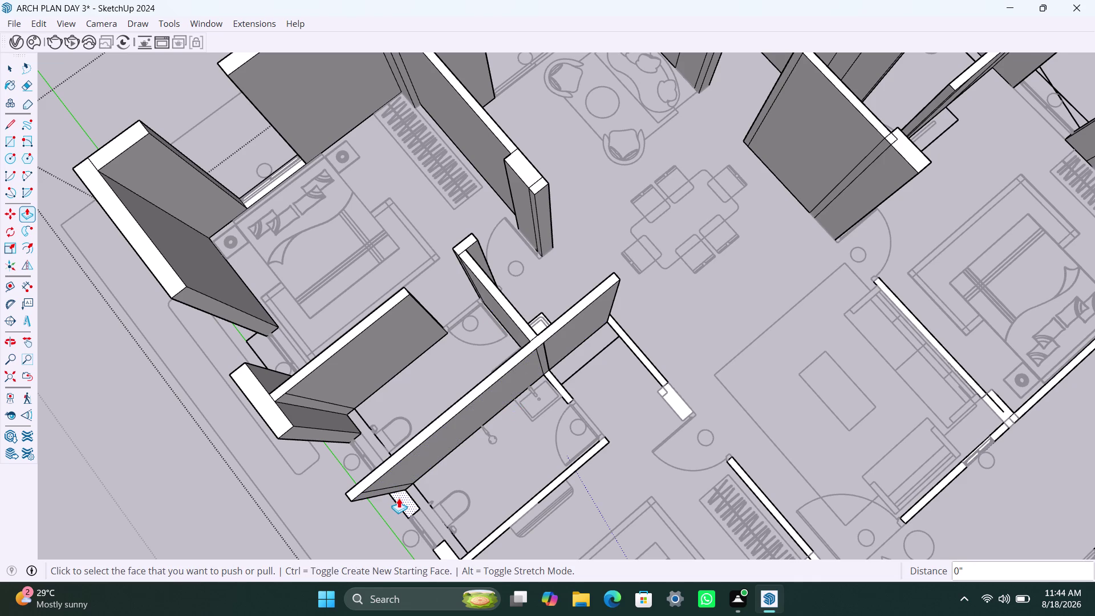
Raise the bathrooms' right, end, outer and remaining walls to the same height.
double_click(398, 498)
double_click(621, 332)
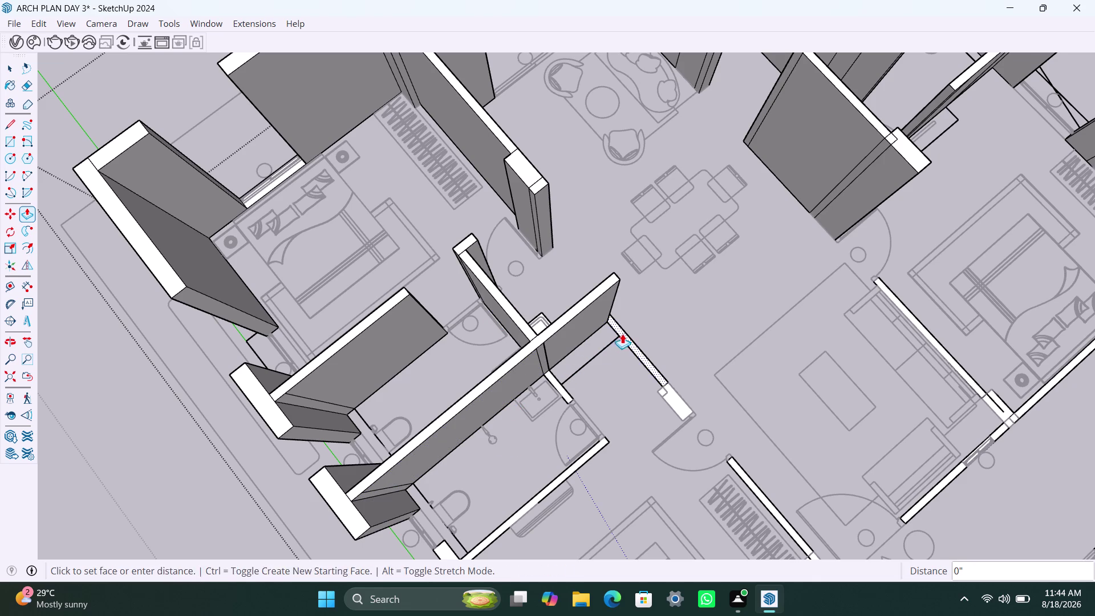
double_click(565, 392)
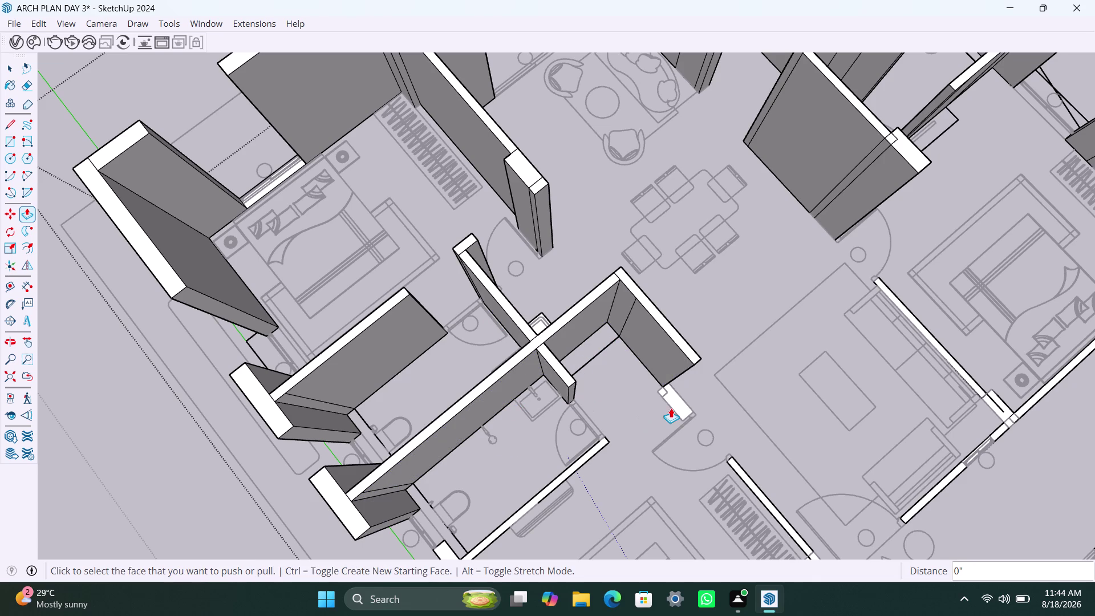
double_click(677, 405)
double_click(586, 458)
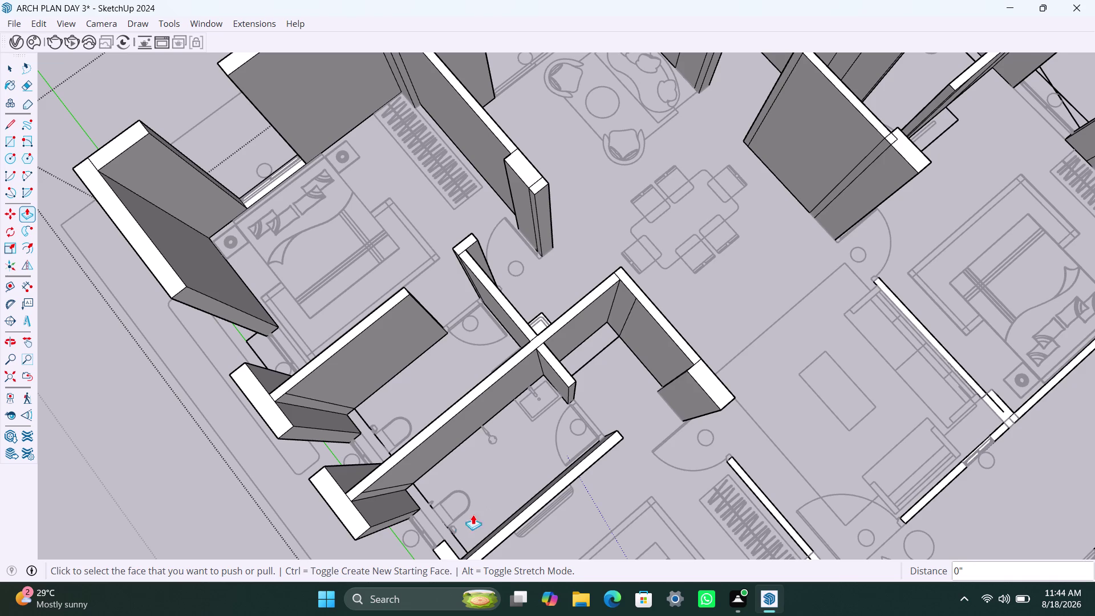
double_click(444, 554)
scroll(down, 3)
middle_drag(506, 501, 508, 500)
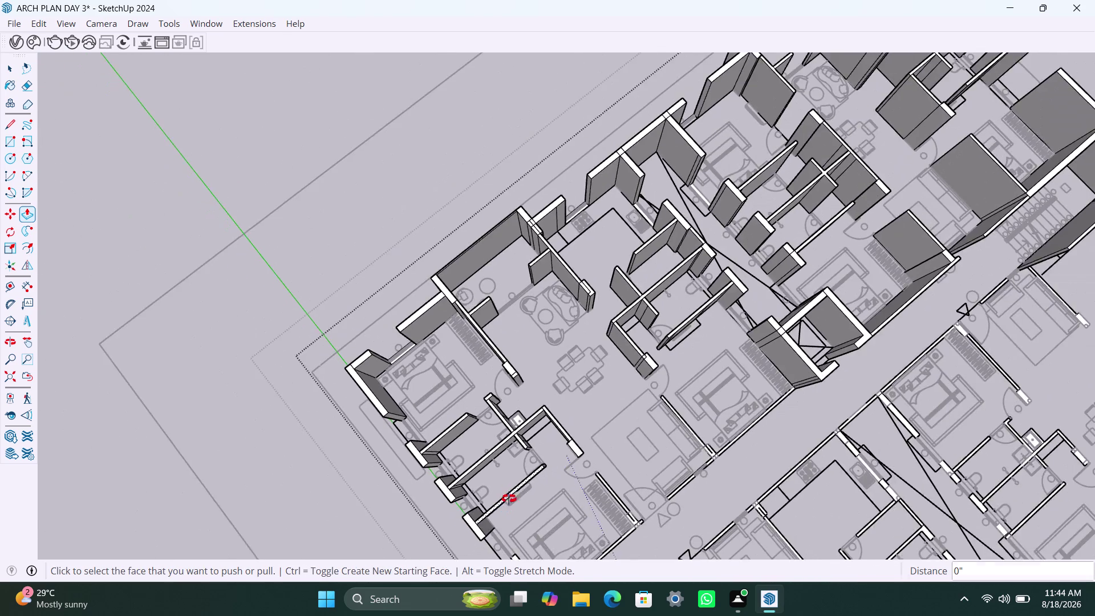
Raise the outer corridor wall and the bedroom wall beside the wardrobe to full height.
middle_drag(508, 500, 384, 262)
scroll(up, 3)
double_click(427, 396)
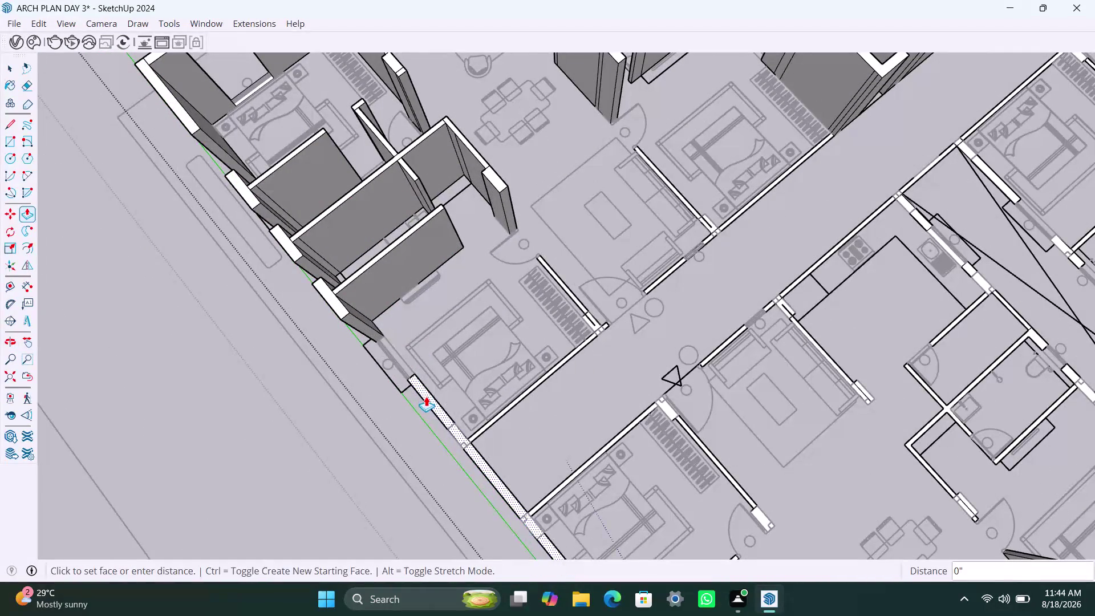
double_click(490, 423)
double_click(564, 288)
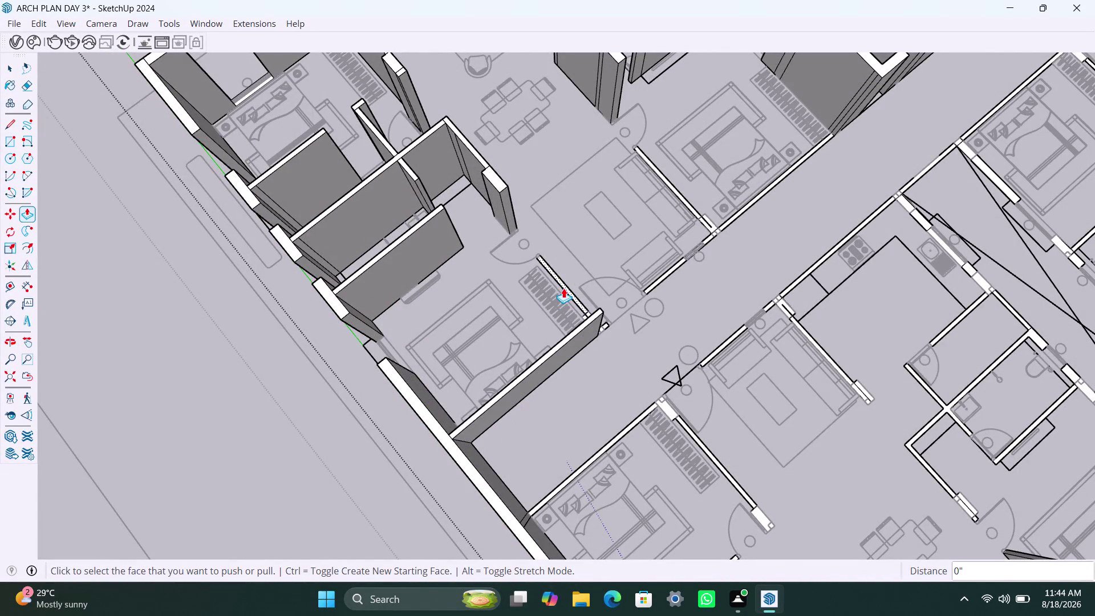
Raise the short wall stub beside the corridor door to full height.
scroll(up, 3)
middle_drag(598, 338, 459, 357)
scroll(up, 3)
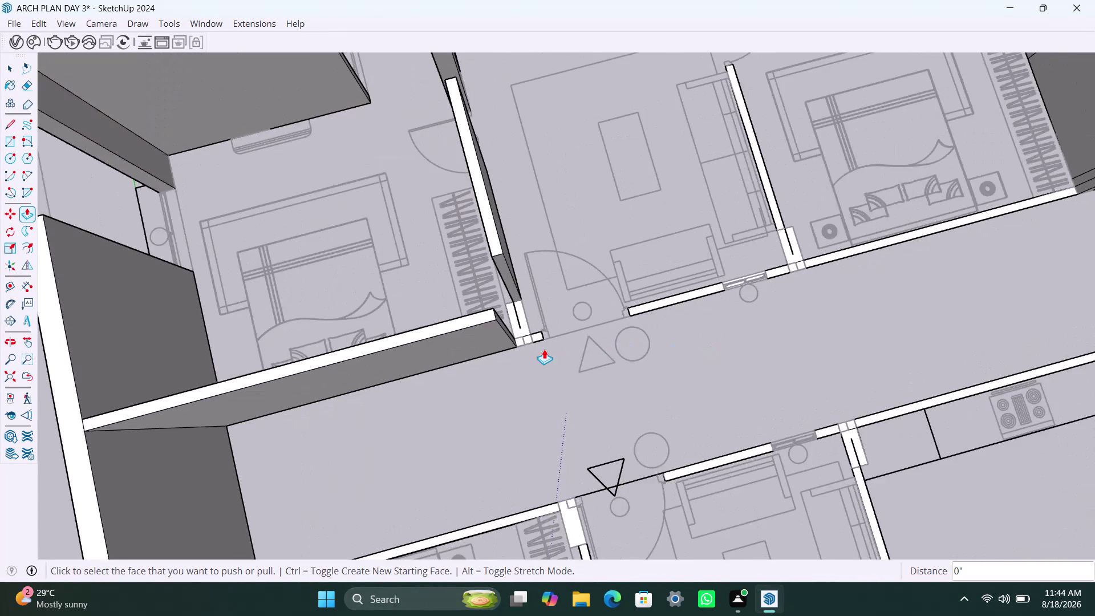
scroll(up, 3)
double_click(518, 330)
double_click(536, 329)
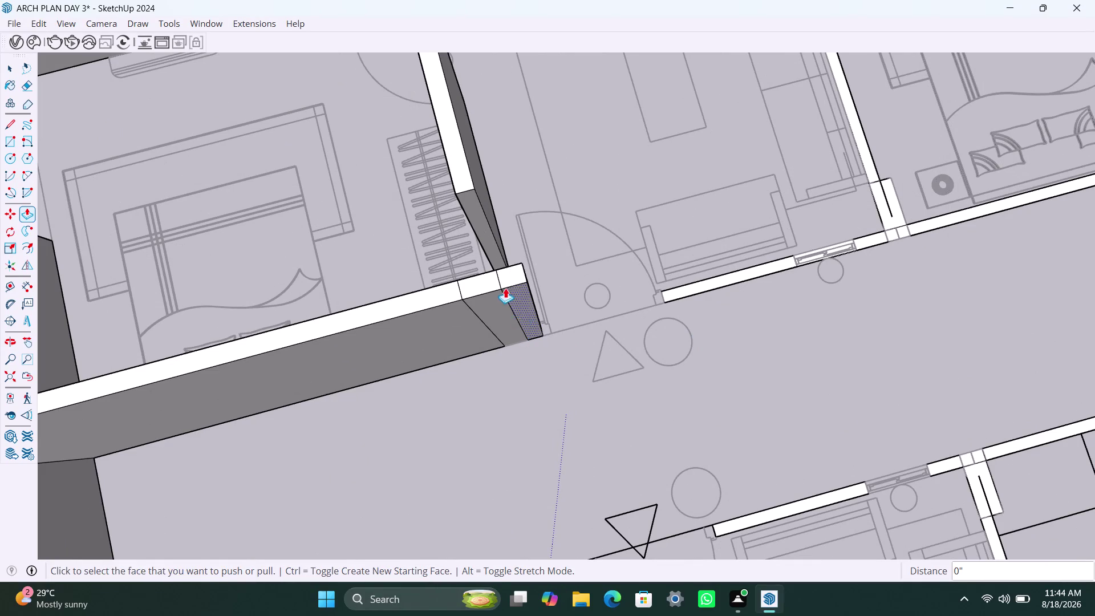
Raise the wall beside the bedroom and a second wall section to the same height.
middle_drag(498, 285, 503, 337)
double_click(497, 261)
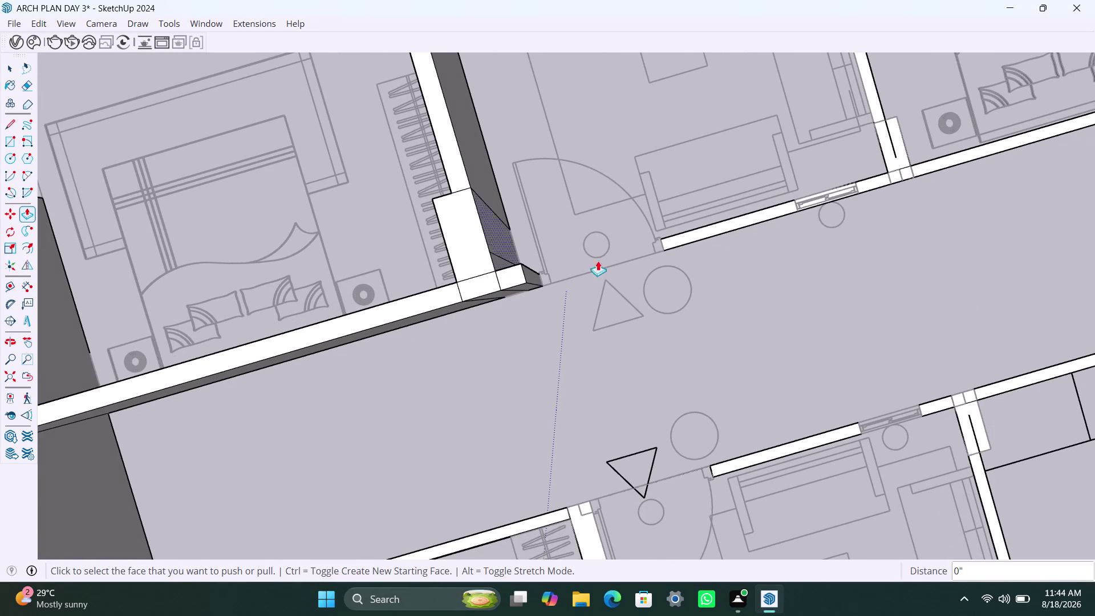
double_click(739, 221)
scroll(down, 3)
middle_drag(735, 301, 661, 326)
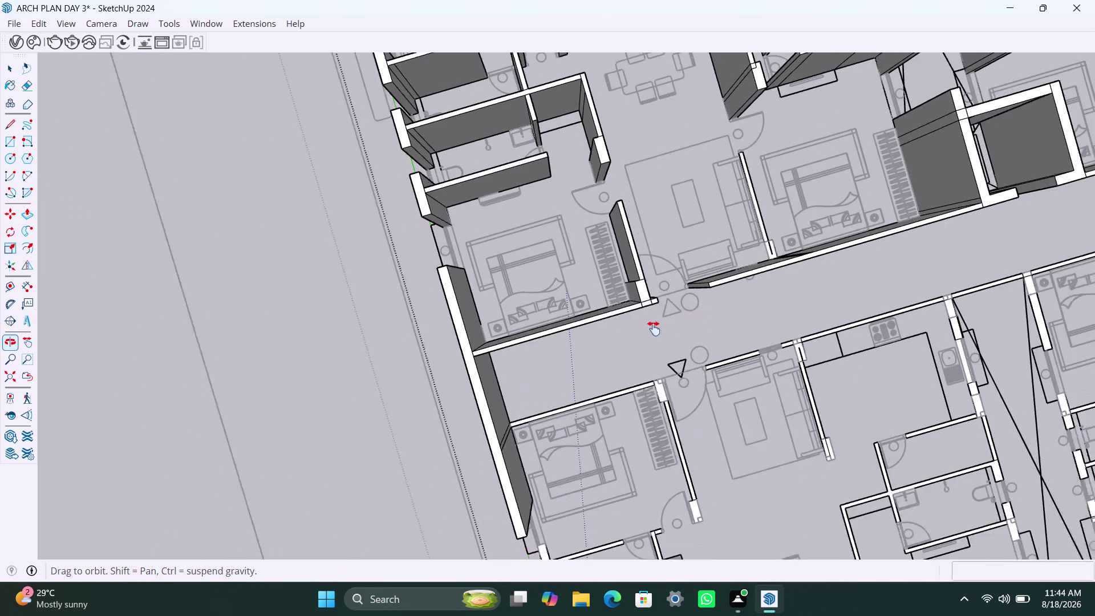
middle_drag(662, 325, 647, 331)
scroll(up, 3)
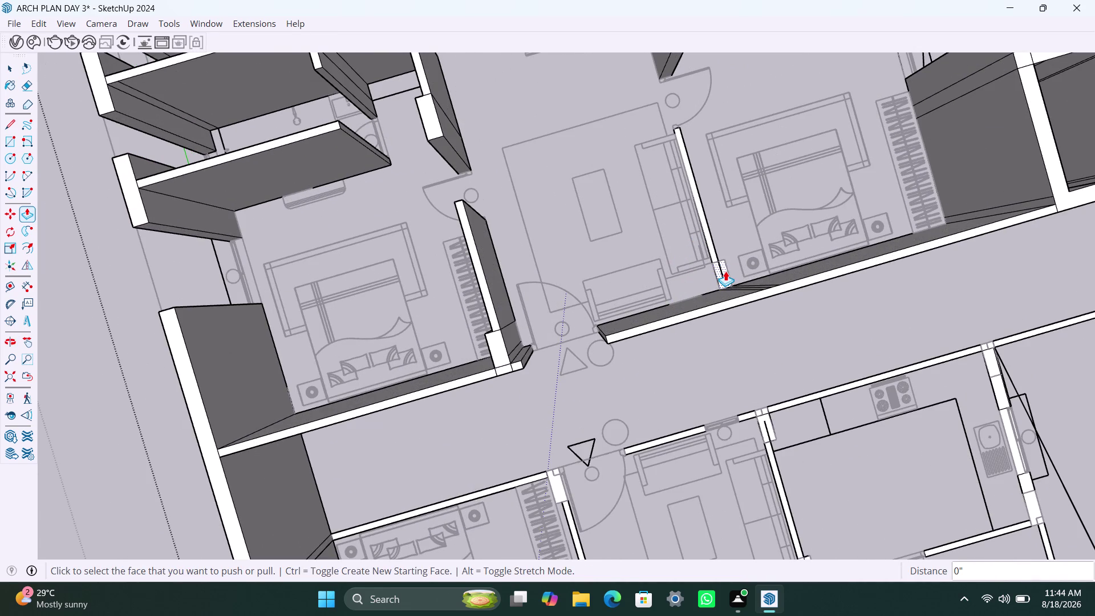
Raise the short living-room wall and the thin living-room partition to full height.
double_click(726, 271)
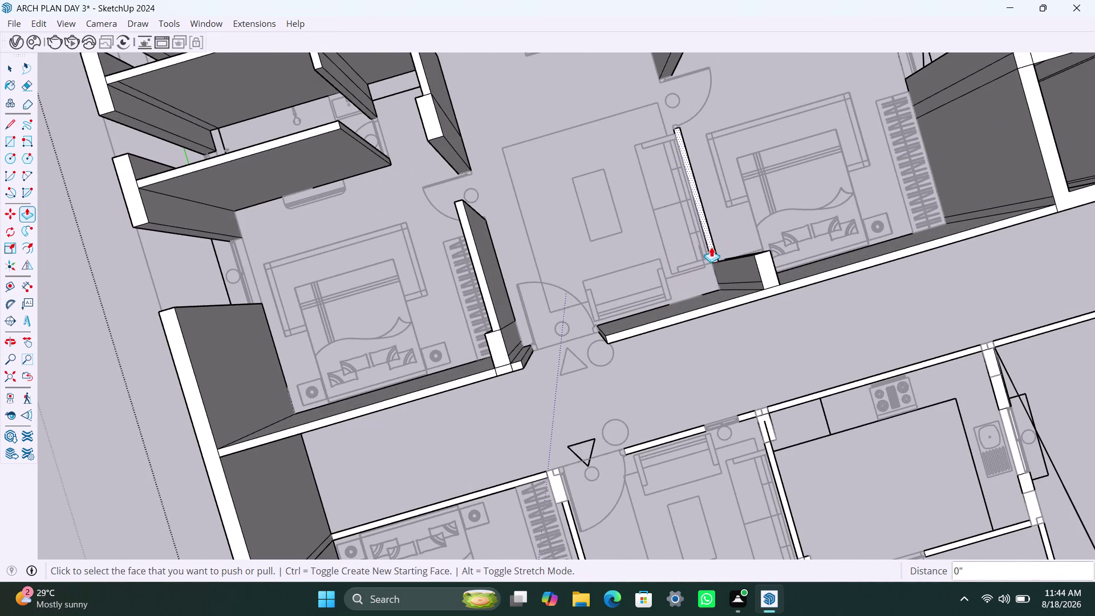
double_click(712, 247)
scroll(down, 3)
middle_drag(701, 315, 552, 328)
scroll(down, 3)
middle_drag(697, 291, 588, 265)
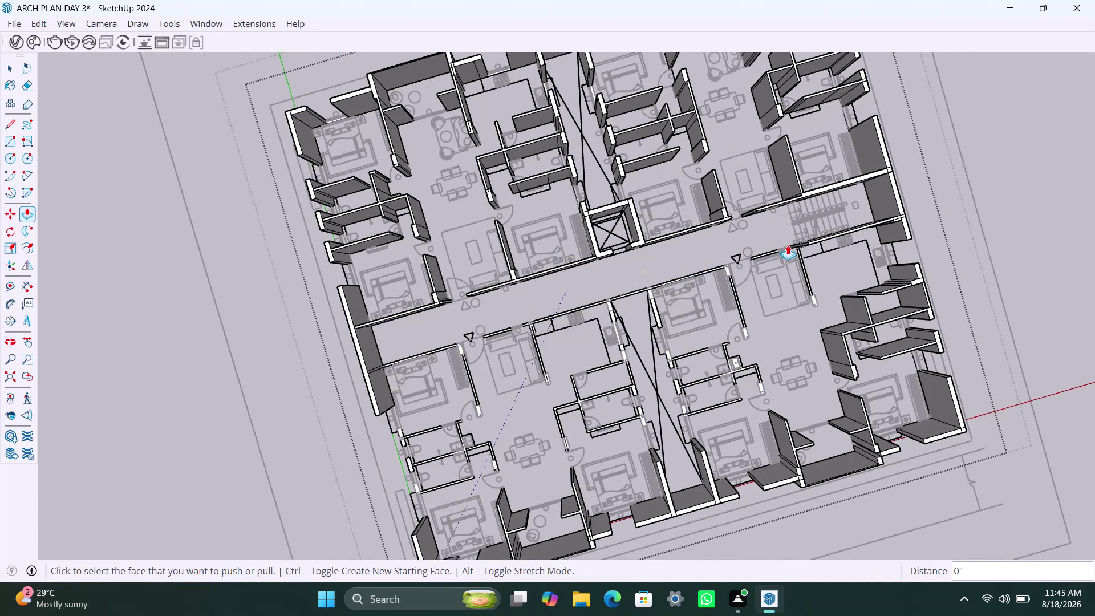
Raise the two wall faces beside the stairs to full height.
scroll(up, 3)
double_click(759, 254)
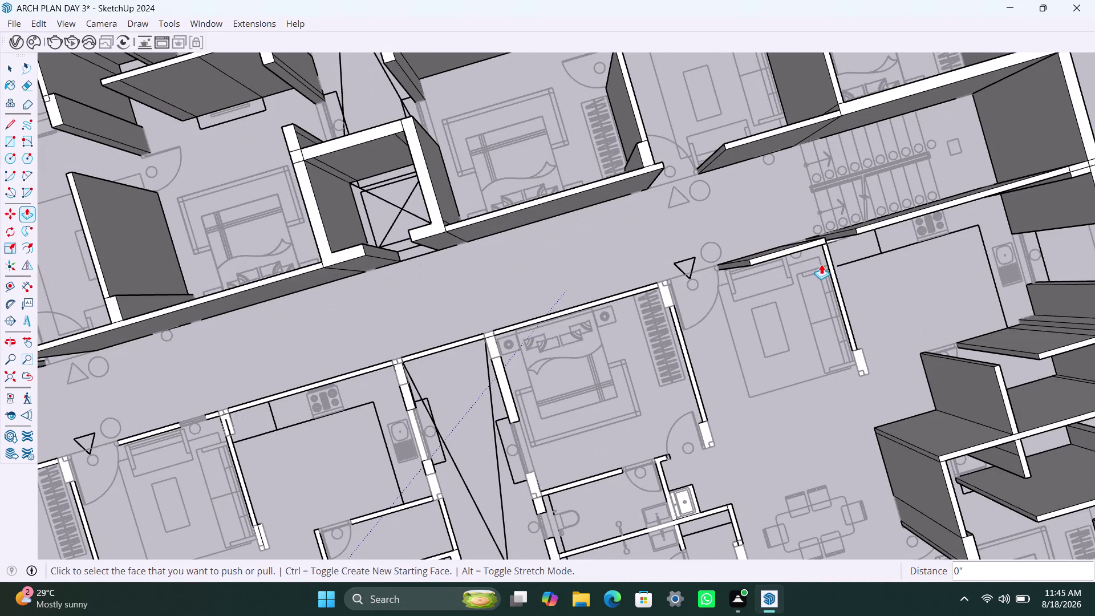
double_click(832, 266)
scroll(down, 3)
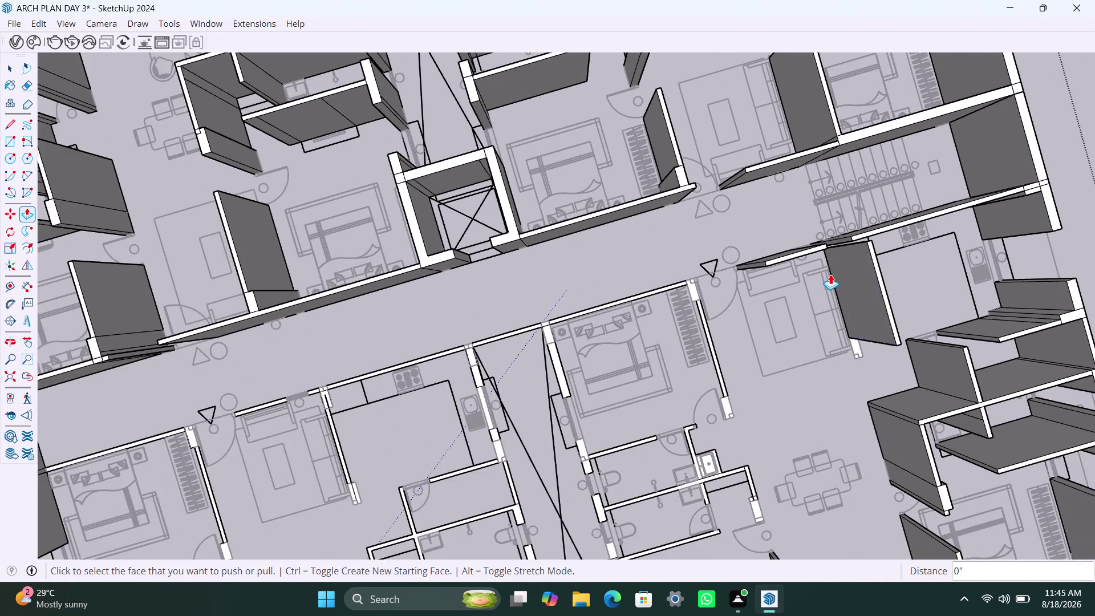
middle_drag(831, 274, 758, 261)
scroll(up, 3)
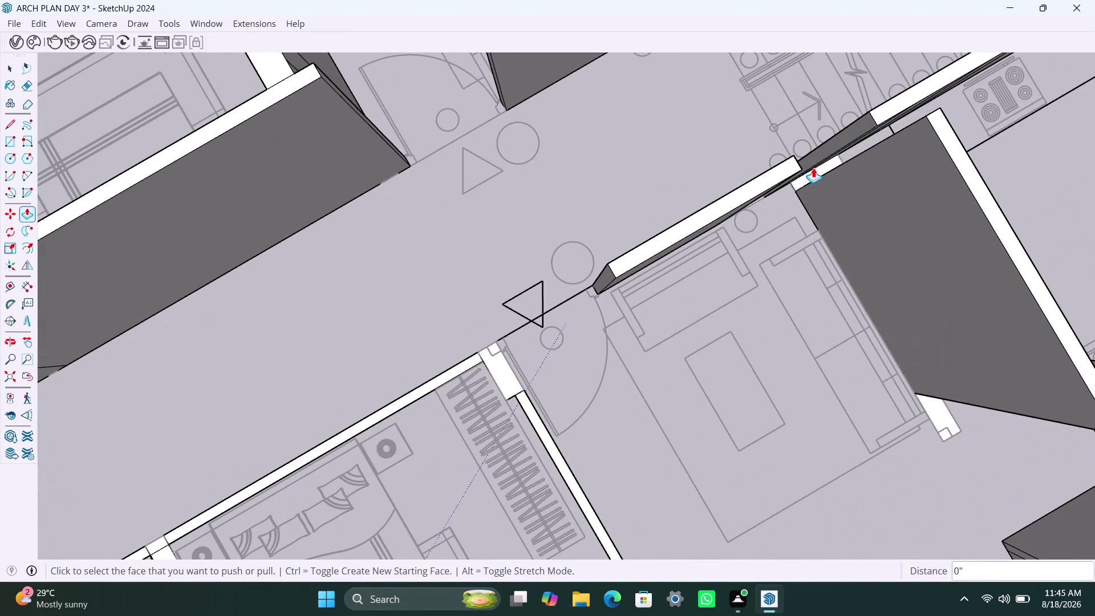
Extrude the wall strip running along the corridor to full height.
double_click(816, 175)
middle_drag(795, 203, 687, 185)
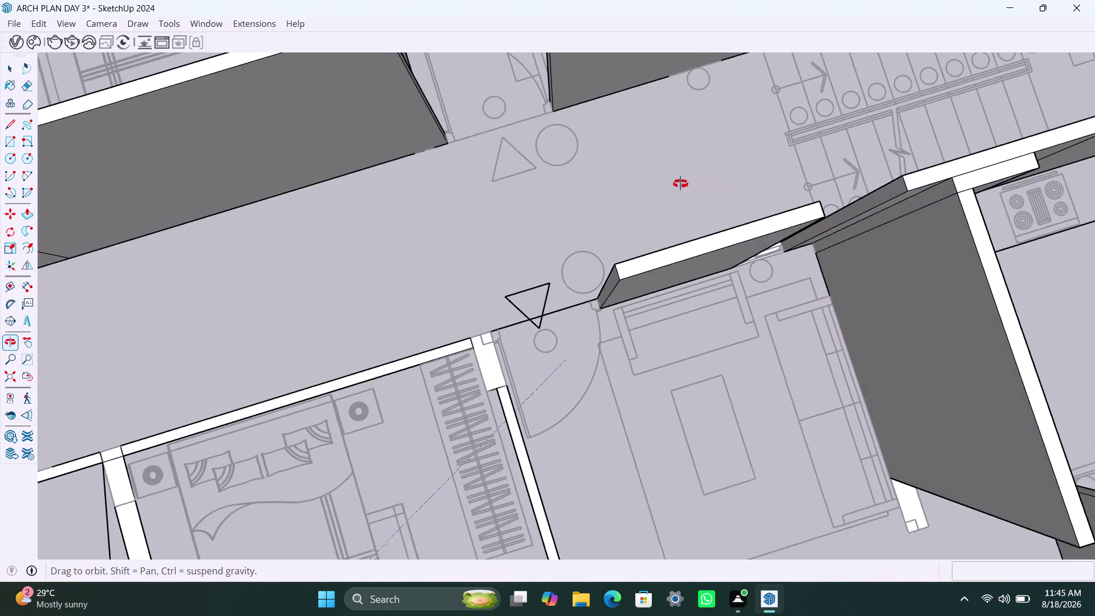
middle_drag(687, 185, 668, 177)
scroll(down, 3)
middle_drag(798, 350, 781, 303)
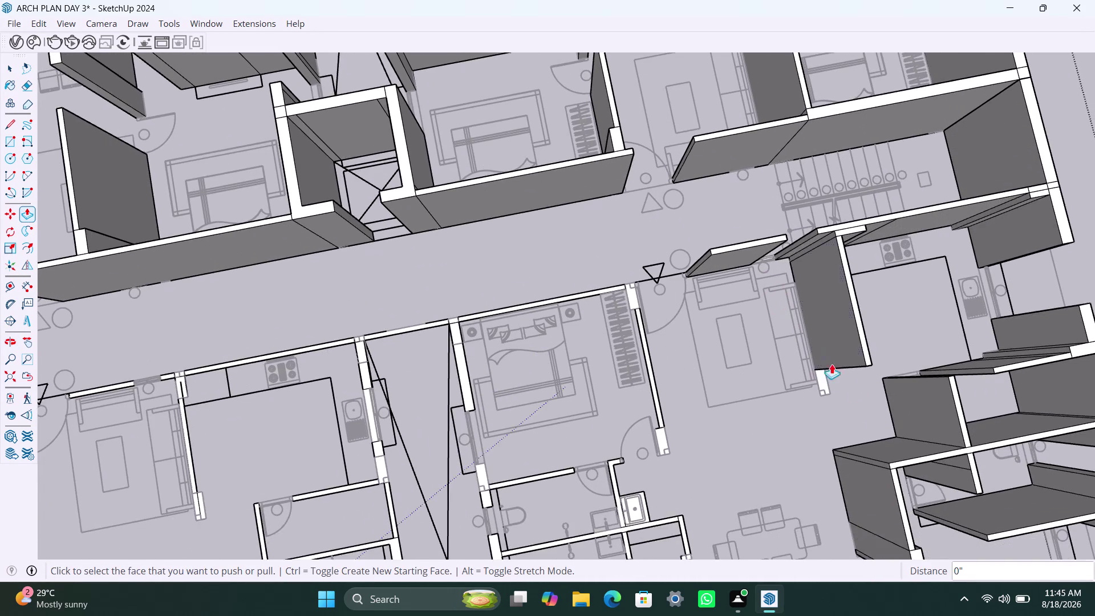
scroll(up, 3)
Raise the living-room wall segment and the bedroom's right, corridor-side and left walls.
double_click(828, 380)
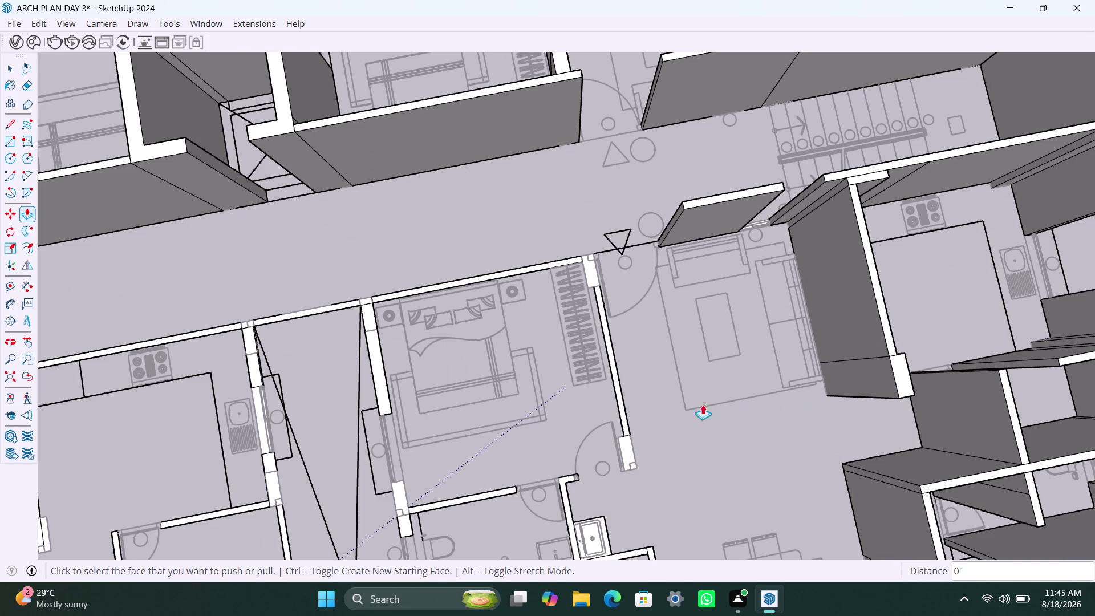
double_click(623, 414)
double_click(629, 445)
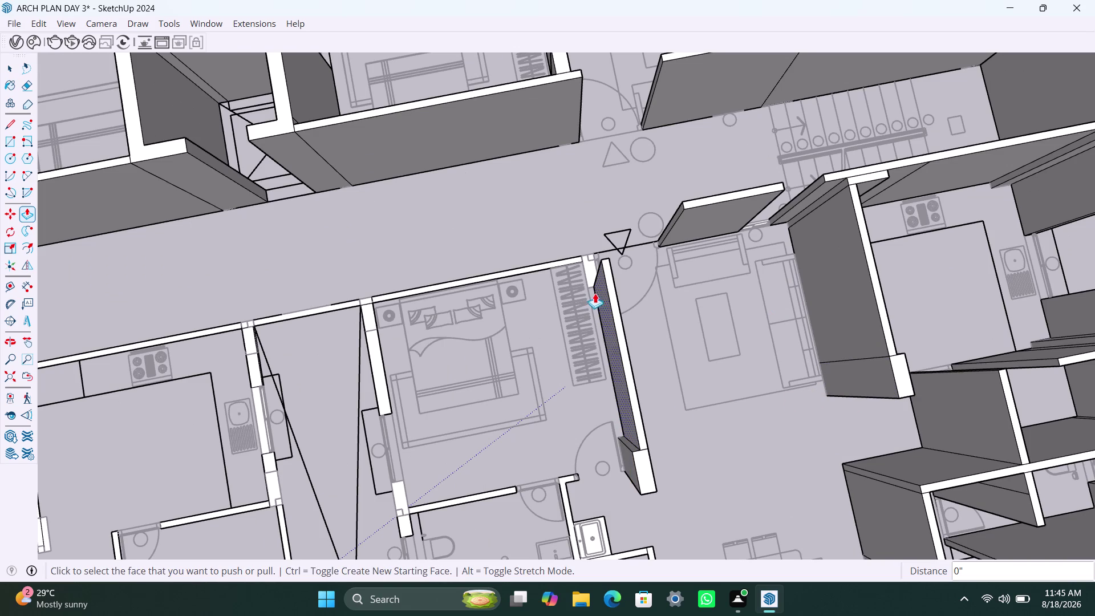
double_click(590, 278)
double_click(547, 266)
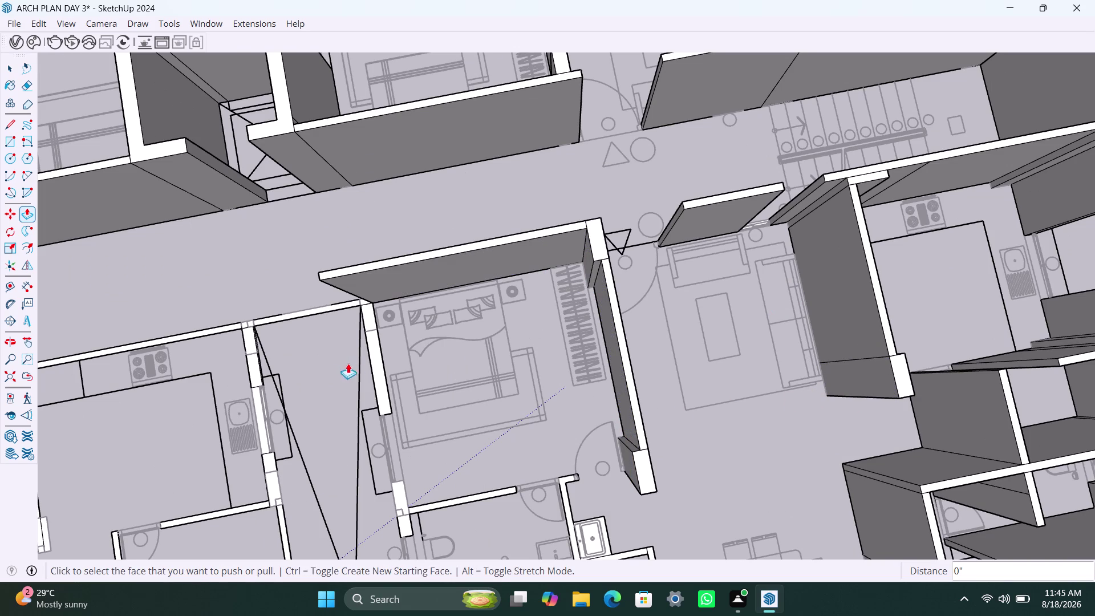
double_click(368, 329)
scroll(down, 3)
middle_drag(398, 451, 402, 450)
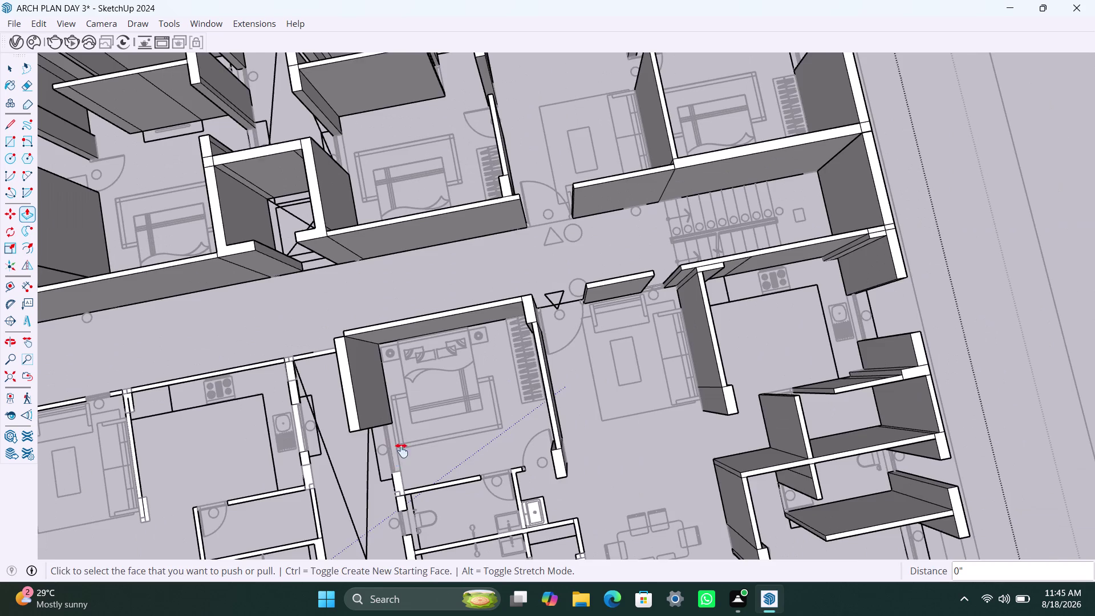
Raise the short walls between bedroom and bathroom and the long bathroom wall to 10' 6".
middle_drag(401, 450, 434, 366)
scroll(up, 3)
double_click(434, 408)
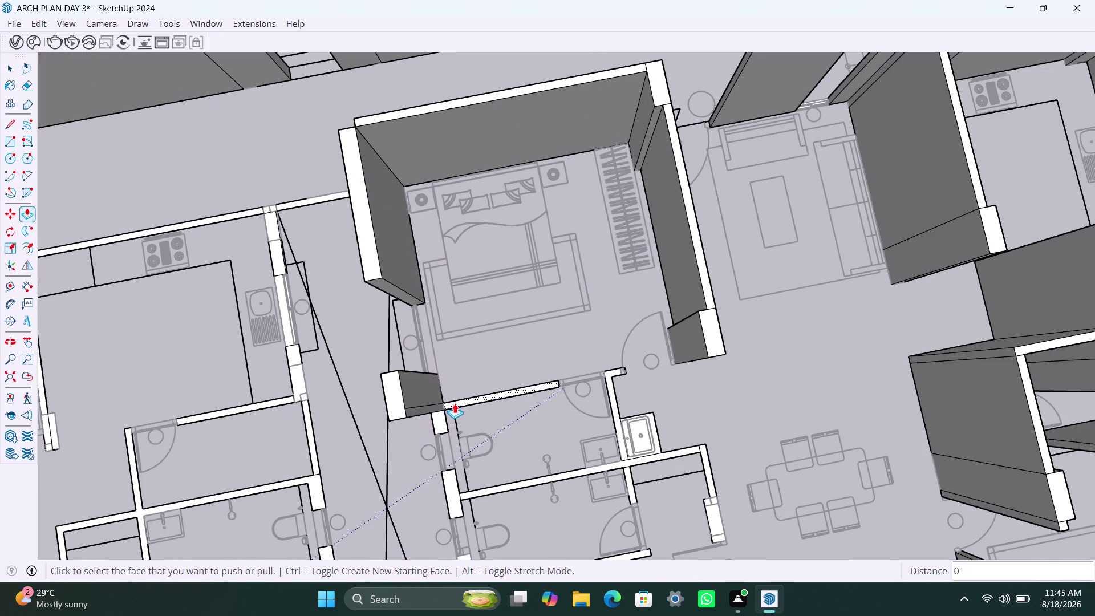
double_click(454, 404)
double_click(442, 418)
double_click(612, 377)
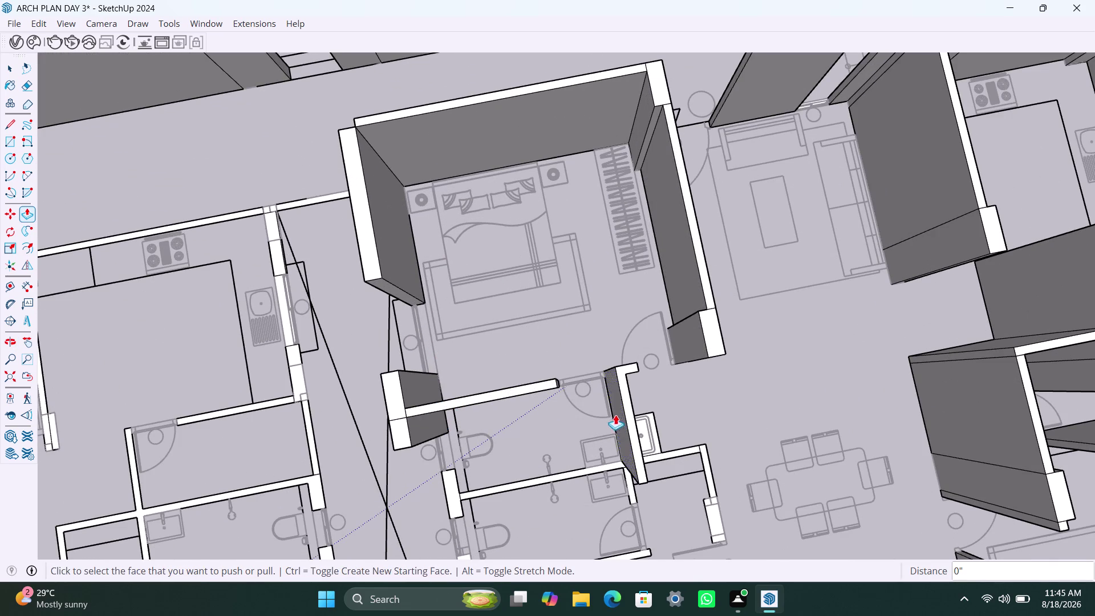
double_click(602, 468)
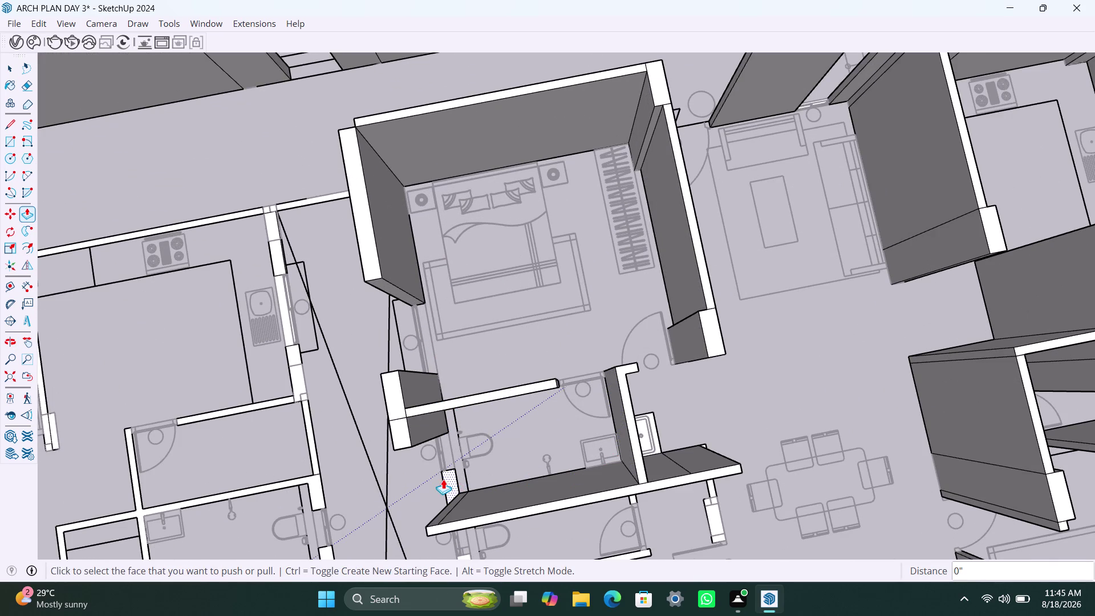
double_click(443, 479)
Raise another bathroom partition and the two walls beside the dining area.
scroll(down, 3)
middle_drag(518, 433, 515, 388)
scroll(up, 3)
scroll(up, 3)
scroll(up, 3)
double_click(575, 445)
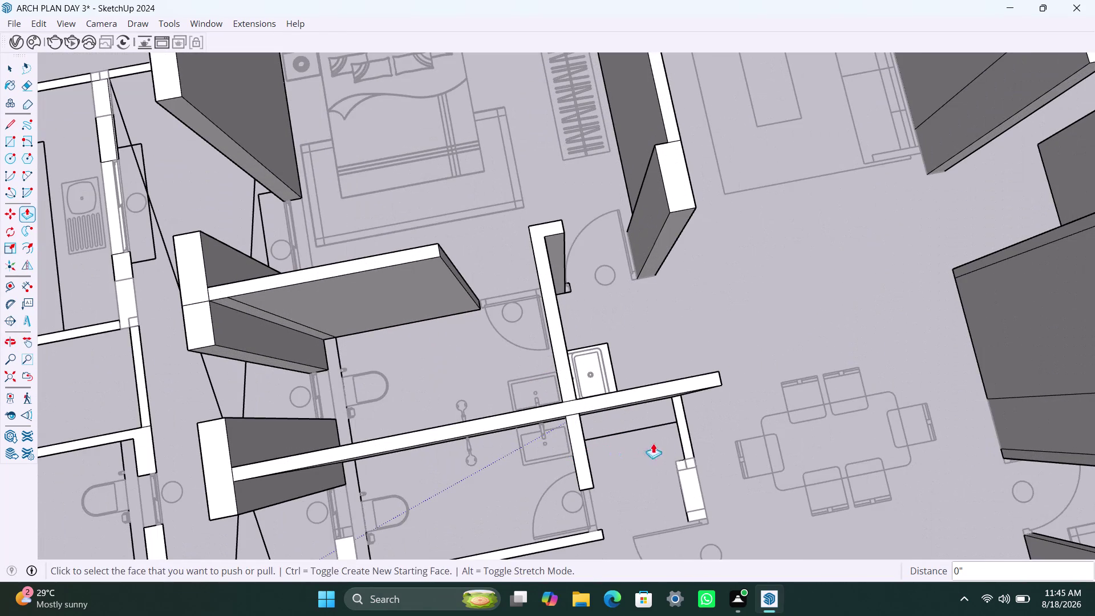
double_click(689, 441)
double_click(689, 483)
Raise the small wall stubs at the bathroom corner to full height.
scroll(down, 3)
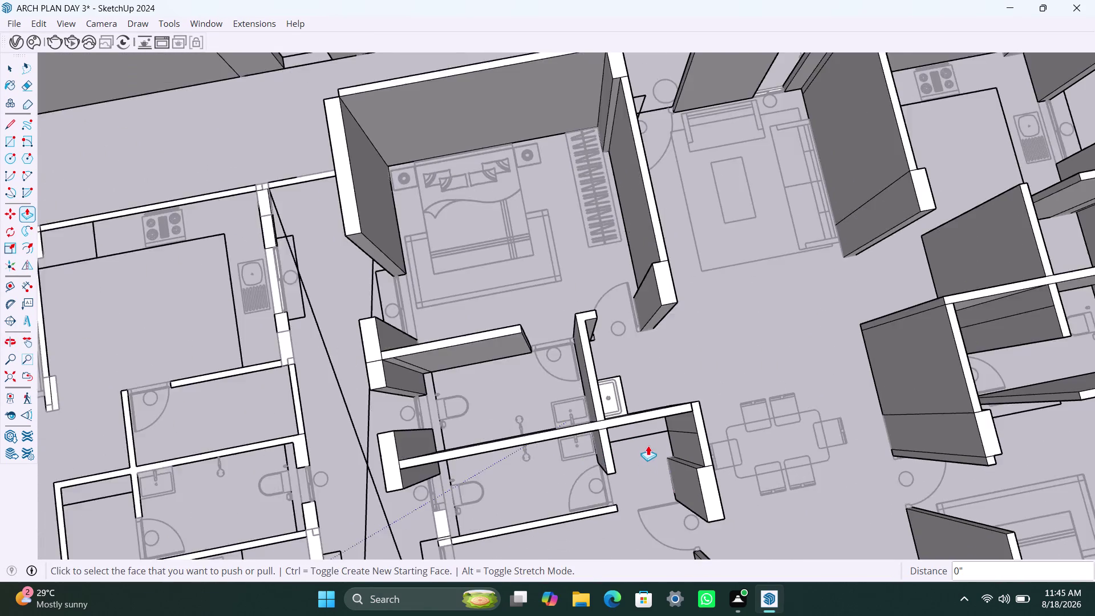
scroll(down, 3)
middle_drag(640, 459, 659, 386)
scroll(up, 3)
double_click(503, 466)
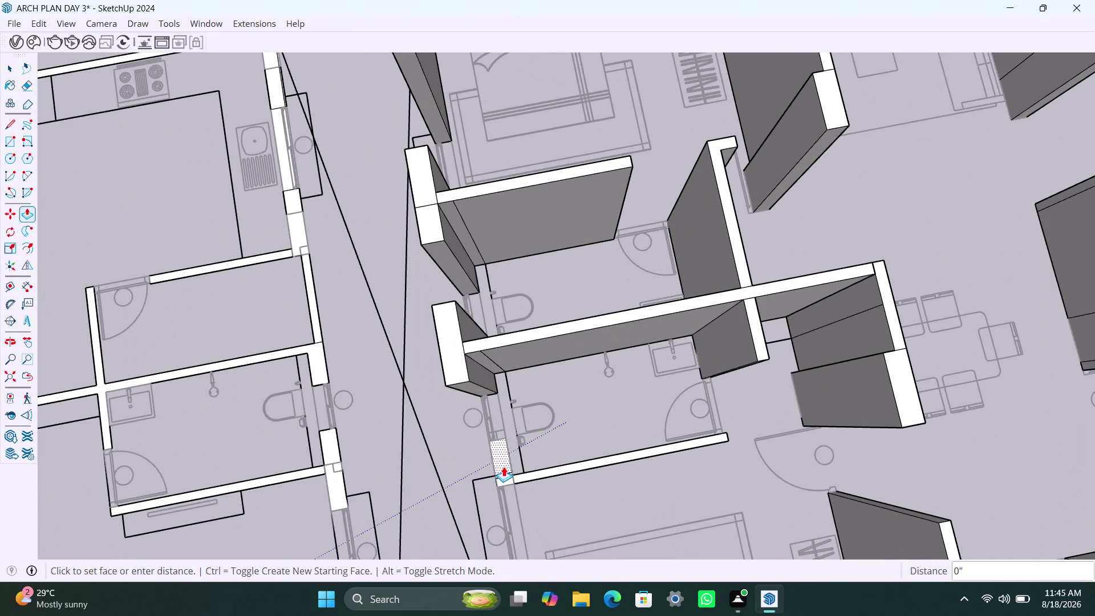
double_click(507, 483)
double_click(531, 476)
Raise the remaining tiny wall sliver at the bathroom corner.
scroll(up, 3)
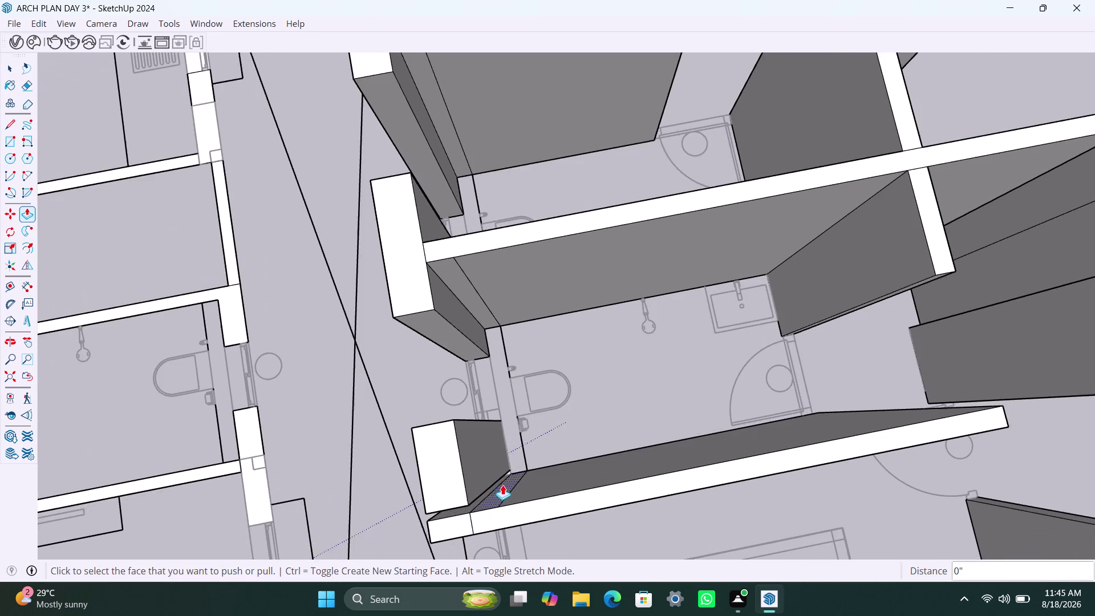
middle_drag(502, 485, 567, 458)
scroll(up, 3)
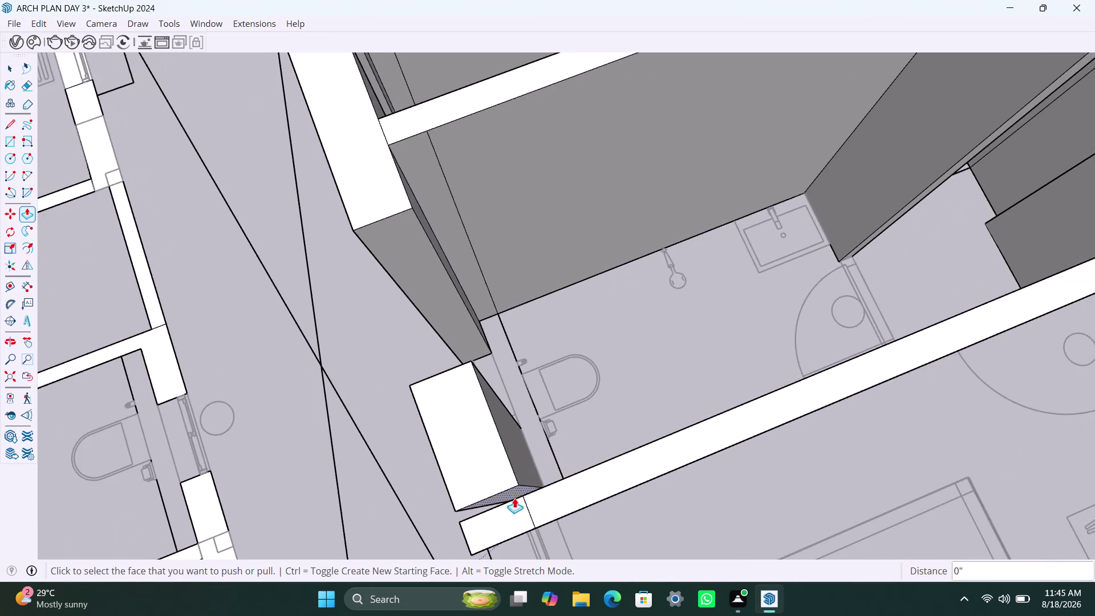
middle_drag(514, 497, 526, 511)
scroll(up, 3)
double_click(545, 465)
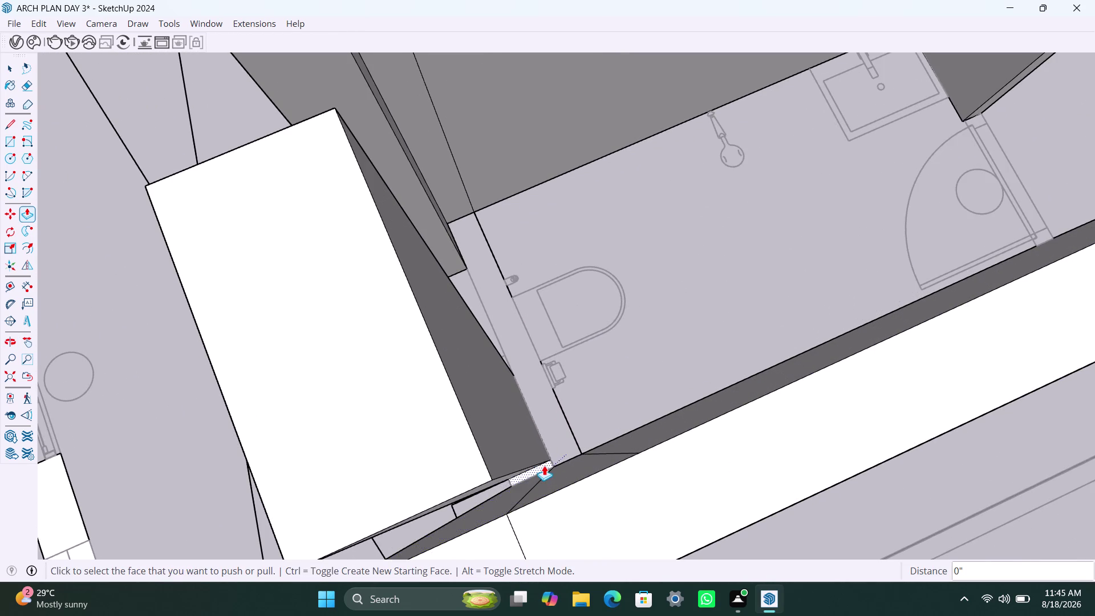
Raise the two corridor wall faces beside the kitchen to full height.
scroll(down, 3)
middle_drag(616, 507, 608, 459)
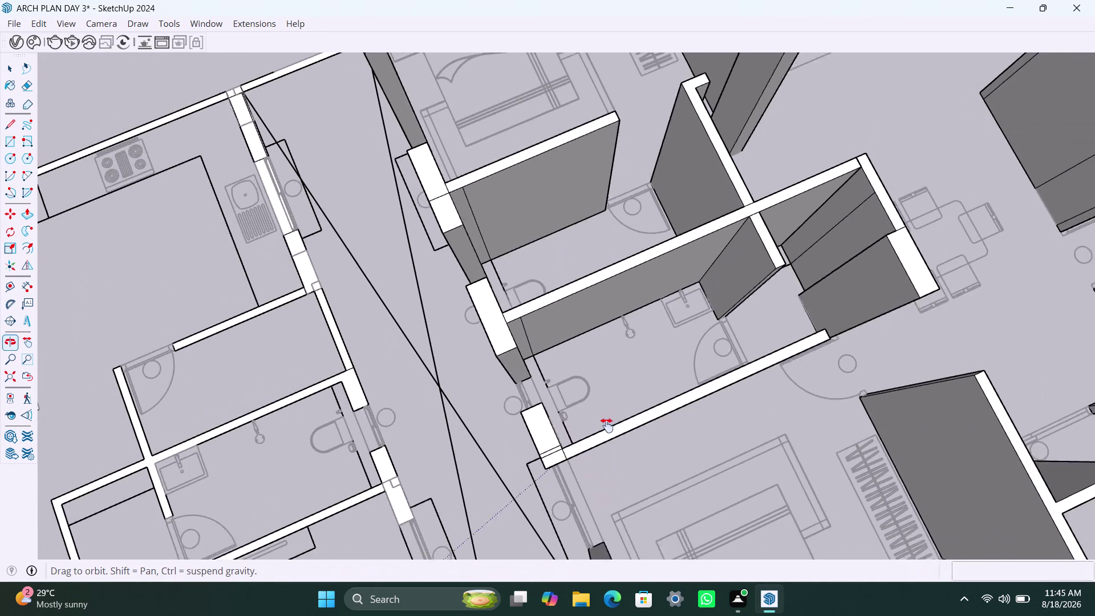
middle_drag(608, 459, 600, 349)
scroll(down, 3)
scroll(down, 3)
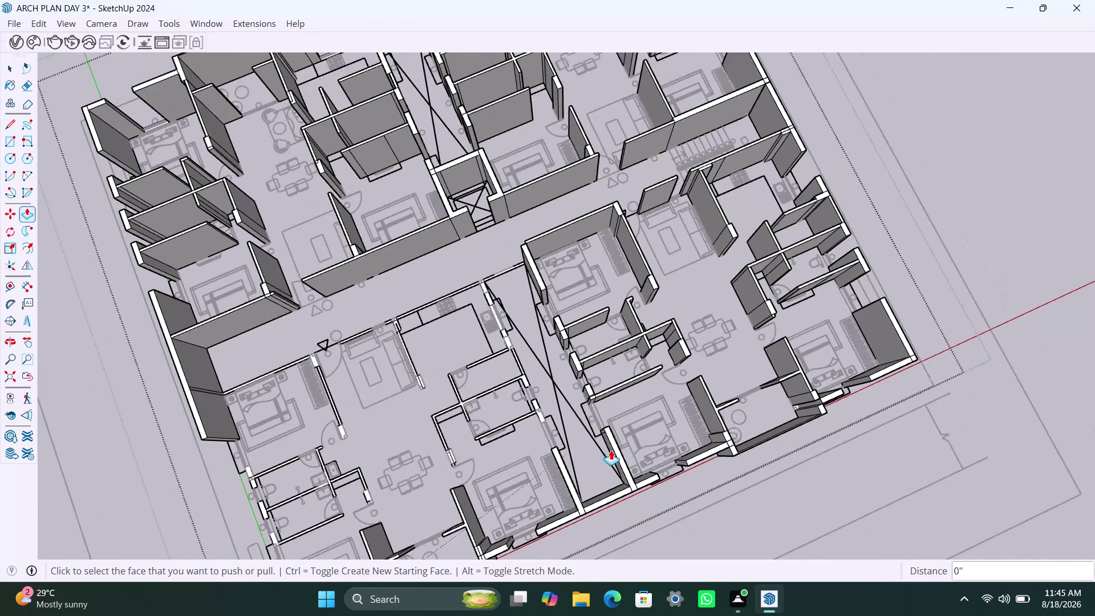
middle_drag(562, 460, 618, 421)
middle_drag(559, 302, 674, 340)
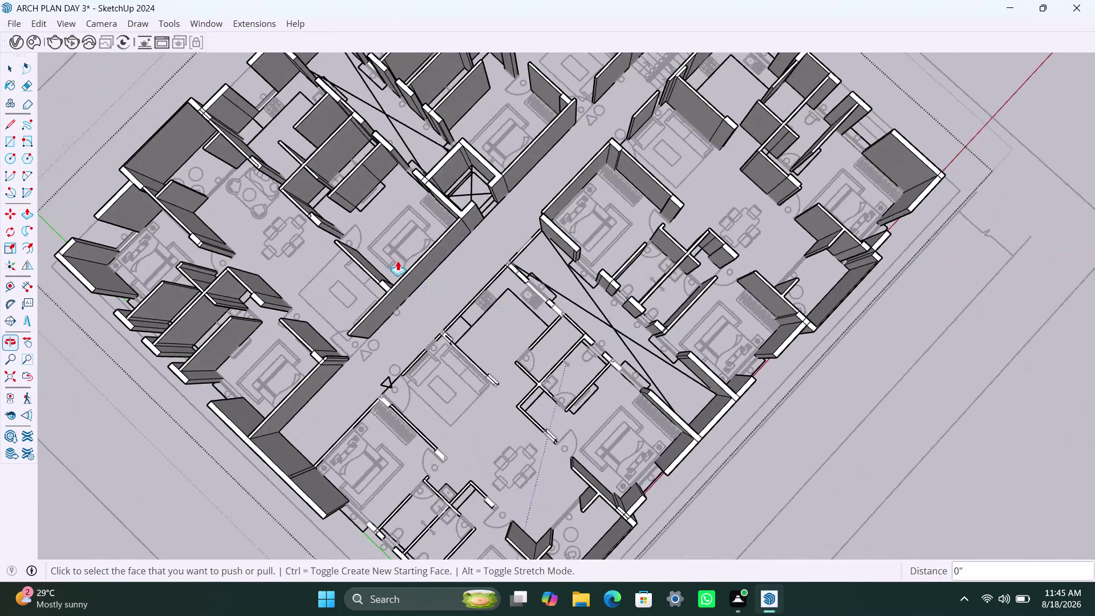
scroll(up, 3)
scroll(up, 3)
middle_drag(568, 238, 674, 244)
scroll(up, 3)
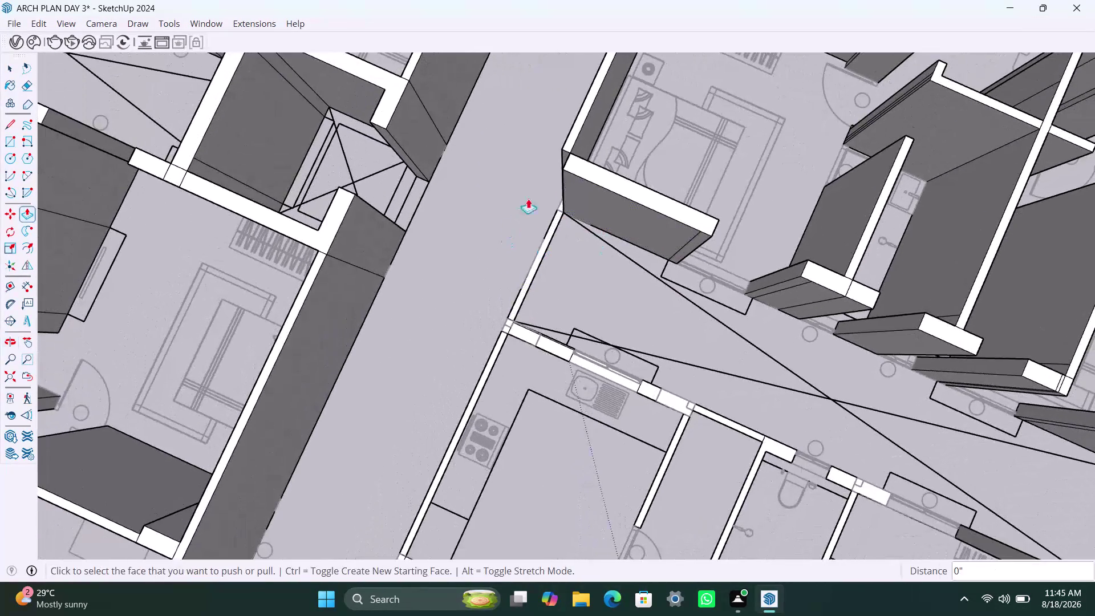
scroll(up, 3)
double_click(578, 213)
double_click(564, 237)
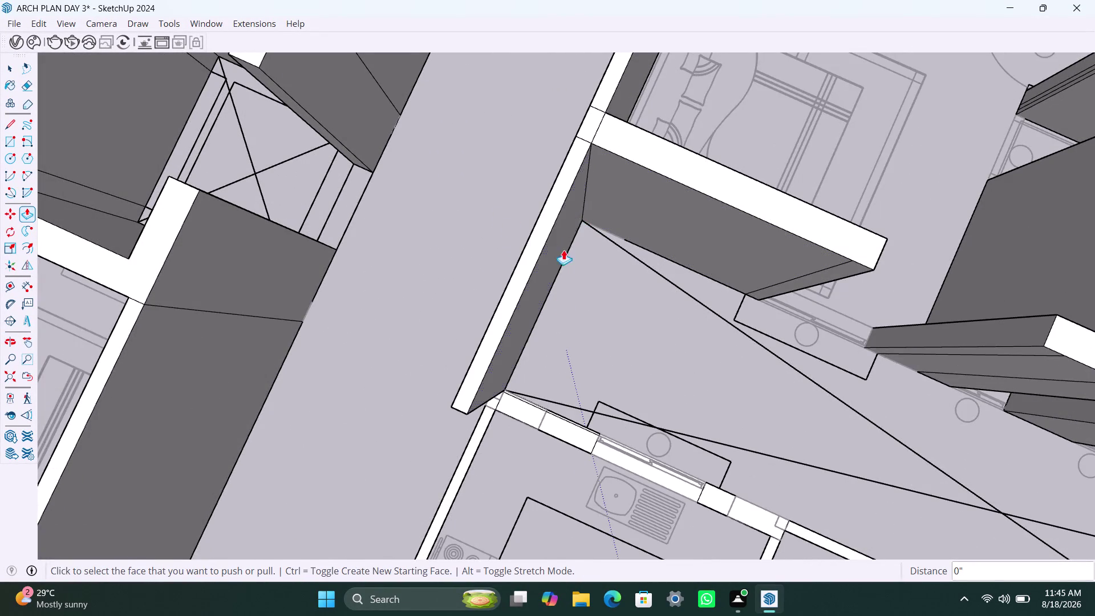
Raise the two kitchen wall segments next to the corridor.
scroll(down, 3)
middle_drag(562, 386, 555, 346)
scroll(up, 3)
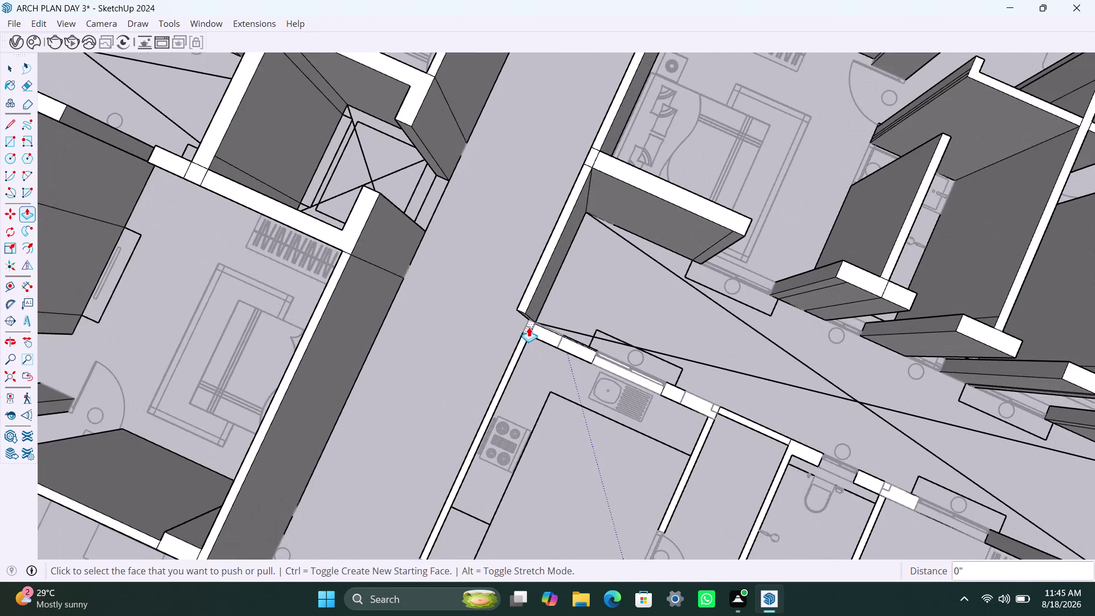
double_click(528, 327)
double_click(544, 334)
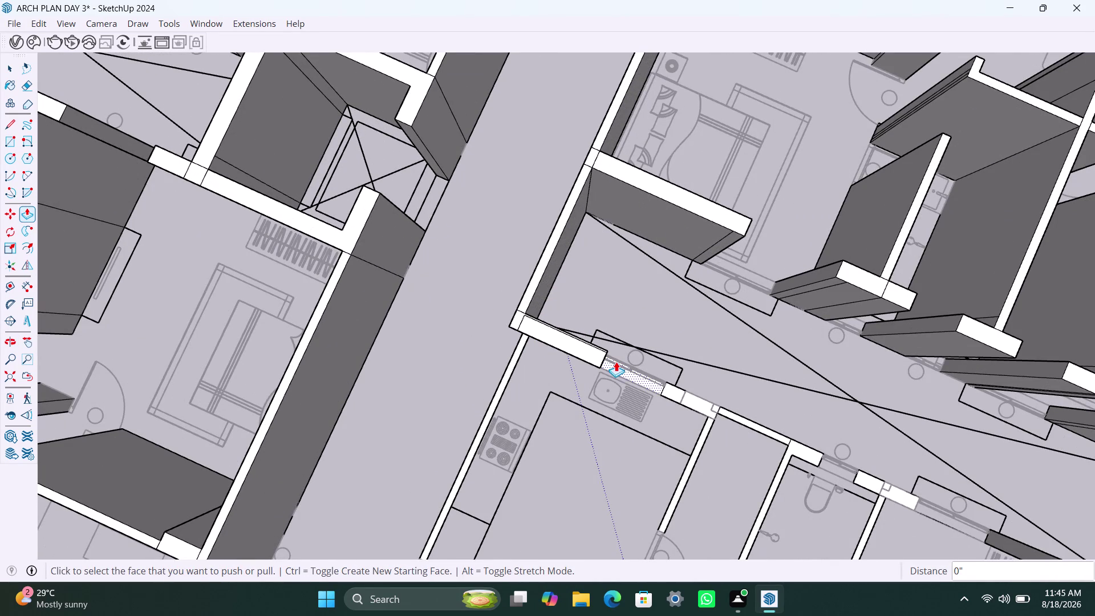
Raise the kitchen wall strips near the sink and between the kitchen rooms.
double_click(683, 391)
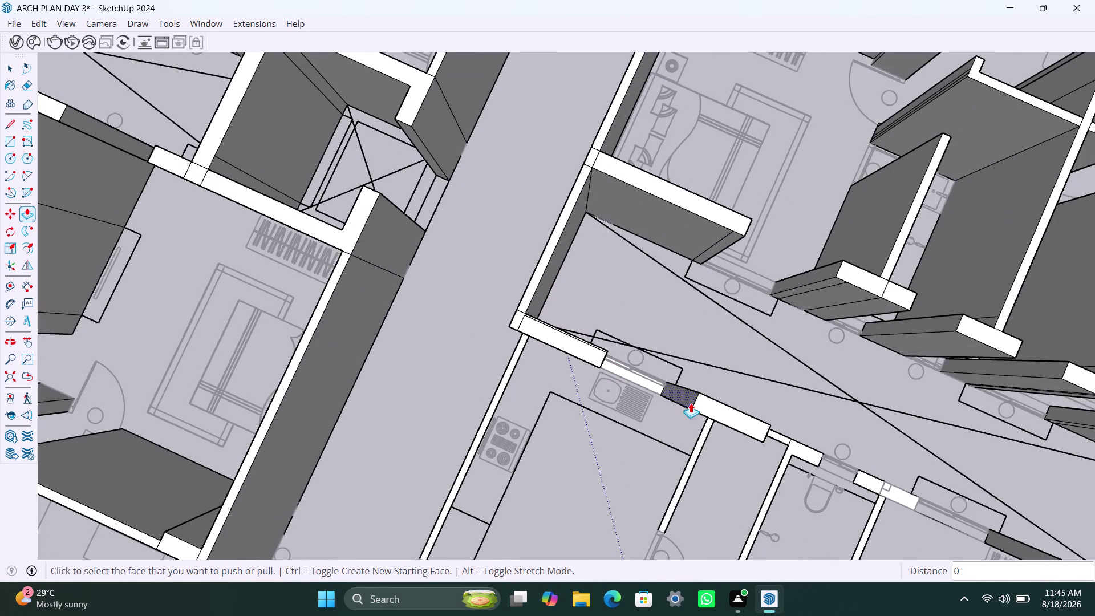
double_click(780, 439)
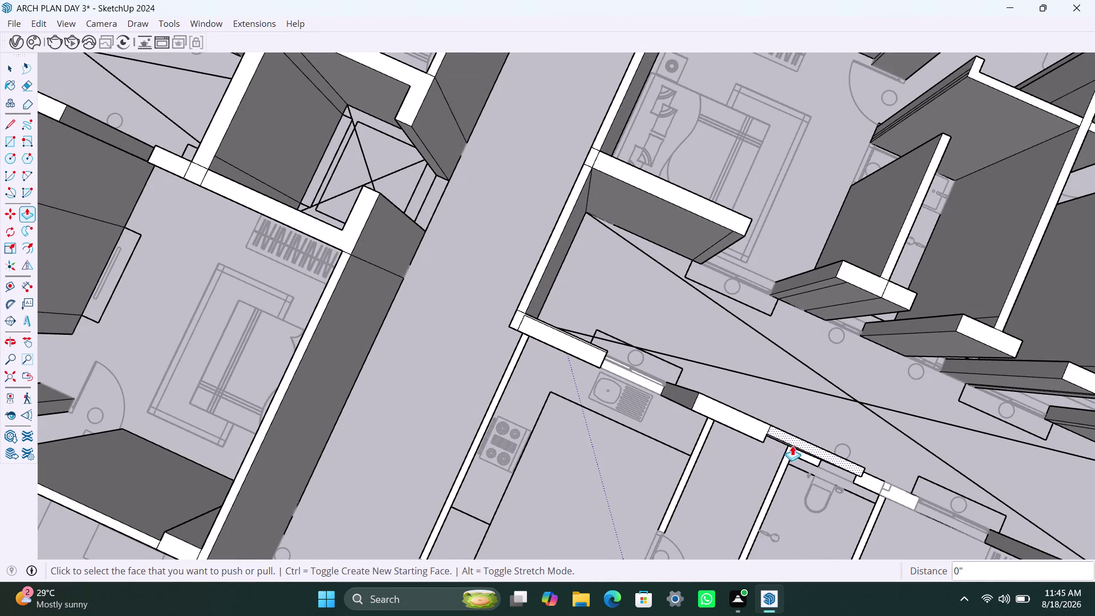
double_click(795, 452)
double_click(697, 445)
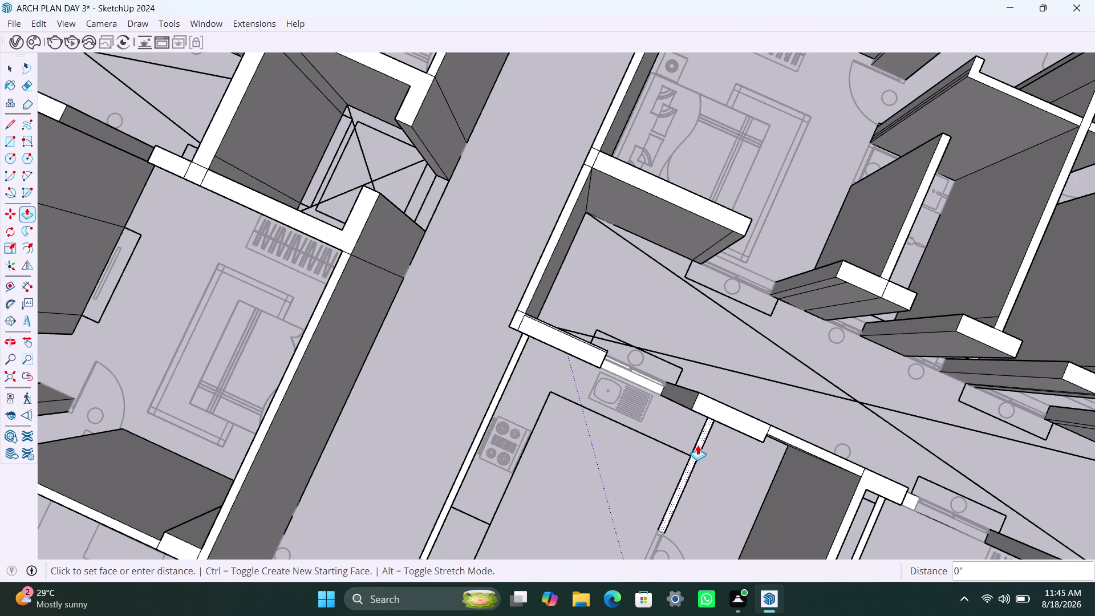
Raise the narrow wall strips beside the bathroom to full height.
scroll(down, 3)
middle_drag(717, 480, 651, 345)
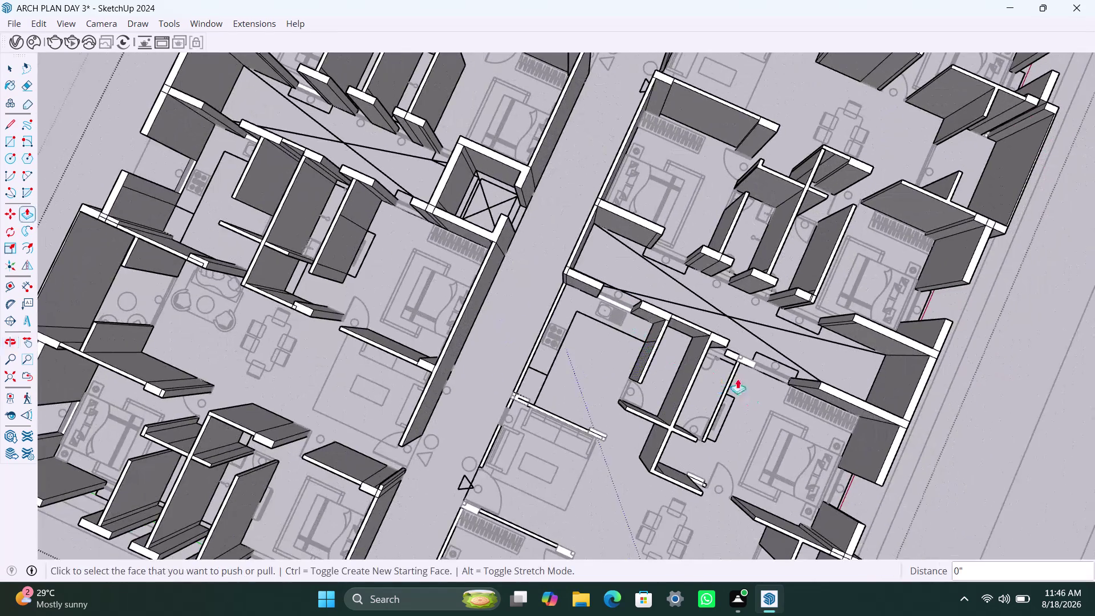
scroll(up, 3)
double_click(738, 352)
double_click(736, 372)
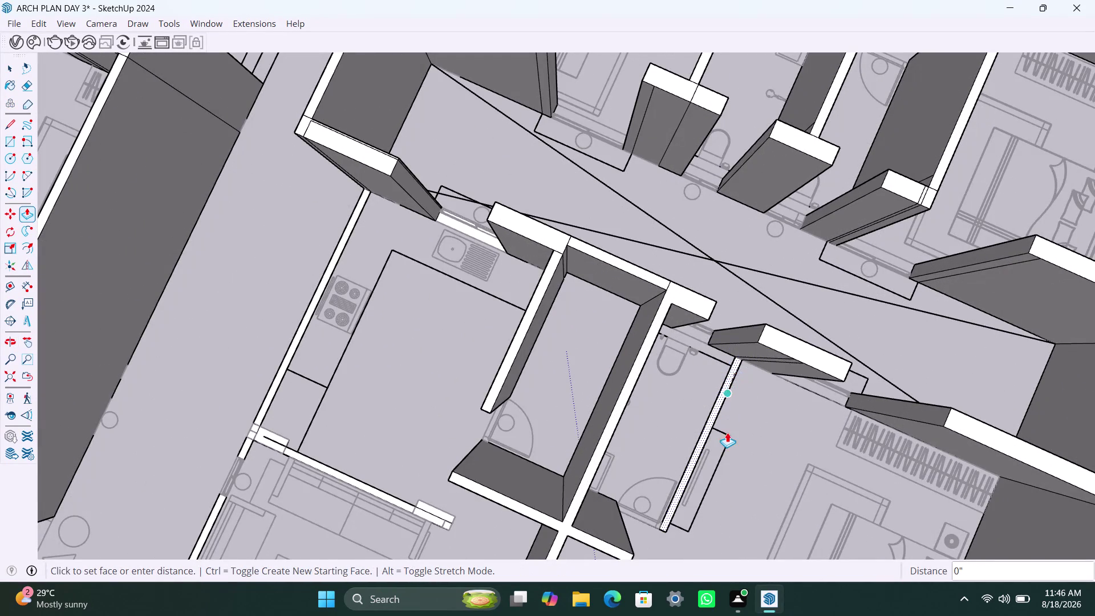
click(813, 346)
scroll(down, 3)
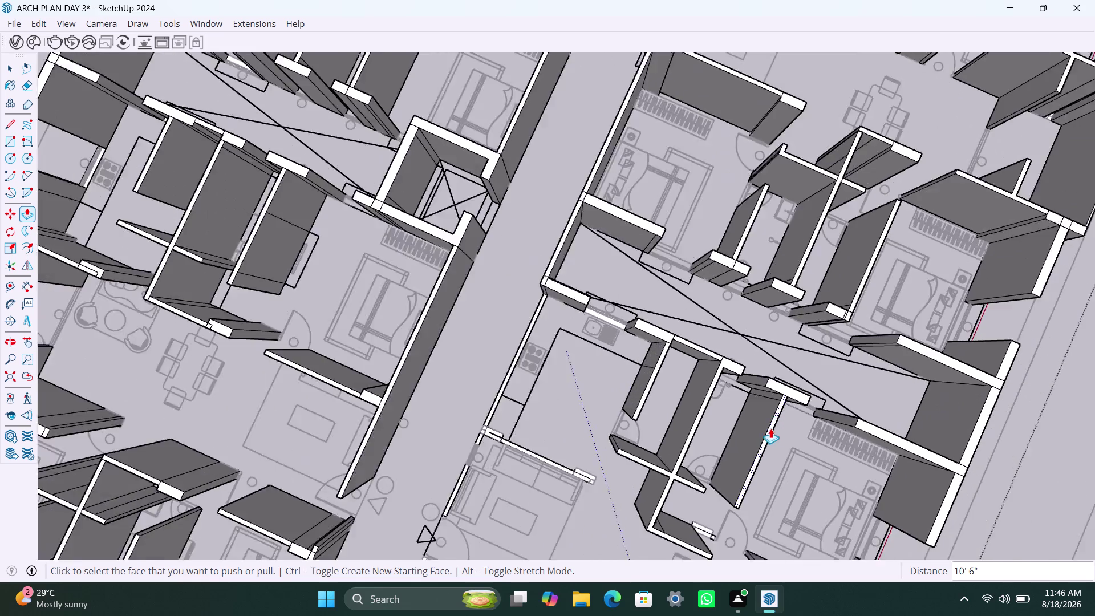
scroll(down, 3)
Raise the wall strips above and beside the sofa and the corridor-corner piece.
middle_drag(761, 440, 687, 323)
scroll(up, 3)
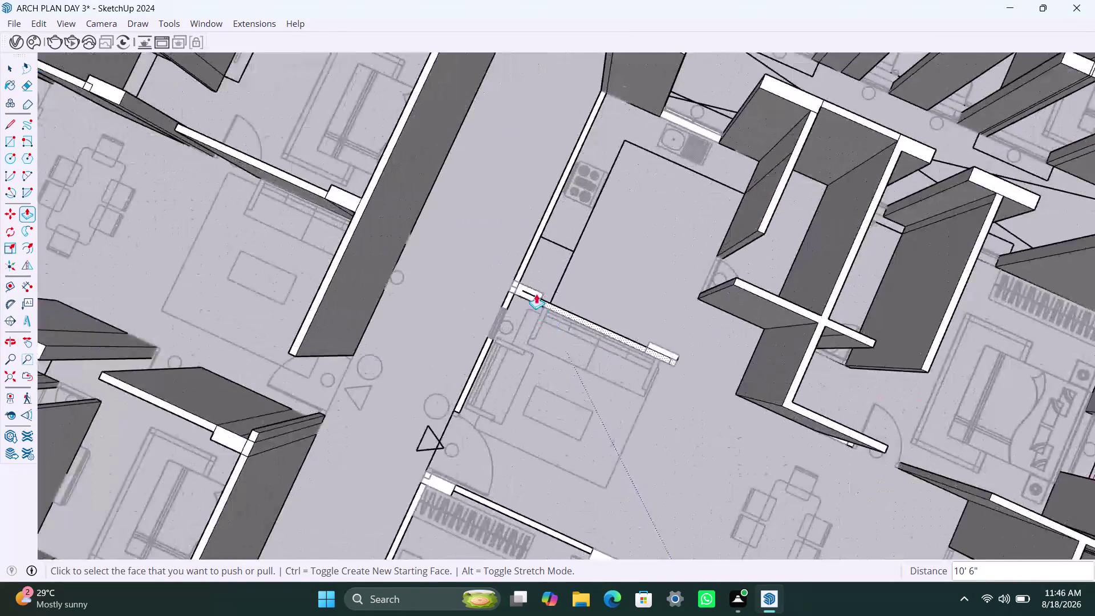
scroll(up, 3)
double_click(507, 264)
double_click(503, 281)
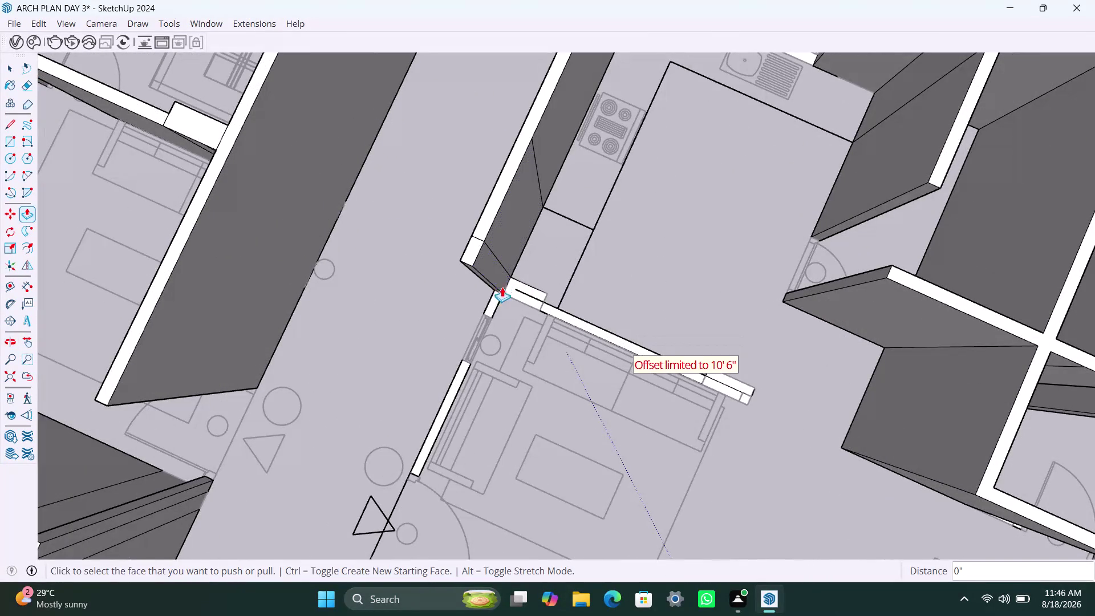
double_click(492, 301)
double_click(523, 293)
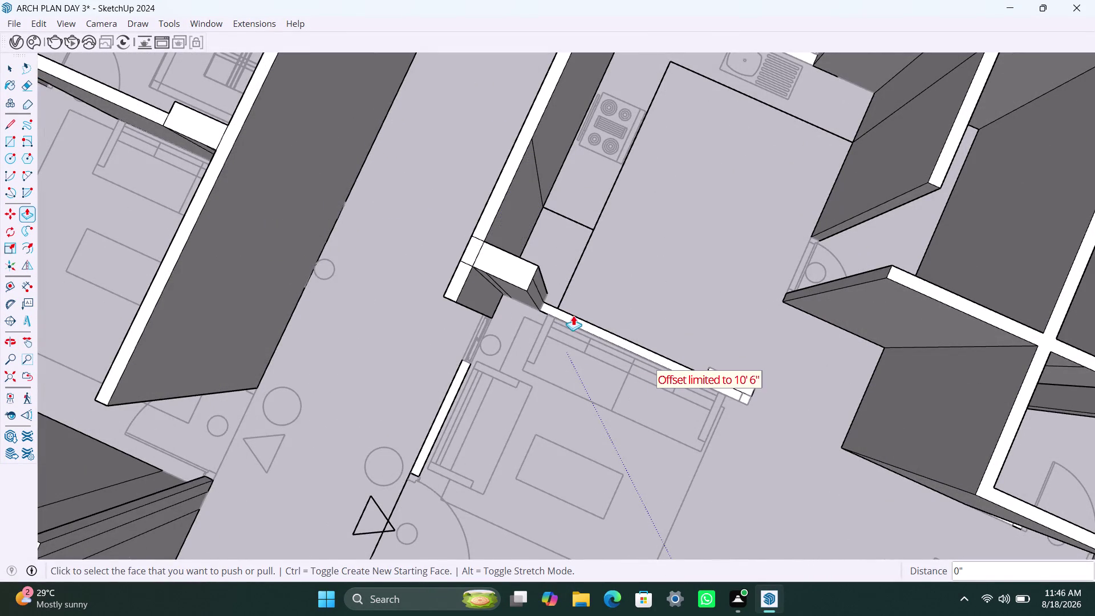
double_click(574, 323)
scroll(down, 3)
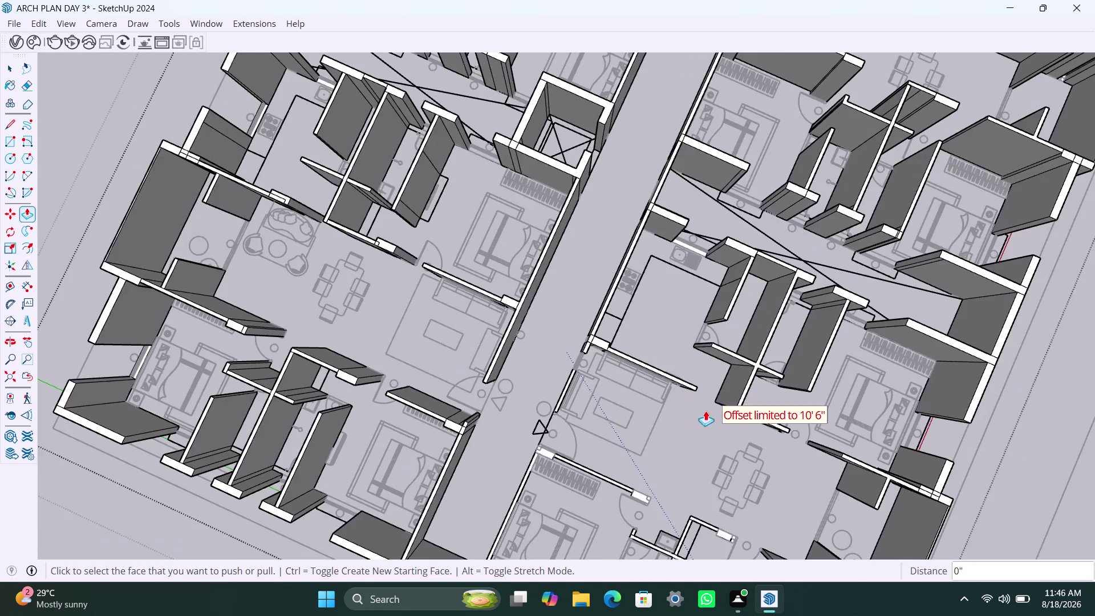
Raise the sofa and wardrobe wall strips, the bedroom wall and the piece by the bedroom door to full height.
middle_drag(693, 413, 543, 344)
scroll(up, 3)
middle_drag(657, 434, 498, 392)
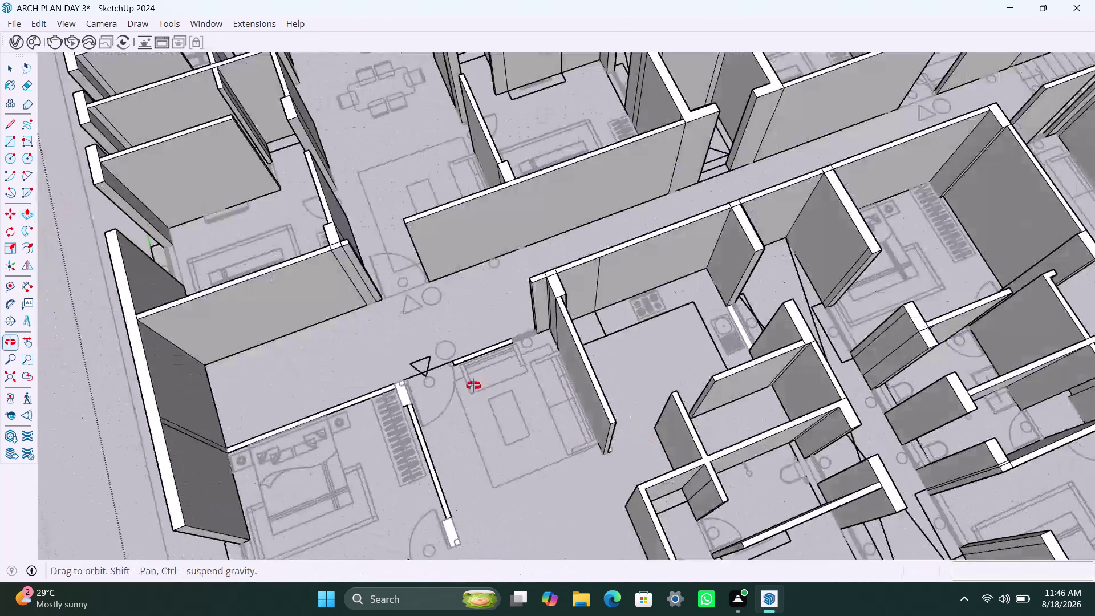
middle_drag(498, 392, 412, 371)
scroll(up, 3)
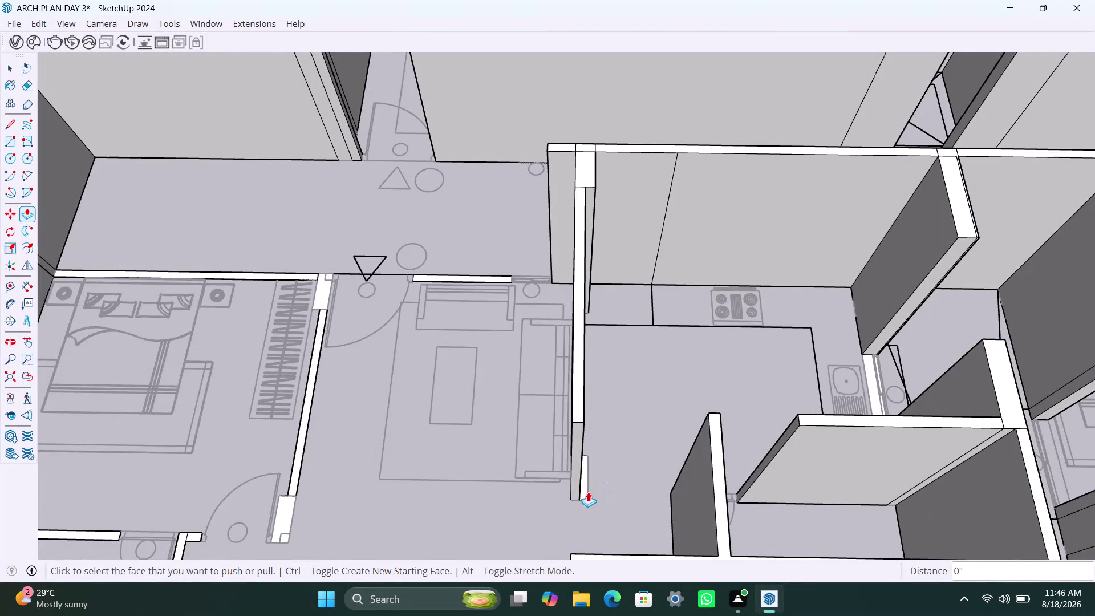
double_click(588, 492)
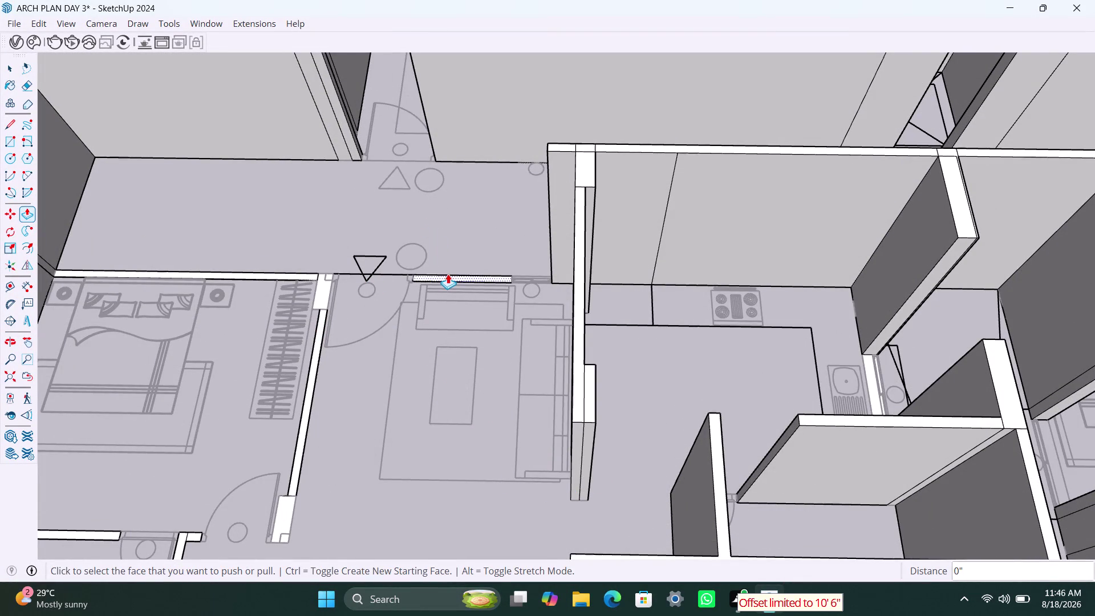
double_click(449, 277)
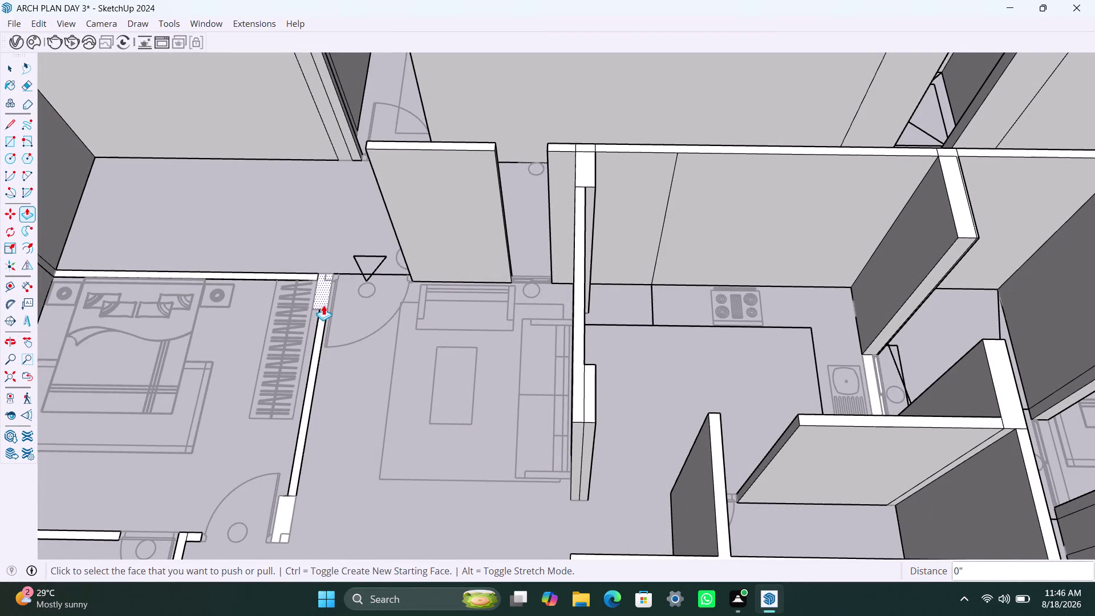
double_click(323, 302)
double_click(319, 339)
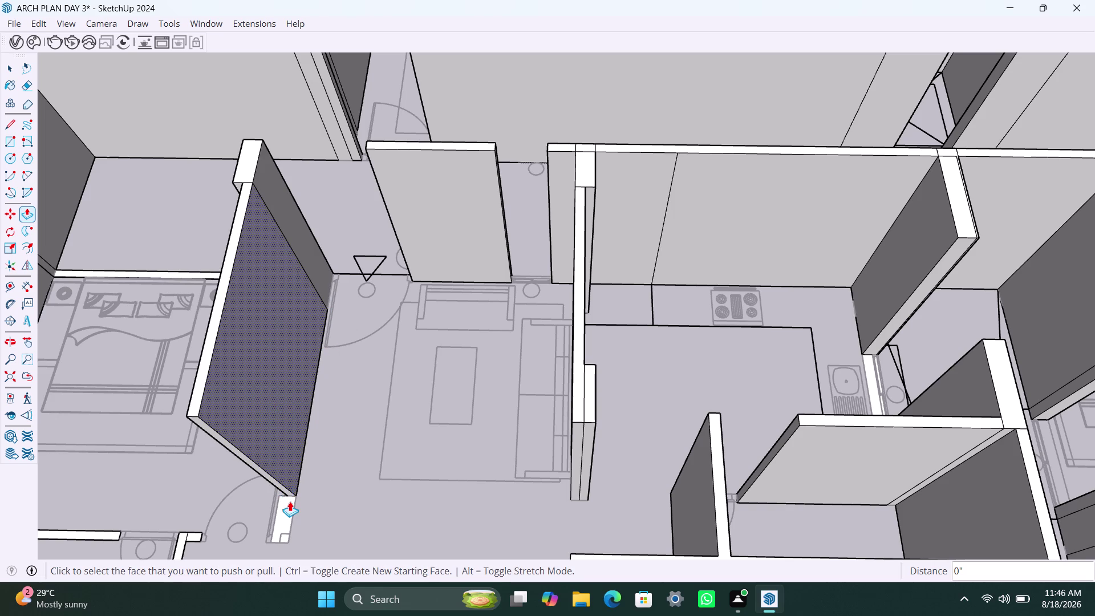
double_click(290, 503)
scroll(down, 3)
click(296, 493)
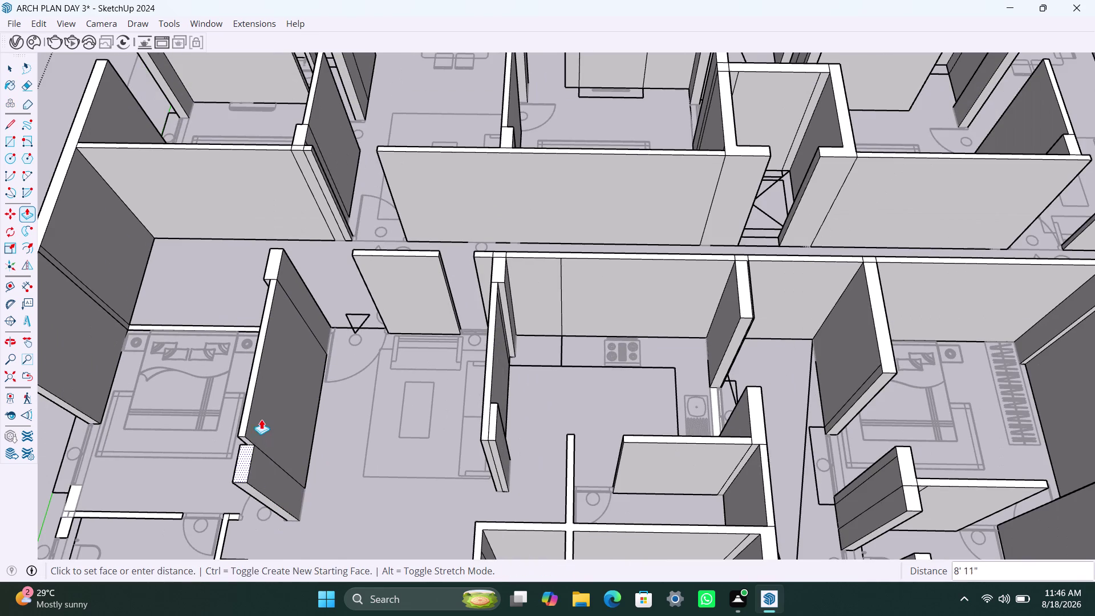
click(244, 425)
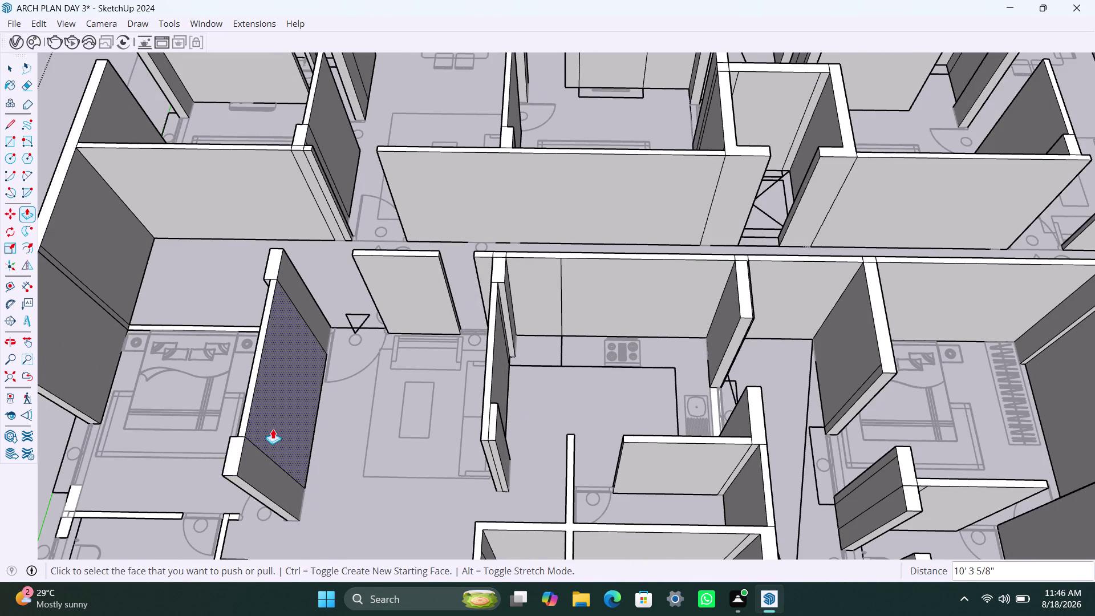
Raise the wall behind the bed to full height.
scroll(down, 3)
middle_drag(276, 445, 449, 368)
scroll(up, 3)
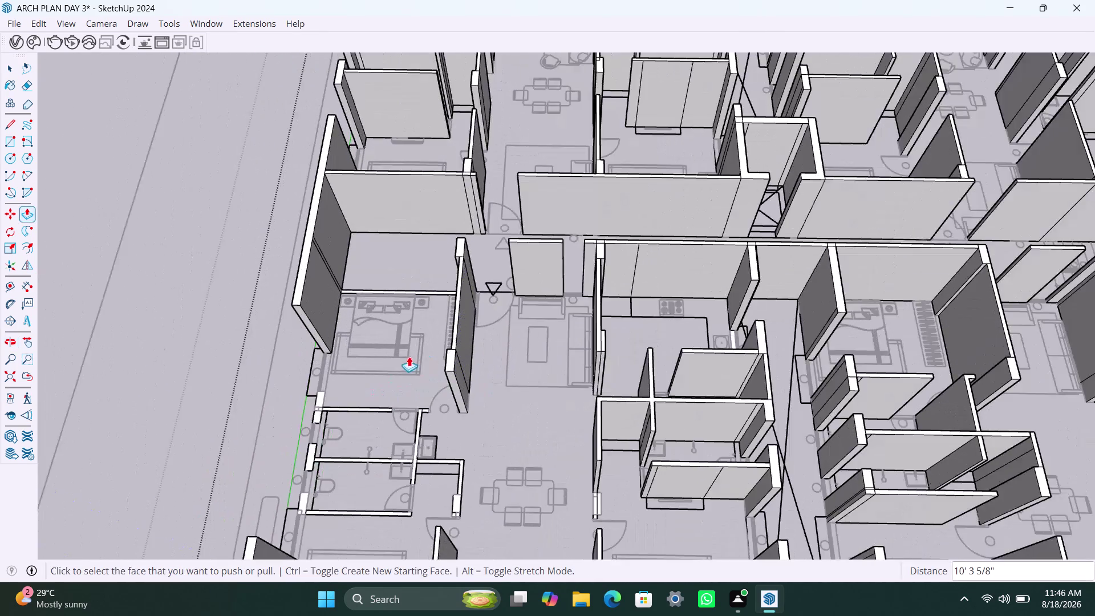
scroll(up, 3)
double_click(432, 265)
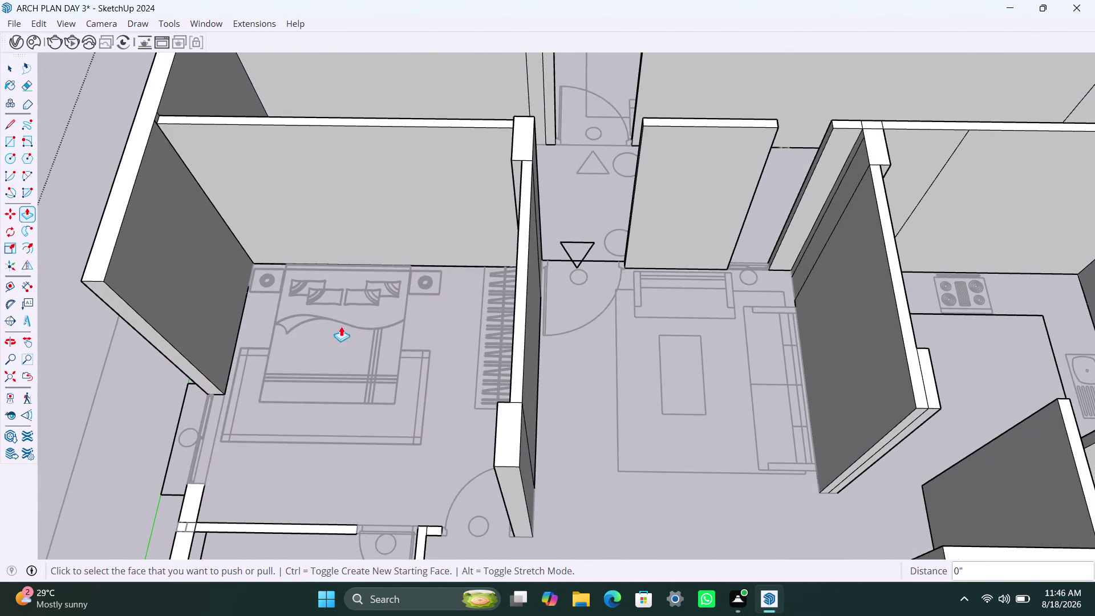
scroll(down, 3)
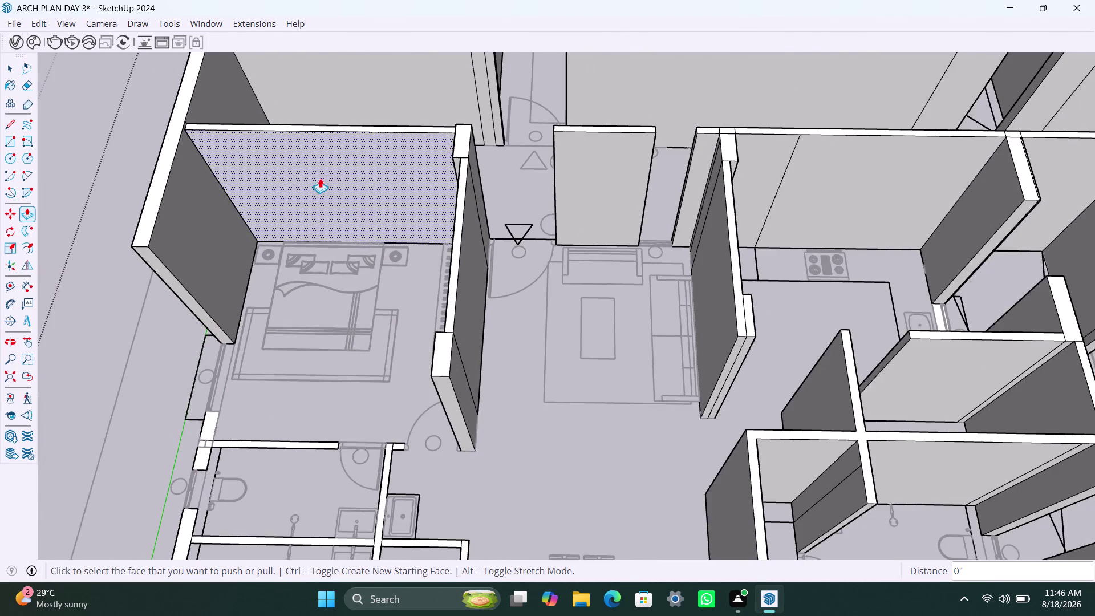
Pull the short wall cap and the far-end wall piece at the junction up flush with the wall tops.
middle_drag(368, 208, 614, 204)
scroll(up, 3)
scroll(up, 3)
middle_drag(333, 307, 392, 305)
scroll(up, 3)
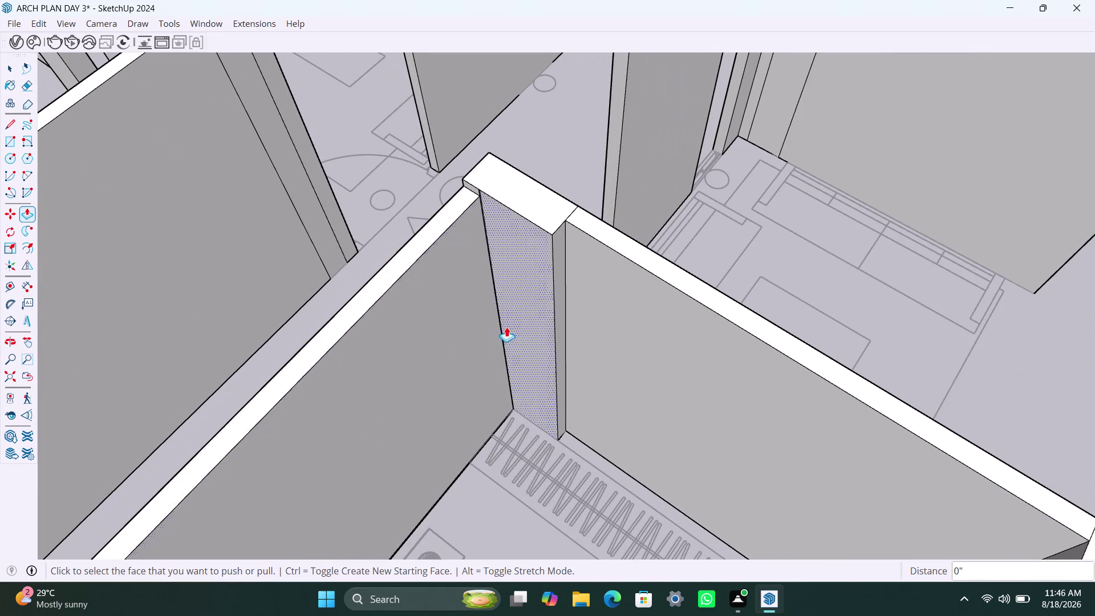
scroll(down, 3)
scroll(up, 3)
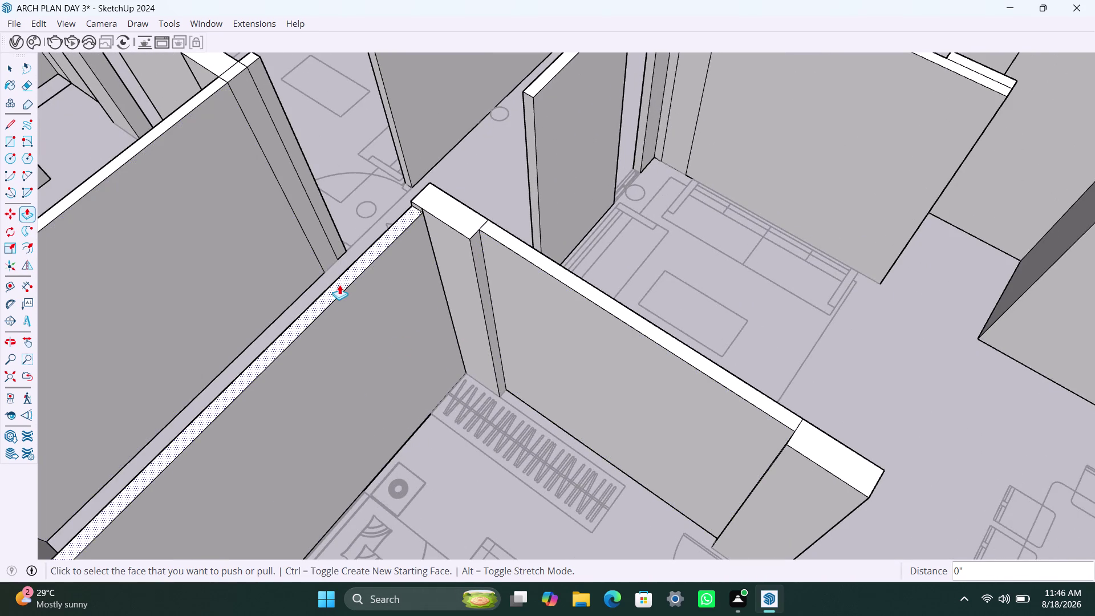
click(341, 282)
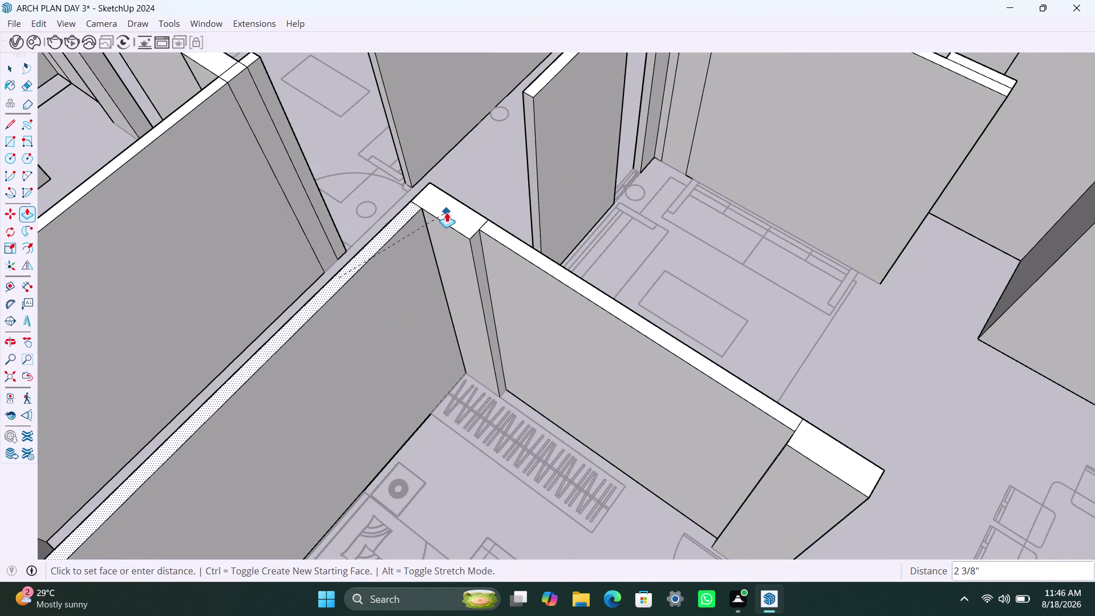
click(446, 213)
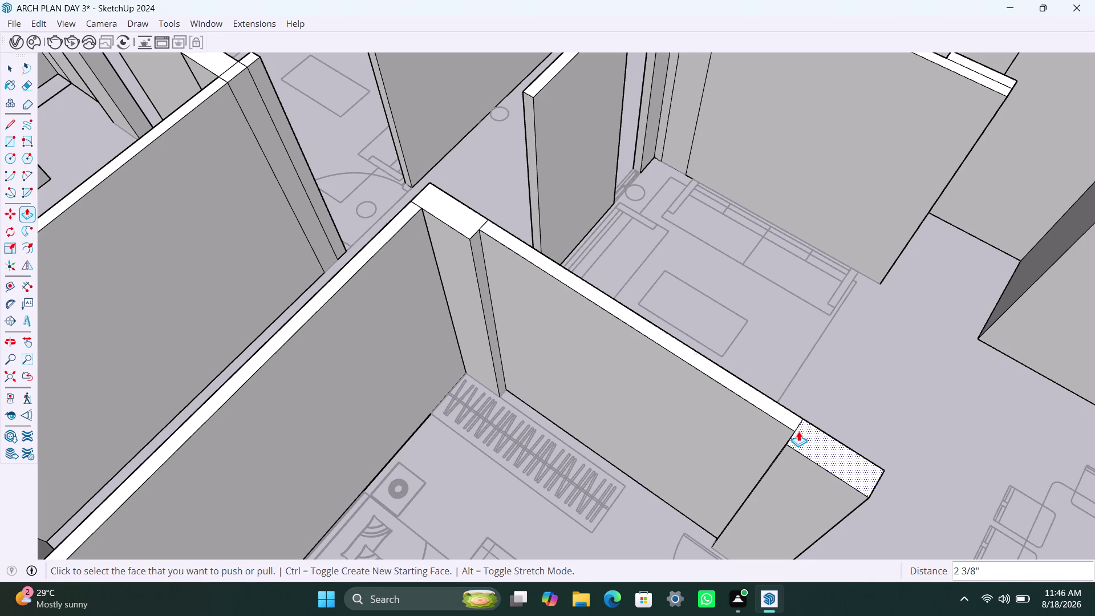
click(802, 433)
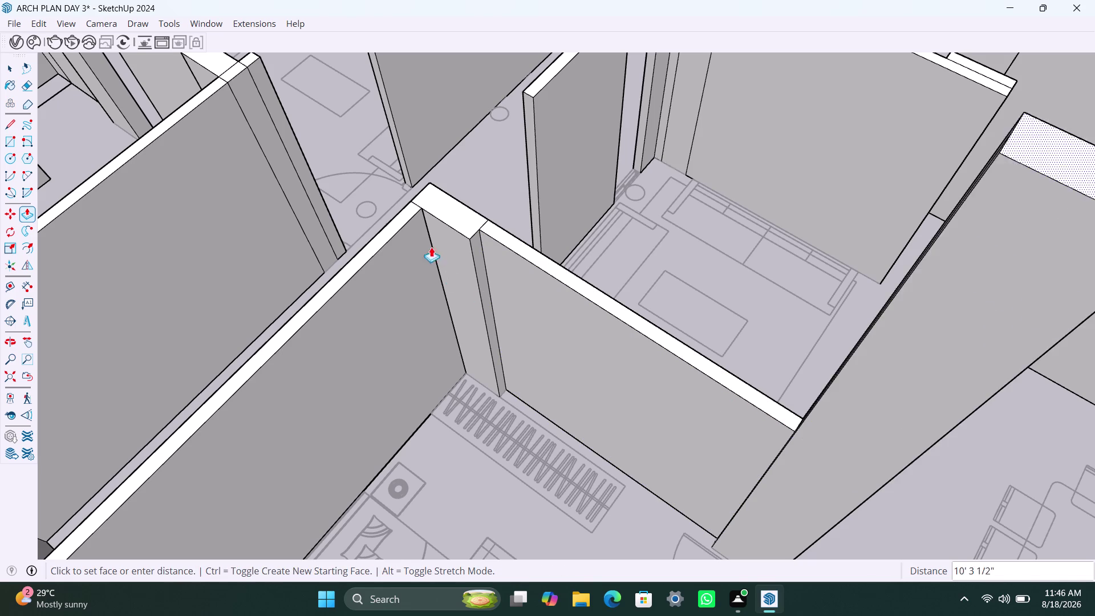
click(470, 238)
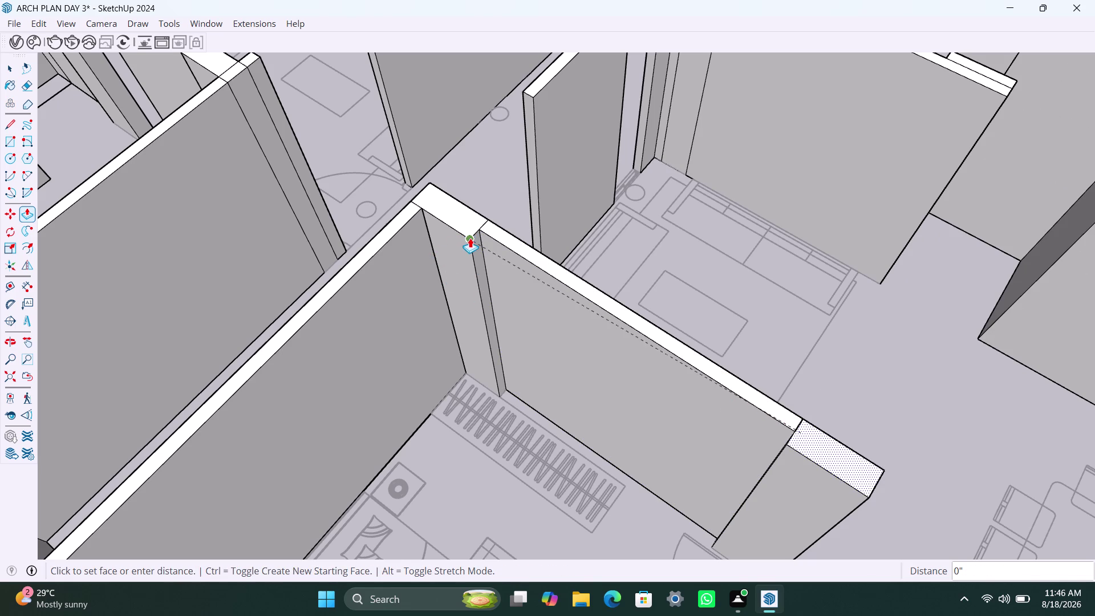
scroll(down, 3)
Raise the short wall piece along the bedroom's outer wall to 10' 6".
middle_drag(260, 489, 245, 449)
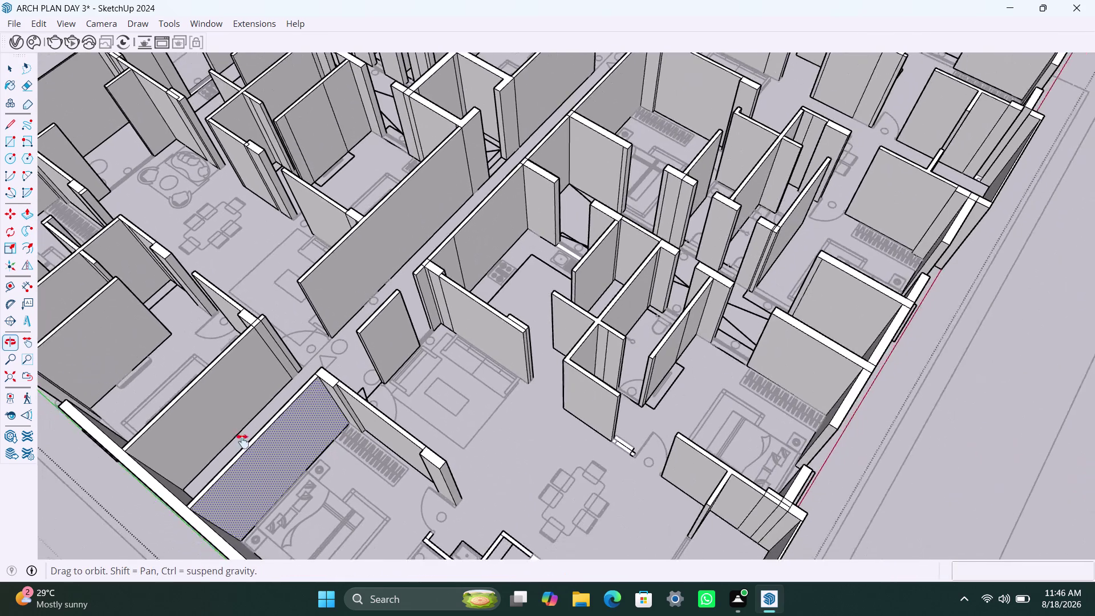
middle_drag(244, 448, 219, 358)
scroll(up, 3)
scroll(up, 3)
middle_drag(150, 407, 129, 396)
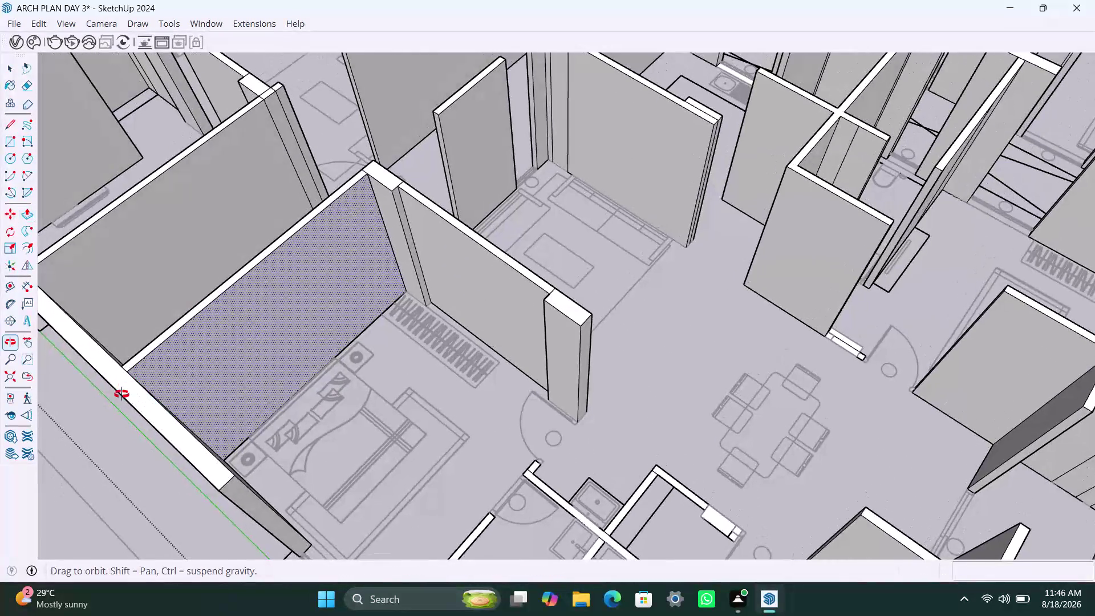
middle_drag(129, 396, 58, 398)
scroll(up, 3)
scroll(down, 3)
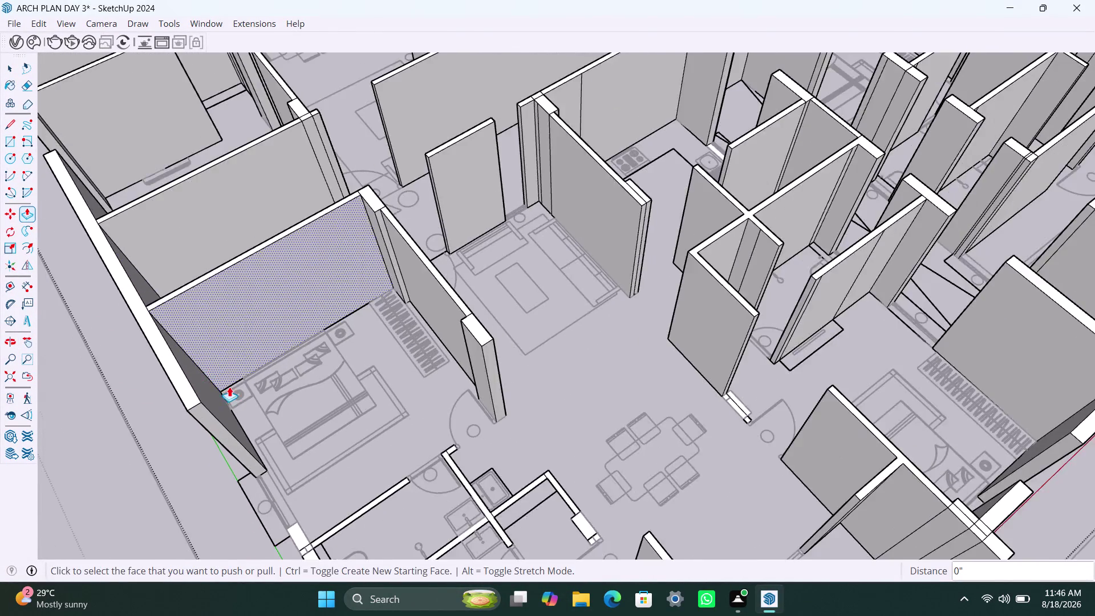
scroll(down, 3)
middle_drag(278, 396, 336, 302)
scroll(up, 3)
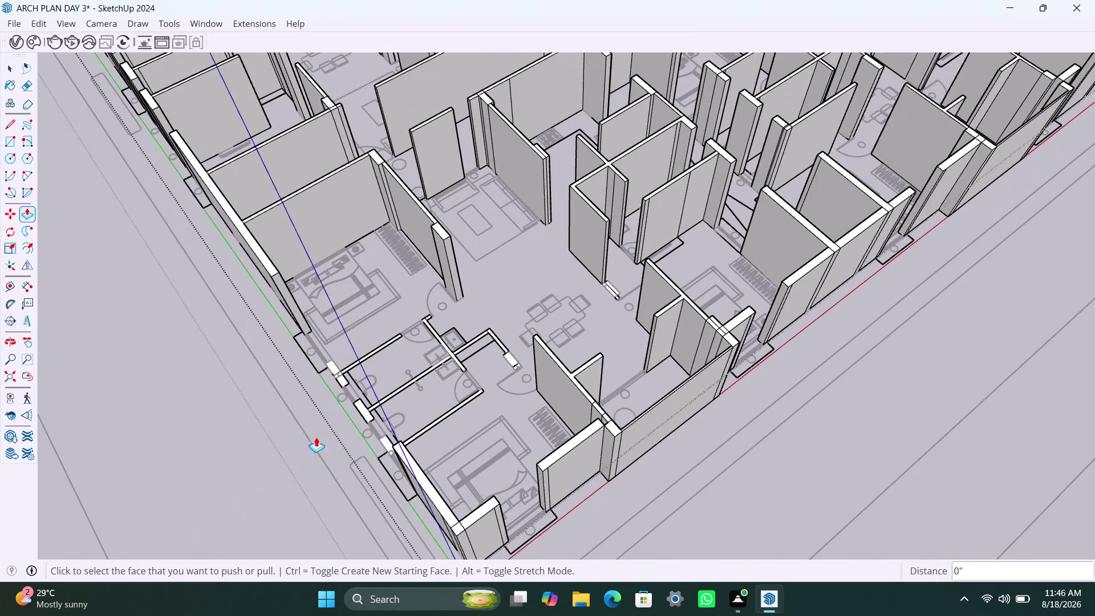
scroll(up, 3)
double_click(335, 359)
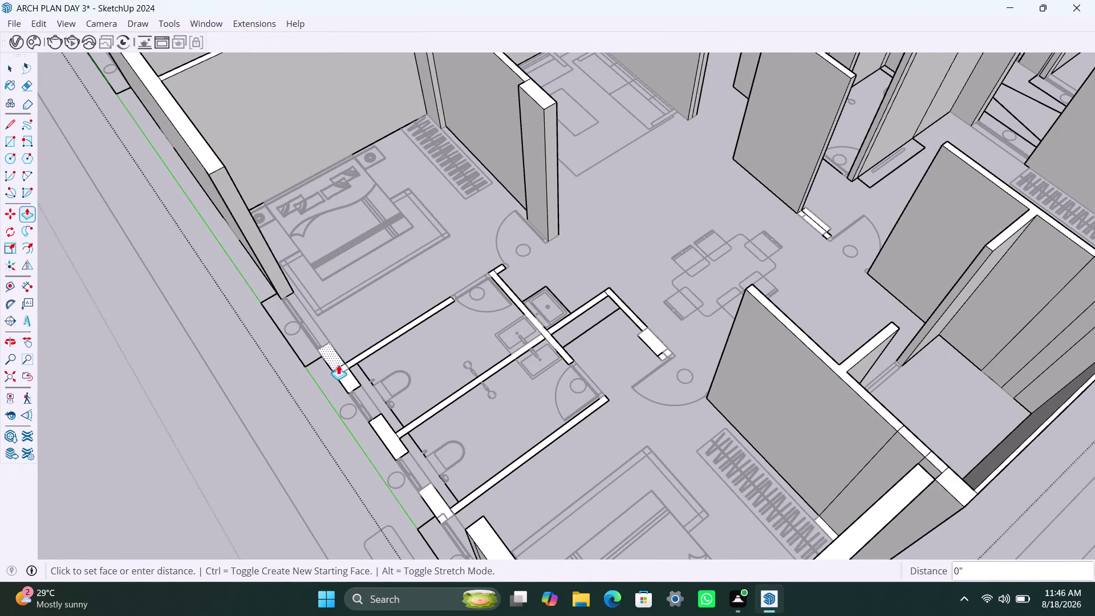
Raise the outer wall strip, the short stub and the small wall end by the bedroom to 10' 6".
click(335, 353)
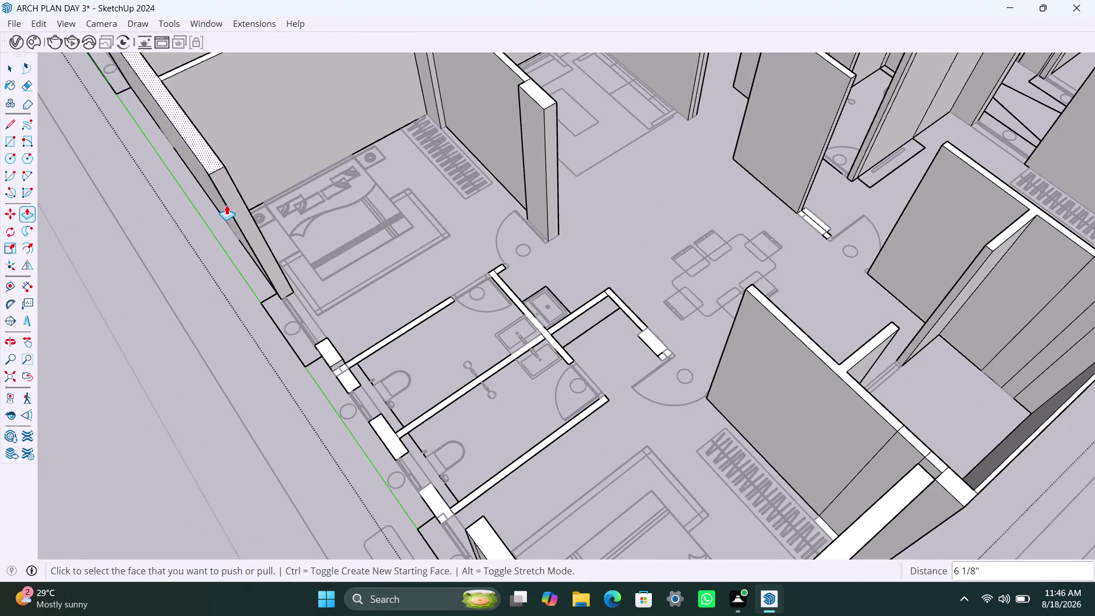
click(333, 351)
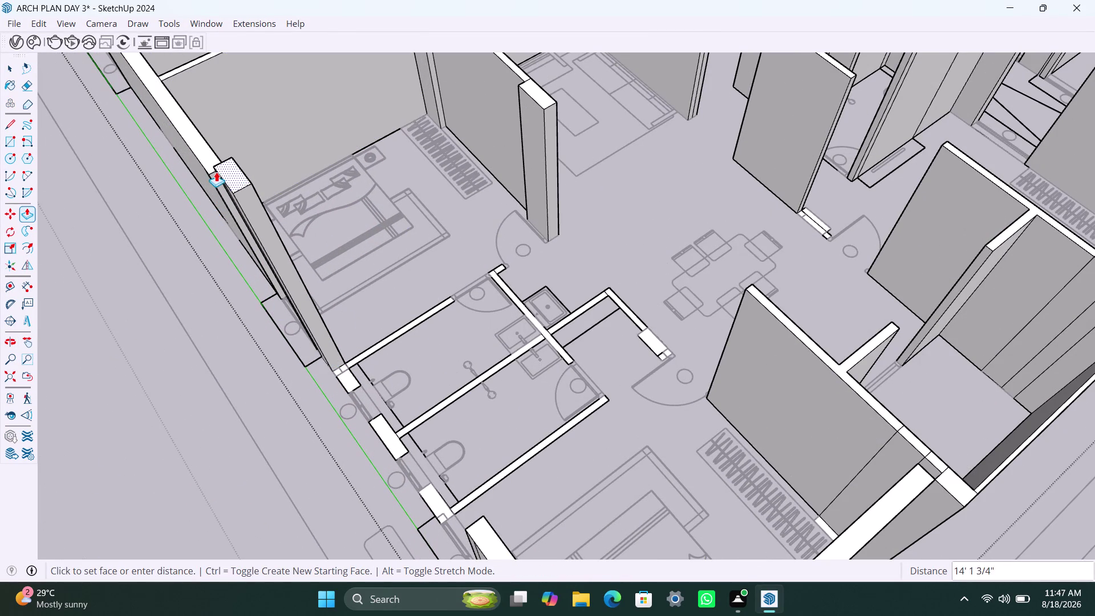
click(207, 170)
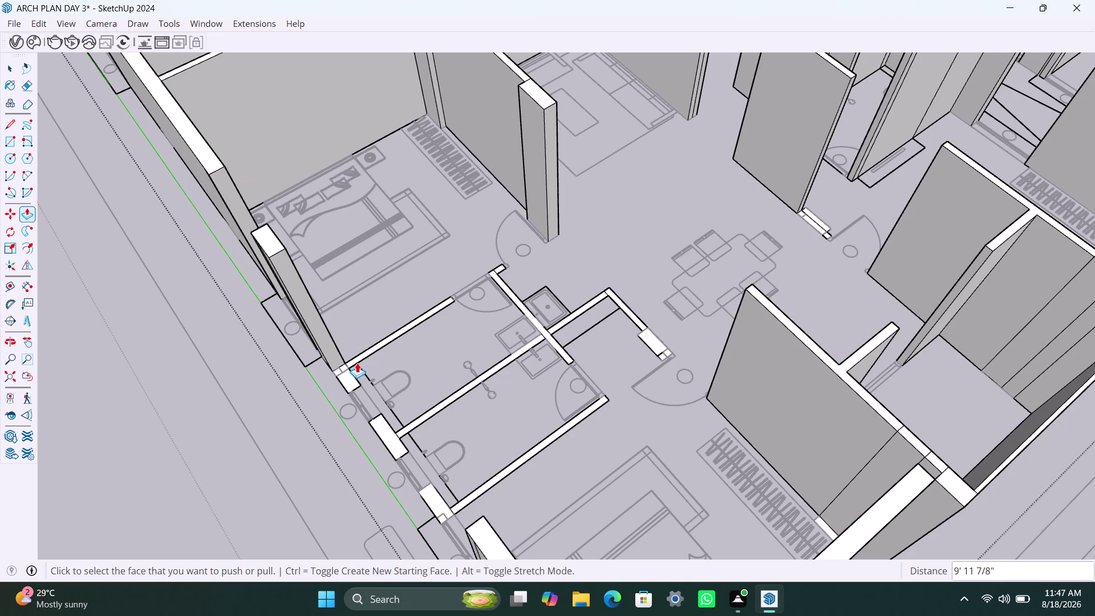
double_click(340, 369)
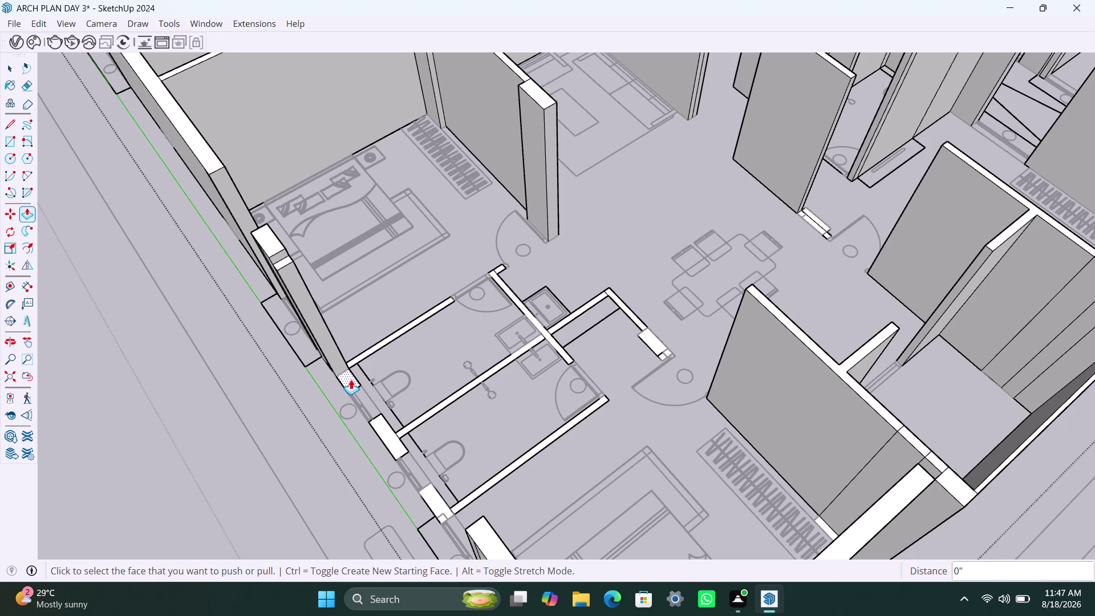
Raise the bedroom partition and the thin walls above and beside the bathroom to full height.
click(288, 259)
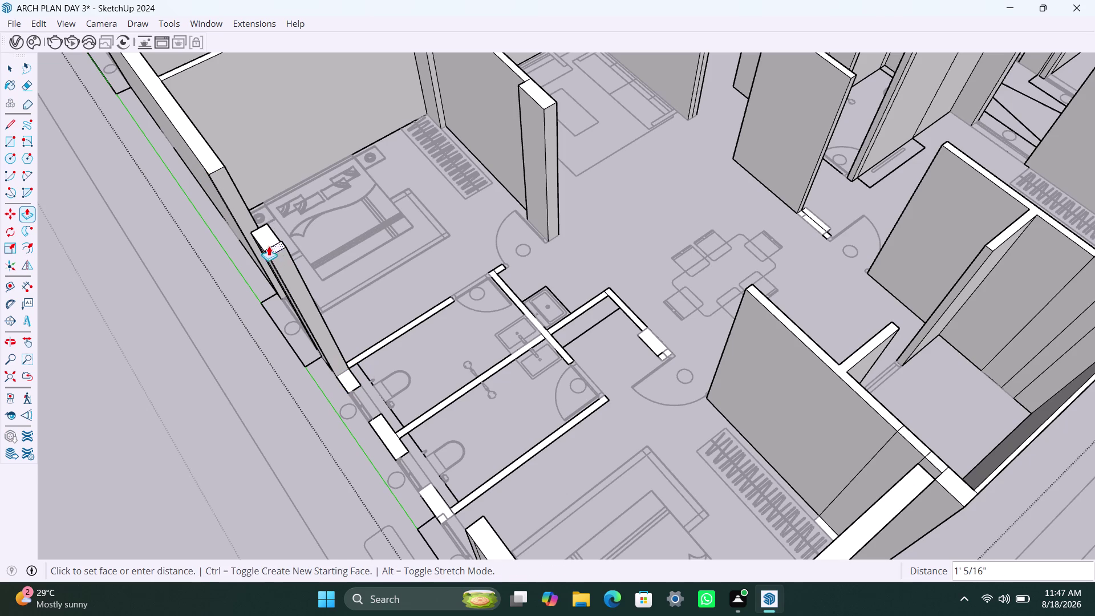
click(255, 238)
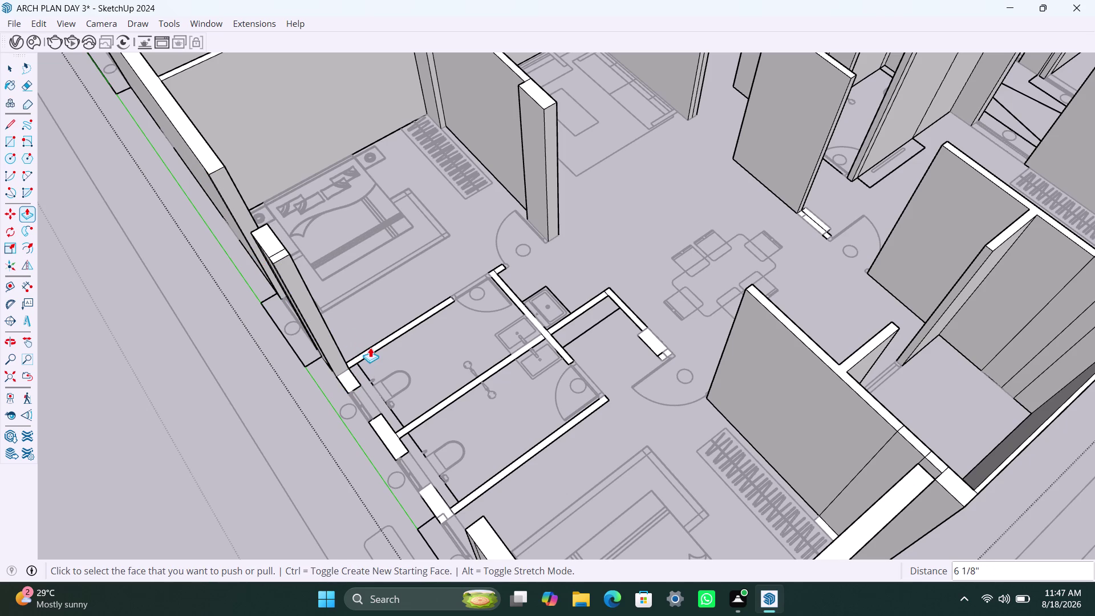
click(366, 350)
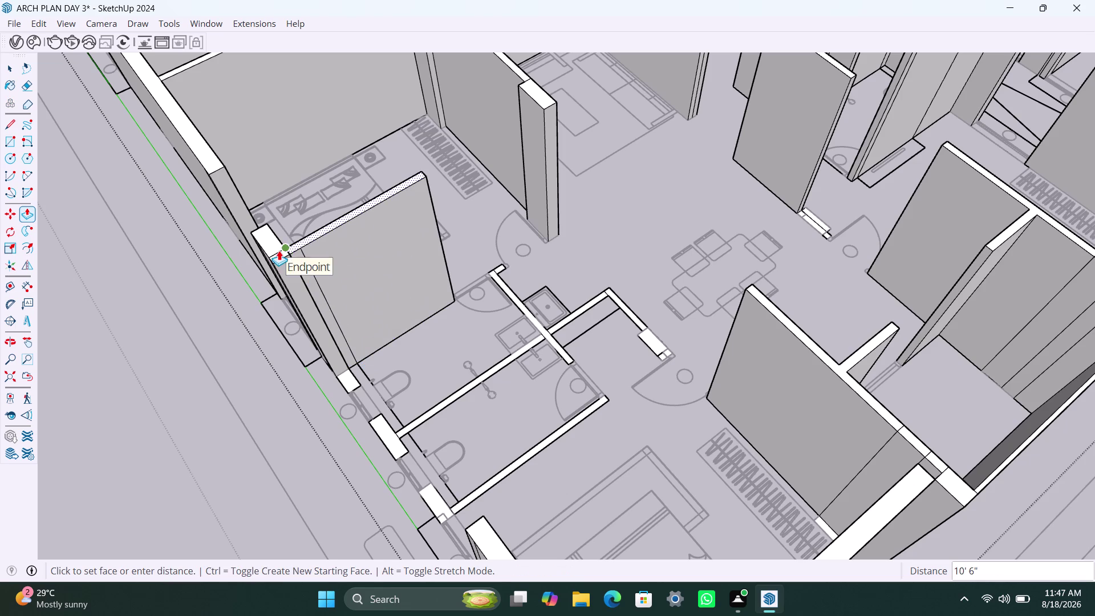
click(279, 250)
double_click(347, 370)
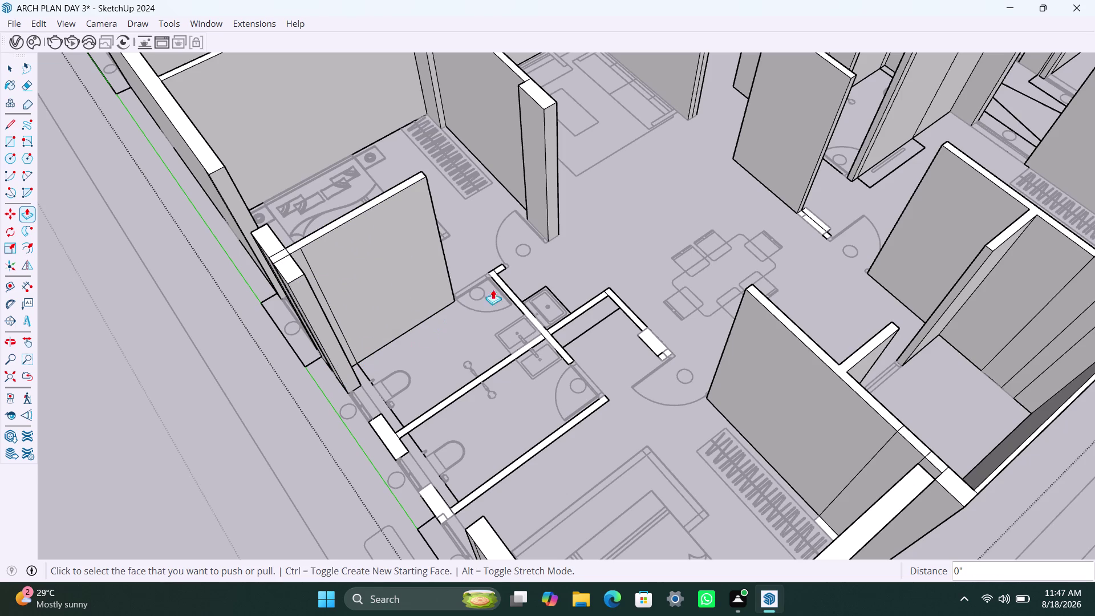
double_click(500, 263)
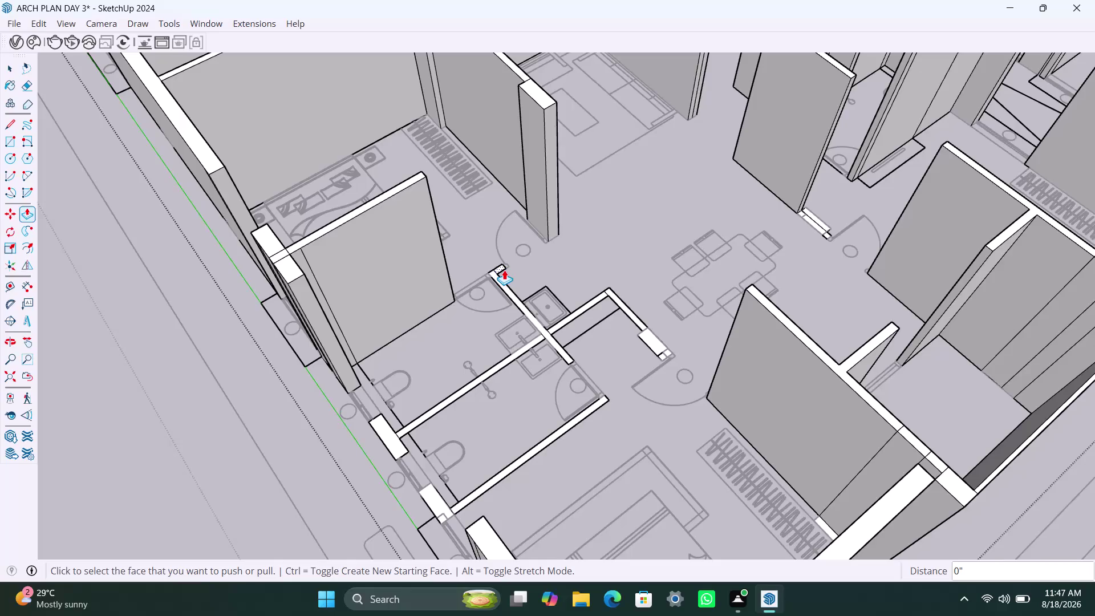
click(504, 270)
click(381, 200)
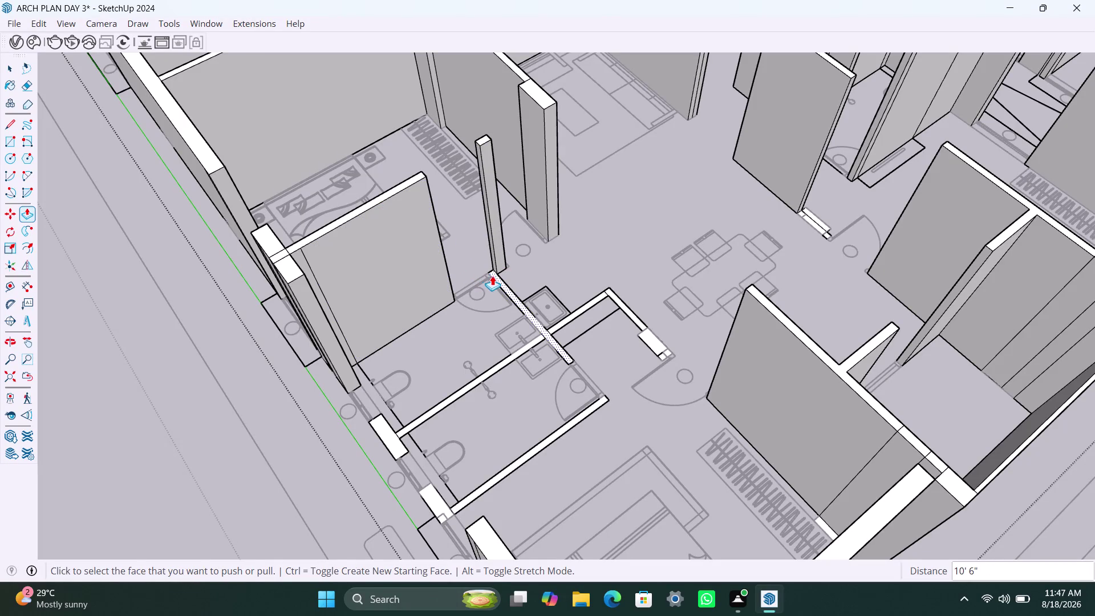
Raise the bathroom, toilet and outer wall partitions, plus one near the dining area, to 10' 6".
double_click(495, 277)
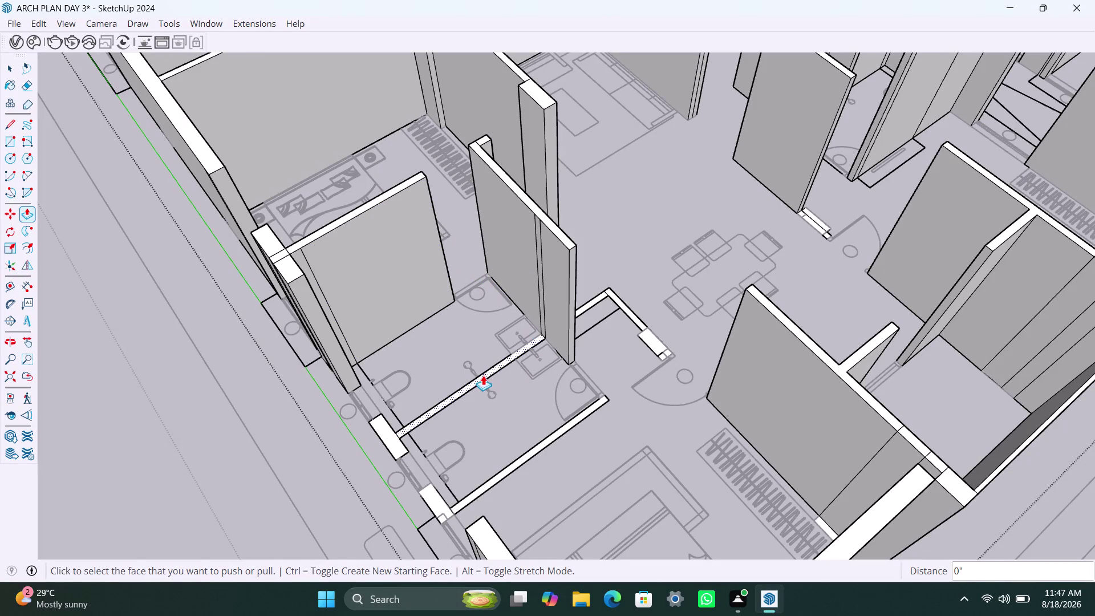
double_click(483, 375)
double_click(395, 445)
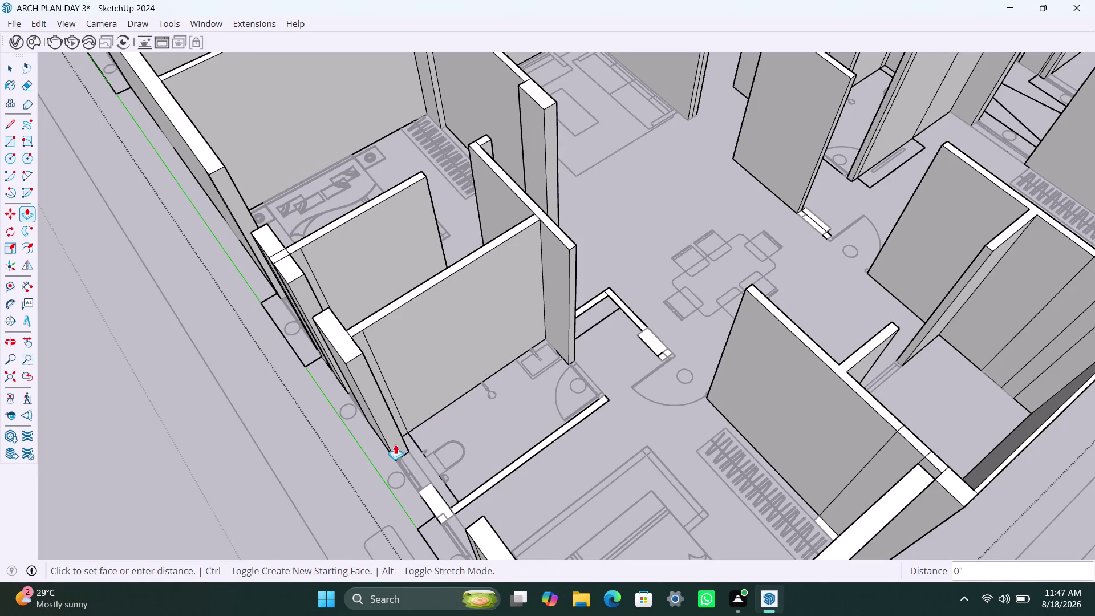
double_click(445, 514)
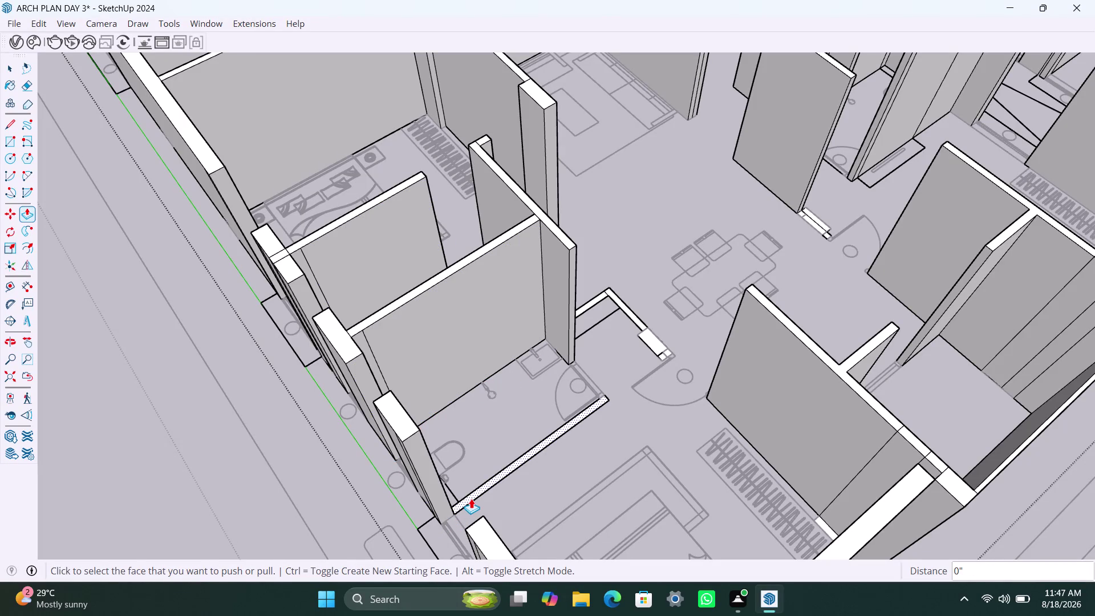
double_click(471, 498)
double_click(649, 334)
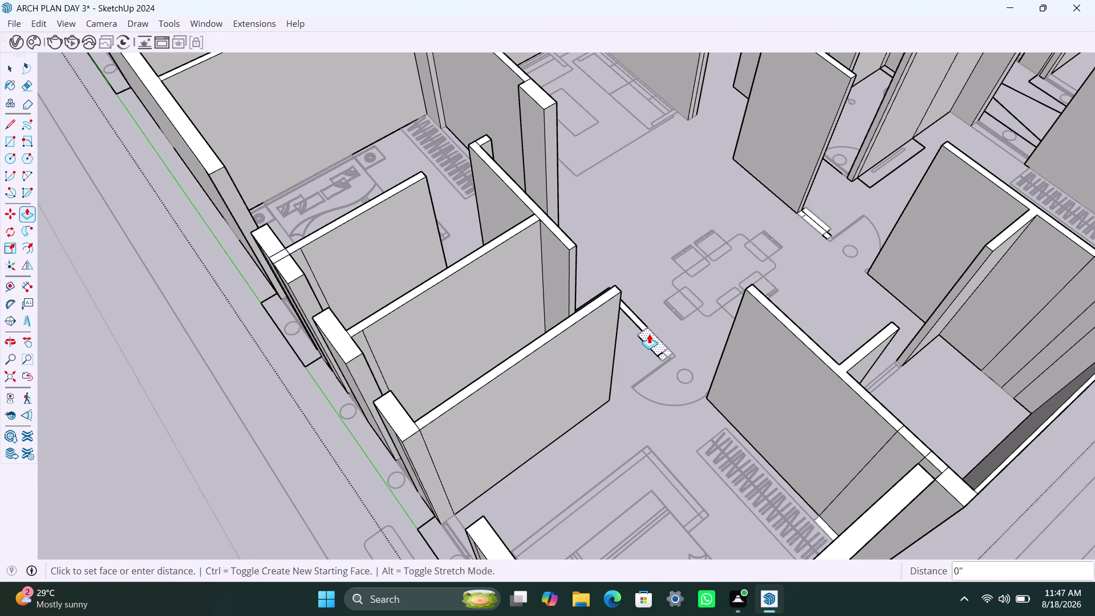
Raise the wall and the short wall beside the dining area to full height.
scroll(down, 3)
middle_drag(623, 394, 510, 452)
scroll(up, 3)
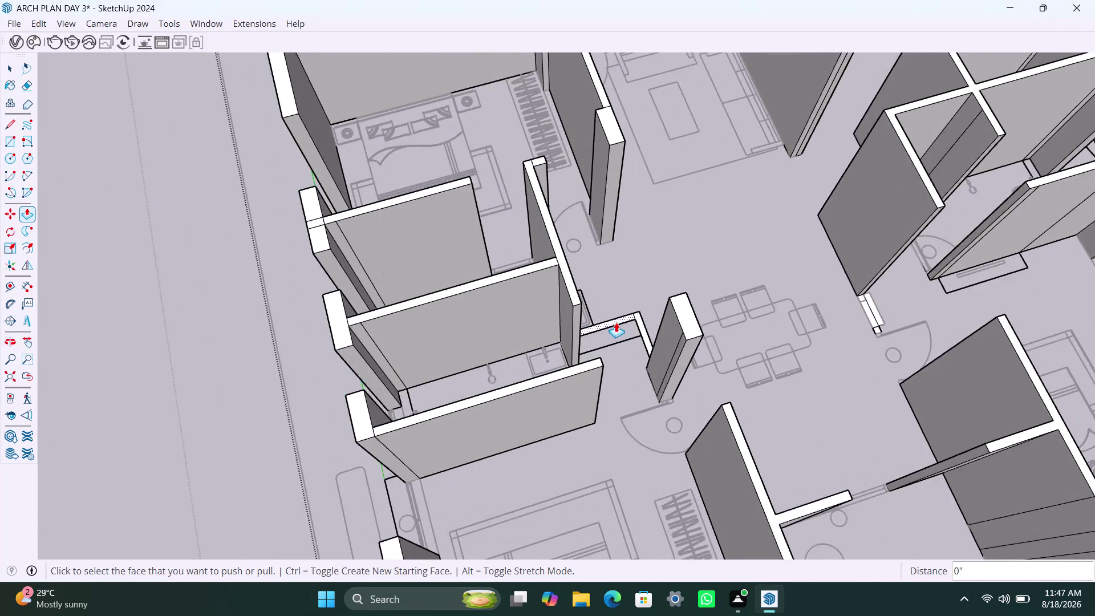
scroll(up, 3)
double_click(592, 326)
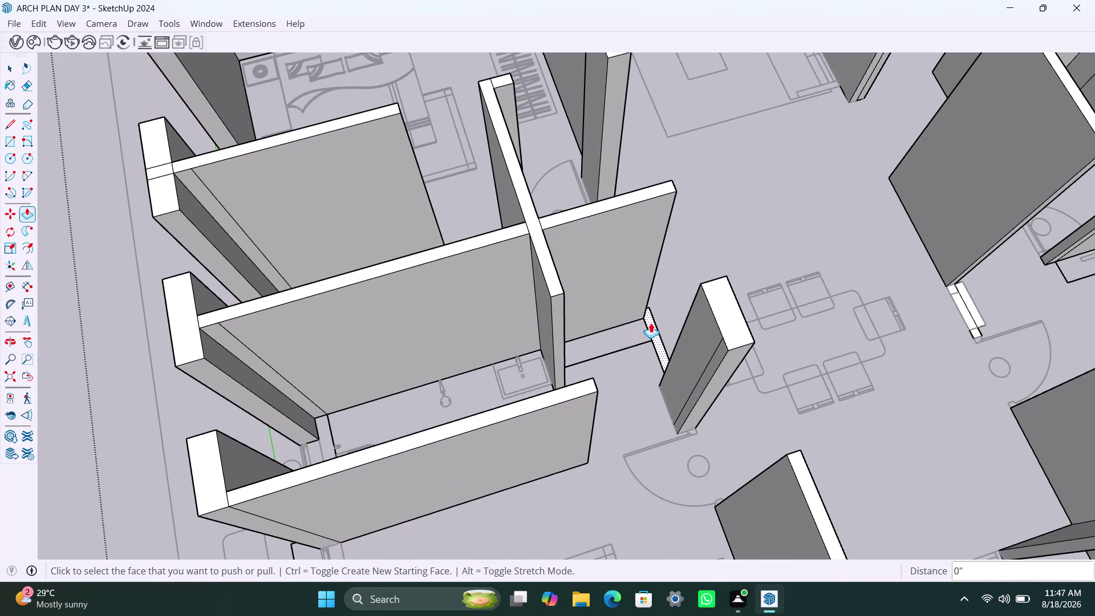
double_click(651, 323)
Raise the thin wall ends by the dining table and doorway, including the last flat piece.
scroll(down, 3)
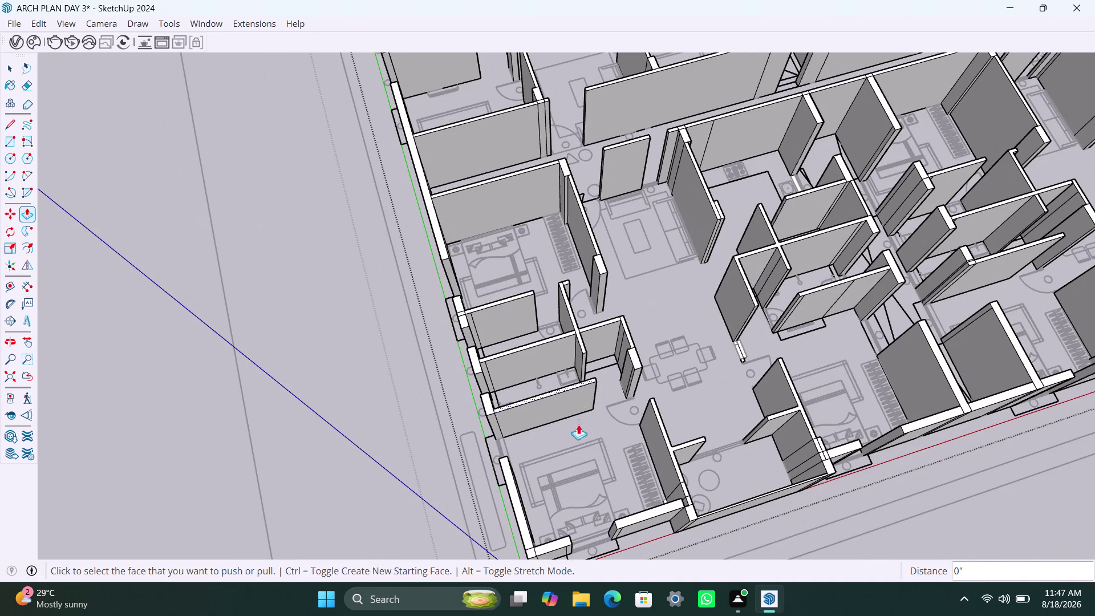
middle_drag(607, 443, 408, 421)
scroll(up, 3)
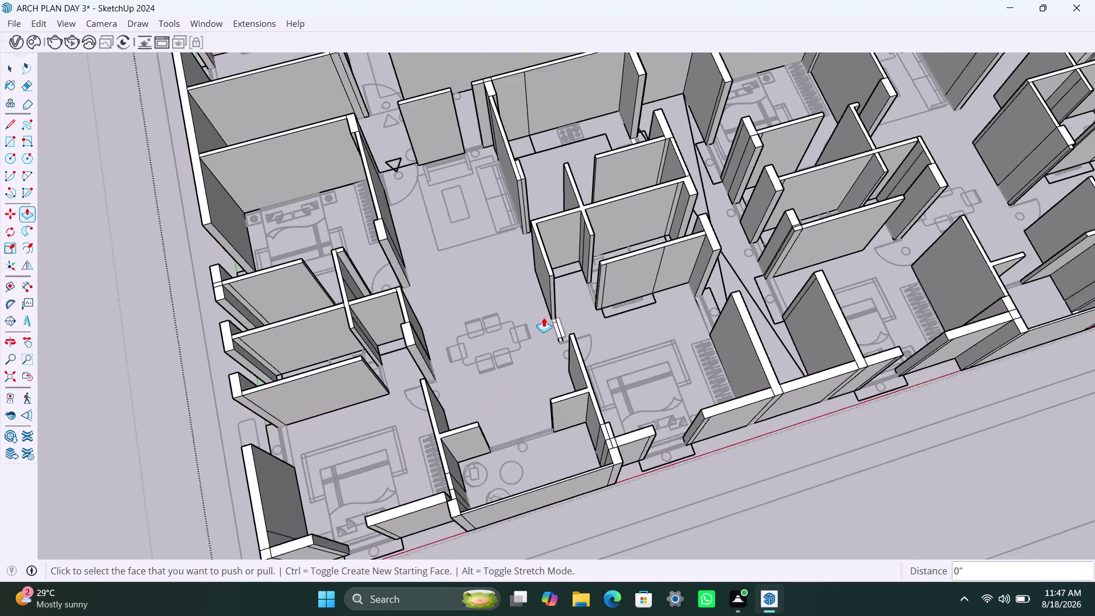
scroll(up, 3)
scroll(up, 3)
double_click(561, 331)
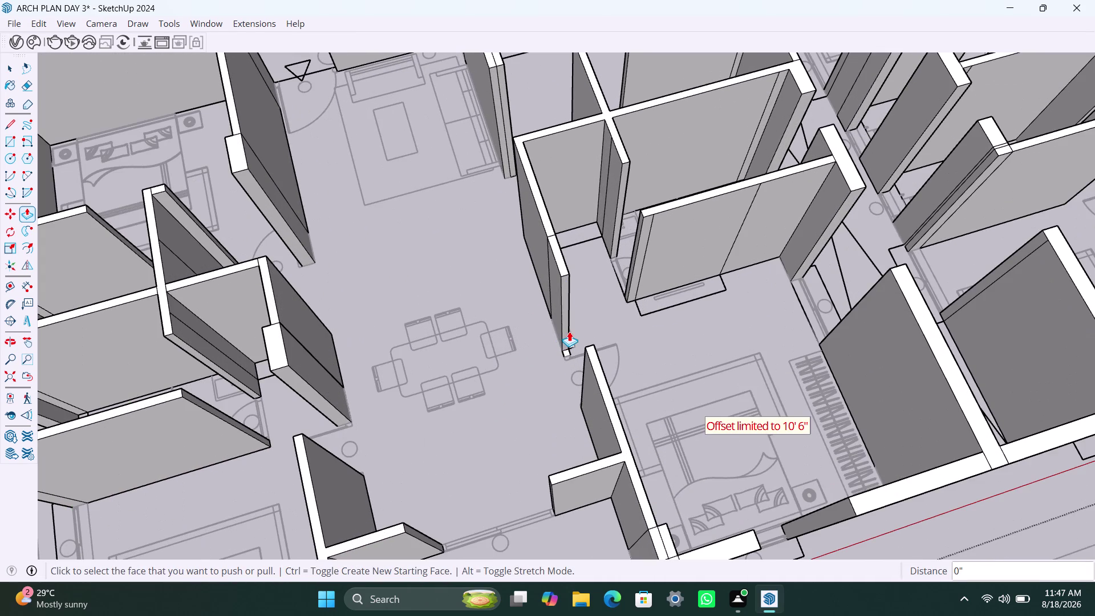
scroll(up, 3)
double_click(574, 342)
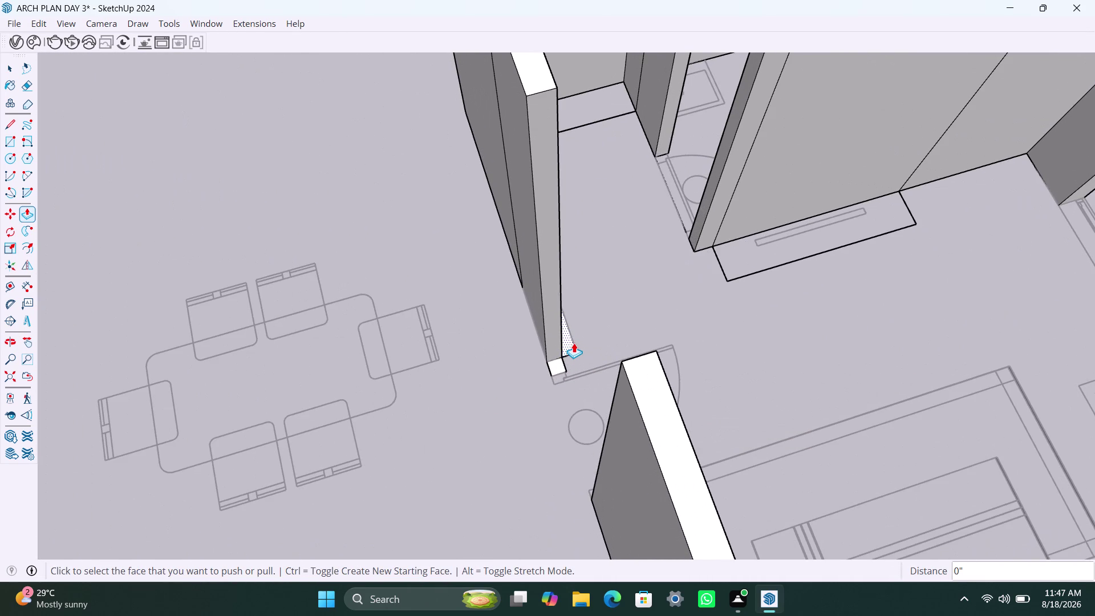
double_click(571, 349)
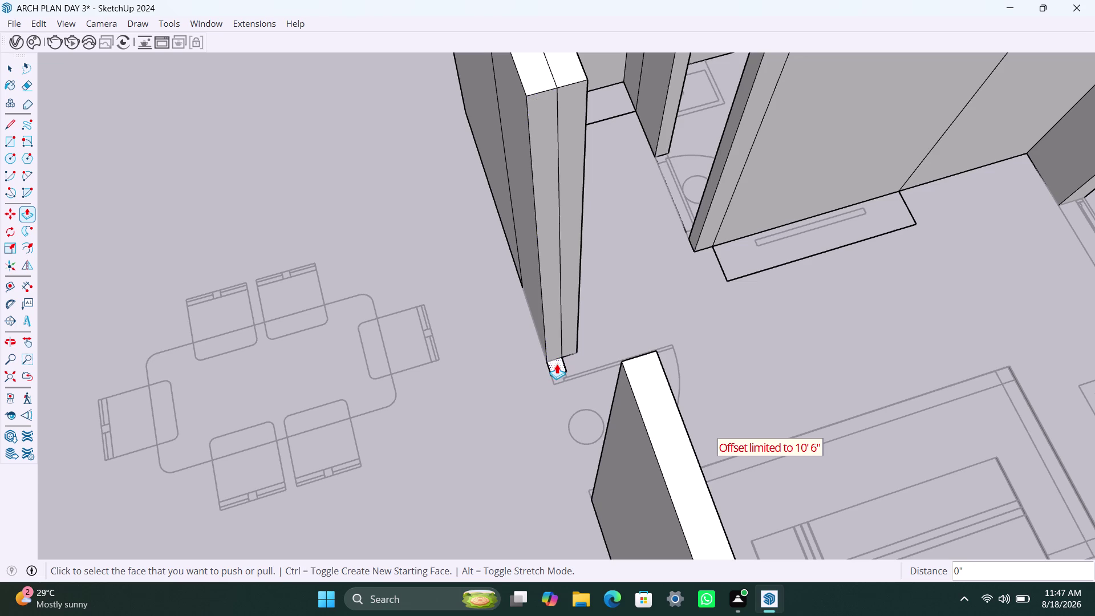
double_click(557, 364)
View the whole floor plan from above, save the model and return to Select.
scroll(down, 3)
scroll(down, 3)
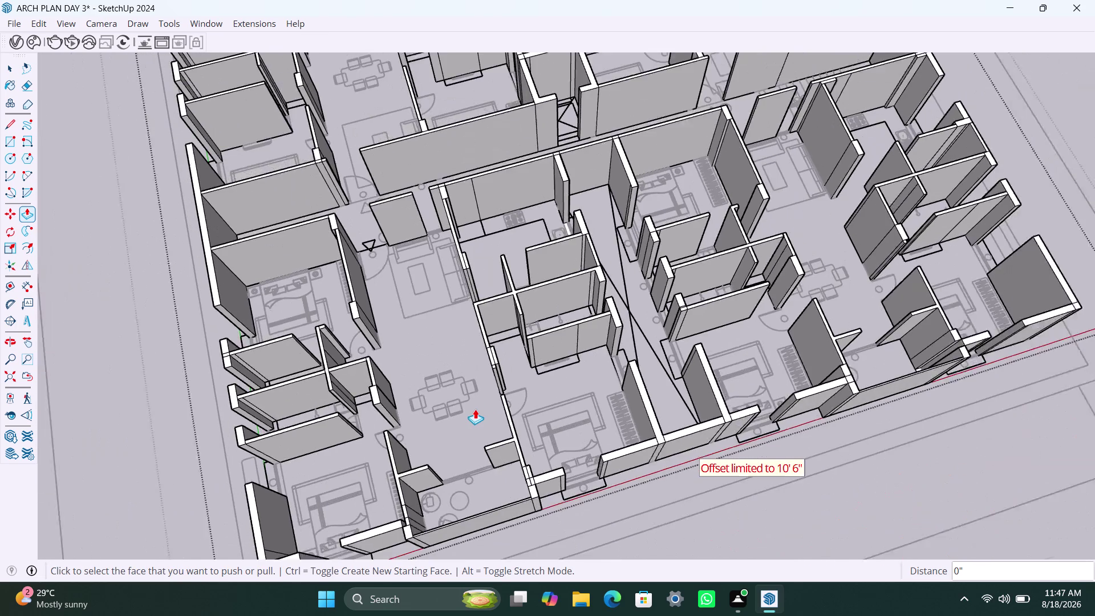
middle_drag(479, 410, 380, 451)
scroll(down, 3)
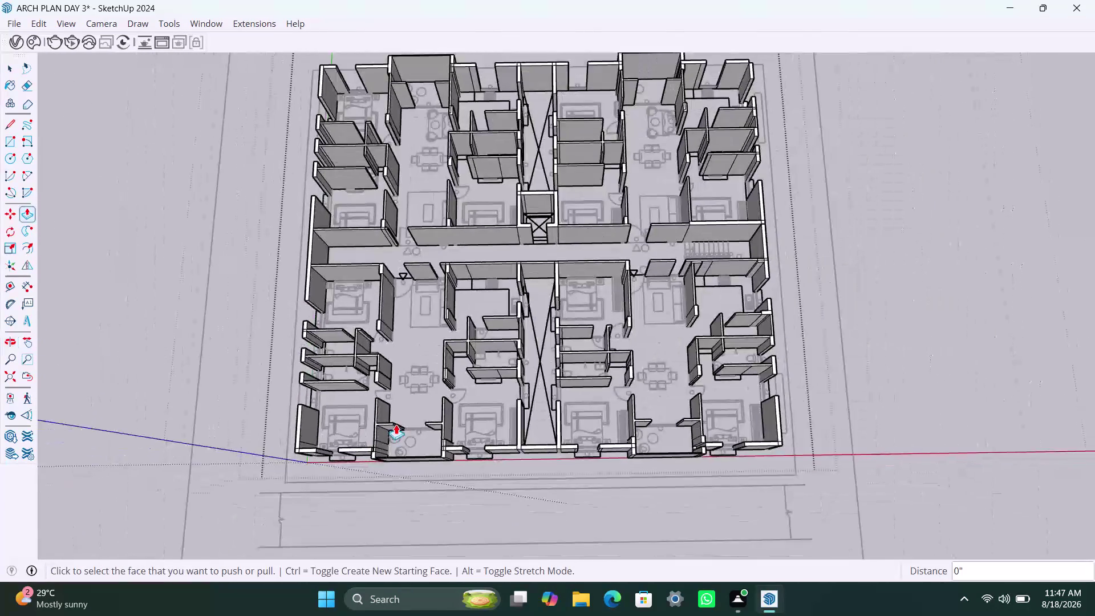
scroll(down, 3)
middle_drag(424, 420, 430, 438)
key(ctrl+s)
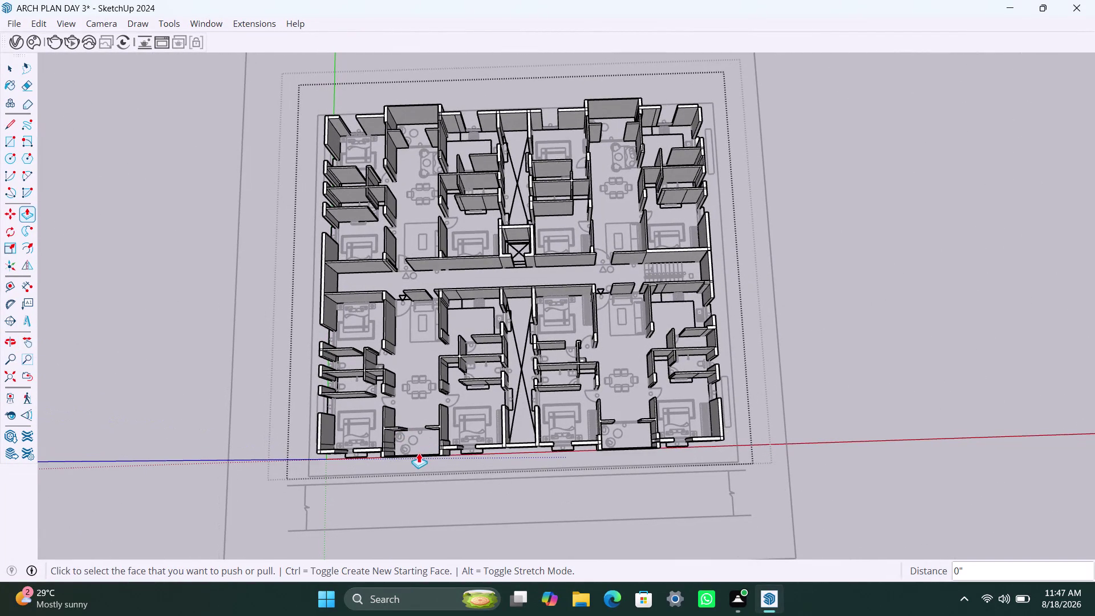
key(space)
click(913, 322)
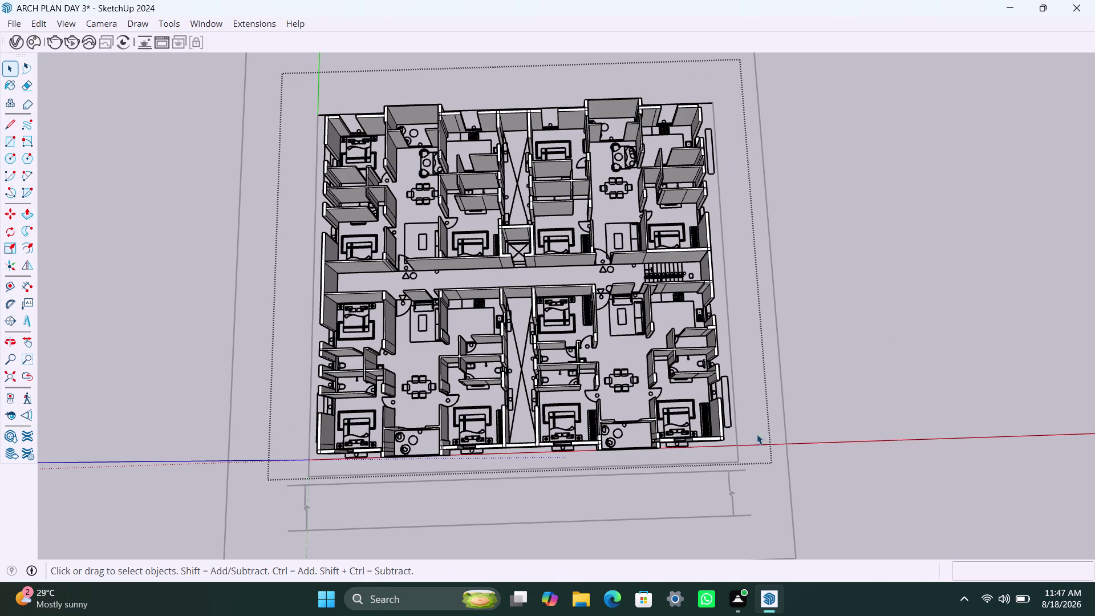
click(953, 284)
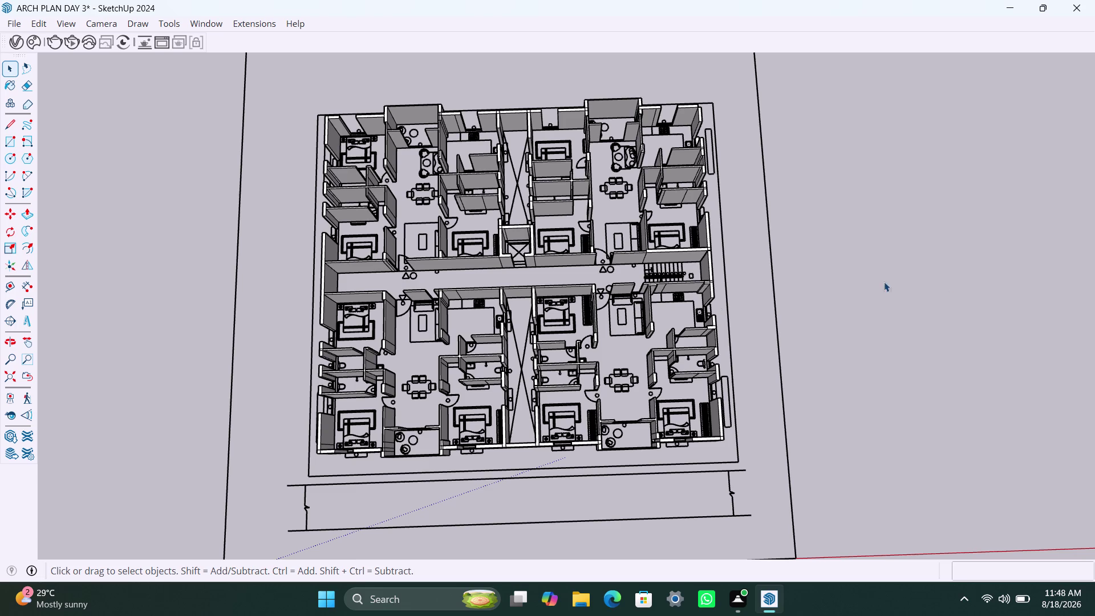
scroll(down, 3)
middle_drag(529, 494, 510, 502)
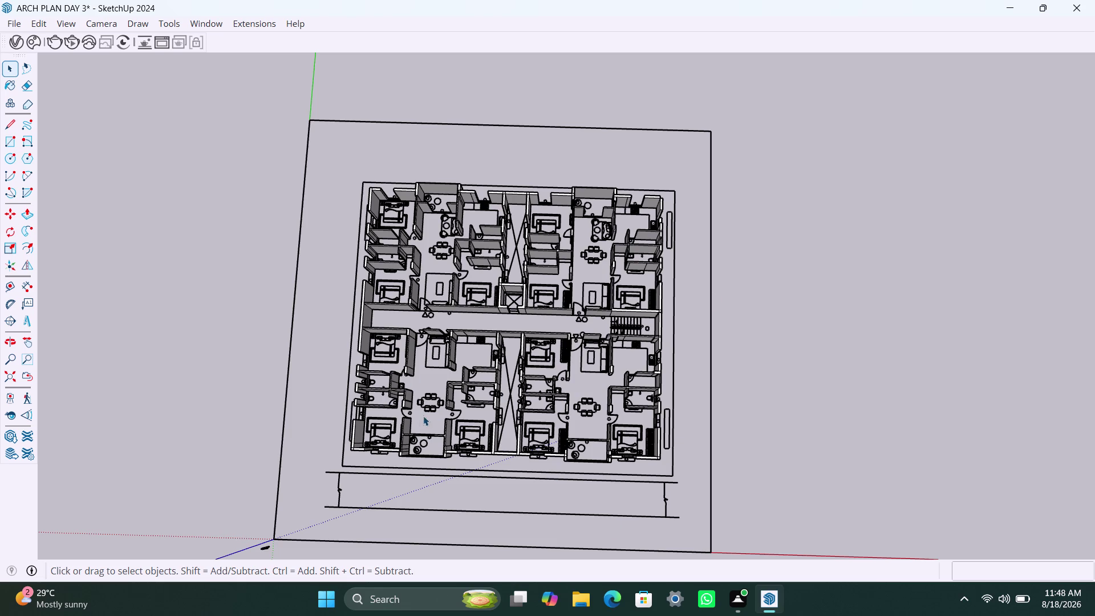
scroll(up, 3)
scroll(up, 3)
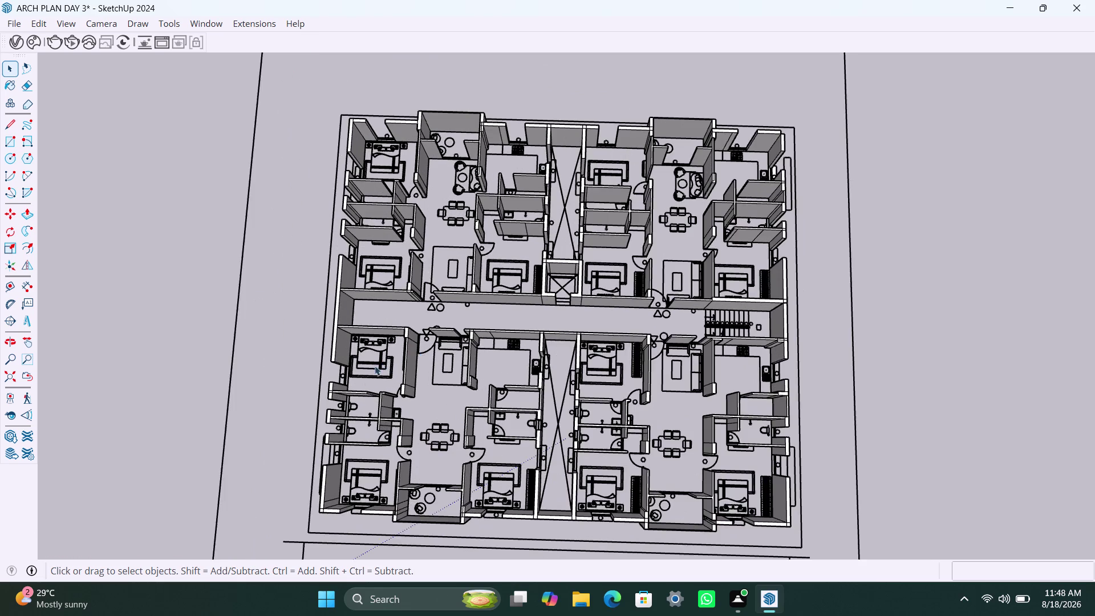
scroll(down, 3)
Select the floor plan group, open it for editing and bring up an object's context menu.
click(782, 319)
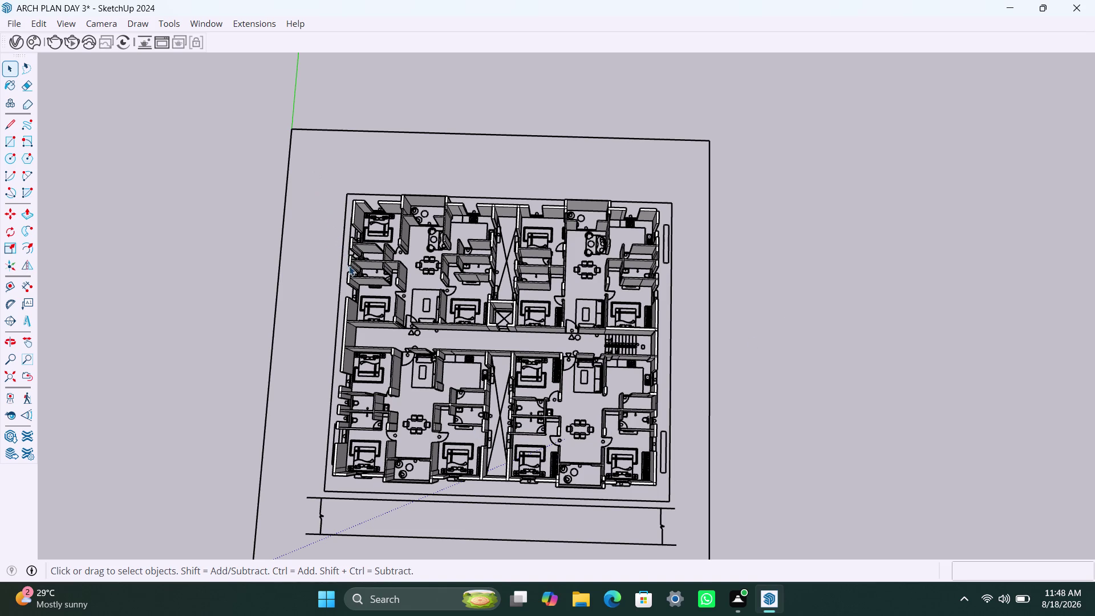
click(648, 246)
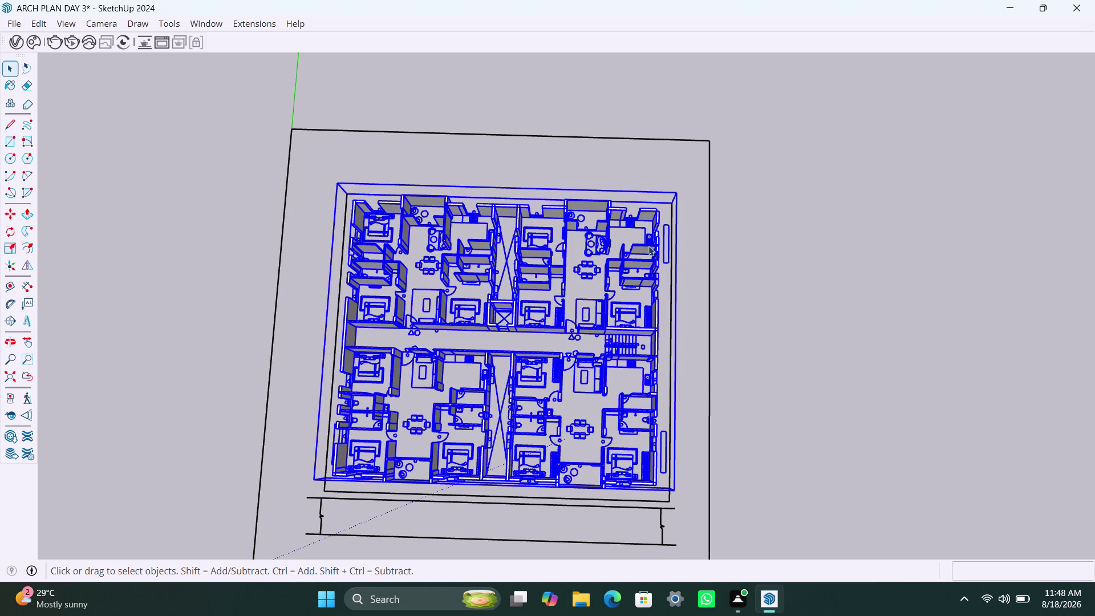
double_click(649, 246)
click(648, 245)
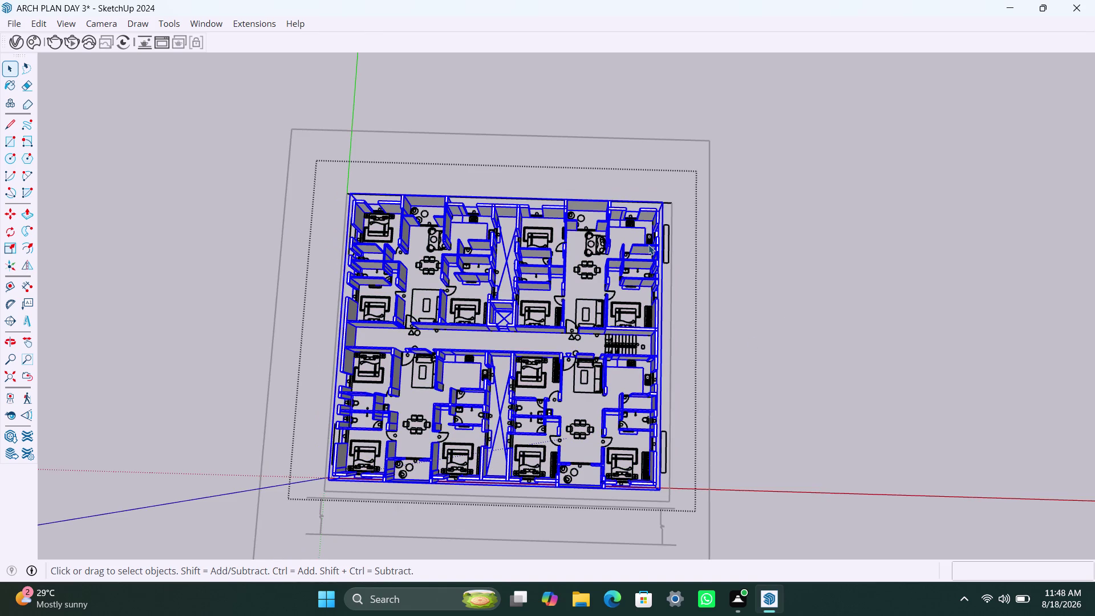
right_click(339, 311)
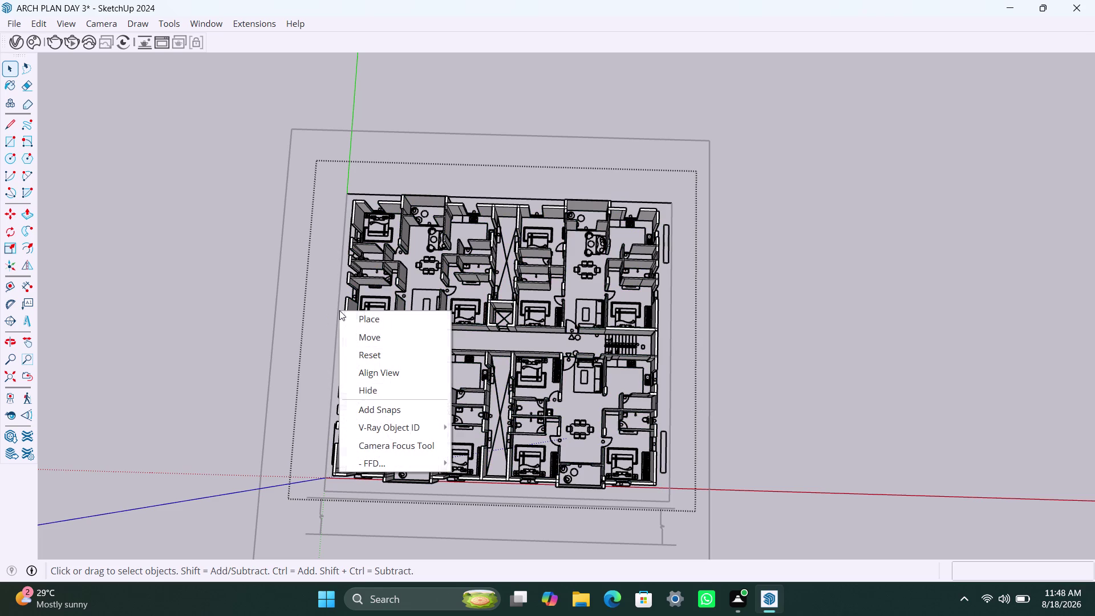
Apply FFD's Make patch to the selected model, turning the crossed openings into triangular faces.
click(348, 271)
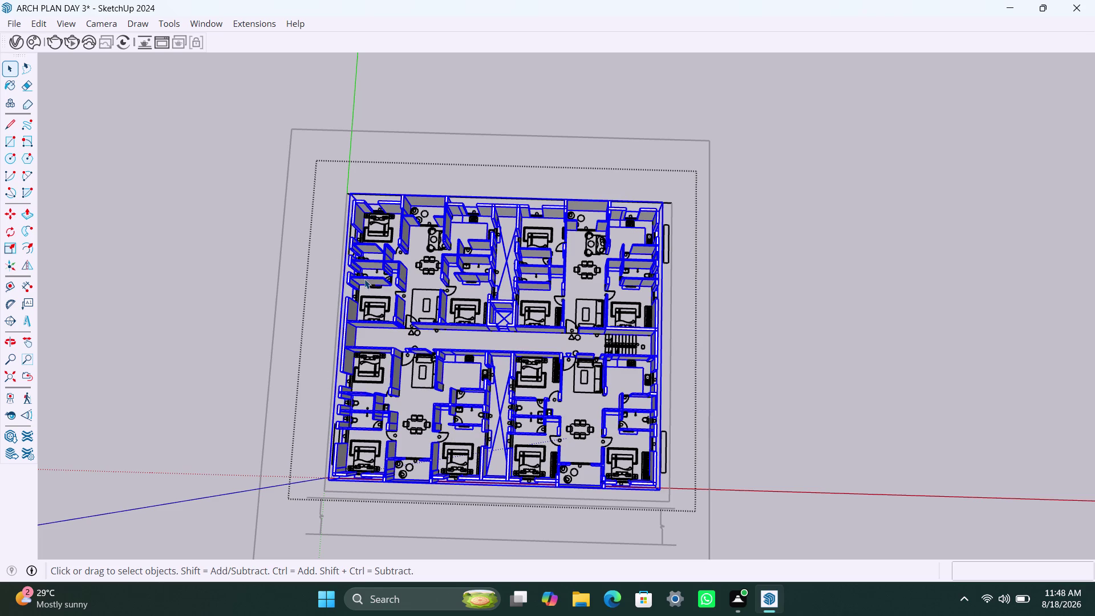
right_click(364, 279)
click(409, 351)
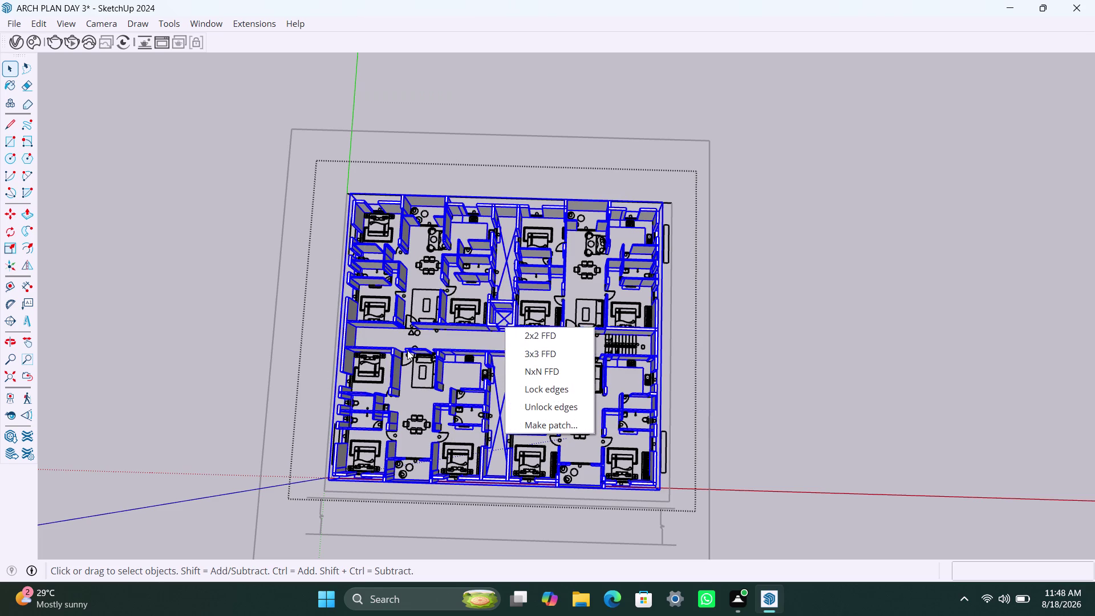
click(608, 364)
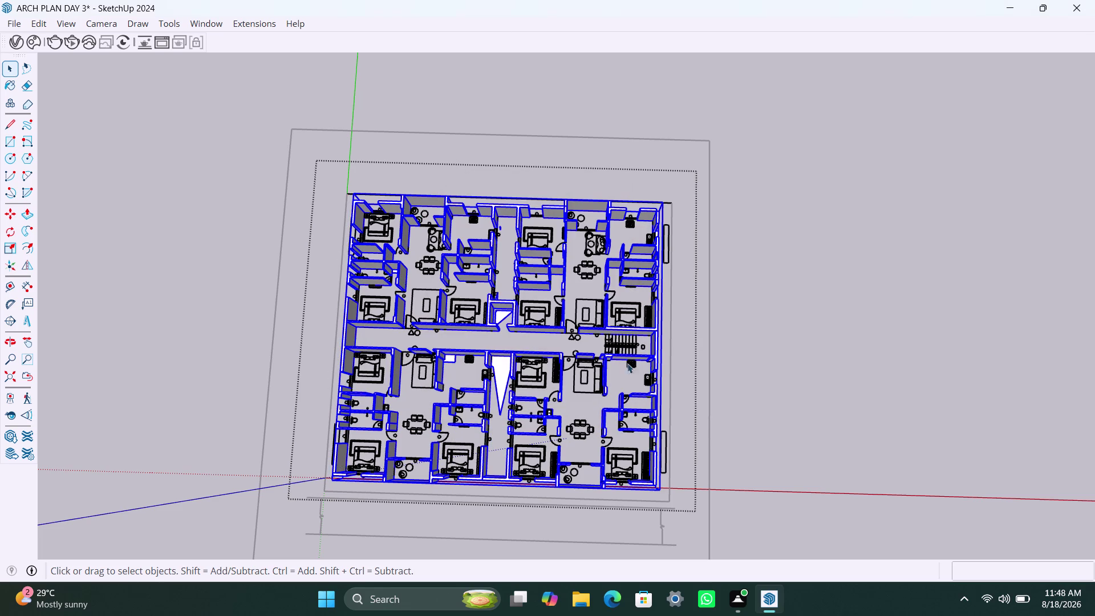
click(698, 349)
Inside the wall group, delete the triangular face from the lower opening.
scroll(up, 3)
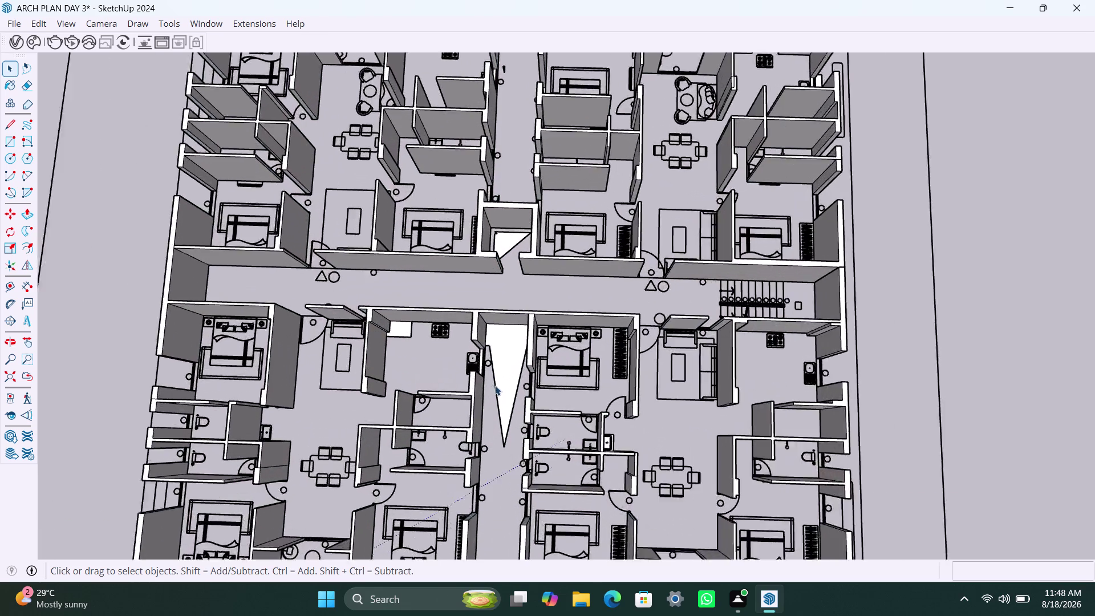
scroll(up, 3)
click(504, 369)
double_click(506, 368)
click(509, 364)
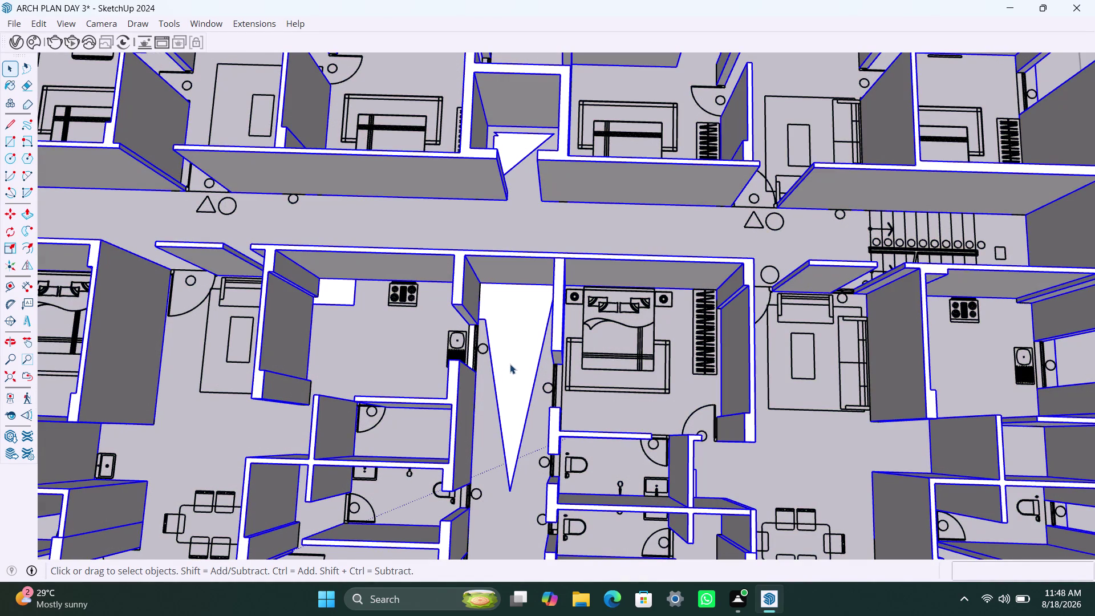
click(510, 363)
click(512, 369)
click(512, 374)
triple_click(514, 383)
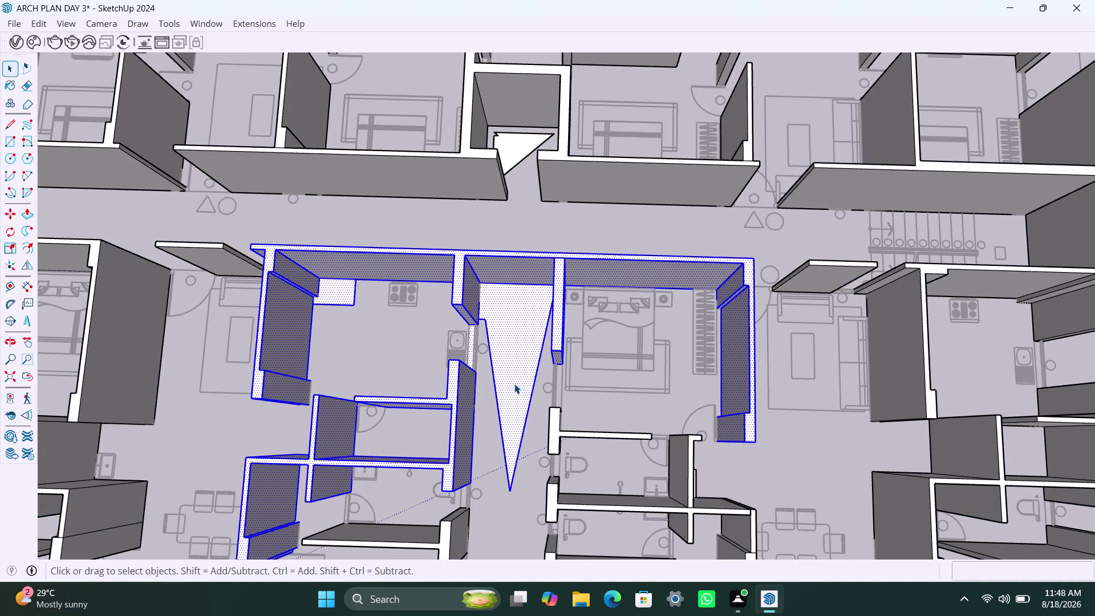
click(515, 384)
drag(519, 380, 409, 326)
key(Delete)
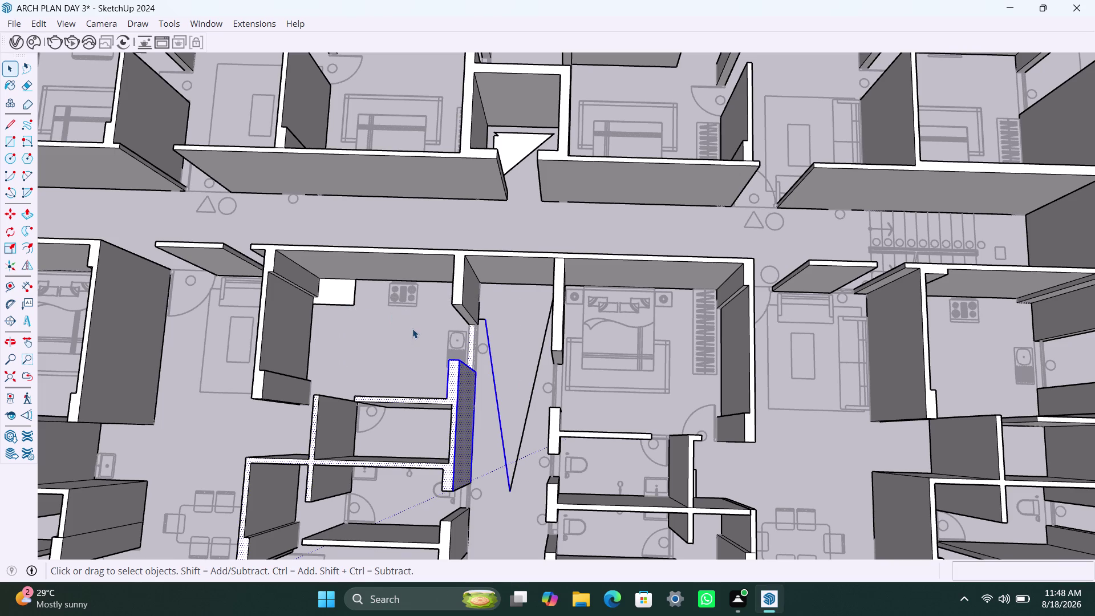
key(Escape)
Reopen the wall group and delete the small triangular face in the upper opening.
click(347, 298)
double_click(347, 298)
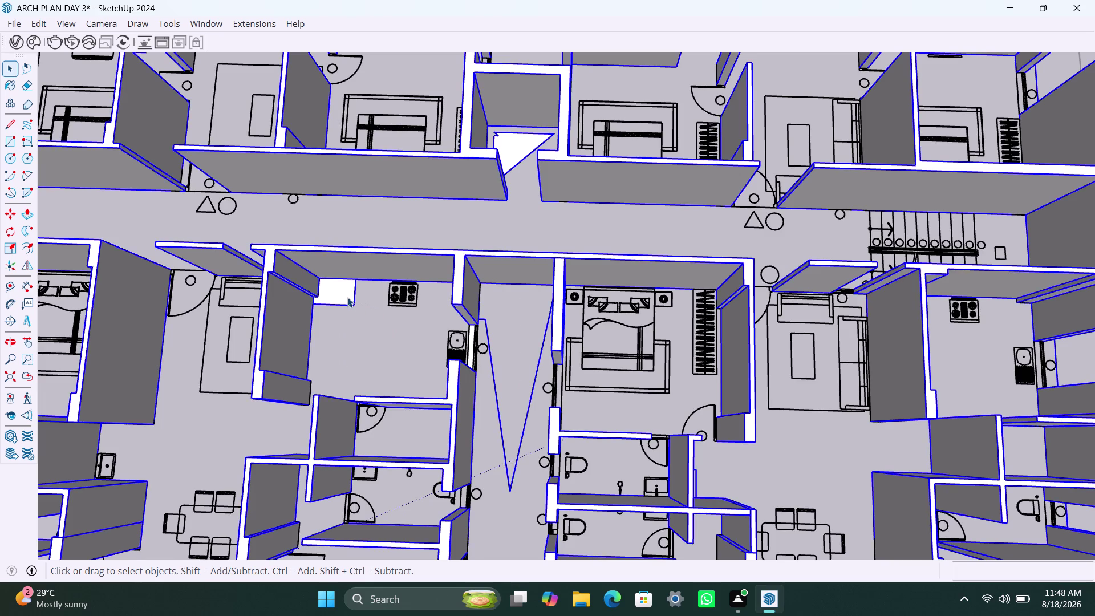
click(336, 293)
key(Delete)
drag(436, 232, 484, 189)
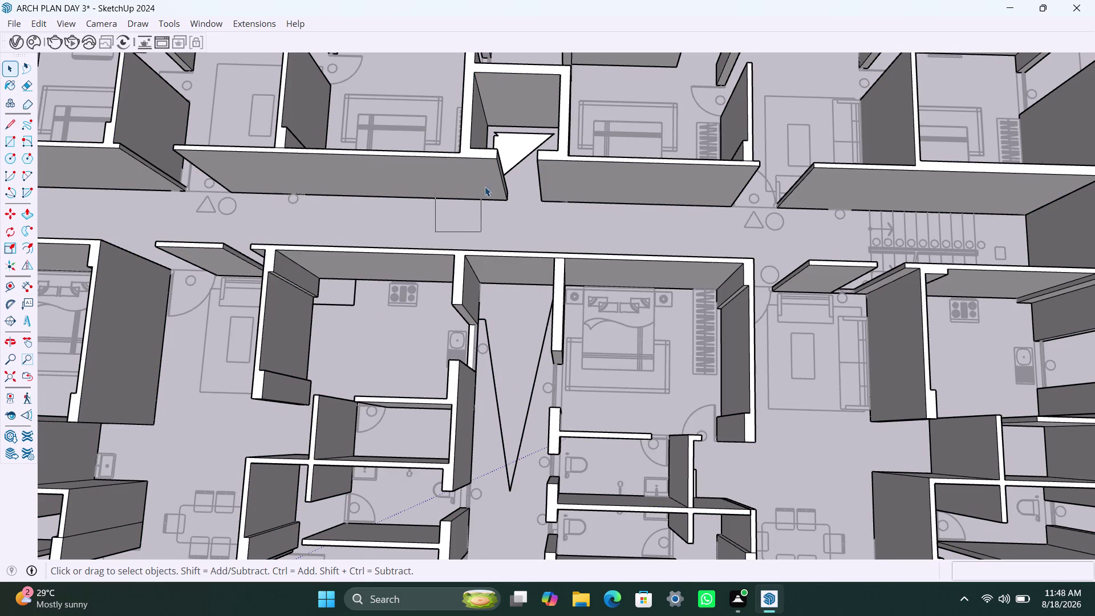
drag(485, 189, 511, 150)
key(Escape)
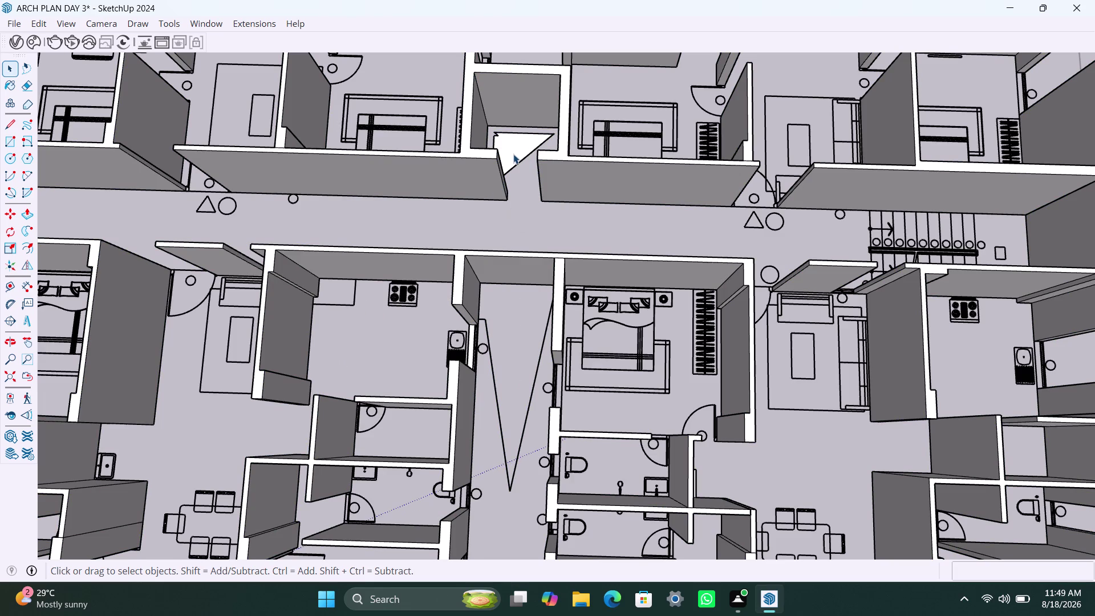
click(514, 154)
double_click(514, 154)
click(514, 154)
click(514, 154)
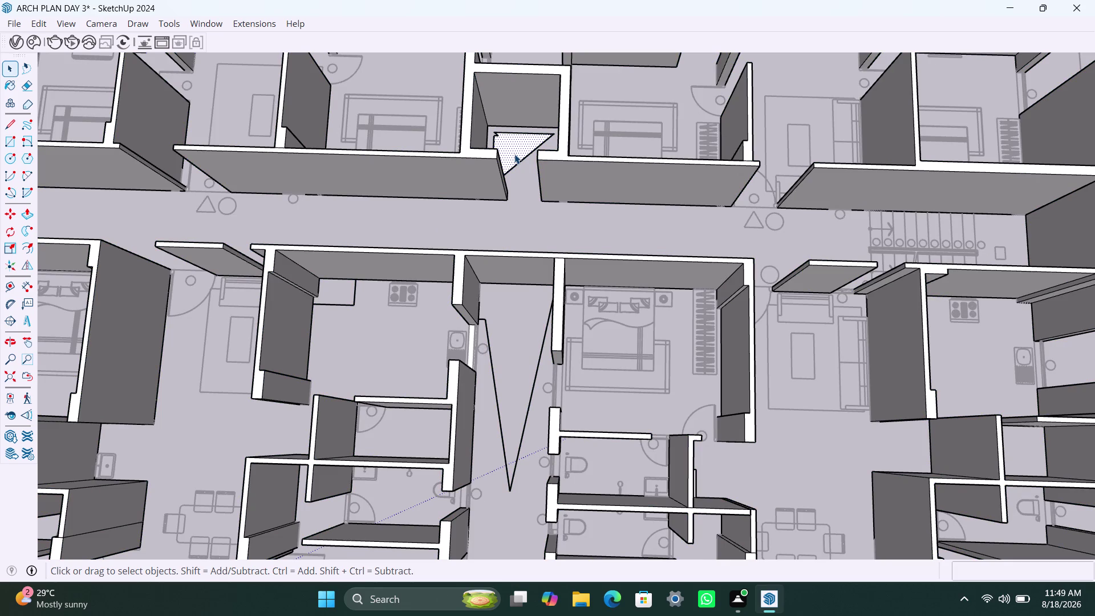
key(Delete)
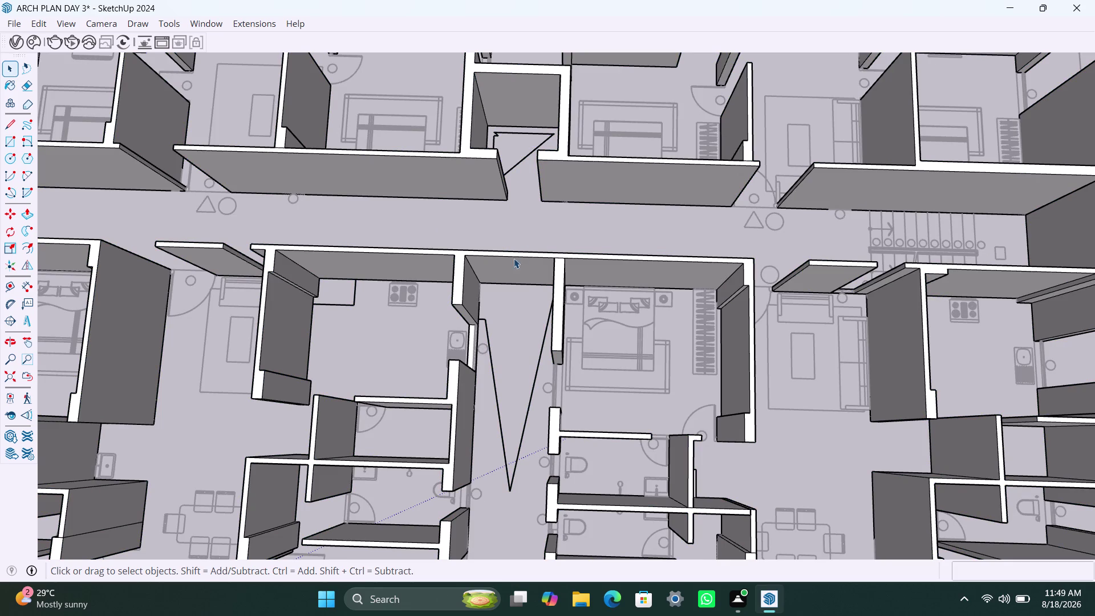
Delete the diagonal edge and remaining leftover edges in the lower opening.
scroll(down, 3)
click(502, 354)
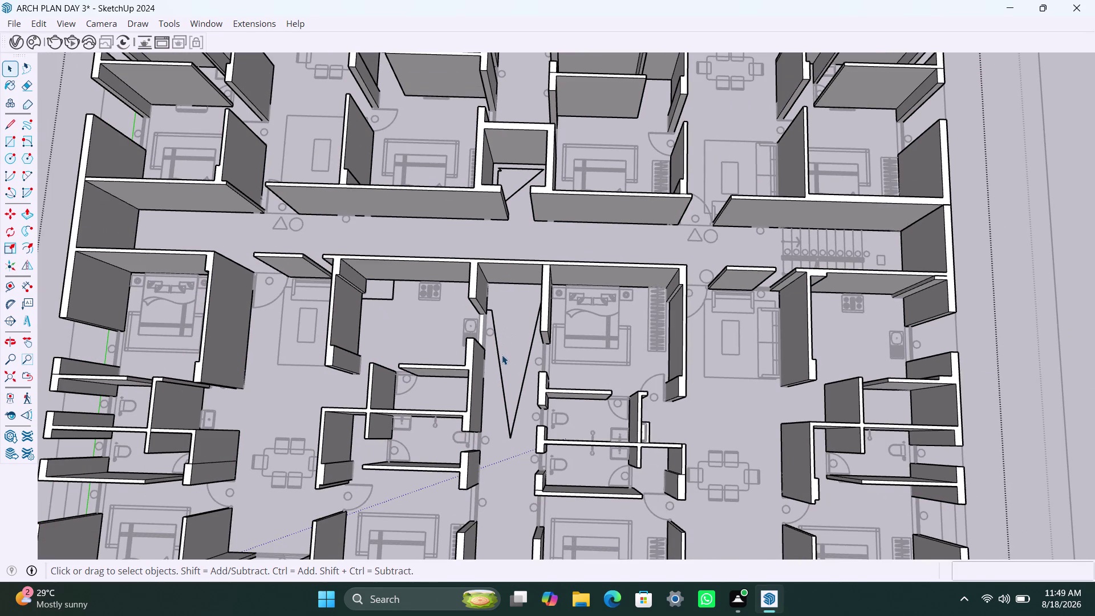
click(502, 363)
key(Delete)
click(532, 354)
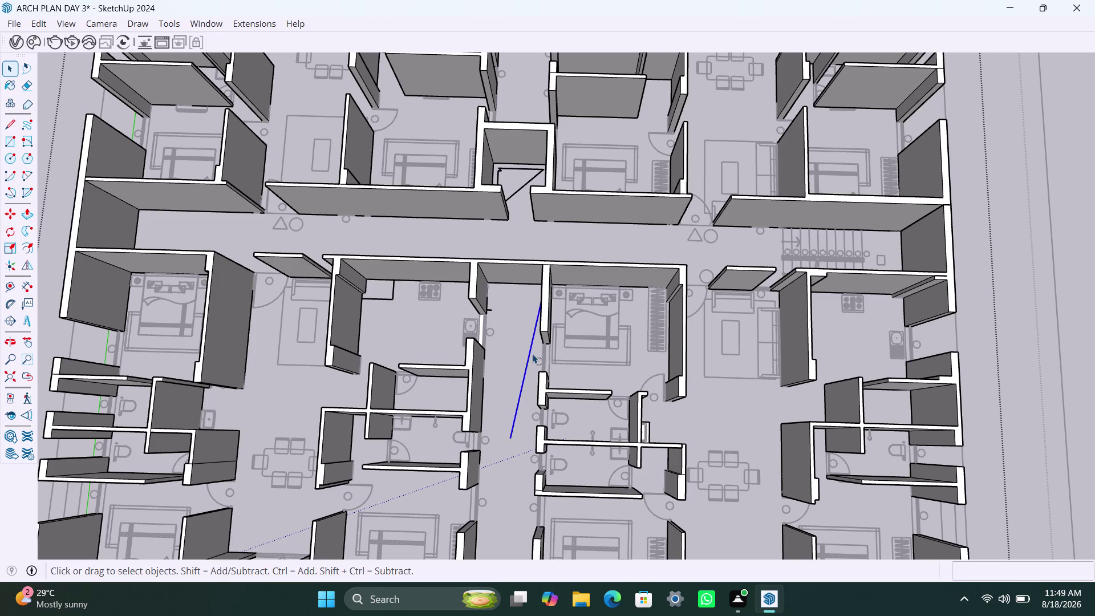
key(Delete)
scroll(up, 3)
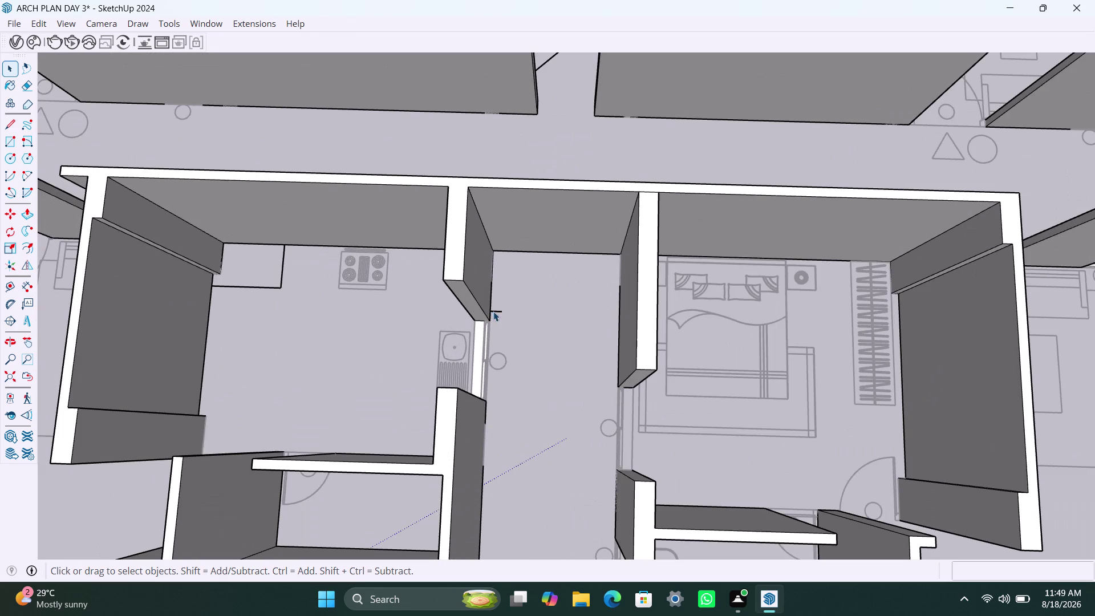
click(495, 312)
key(Delete)
scroll(down, 3)
Delete the diagonal edge and two leftover edges in the upper opening.
middle_drag(537, 111, 523, 197)
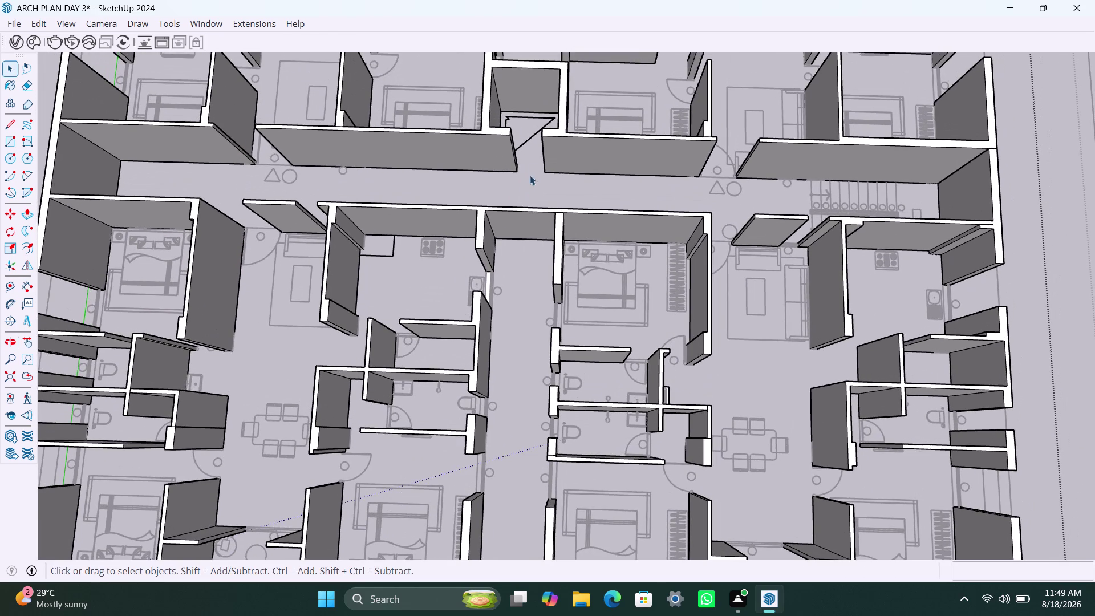
scroll(up, 3)
click(523, 134)
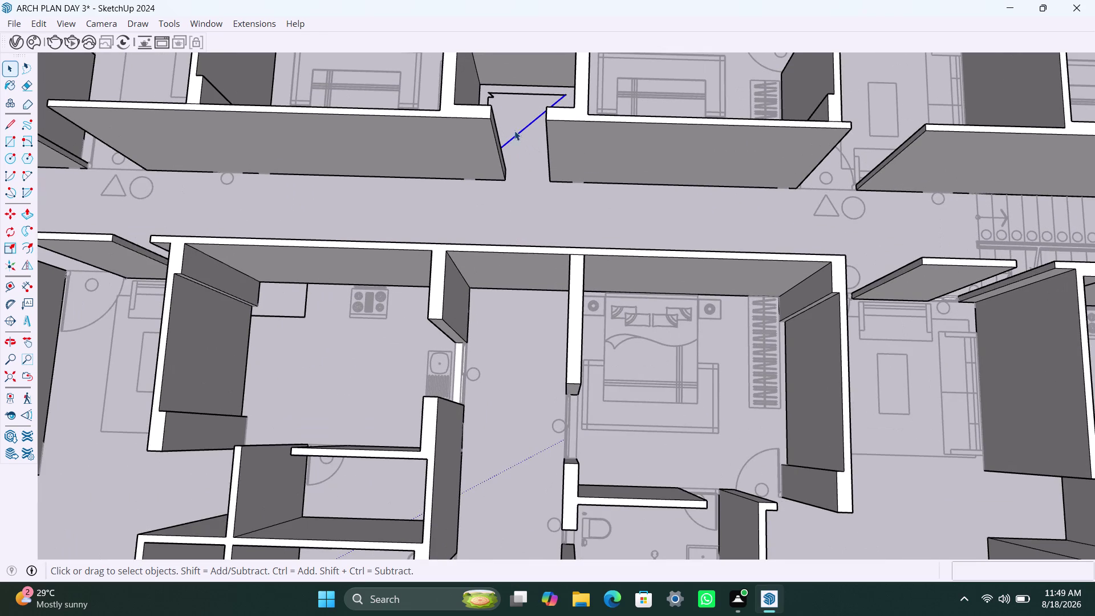
key(Delete)
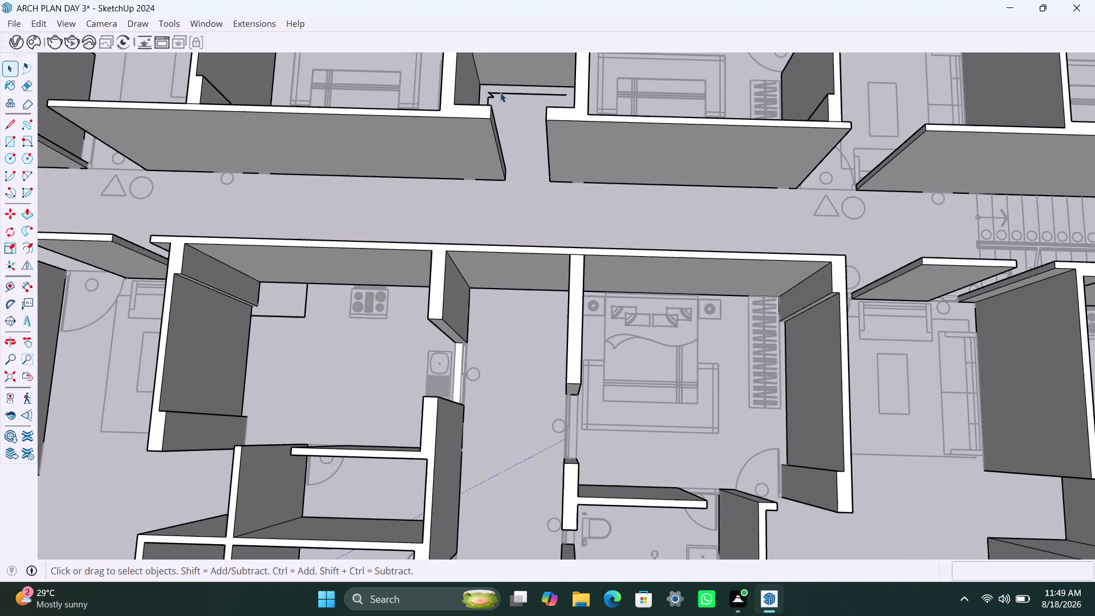
click(500, 93)
key(Delete)
click(494, 97)
key(Delete)
Remove the last leftover edges inside the upper opening, then view the whole plan from above.
scroll(down, 3)
middle_drag(497, 116, 491, 246)
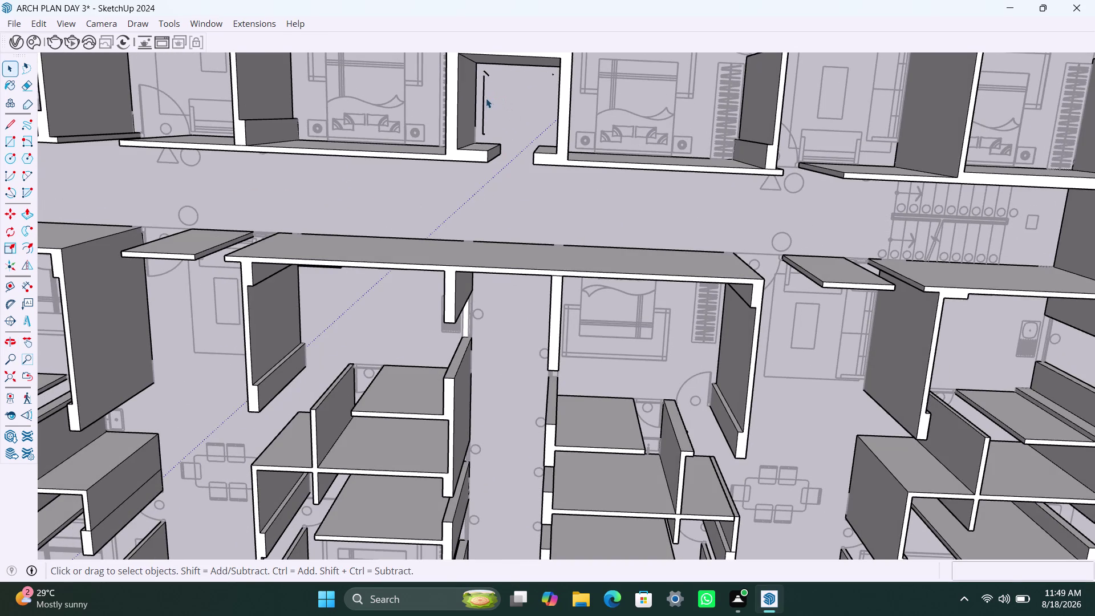
click(485, 98)
drag(476, 64, 508, 147)
drag(507, 147, 507, 138)
key(Delete)
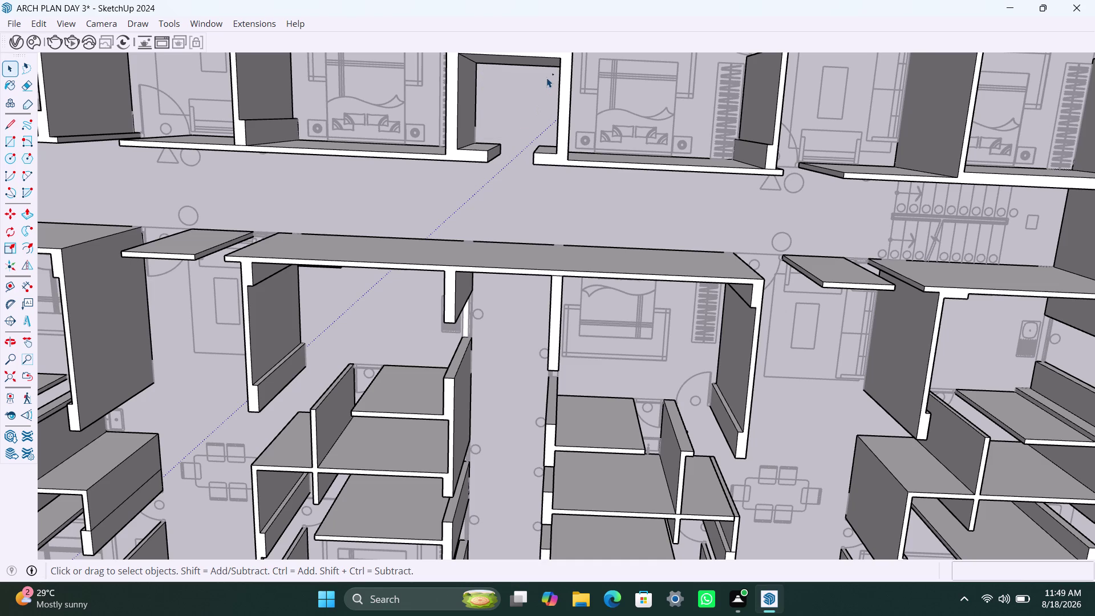
drag(547, 74, 559, 82)
key(Delete)
scroll(down, 3)
middle_drag(511, 274, 520, 126)
scroll(down, 3)
middle_drag(443, 505, 444, 496)
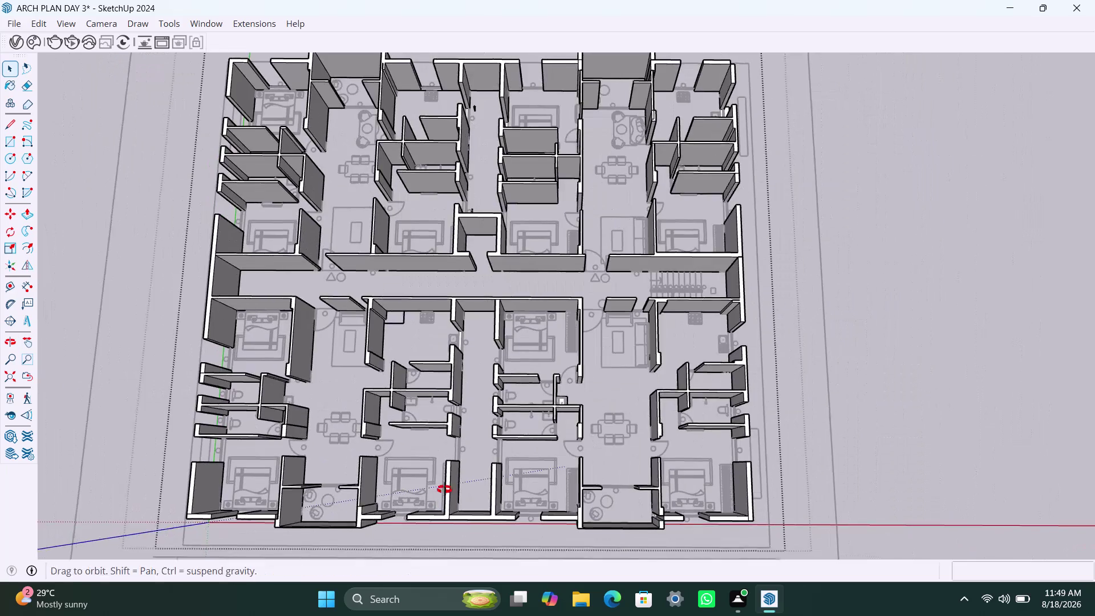
Select the wall model and run FixIt 101 from its context menu.
middle_drag(444, 496, 425, 378)
scroll(up, 3)
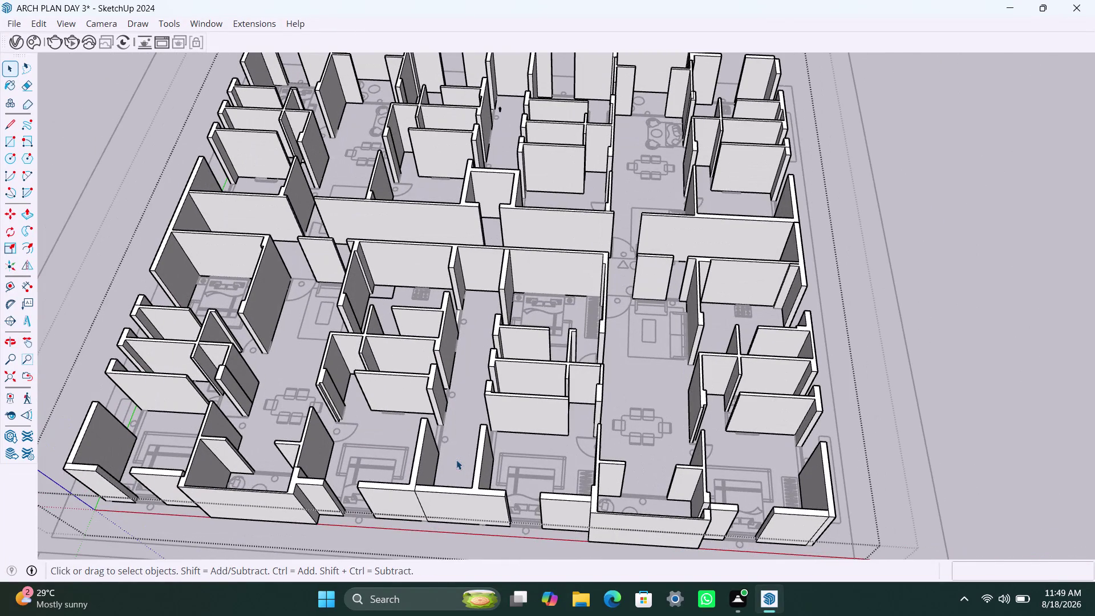
click(428, 501)
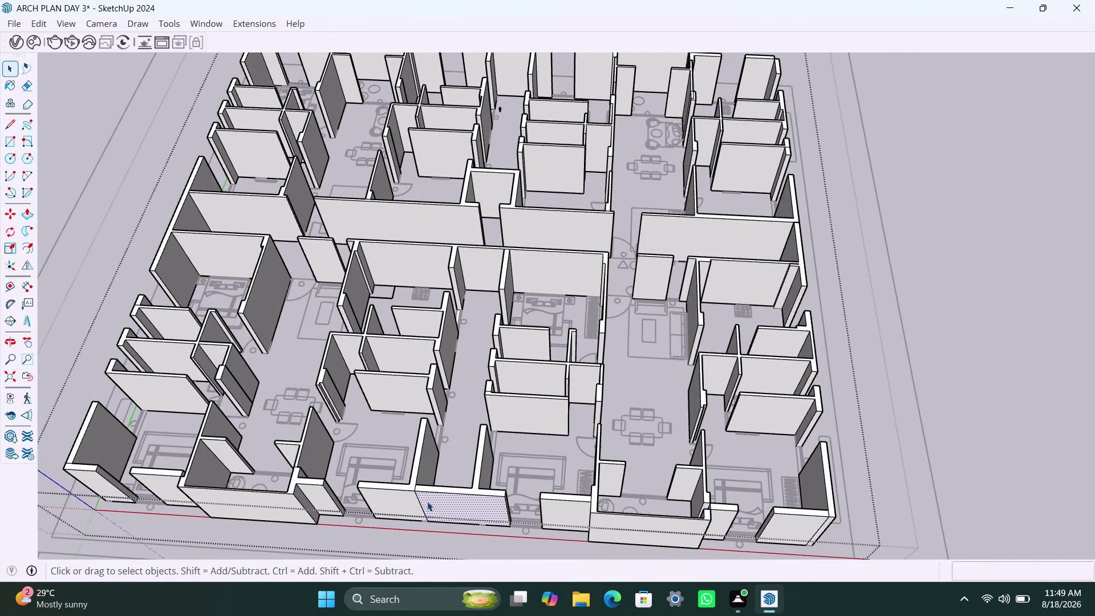
click(870, 301)
scroll(down, 3)
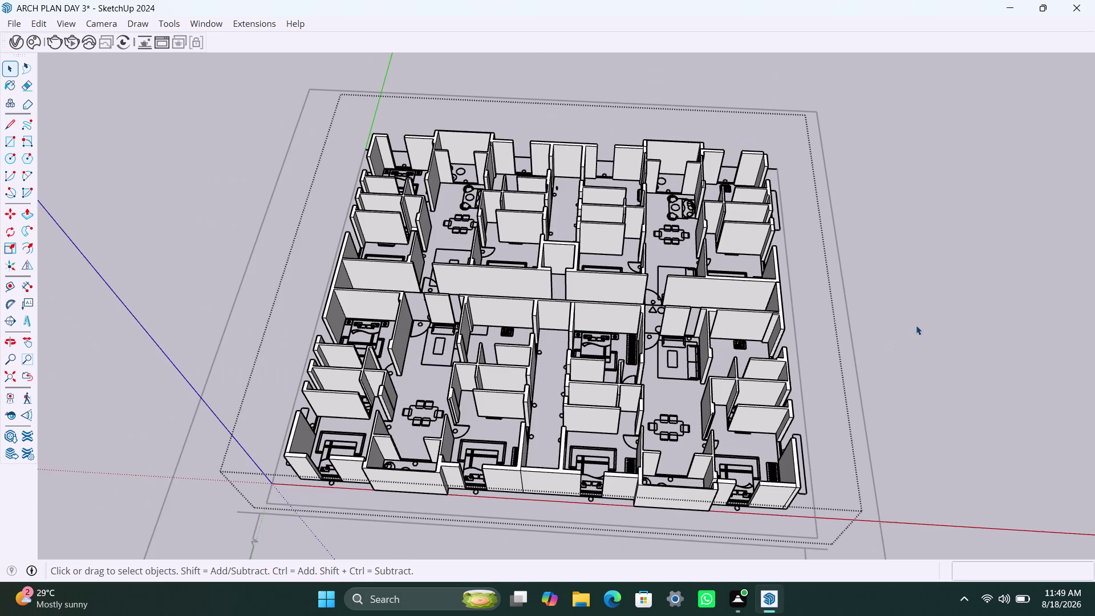
click(917, 325)
double_click(607, 406)
click(608, 406)
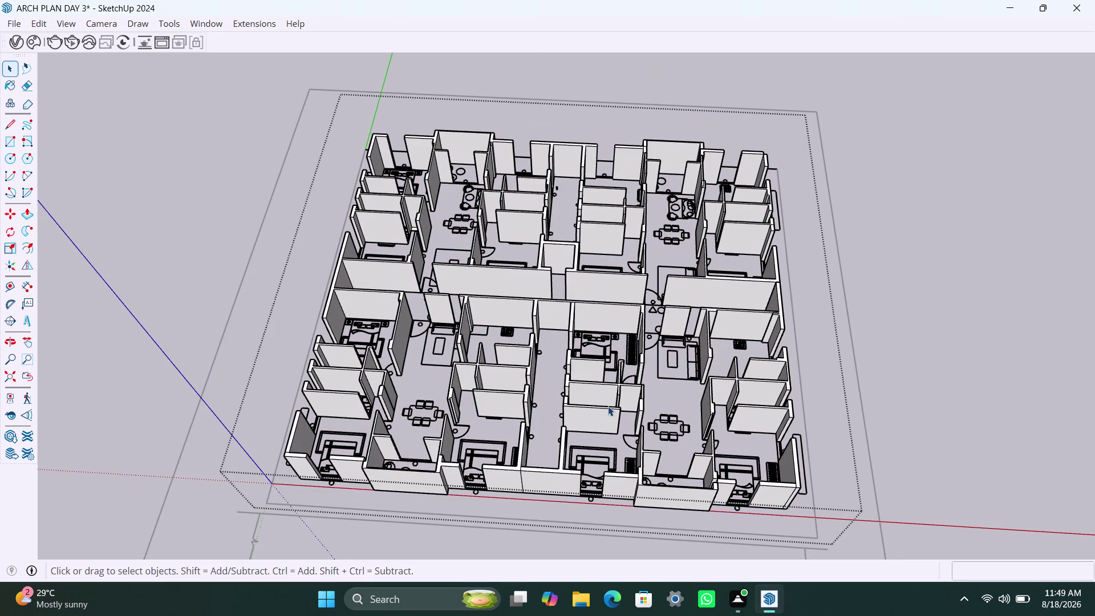
right_click(607, 408)
click(654, 378)
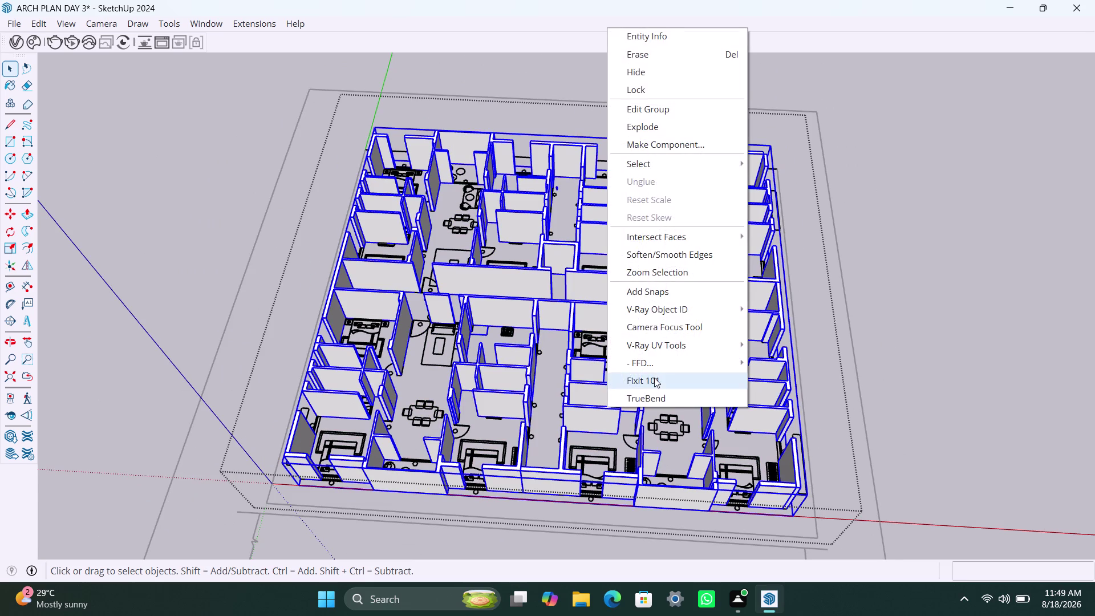
click(609, 363)
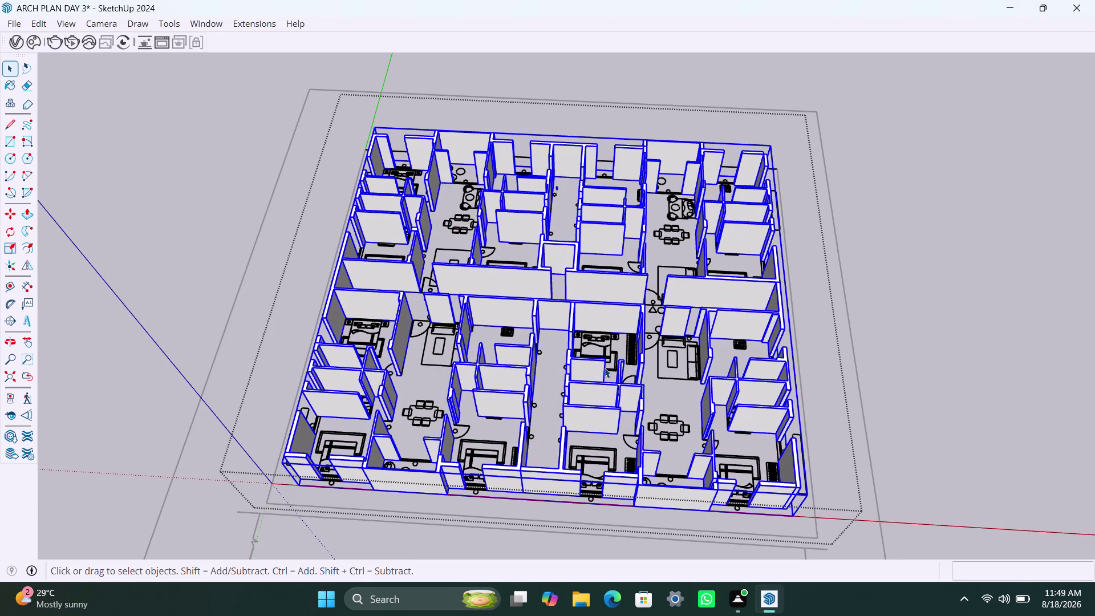
Run FixIt 101 again from the context menu and reselect the extruded walls.
right_click(605, 368)
click(630, 357)
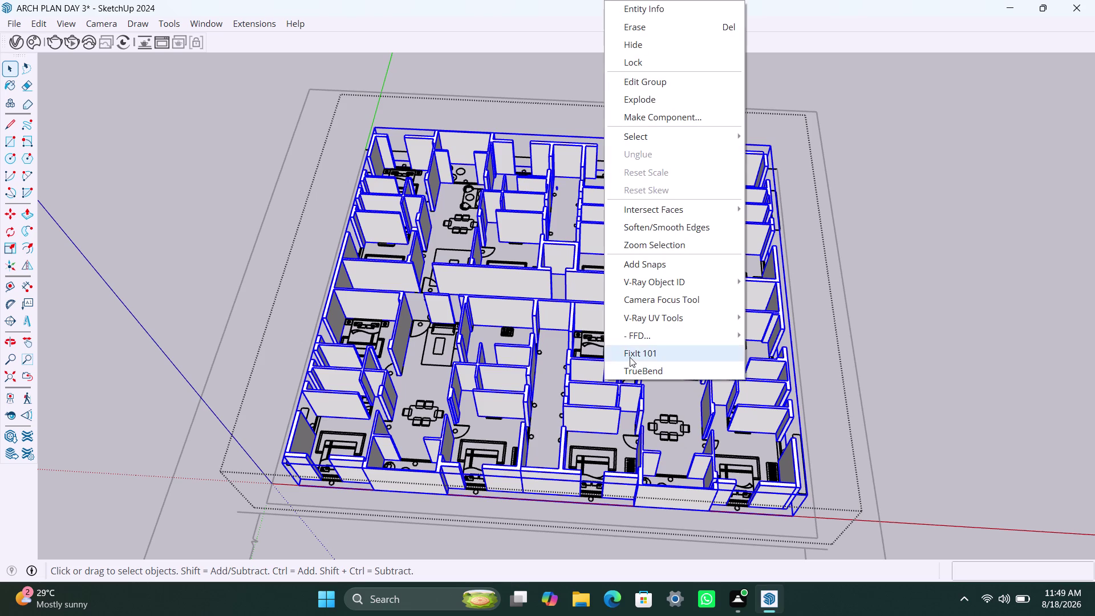
click(594, 361)
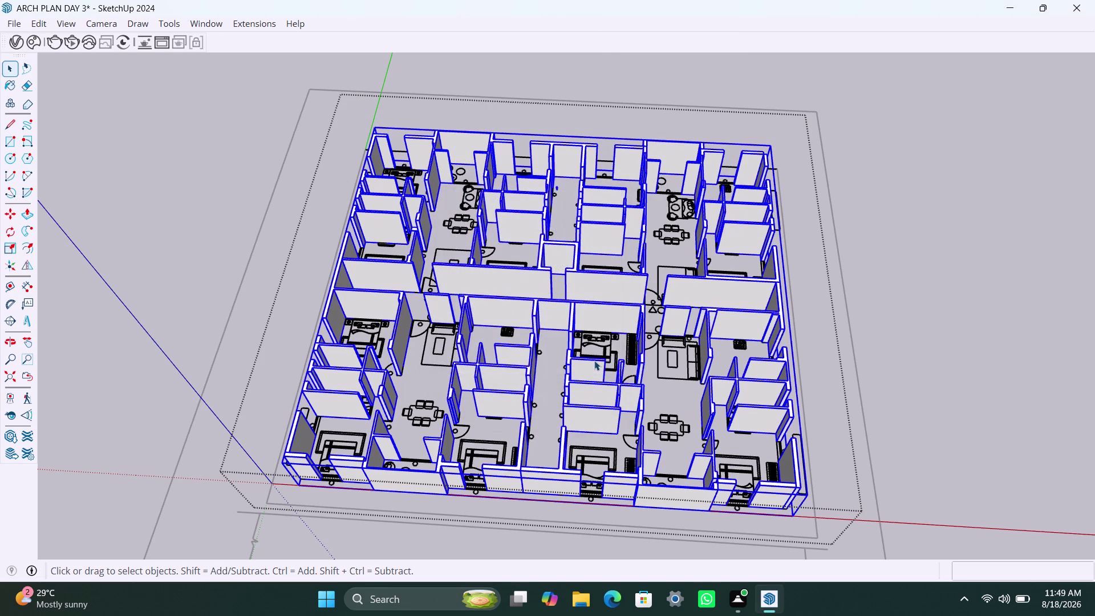
right_click(565, 302)
click(598, 349)
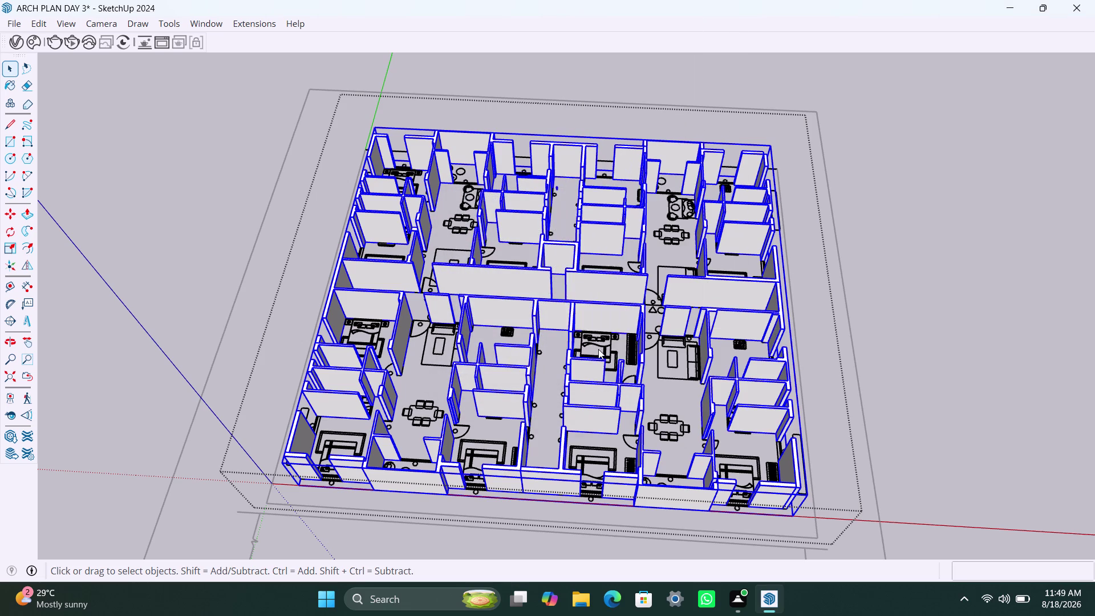
click(600, 358)
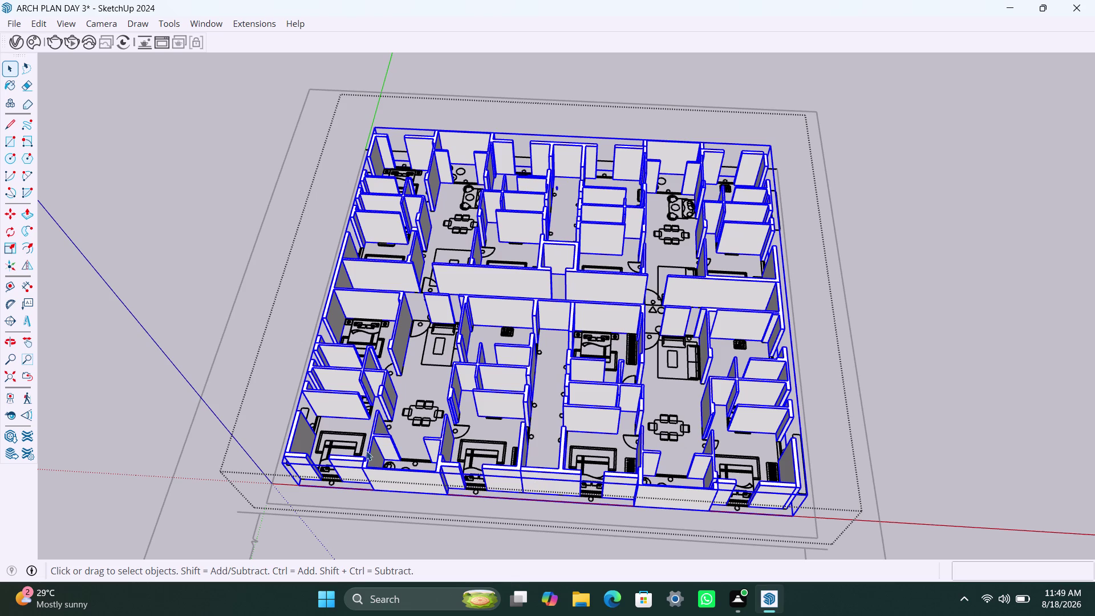
right_click(344, 357)
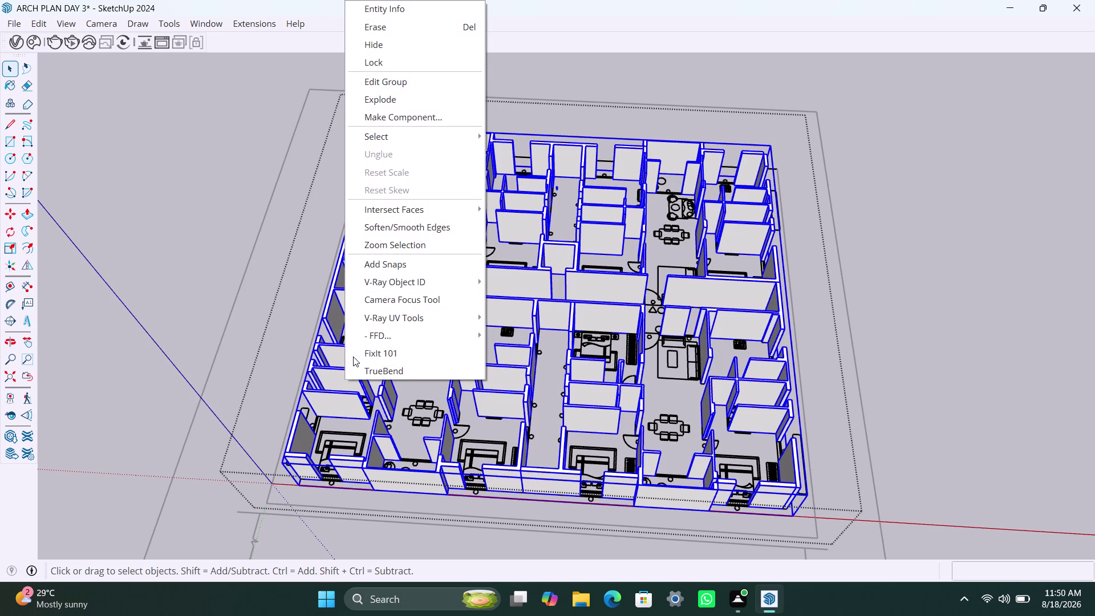
click(389, 348)
click(582, 363)
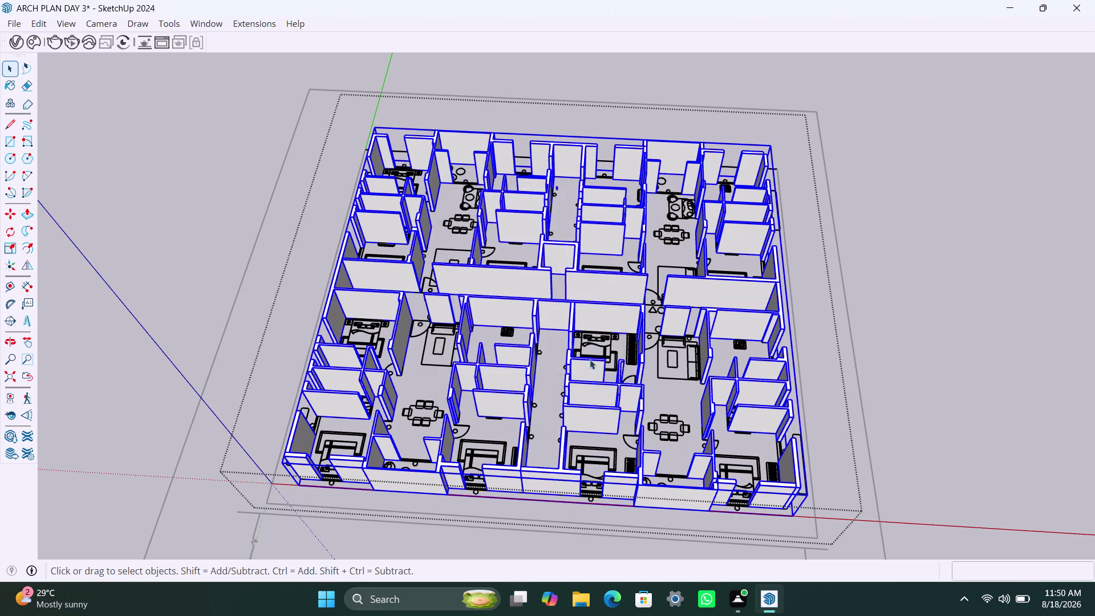
click(961, 265)
click(635, 286)
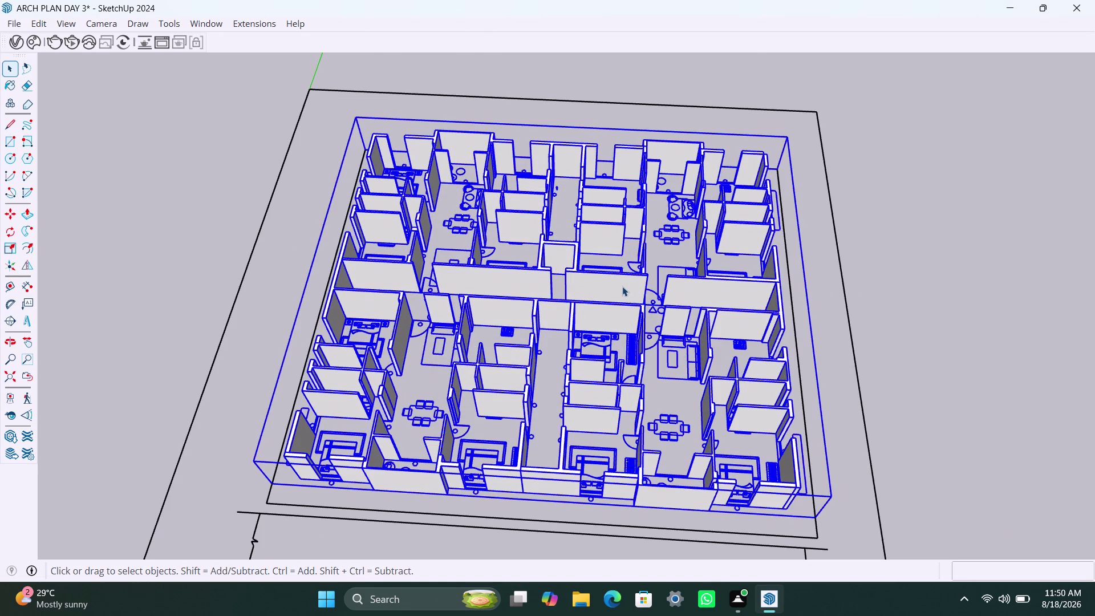
Run FixIt 101 on the selected walls and dismiss the 35-internal-faces results report.
right_click(622, 286)
click(933, 286)
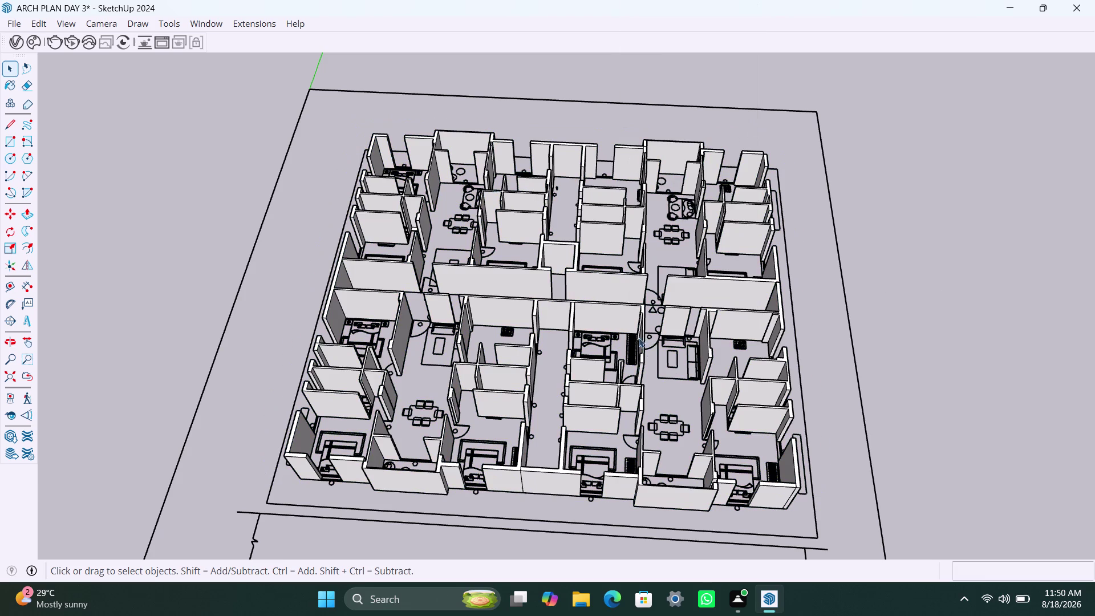
click(909, 325)
click(619, 321)
click(618, 322)
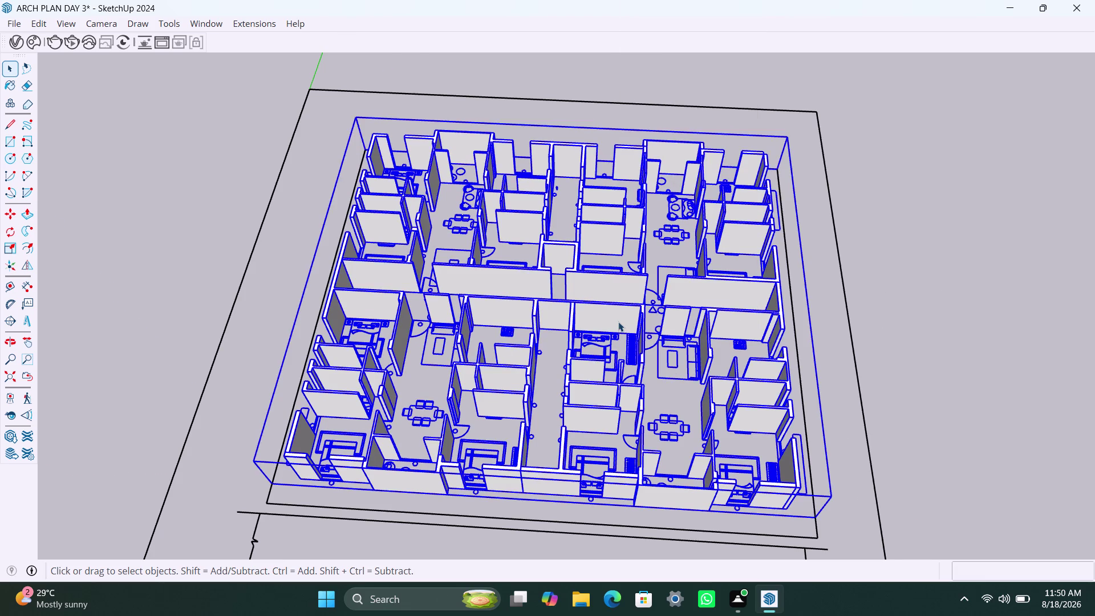
click(618, 322)
right_click(617, 322)
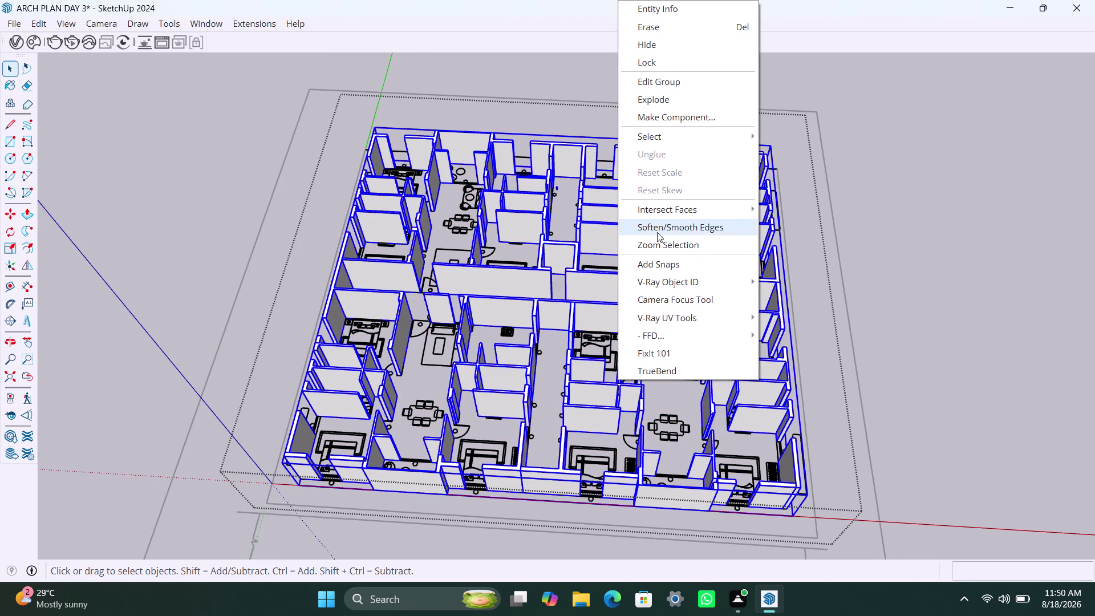
click(658, 351)
click(592, 368)
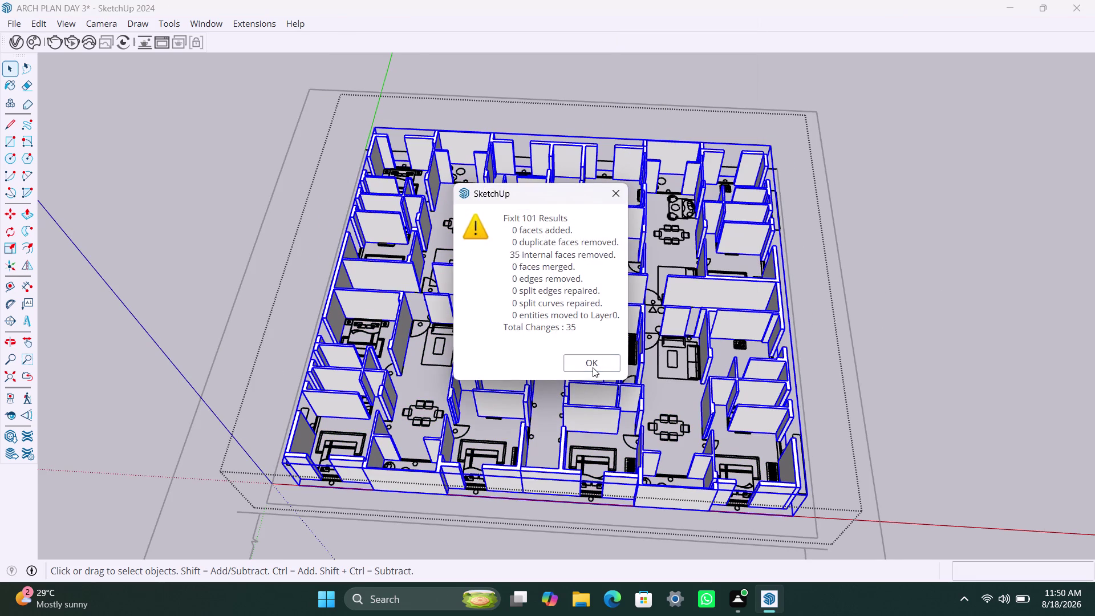
click(898, 328)
scroll(up, 3)
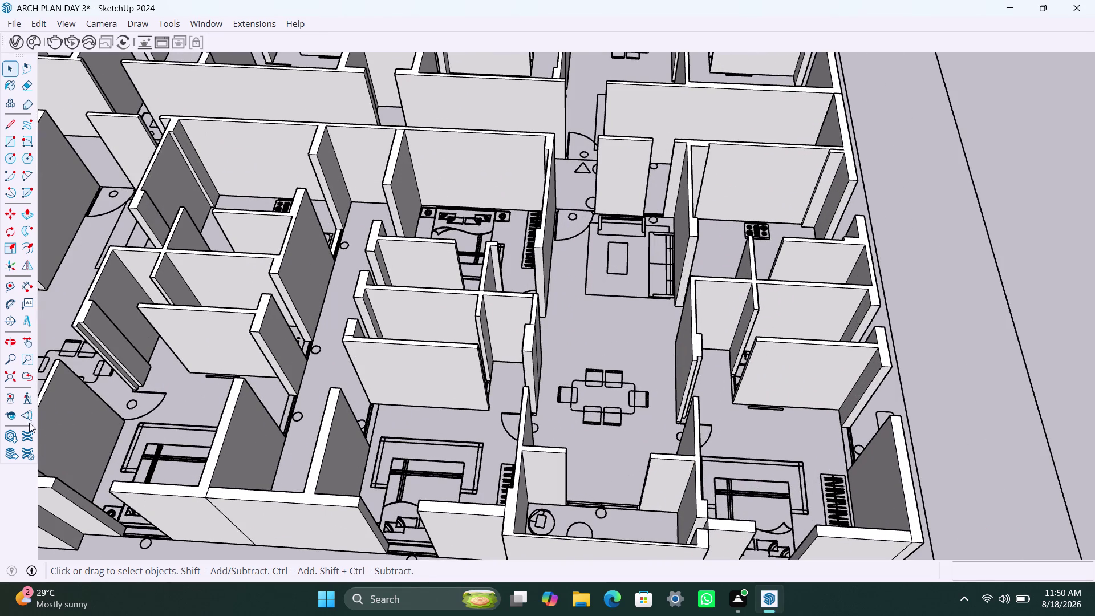
Orbit closer to the apartment walls and open the wall group for editing.
scroll(up, 3)
middle_drag(211, 515, 237, 472)
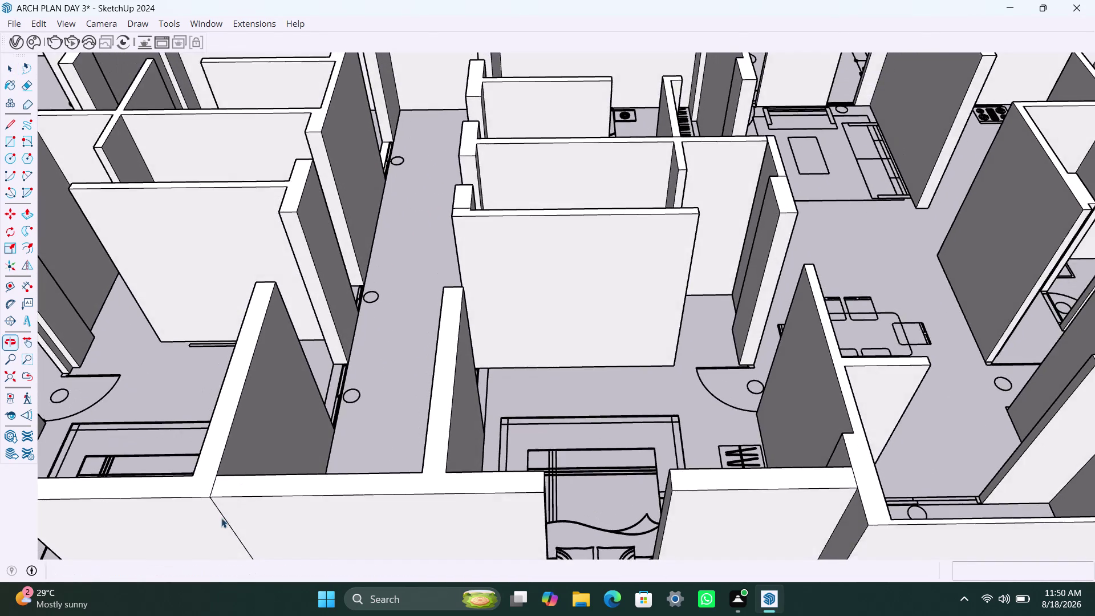
scroll(up, 3)
click(220, 506)
double_click(221, 507)
click(220, 508)
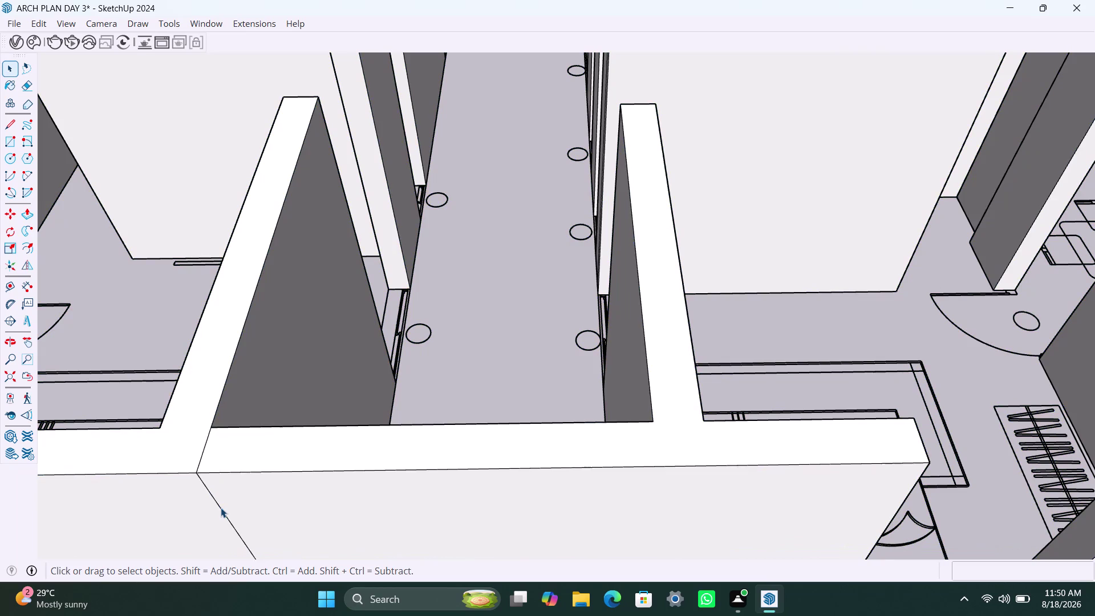
click(222, 511)
click(224, 512)
click(240, 519)
click(232, 524)
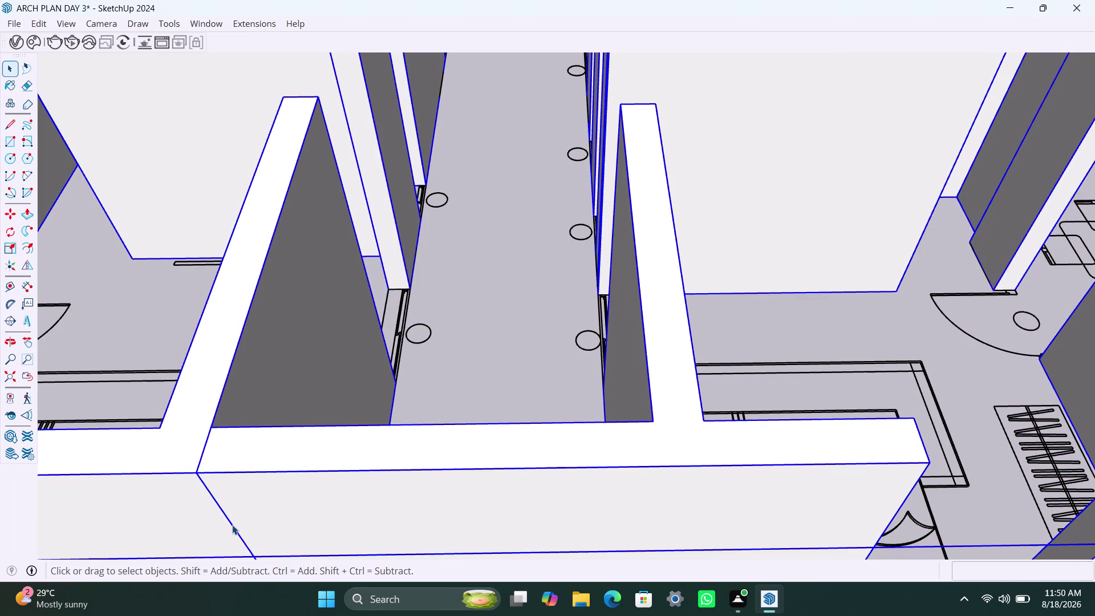
click(255, 504)
double_click(235, 503)
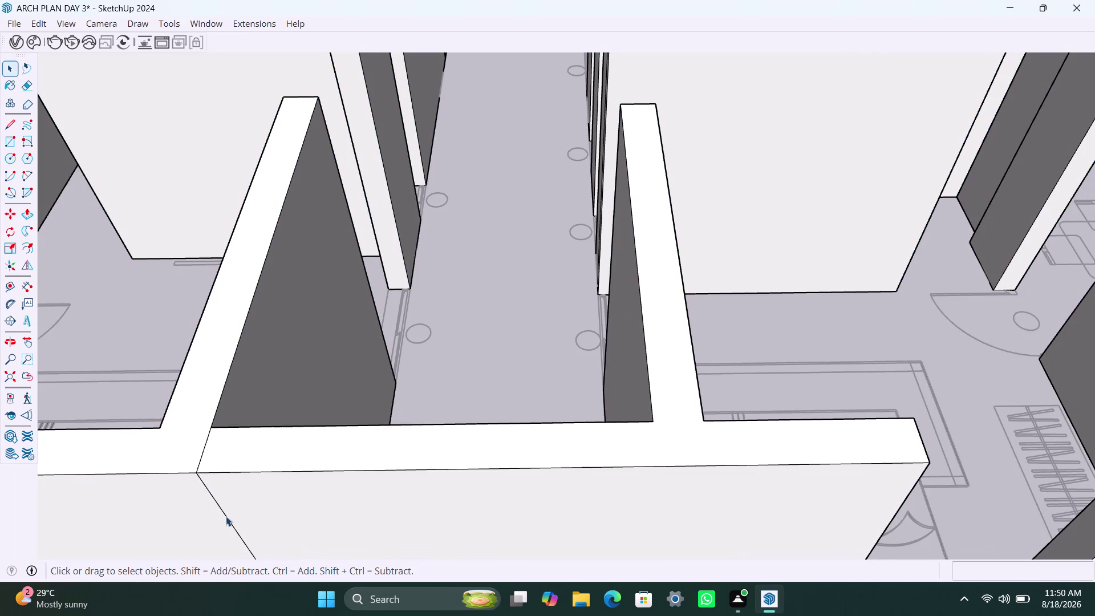
Delete two stray edges crossing the wall junctions.
click(226, 516)
key(Delete)
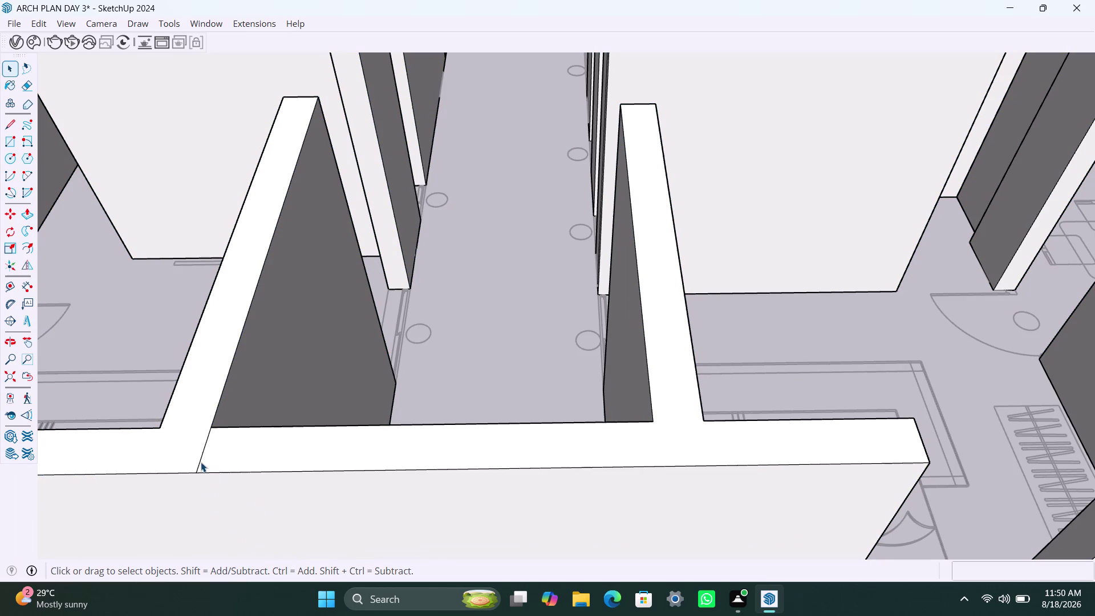
click(200, 462)
key(Delete)
scroll(down, 3)
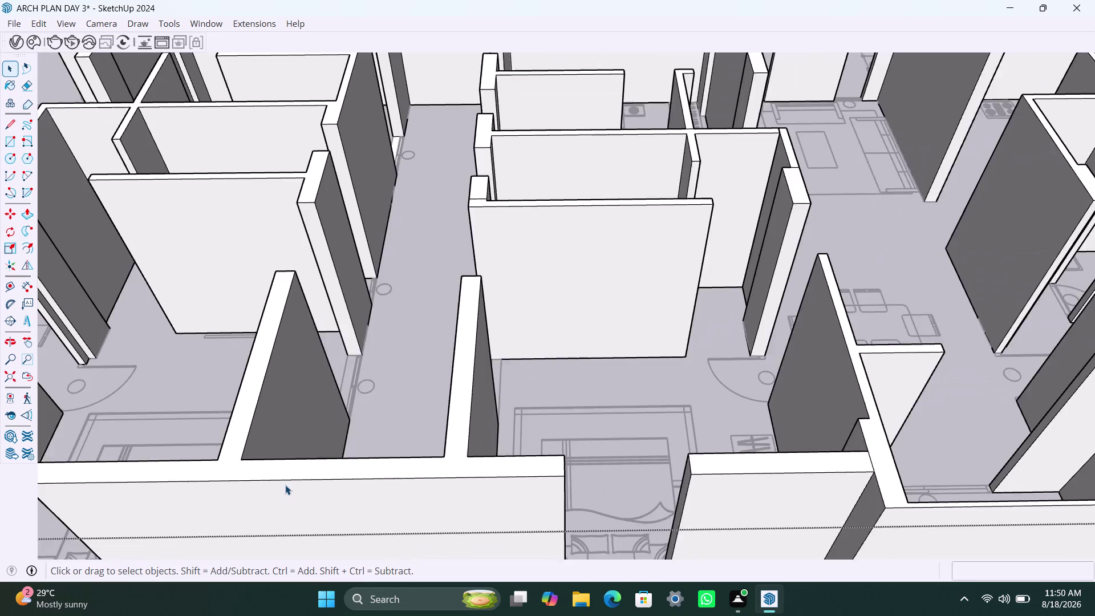
scroll(down, 3)
scroll(down, 3)
scroll(down, 3)
scroll(down, 3)
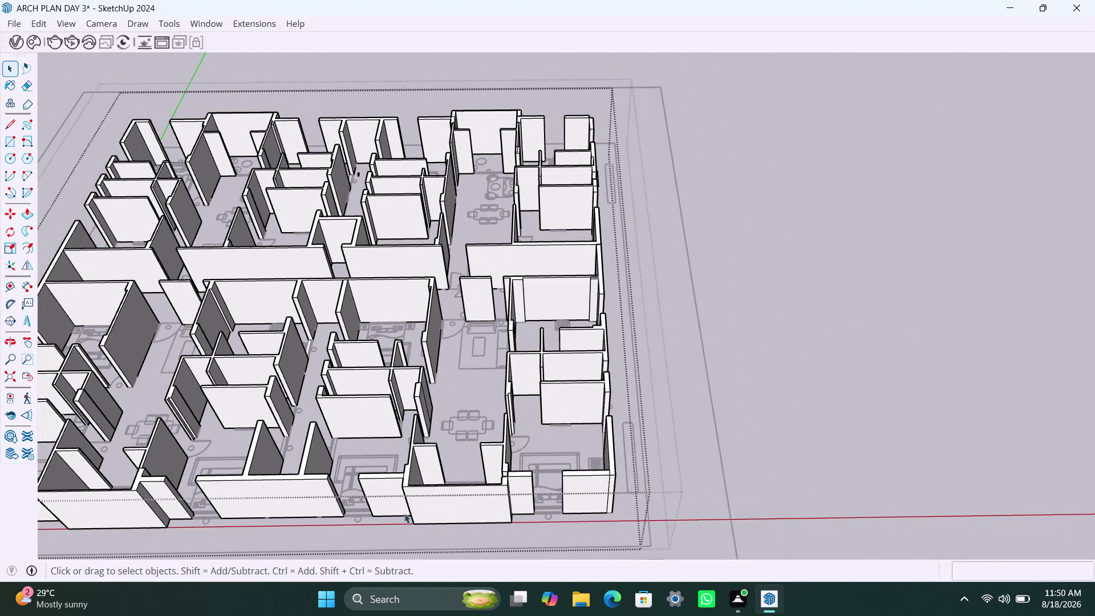
scroll(up, 3)
middle_click(491, 509)
scroll(up, 3)
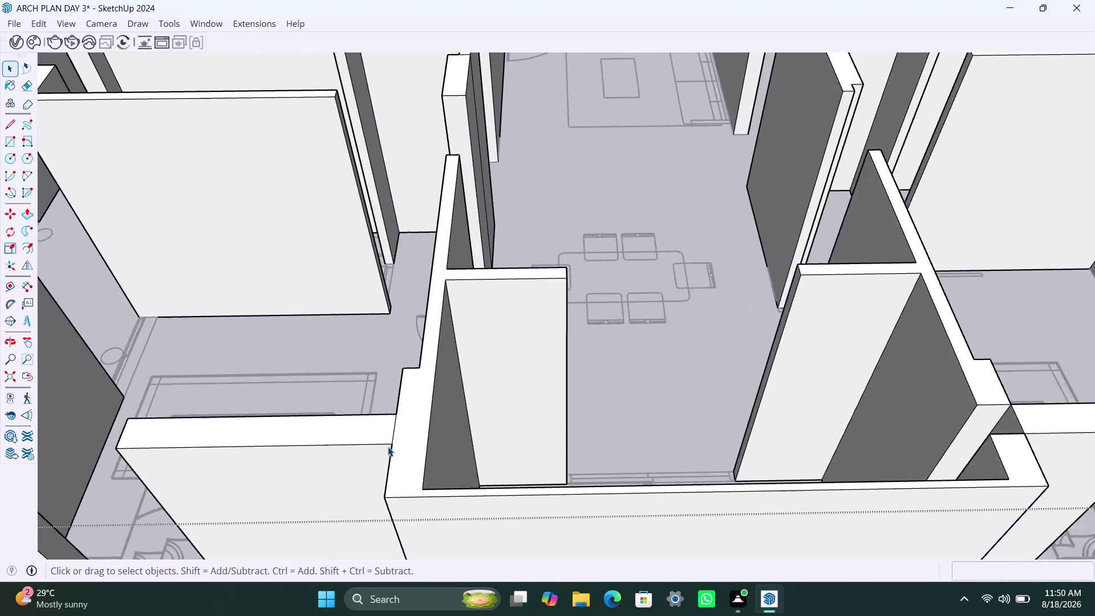
scroll(up, 3)
Delete the leftover wall-corner edge, orbit to review joins, and select a small junction gap face.
click(395, 426)
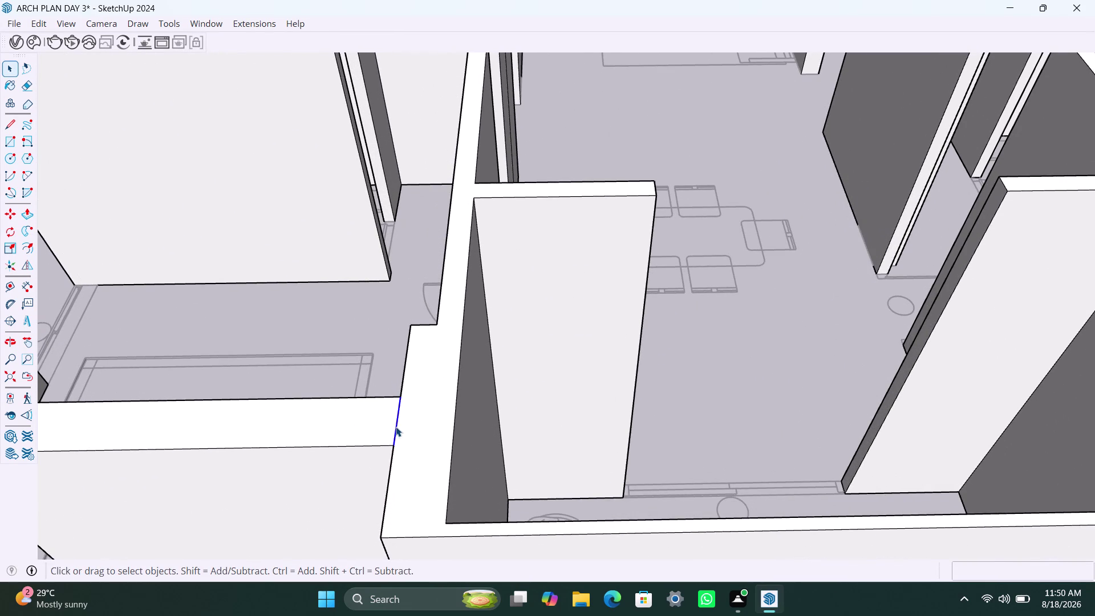
key(Delete)
scroll(down, 3)
scroll(down, 3)
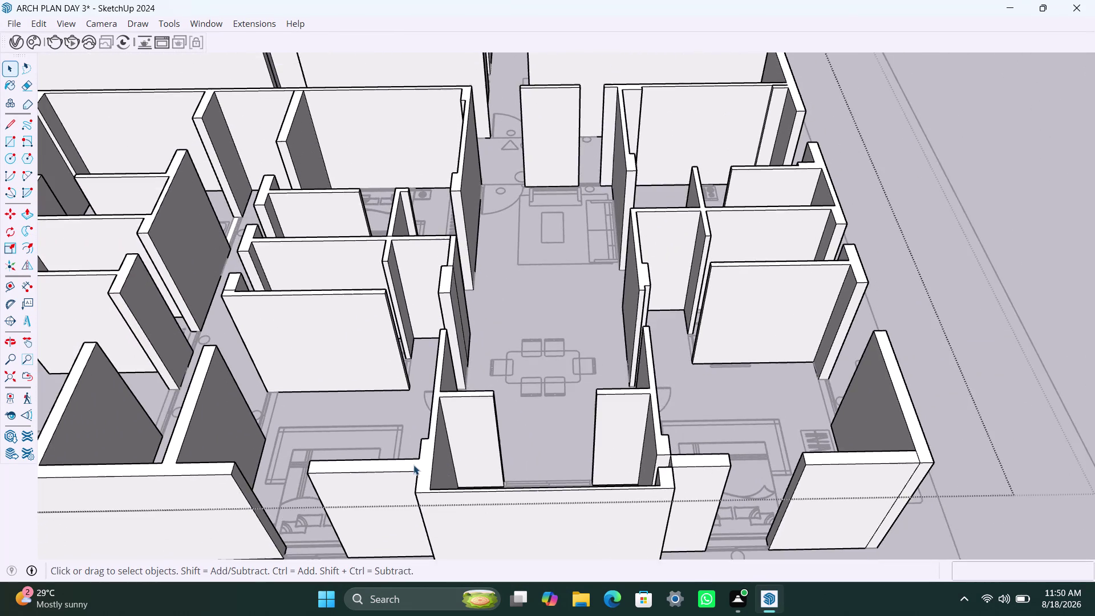
scroll(down, 3)
scroll(up, 3)
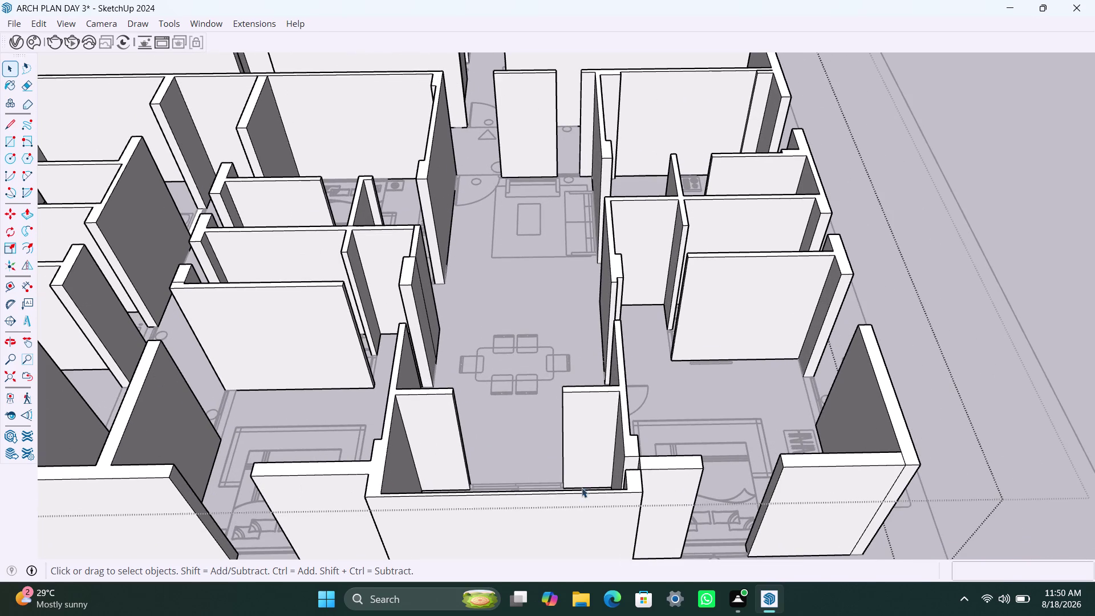
middle_drag(486, 477, 491, 504)
scroll(down, 3)
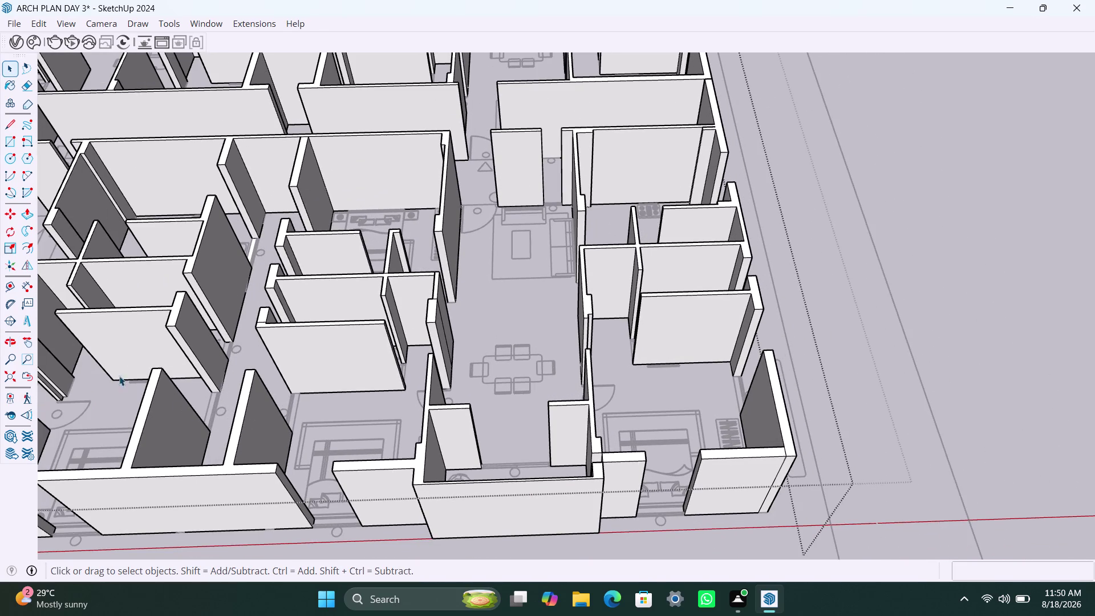
middle_drag(504, 429, 566, 533)
scroll(up, 3)
middle_drag(598, 466, 633, 487)
scroll(up, 3)
click(651, 454)
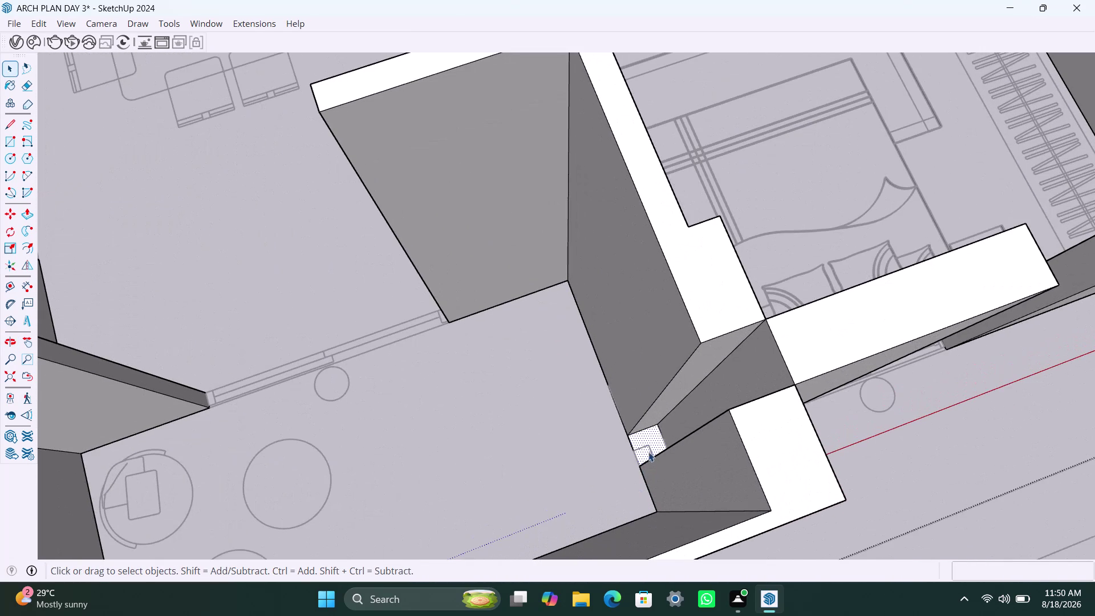
Push/pull the junction block up to full wall height and check it.
key(p)
click(645, 448)
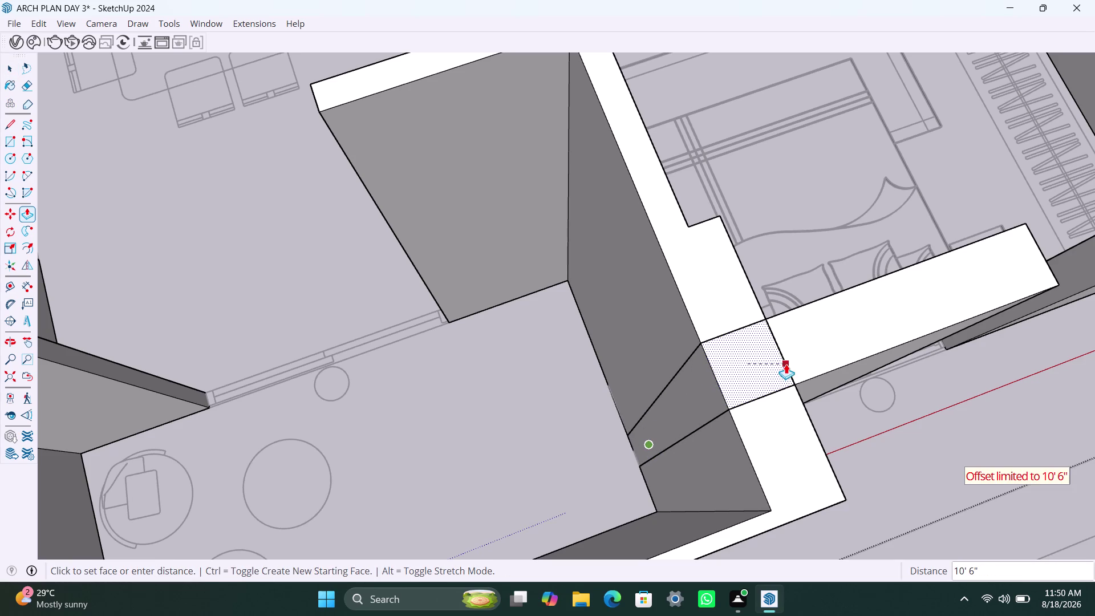
click(793, 355)
key(space)
scroll(down, 3)
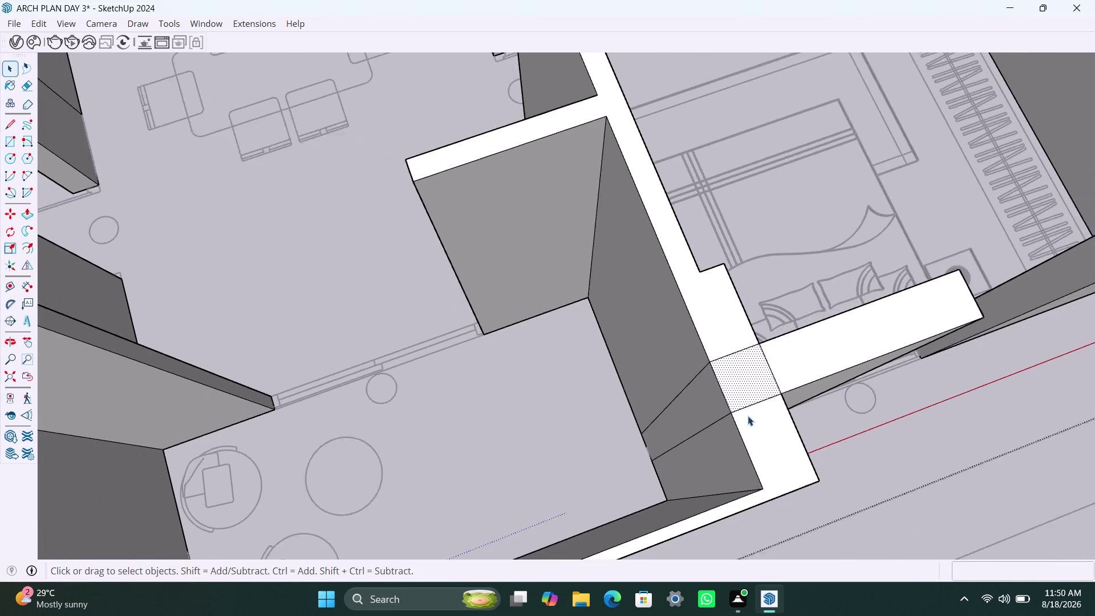
scroll(down, 3)
middle_drag(744, 426, 570, 397)
Delete the stray face and corner edge at another wall junction.
scroll(down, 3)
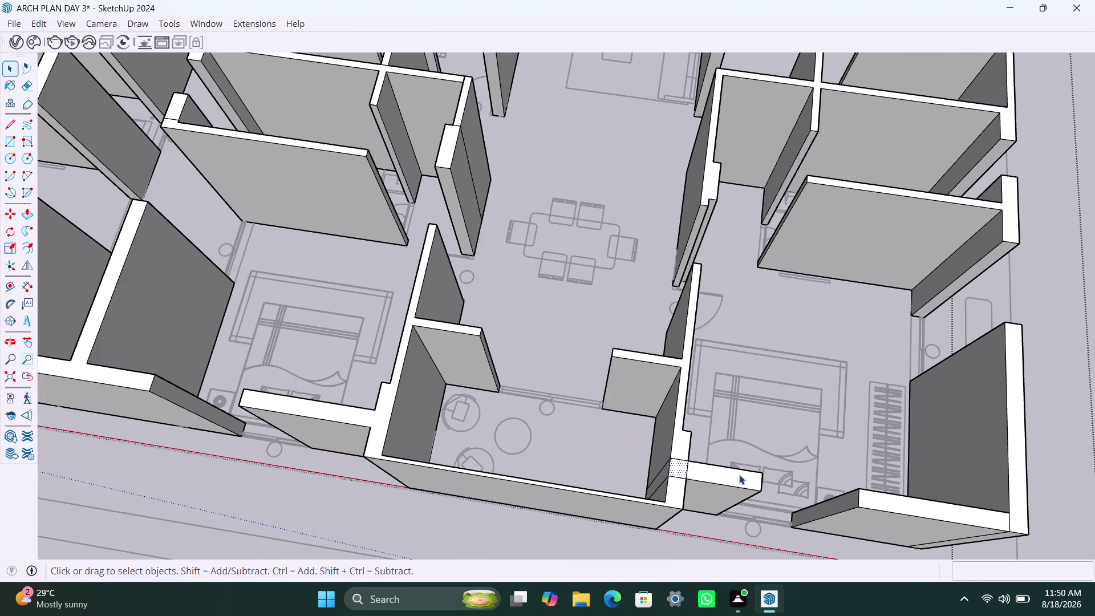
scroll(down, 3)
middle_drag(733, 486, 554, 435)
scroll(up, 3)
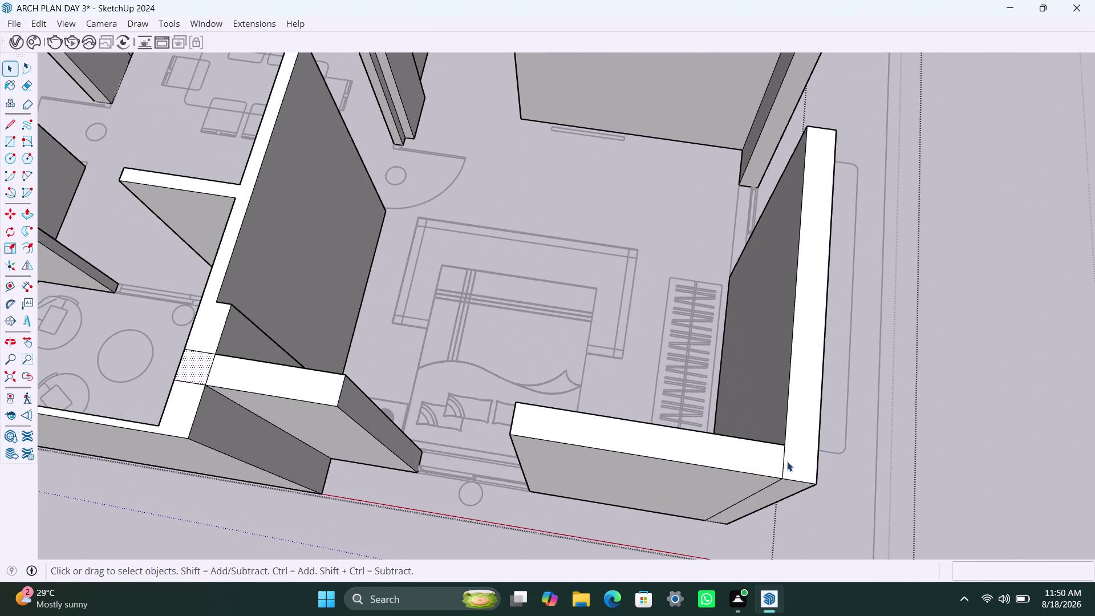
click(784, 462)
key(Delete)
click(775, 483)
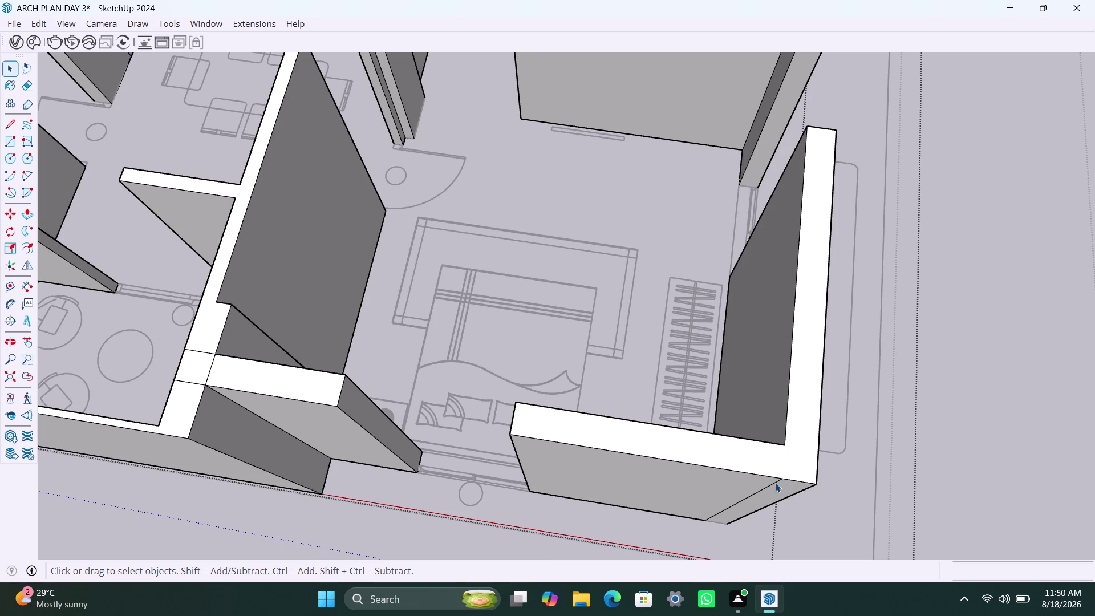
key(Delete)
Delete the three stray edges crossing this wall junction.
scroll(down, 3)
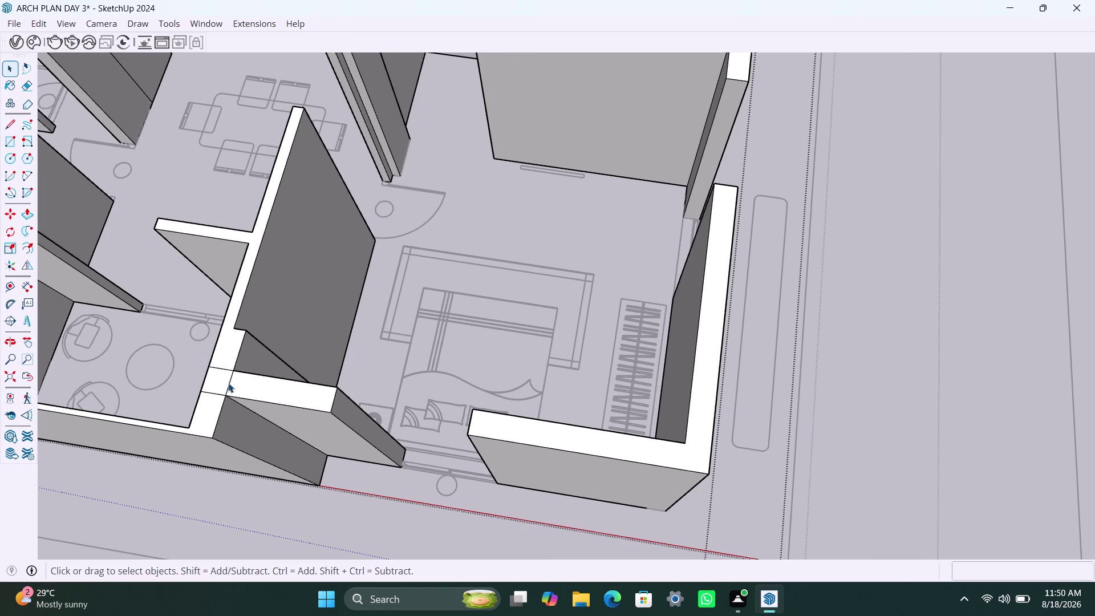
click(230, 385)
key(Delete)
click(219, 395)
key(Delete)
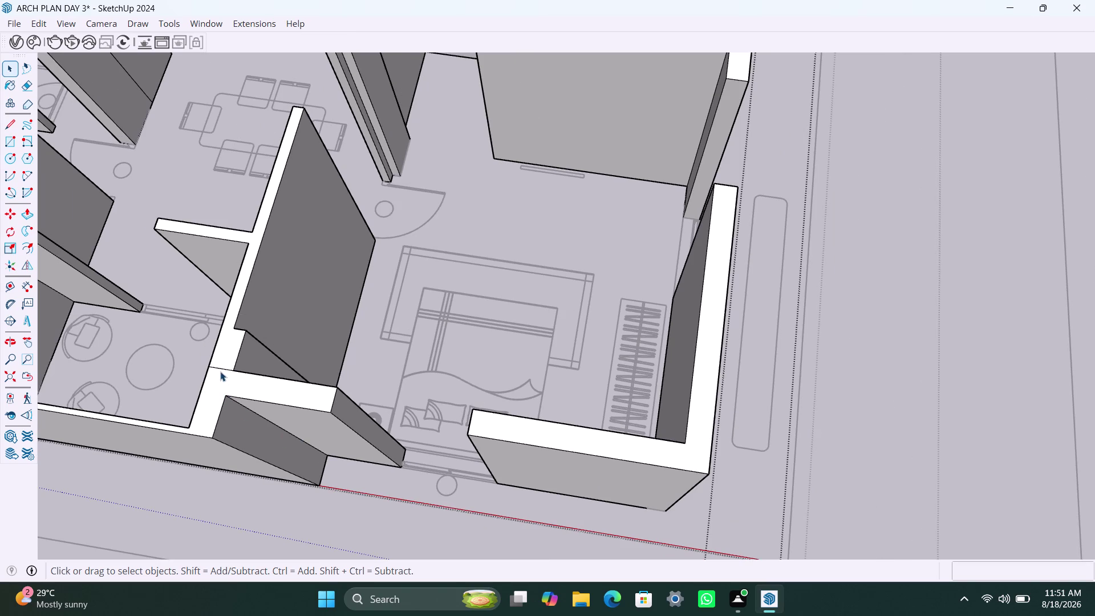
click(220, 367)
key(Delete)
scroll(down, 3)
Erase the vertical edge and another stray edge inside a further wall corner.
middle_drag(208, 431, 544, 360)
scroll(down, 3)
middle_drag(410, 515, 541, 372)
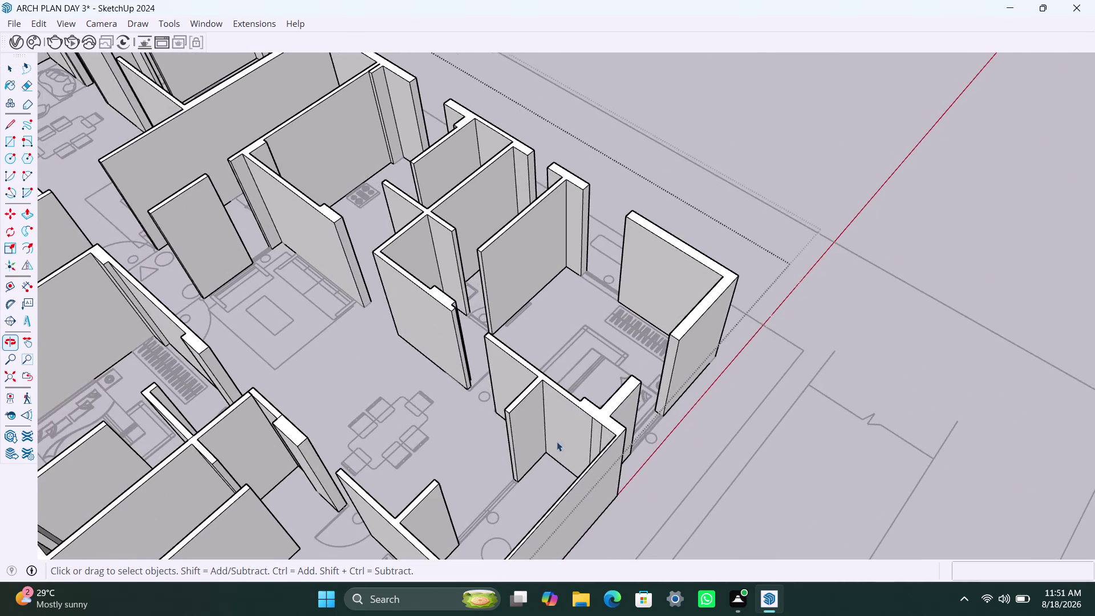
scroll(up, 3)
click(601, 431)
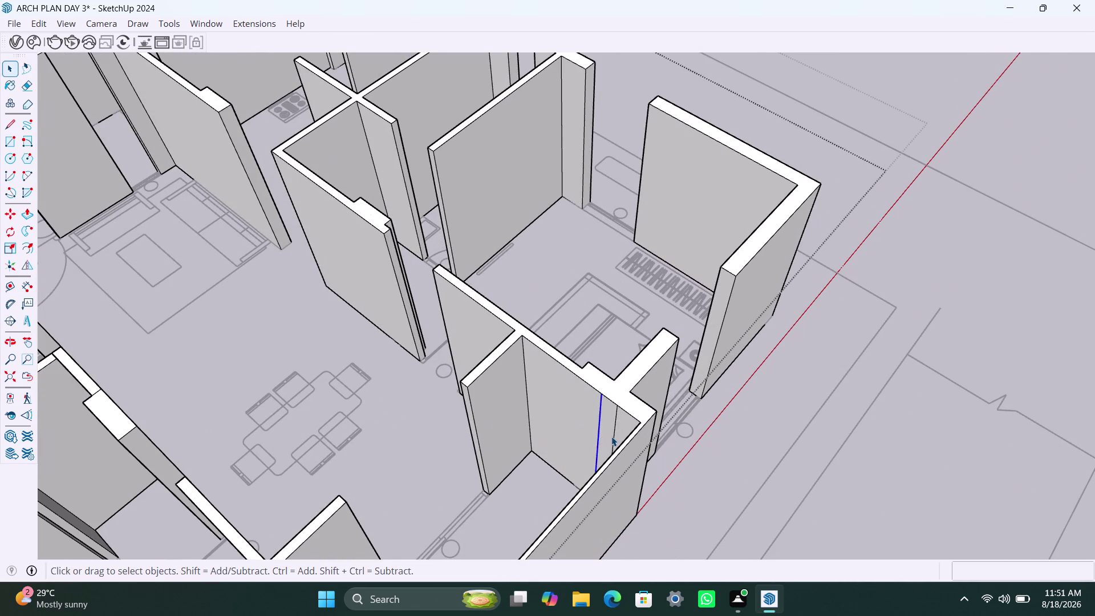
key(Delete)
click(613, 433)
key(Delete)
scroll(down, 3)
scroll(down, 3)
middle_drag(525, 334, 488, 379)
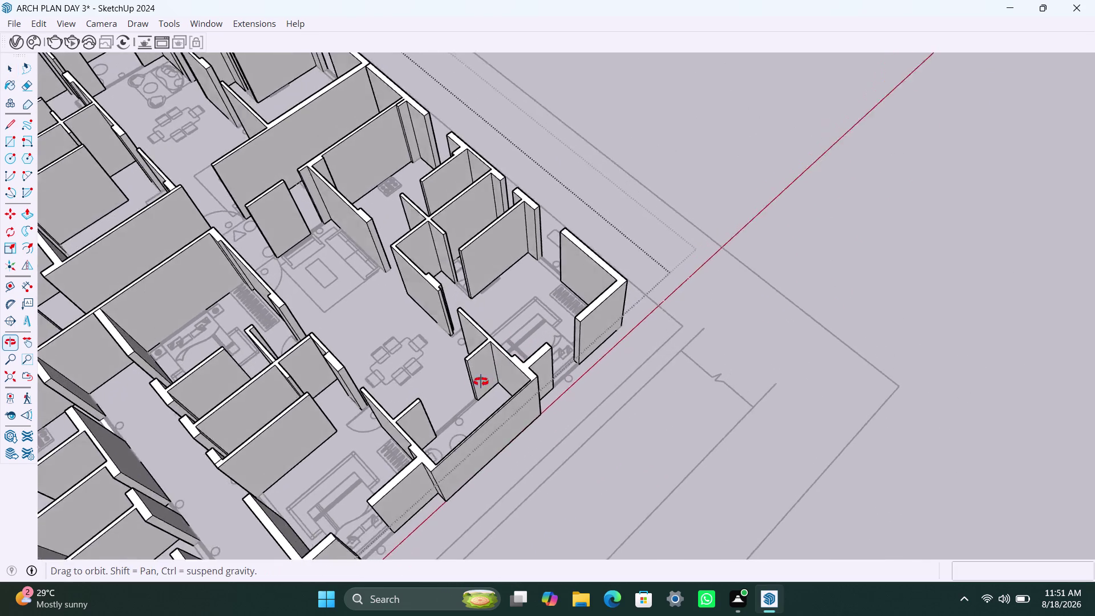
Save the model and delete the stray seam on the wall top by the dining table.
middle_drag(489, 379, 408, 383)
key(ctrl+s)
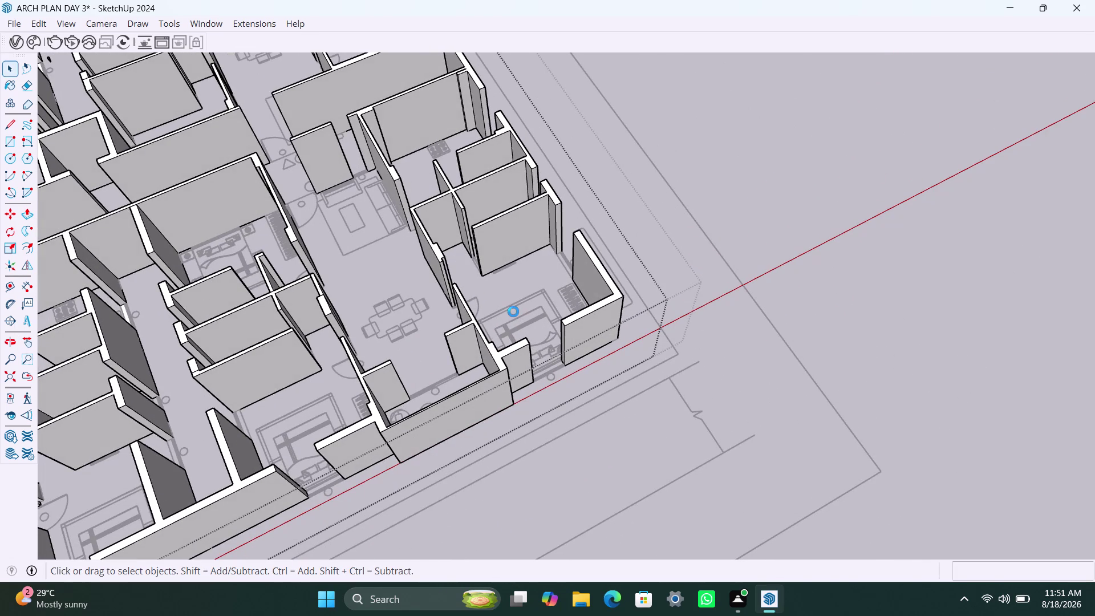
scroll(down, 3)
scroll(up, 3)
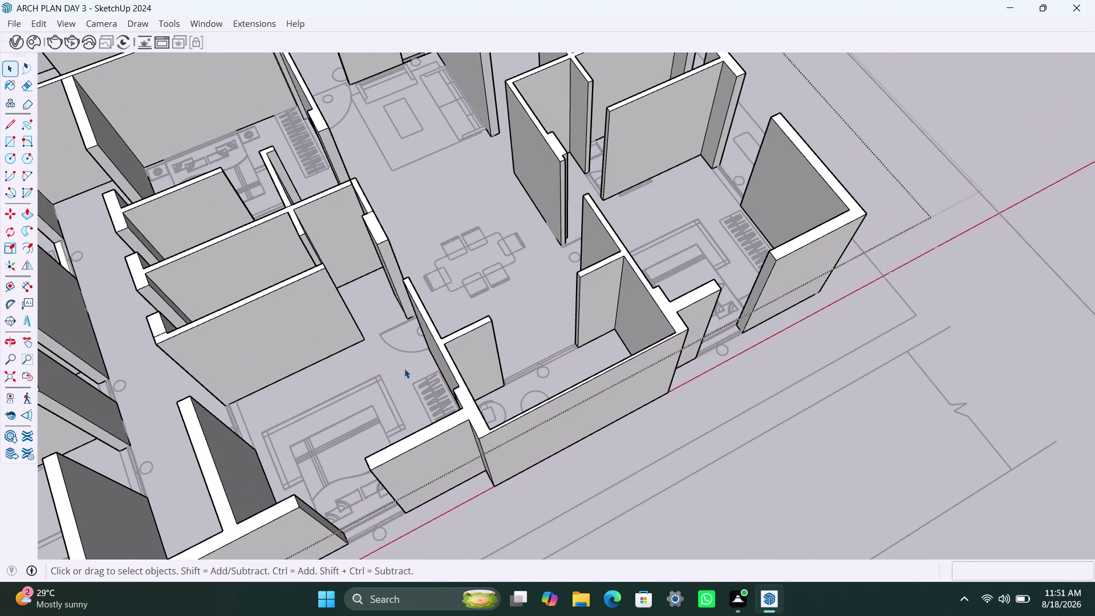
middle_drag(404, 368, 602, 376)
scroll(up, 3)
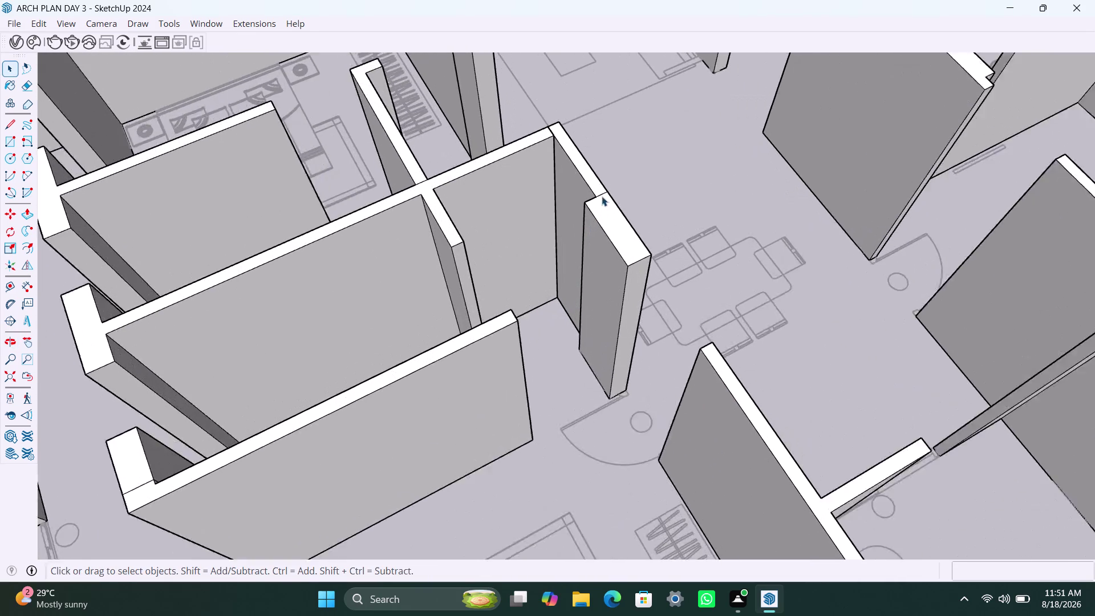
scroll(up, 3)
click(601, 190)
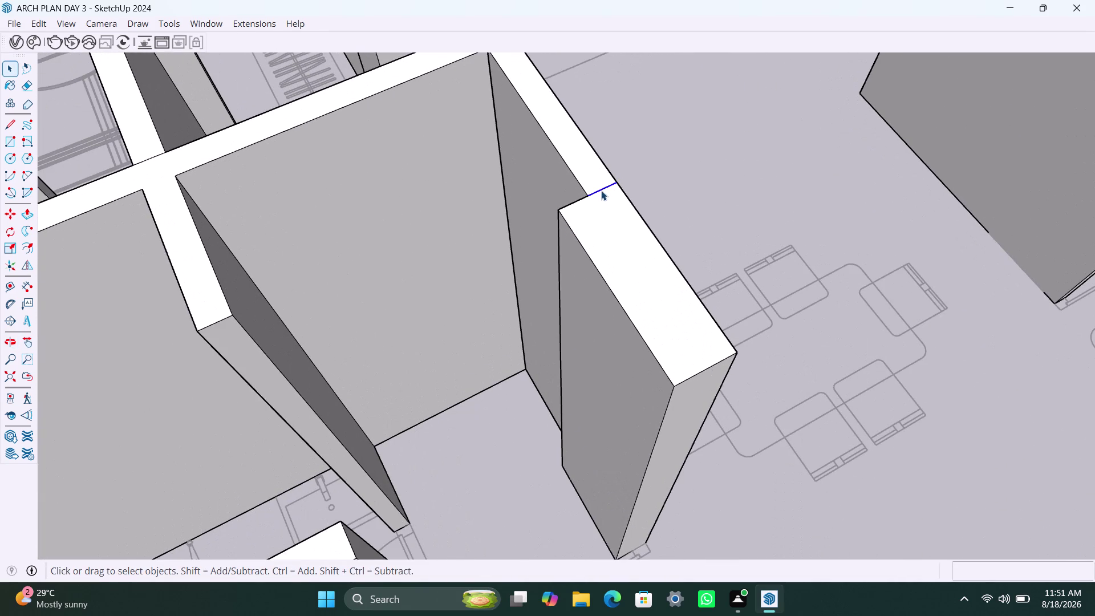
key(Delete)
Push/pull the wall's top face to flatten it.
scroll(down, 3)
scroll(up, 3)
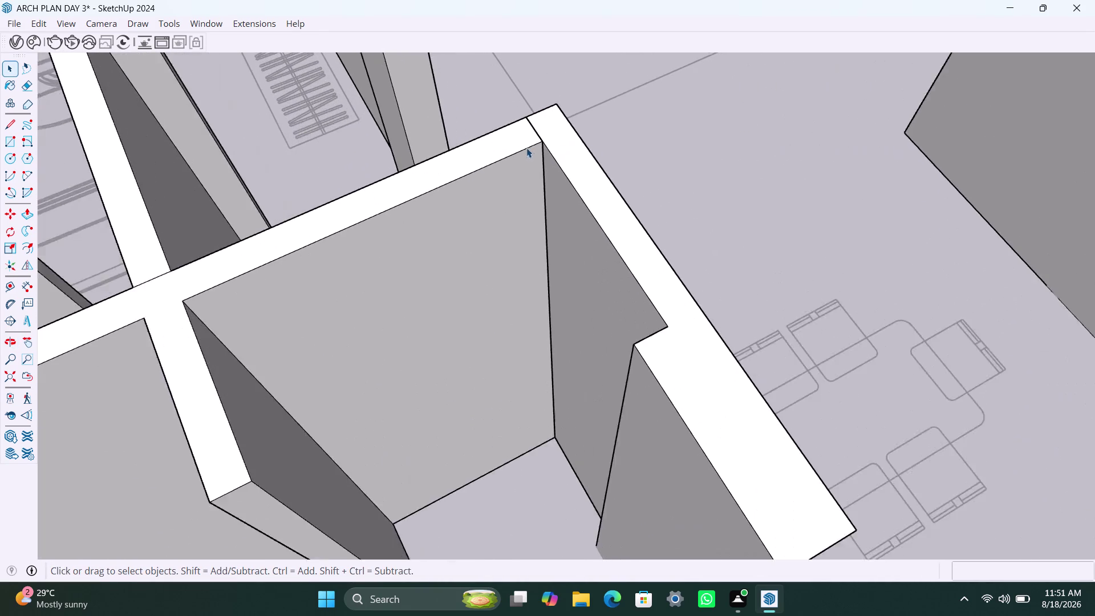
scroll(up, 3)
scroll(up, 3)
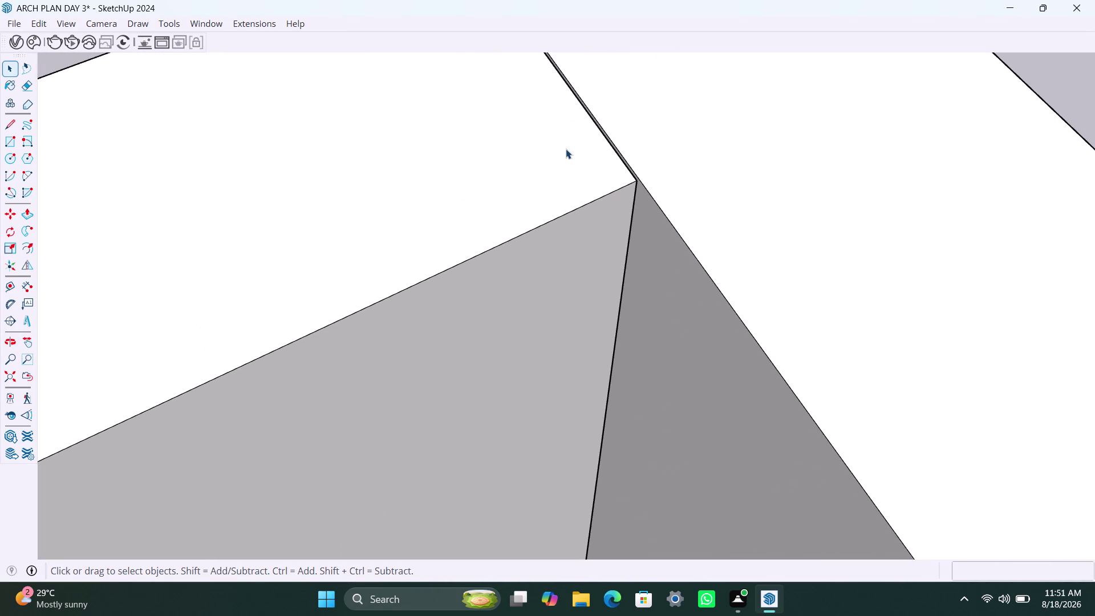
click(565, 152)
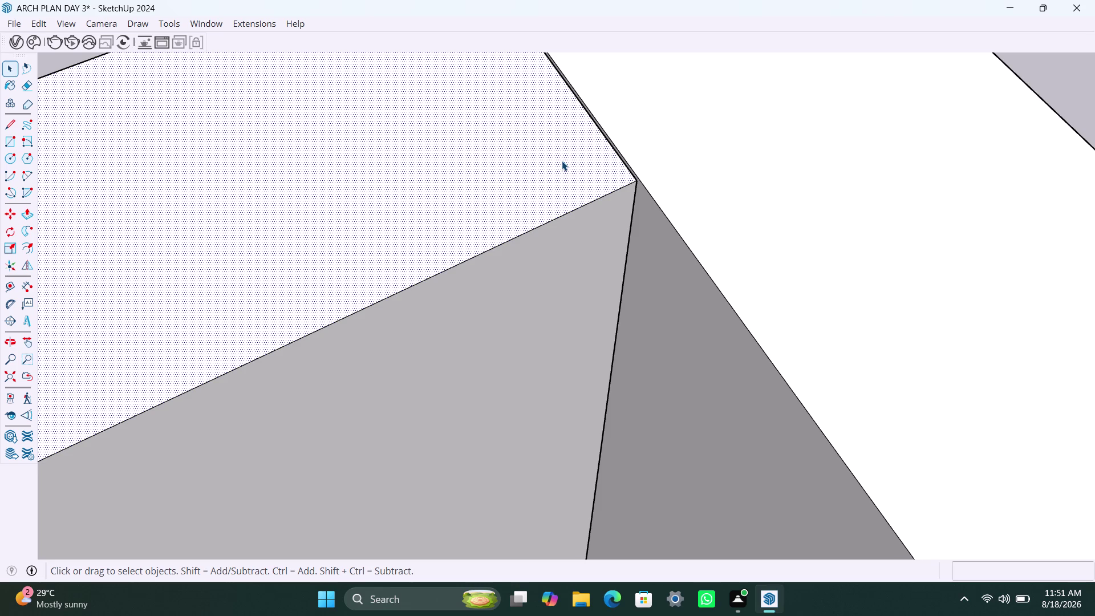
key(p)
click(558, 160)
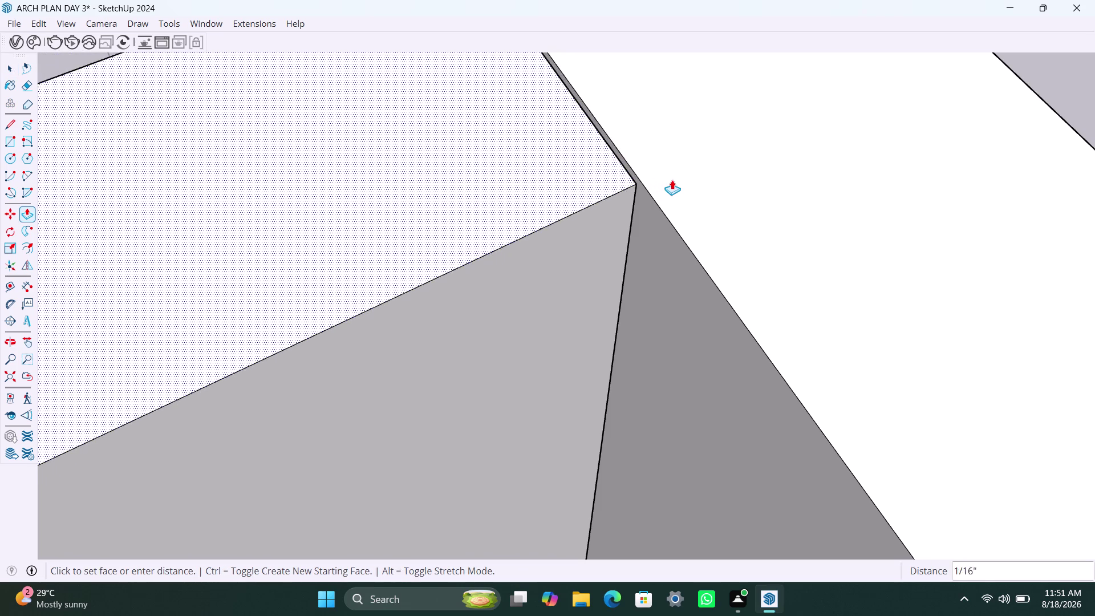
click(667, 213)
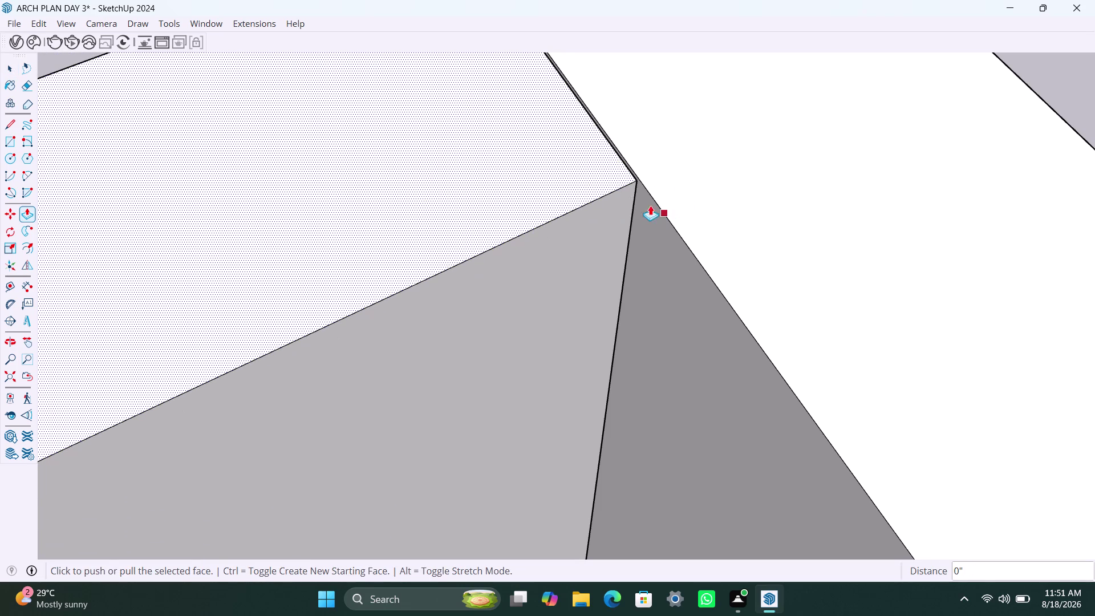
key(space)
Push the thin sliver face along the wall flush to remove it.
scroll(up, 3)
scroll(up, 3)
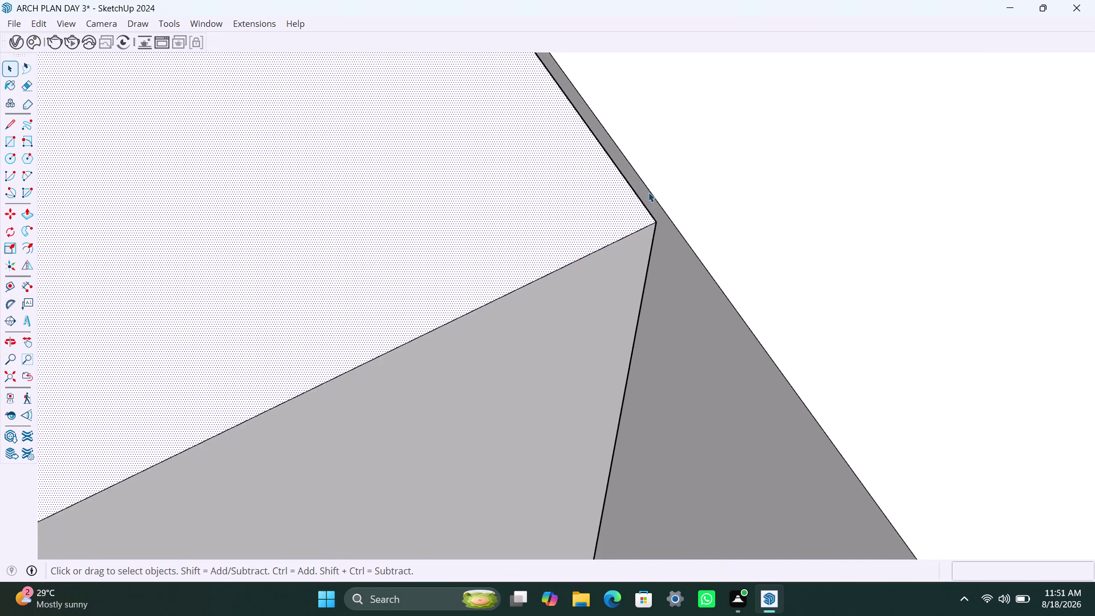
scroll(up, 3)
scroll(up, 3)
middle_drag(654, 225, 509, 218)
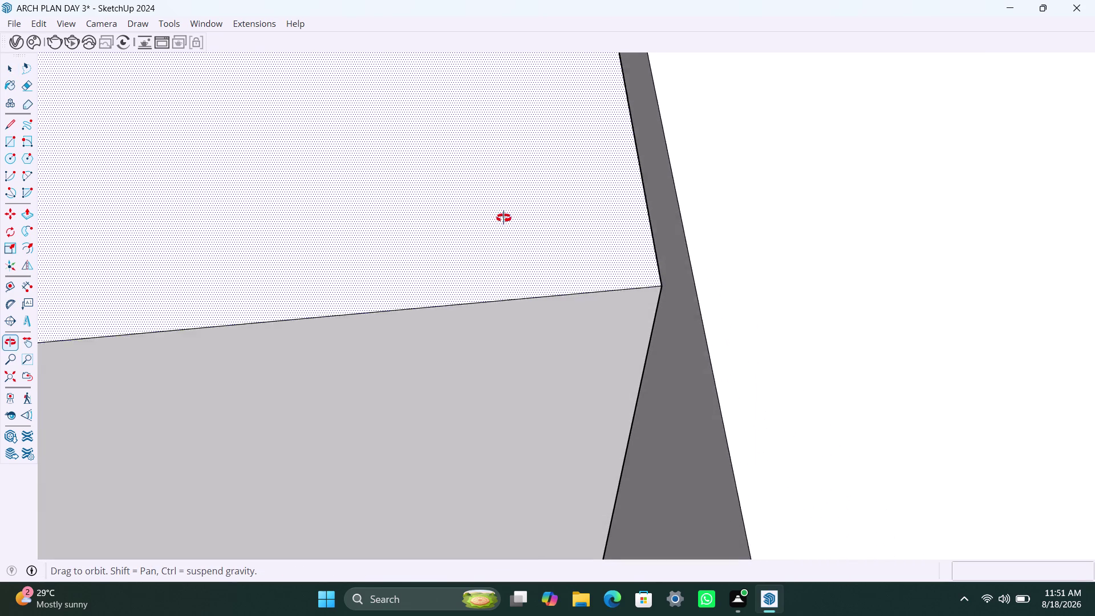
middle_drag(509, 218, 474, 224)
middle_drag(710, 254, 620, 245)
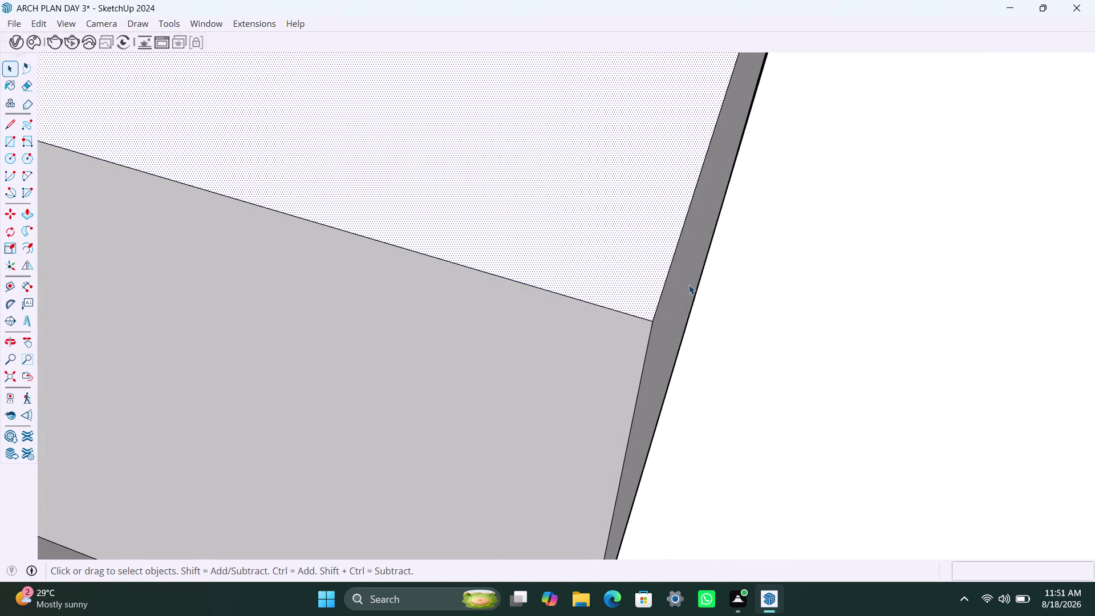
click(681, 285)
key(p)
click(681, 285)
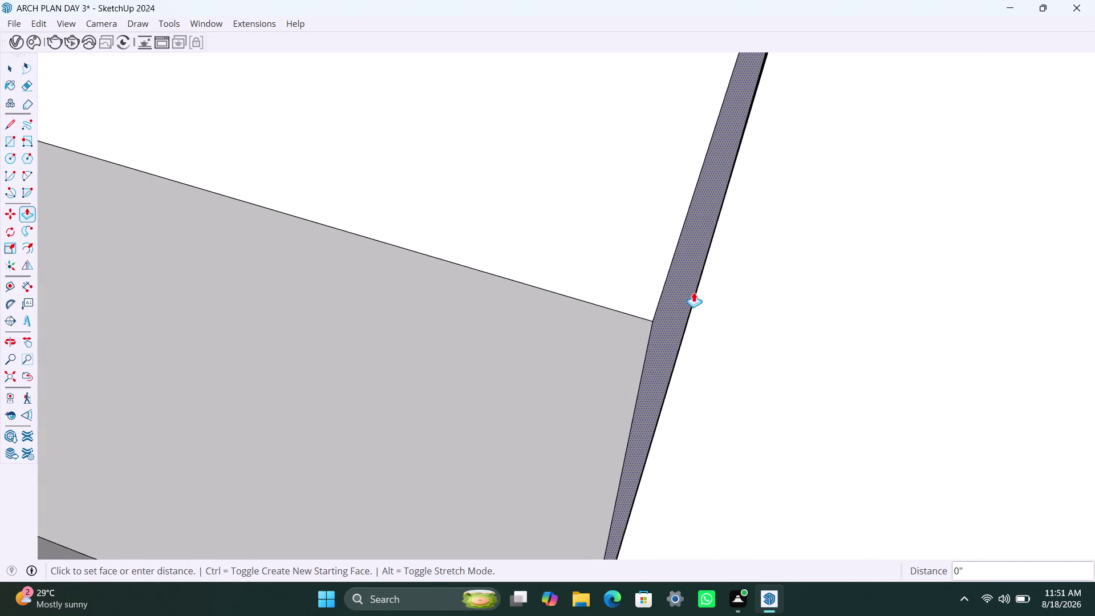
click(699, 299)
key(space)
Delete the leftover edge line left by the sliver face.
click(695, 294)
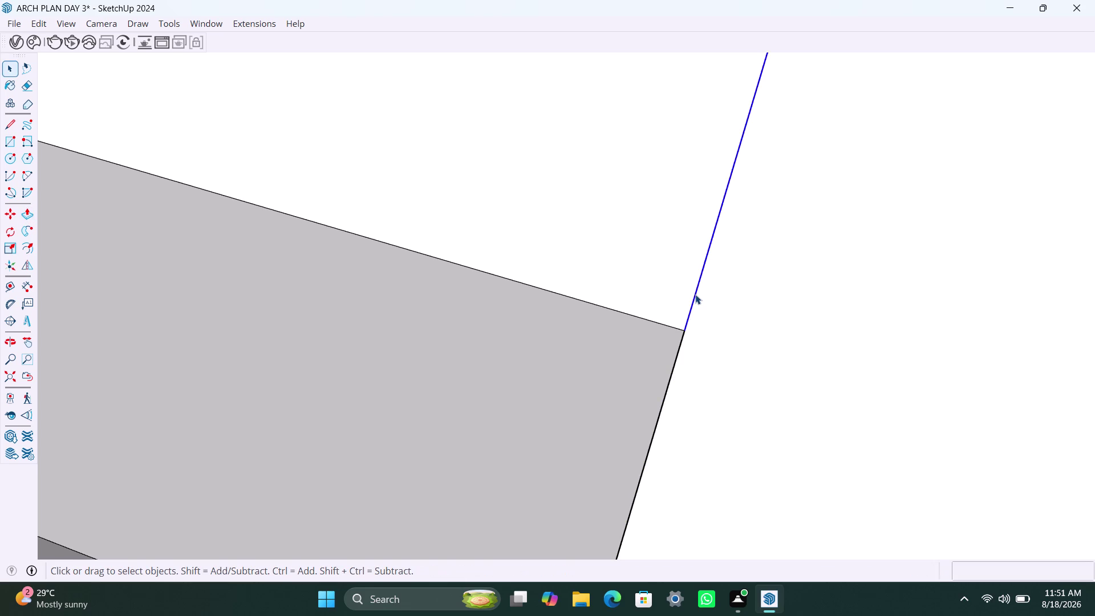
key(Delete)
scroll(down, 3)
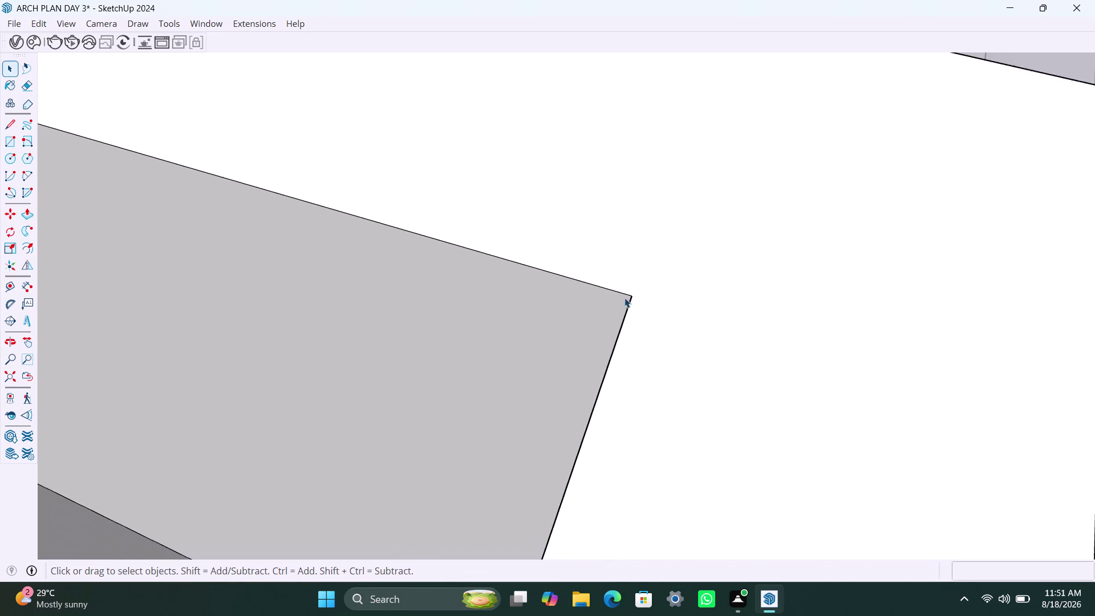
scroll(down, 3)
scroll(down, 3)
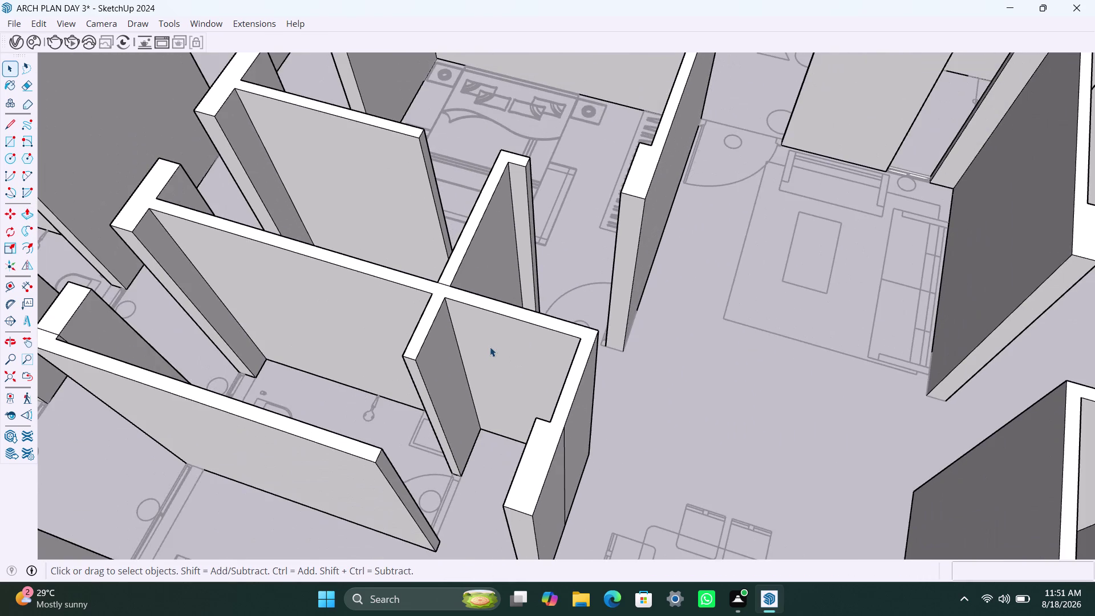
scroll(down, 3)
scroll(up, 3)
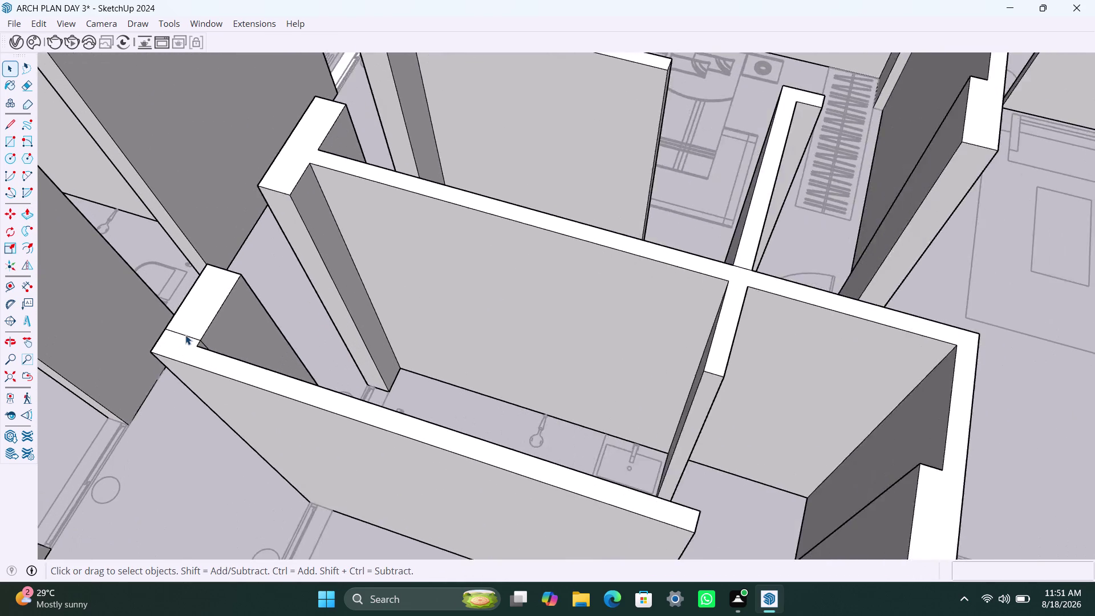
scroll(up, 3)
Delete the seam lines across another wall top.
click(198, 339)
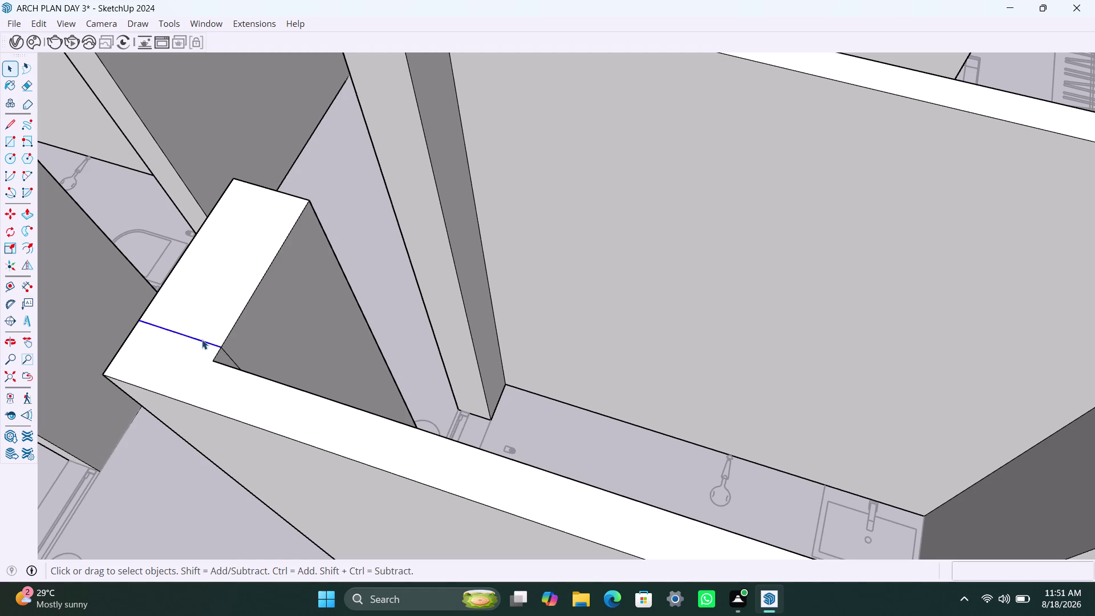
key(Delete)
click(225, 353)
key(Delete)
scroll(down, 3)
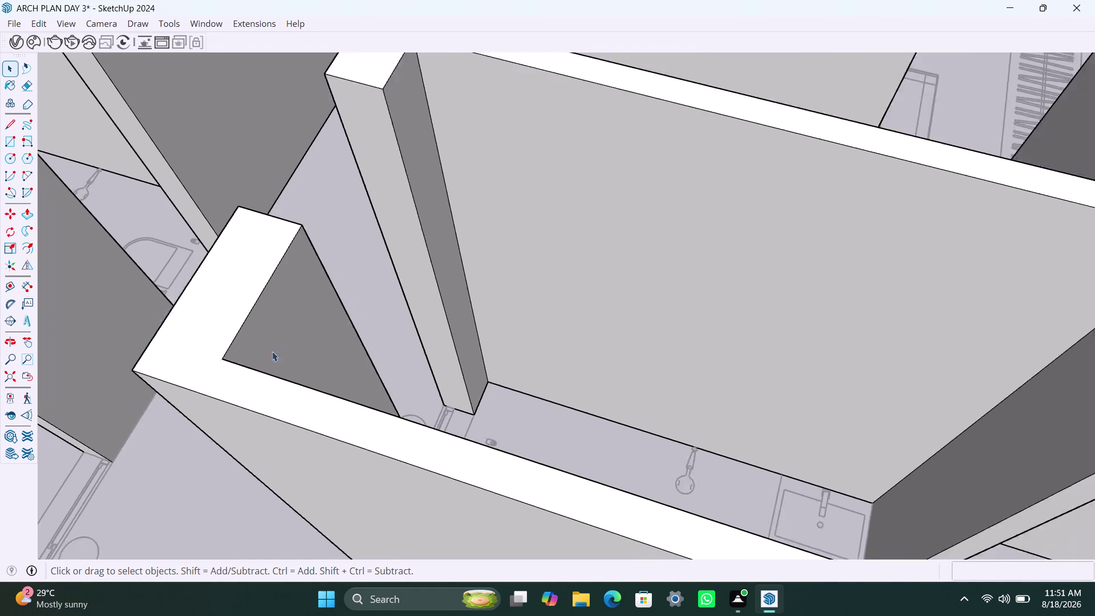
scroll(down, 3)
scroll(down, 3)
scroll(down, 3)
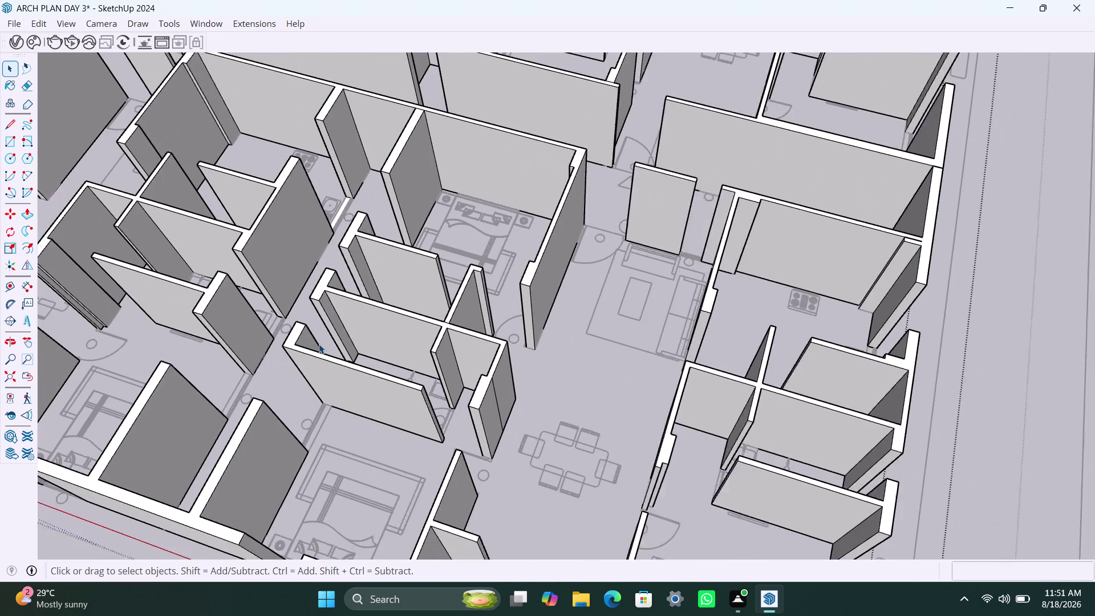
Orbit across the apartment toward the room by the dining area.
scroll(down, 3)
scroll(down, 3)
middle_drag(341, 398, 459, 379)
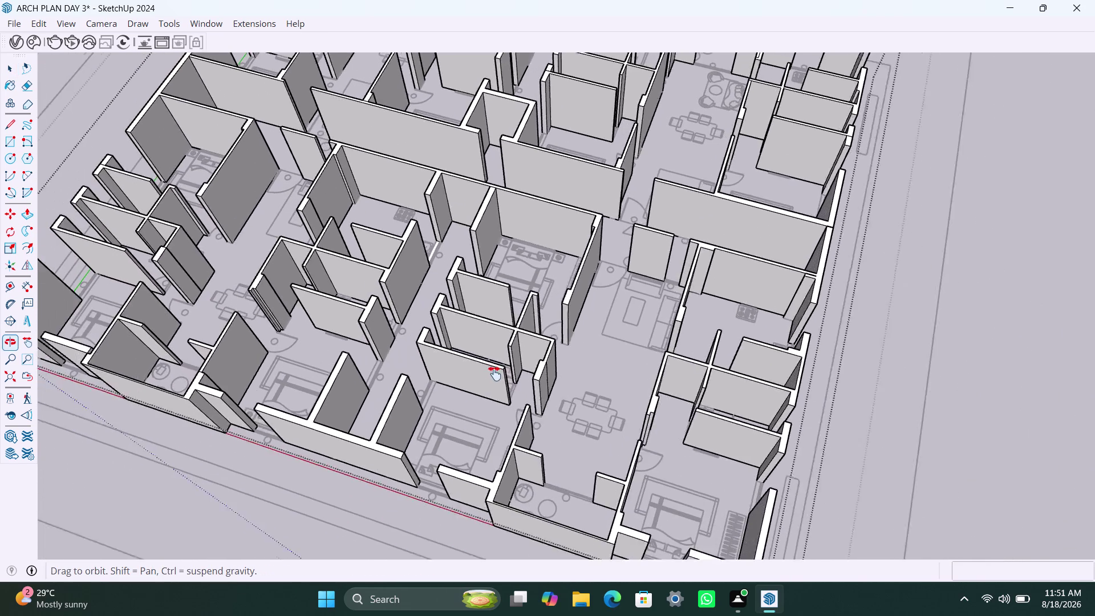
middle_drag(459, 380, 514, 369)
scroll(up, 3)
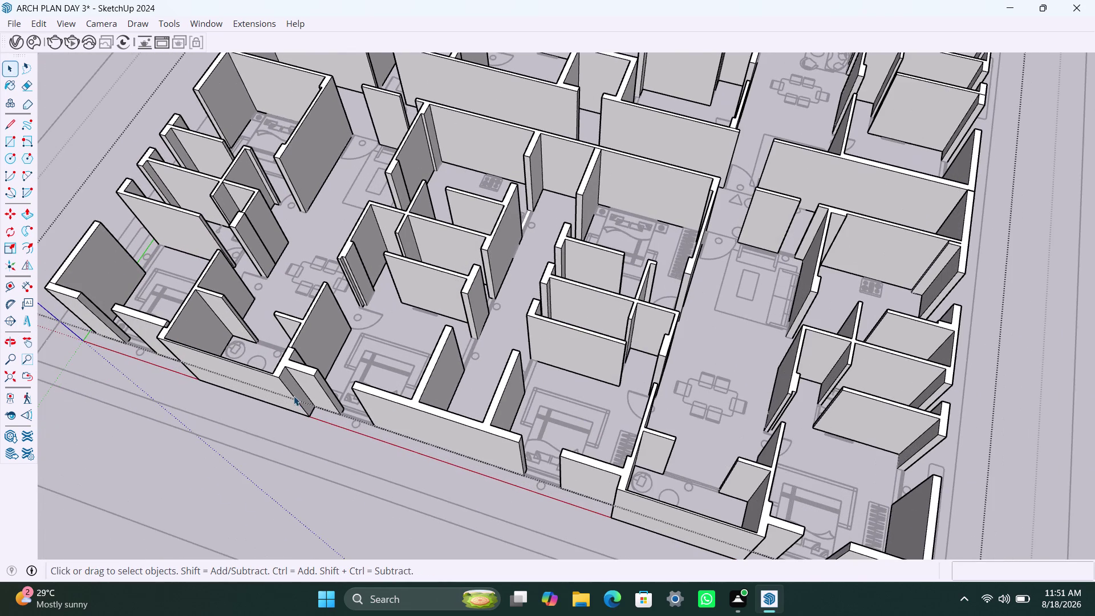
scroll(up, 3)
middle_drag(248, 379, 420, 382)
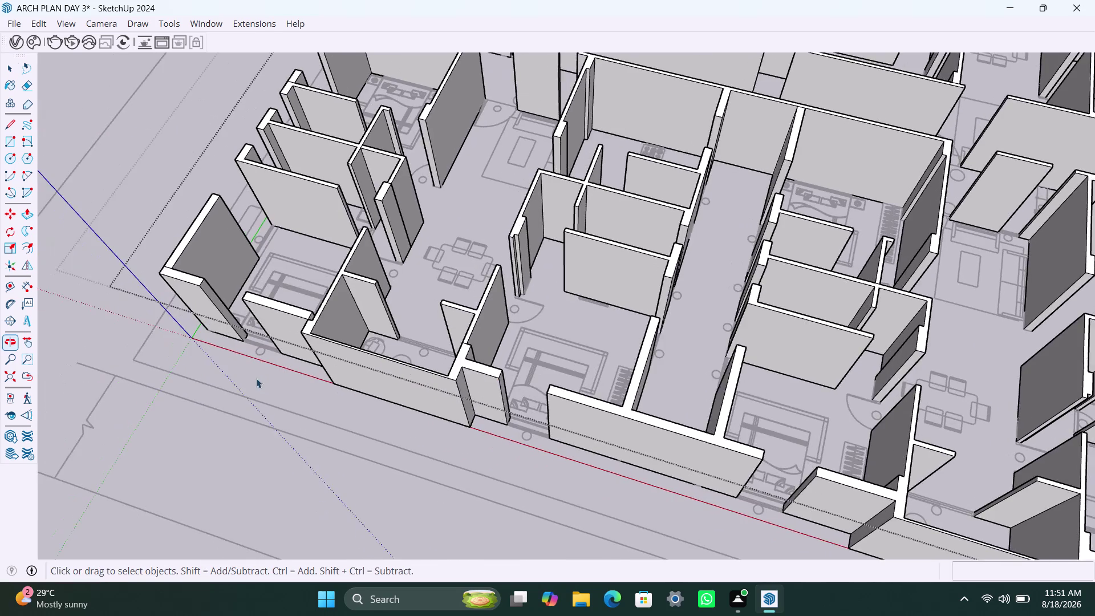
scroll(up, 3)
scroll(up, 3)
scroll(up, 3)
middle_drag(317, 298, 423, 323)
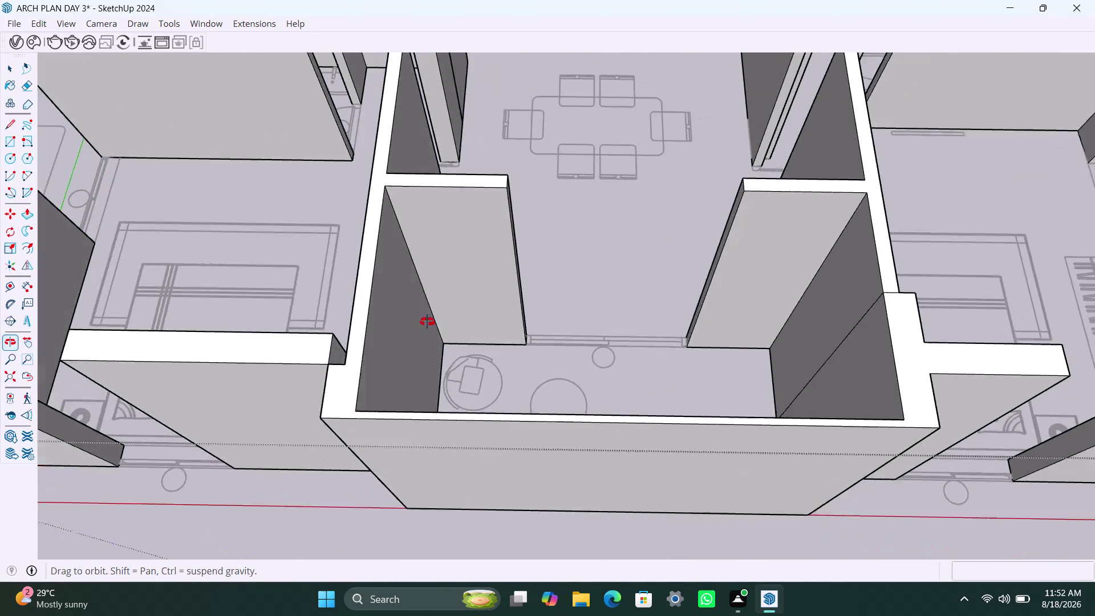
middle_drag(423, 322, 435, 321)
scroll(up, 3)
middle_drag(312, 359, 575, 332)
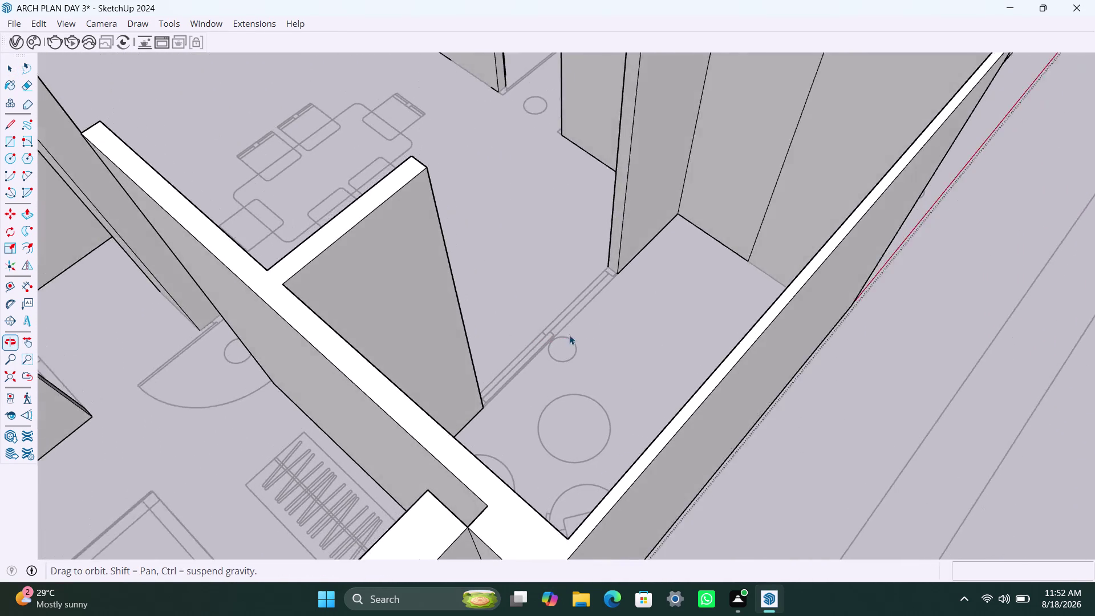
Pull the small gap face between two walls up to full wall height.
scroll(down, 3)
scroll(down, 3)
middle_drag(419, 509, 522, 422)
scroll(up, 3)
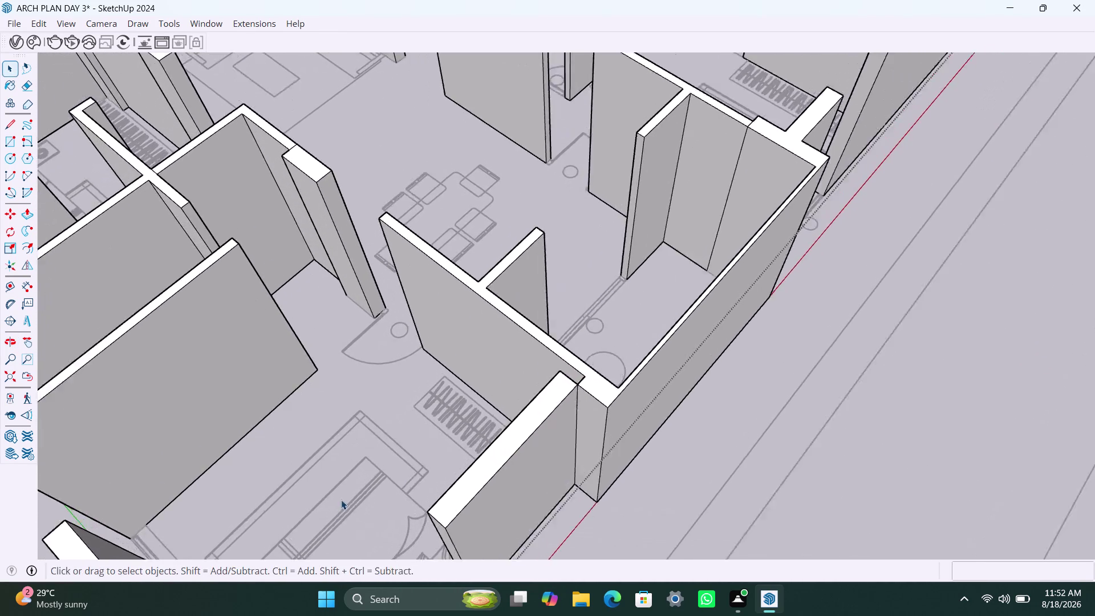
middle_drag(354, 504, 653, 479)
scroll(up, 3)
click(654, 369)
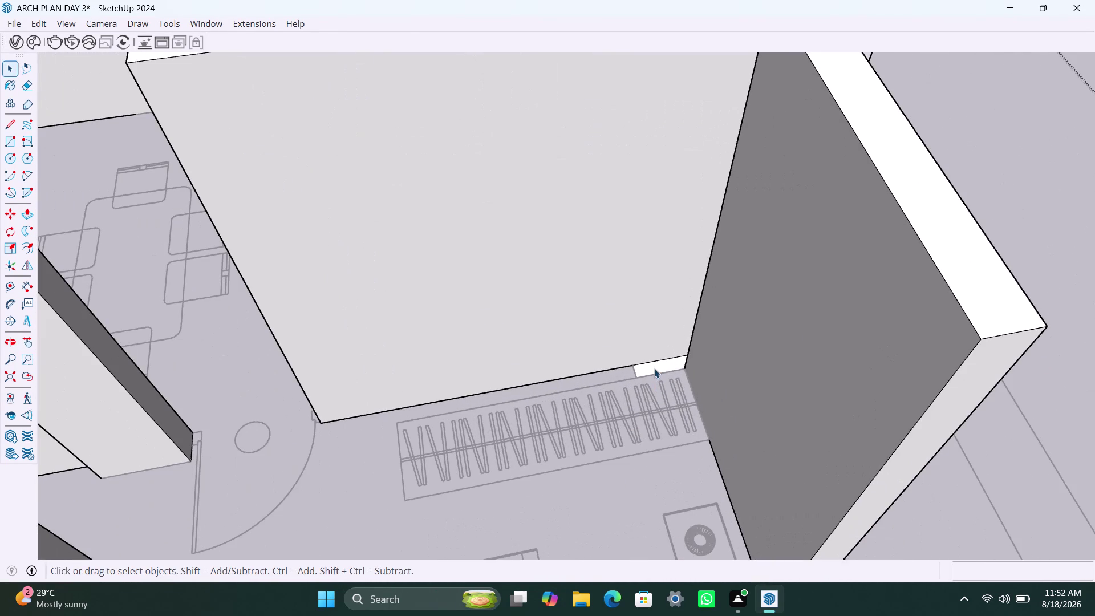
key(p)
click(654, 366)
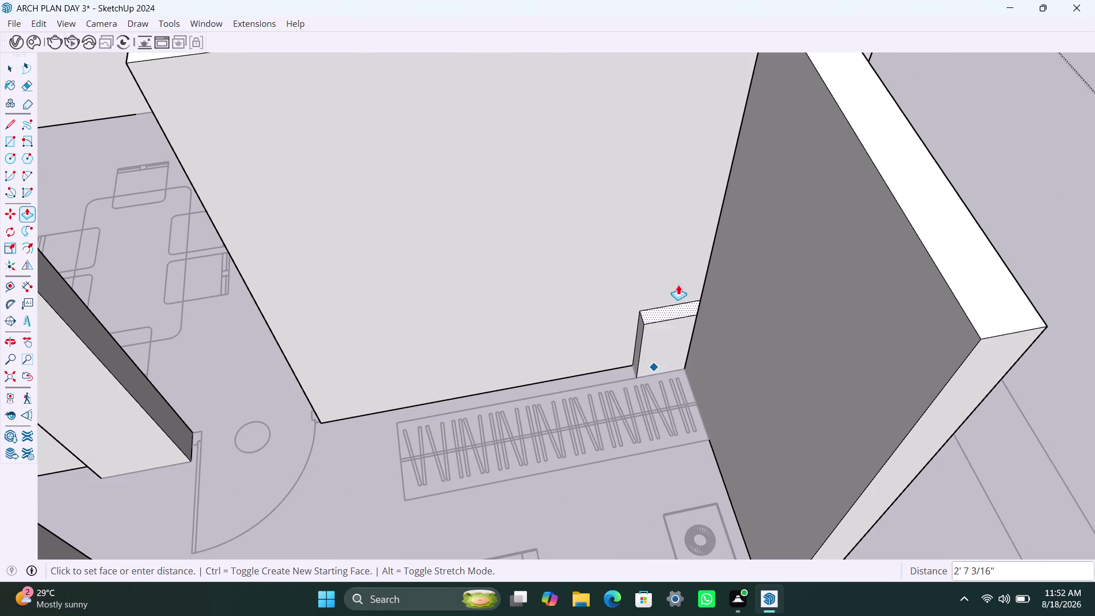
click(861, 138)
key(space)
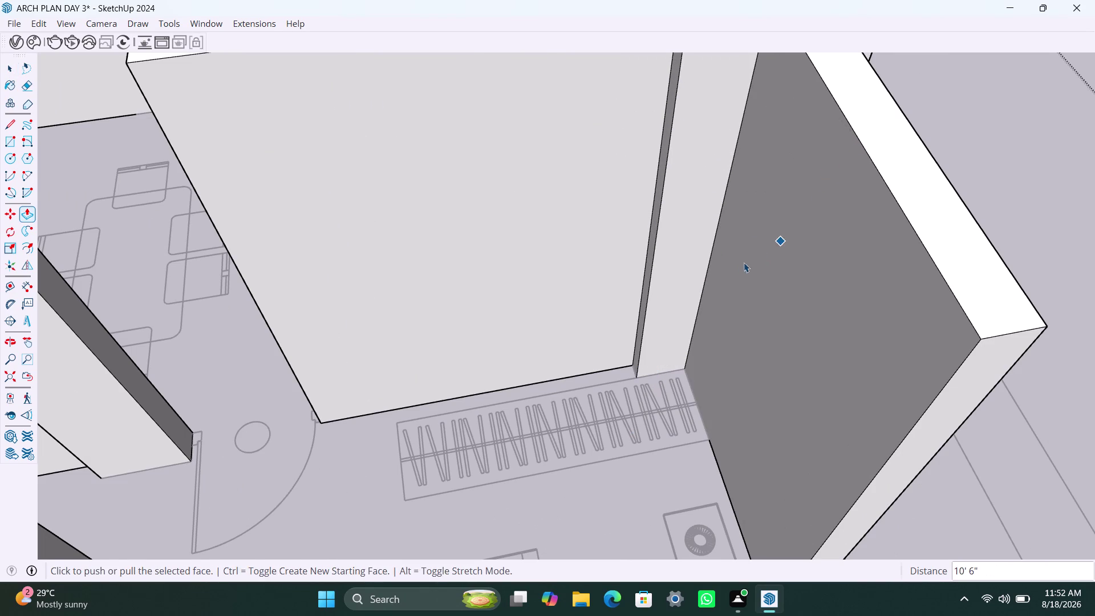
Delete three stray edges around the filled gap's new top.
scroll(down, 3)
middle_drag(674, 340, 632, 378)
scroll(up, 3)
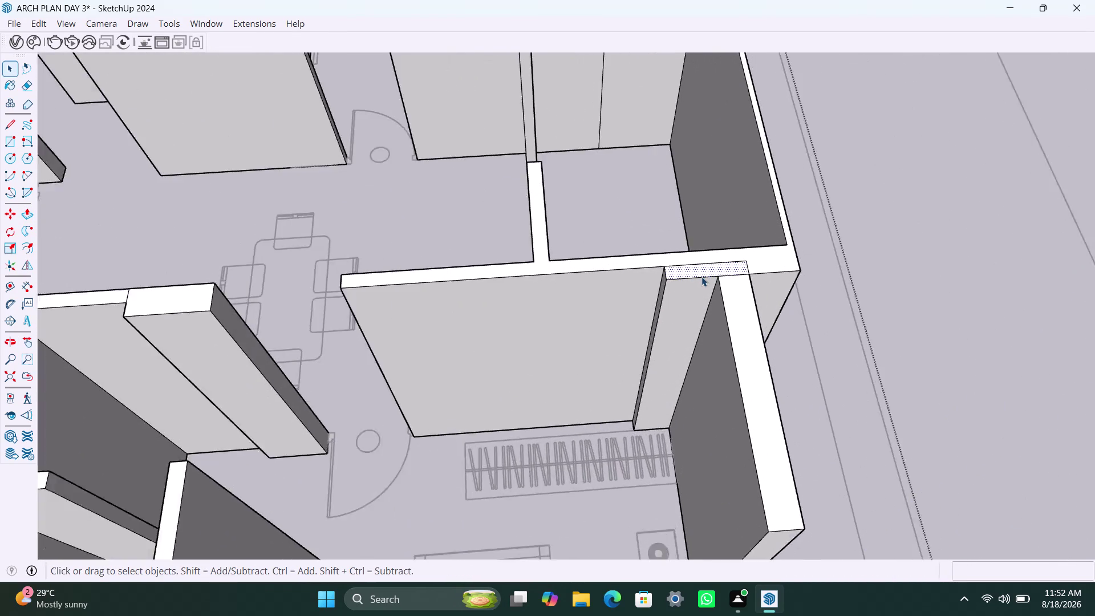
scroll(up, 3)
click(674, 258)
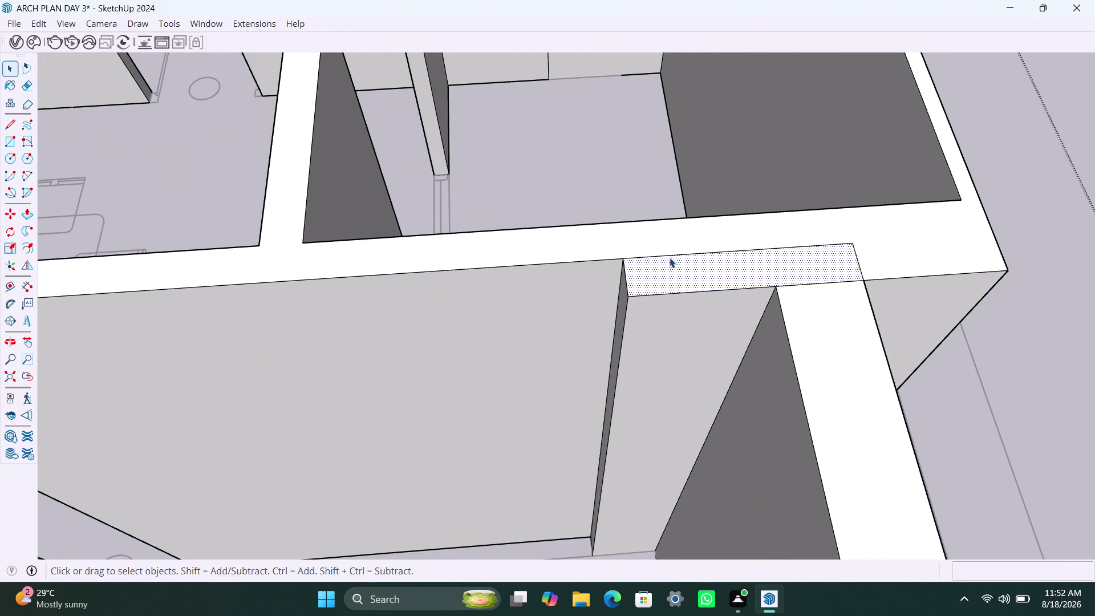
click(666, 256)
key(Delete)
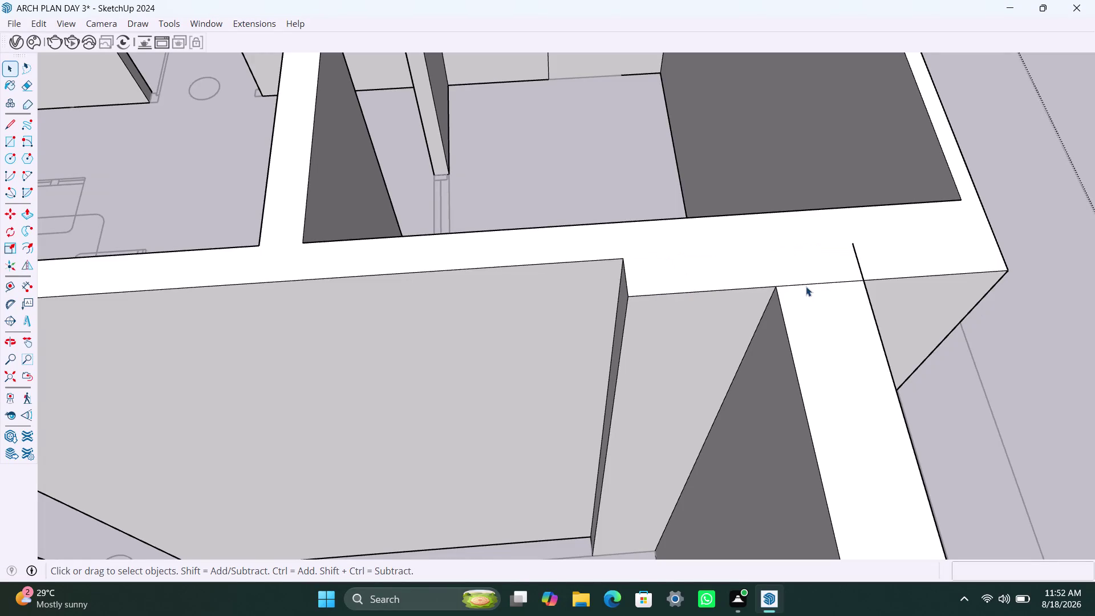
click(806, 285)
key(Delete)
click(858, 262)
key(Delete)
Zoom out and select the wall face near the doorway.
scroll(down, 3)
scroll(down, 3)
click(512, 378)
scroll(down, 3)
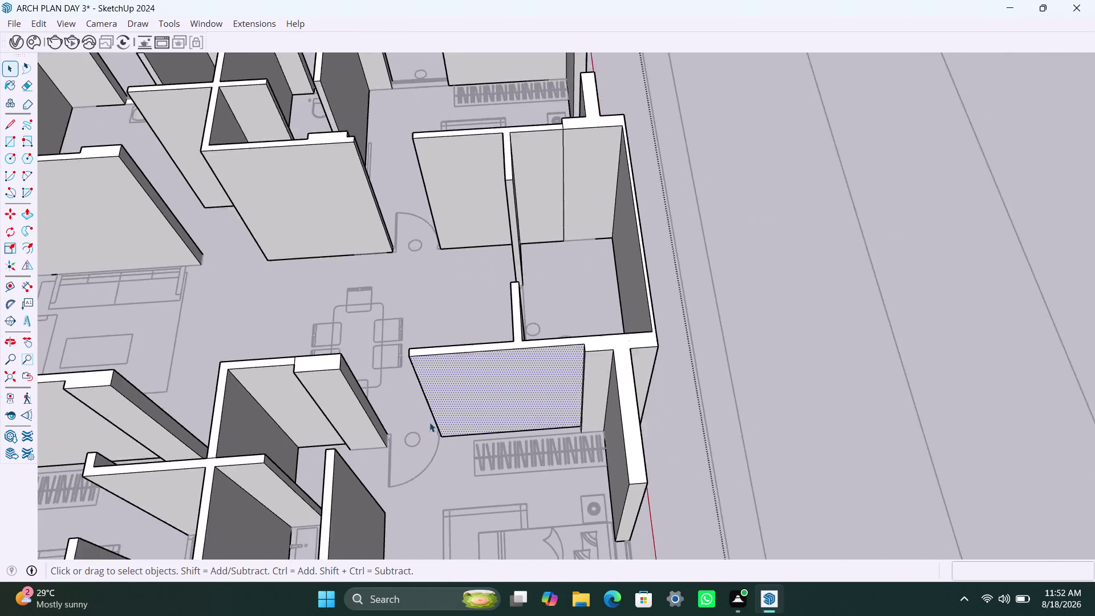
Delete a stray line from a wall face.
scroll(up, 3)
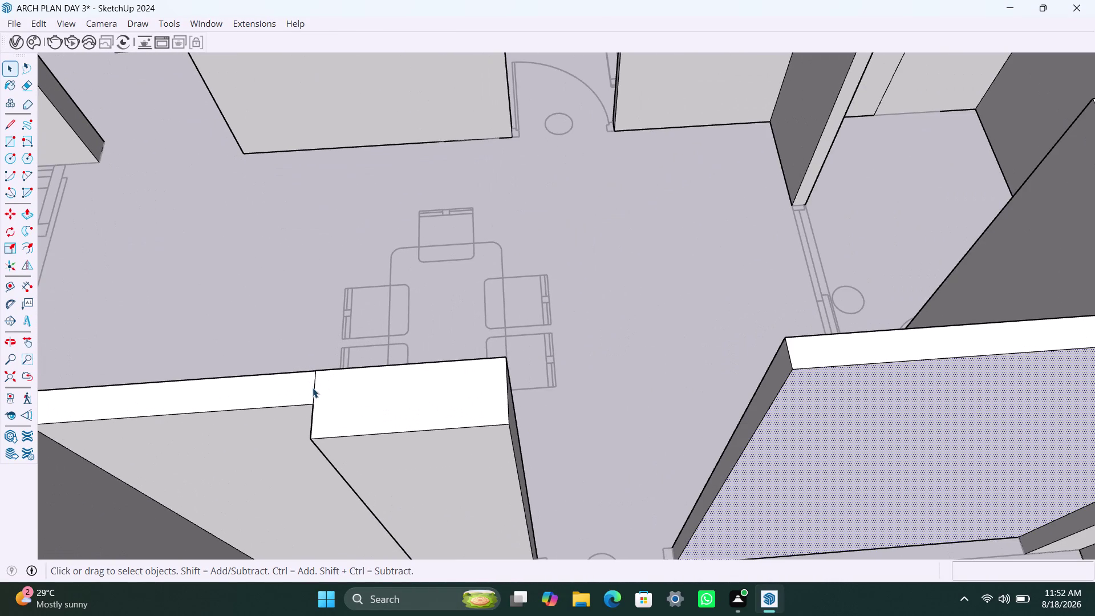
click(313, 389)
key(Delete)
scroll(down, 3)
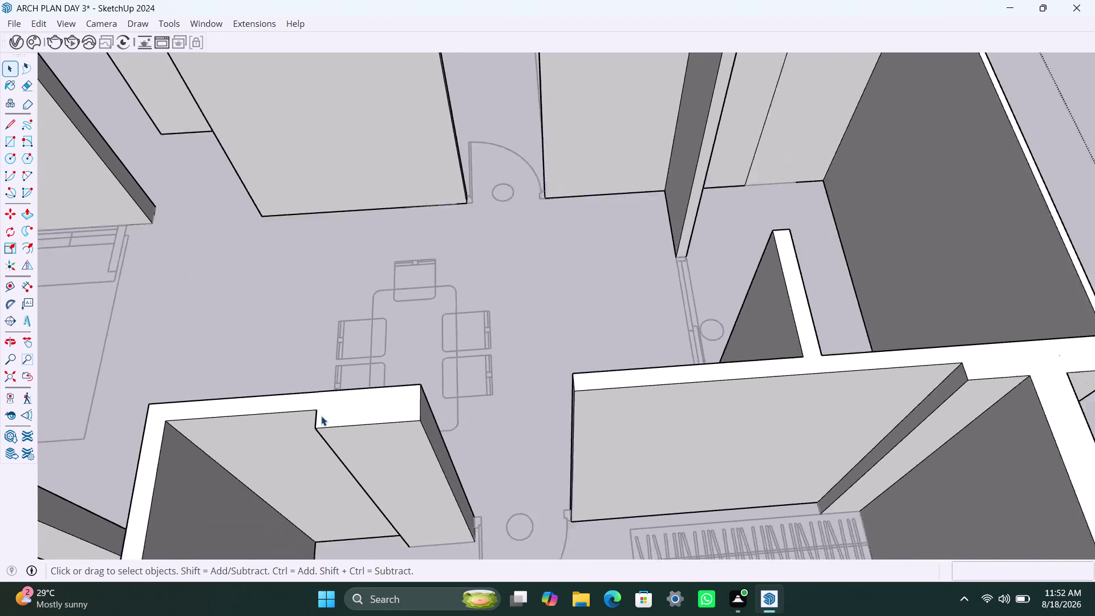
scroll(down, 3)
scroll(up, 3)
Orbit to the outer bedroom walls and delete two stray edges at the wall corner.
middle_drag(300, 471, 347, 349)
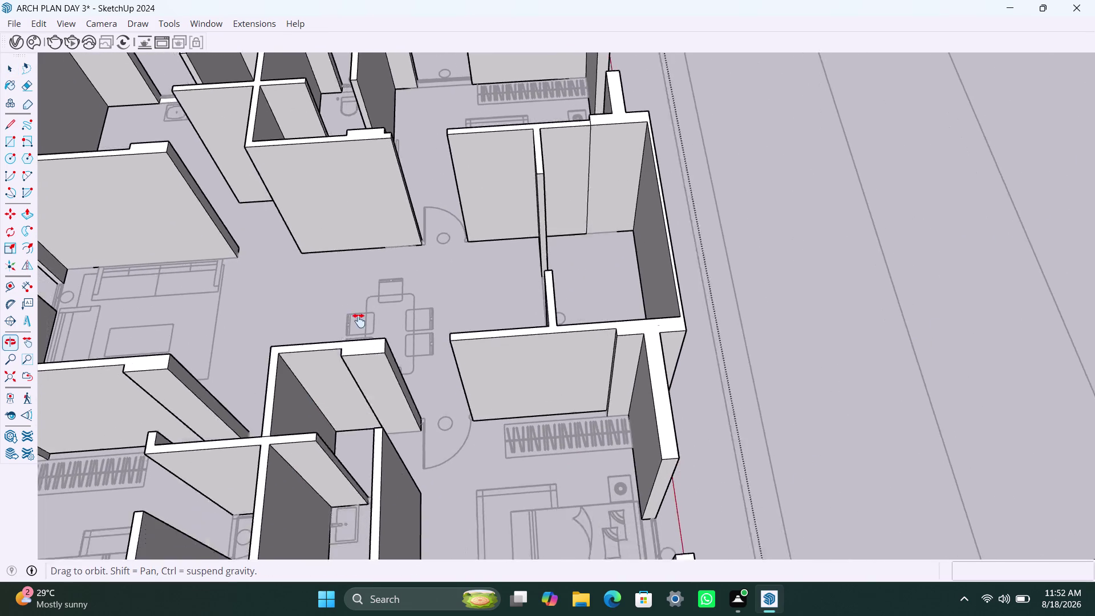
middle_drag(347, 349, 440, 168)
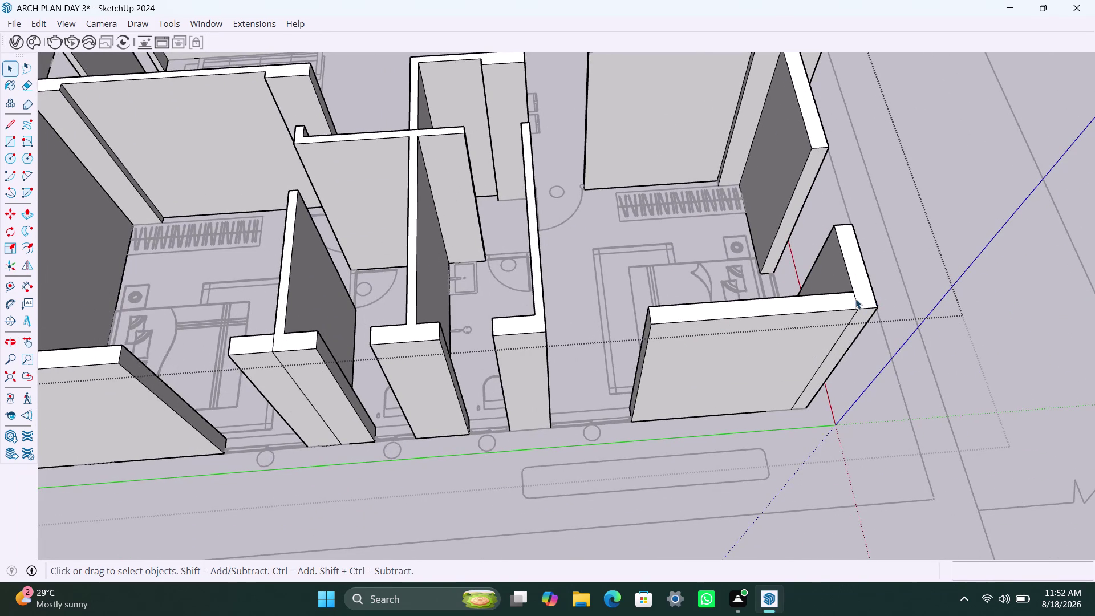
scroll(up, 3)
click(855, 299)
key(Delete)
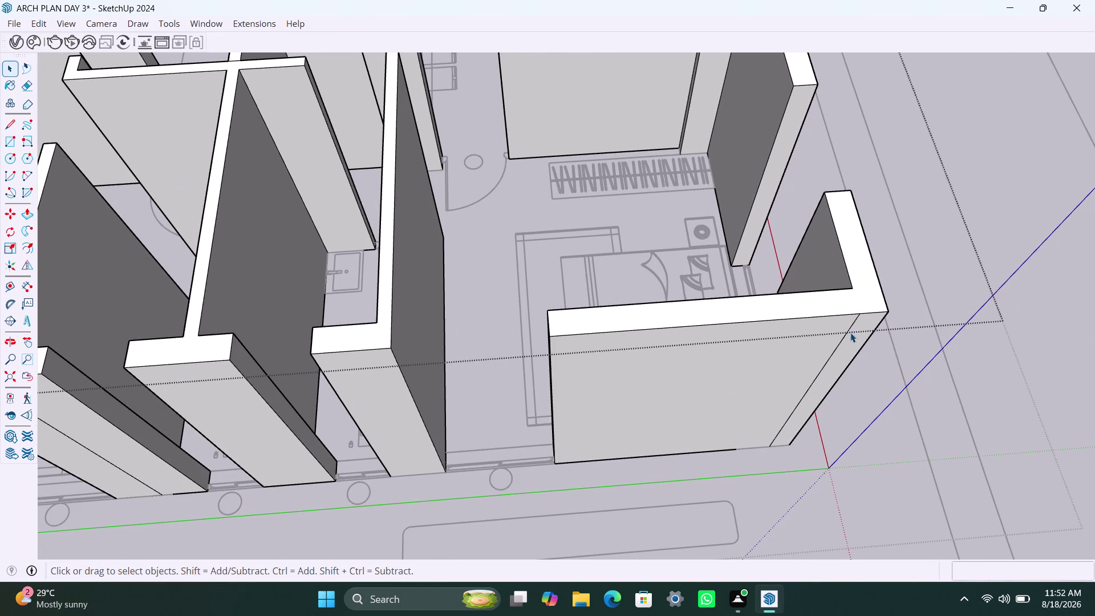
click(842, 342)
key(Delete)
Delete the stray line across the wall face and the leftover edge on the wall end.
scroll(down, 3)
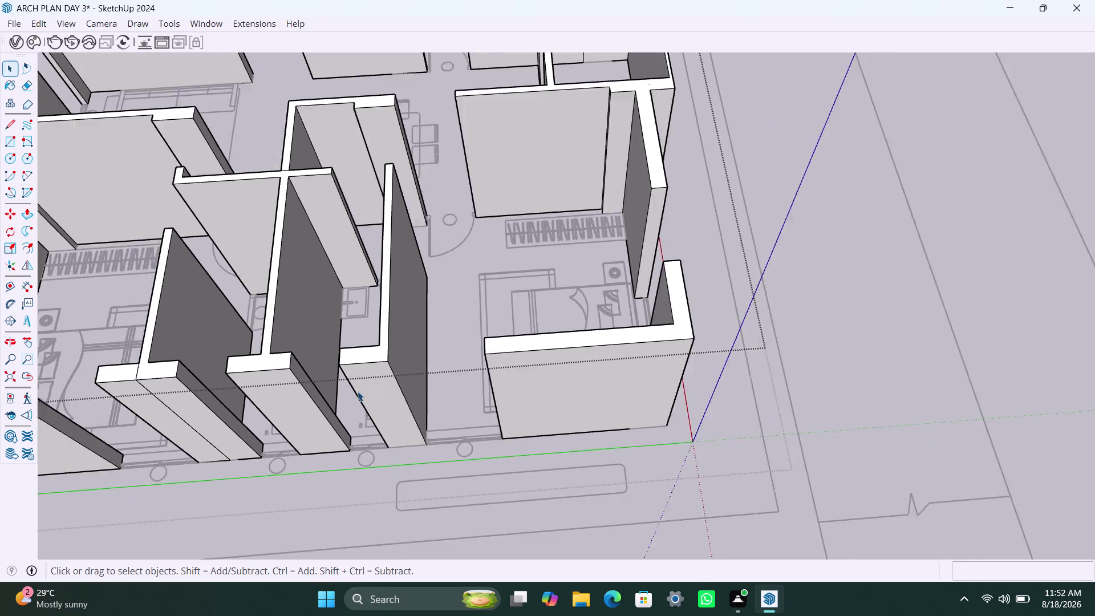
scroll(down, 3)
scroll(up, 3)
click(237, 387)
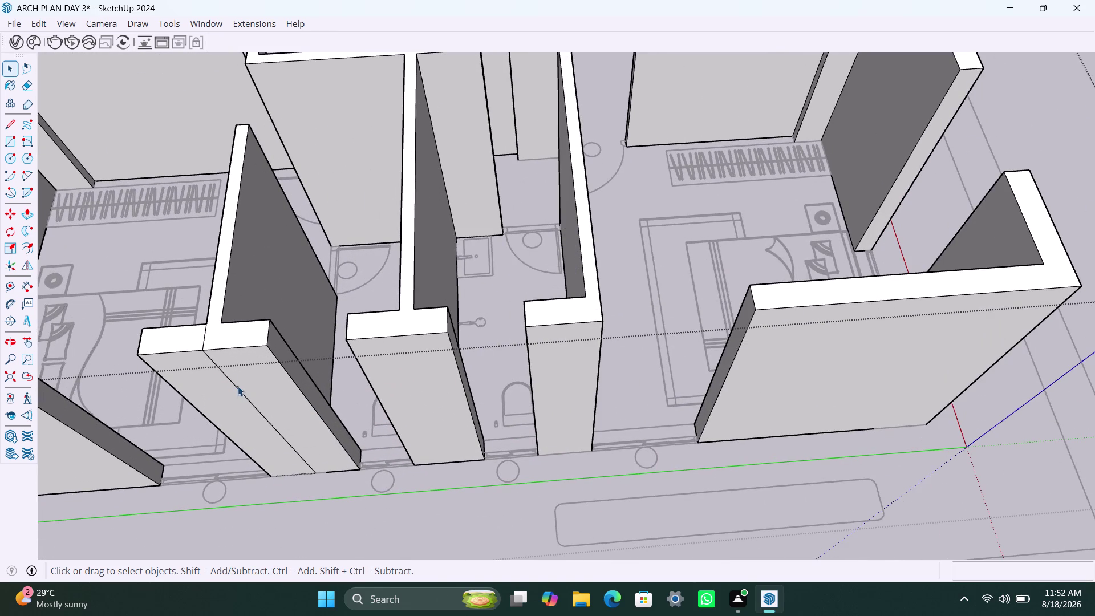
key(Delete)
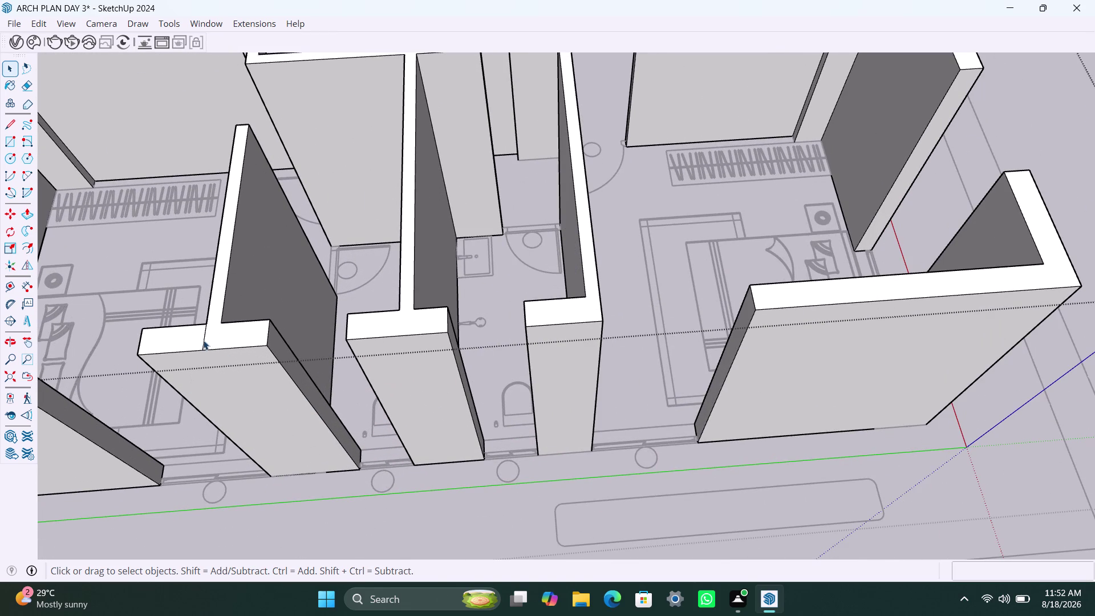
click(203, 340)
key(Delete)
scroll(down, 3)
Turn to the bathroom walls and delete the stray edge where they meet.
middle_drag(214, 392, 356, 377)
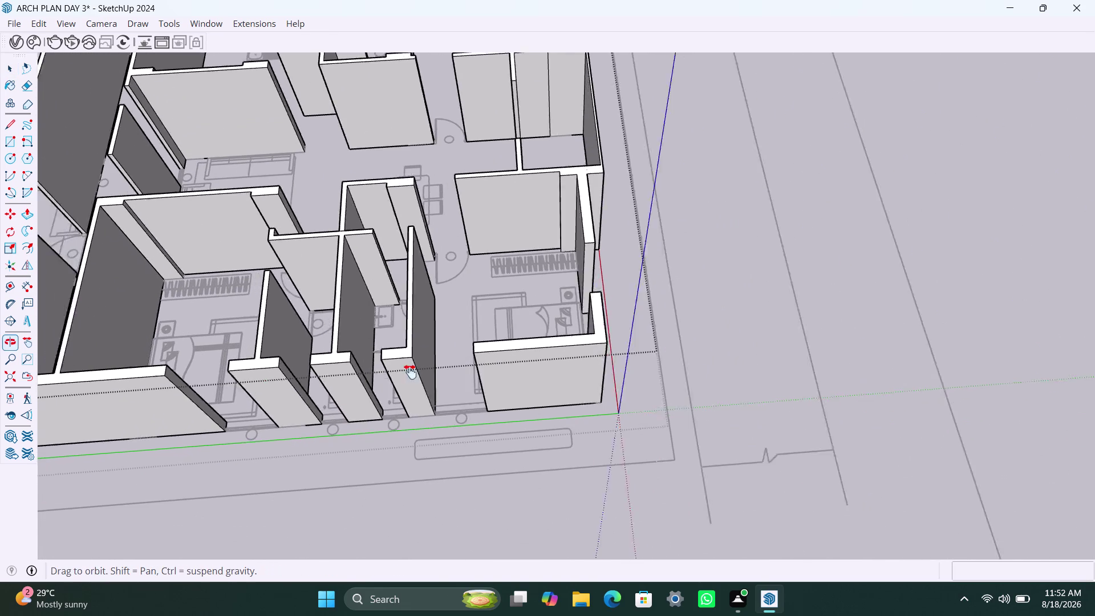
middle_drag(356, 377, 545, 369)
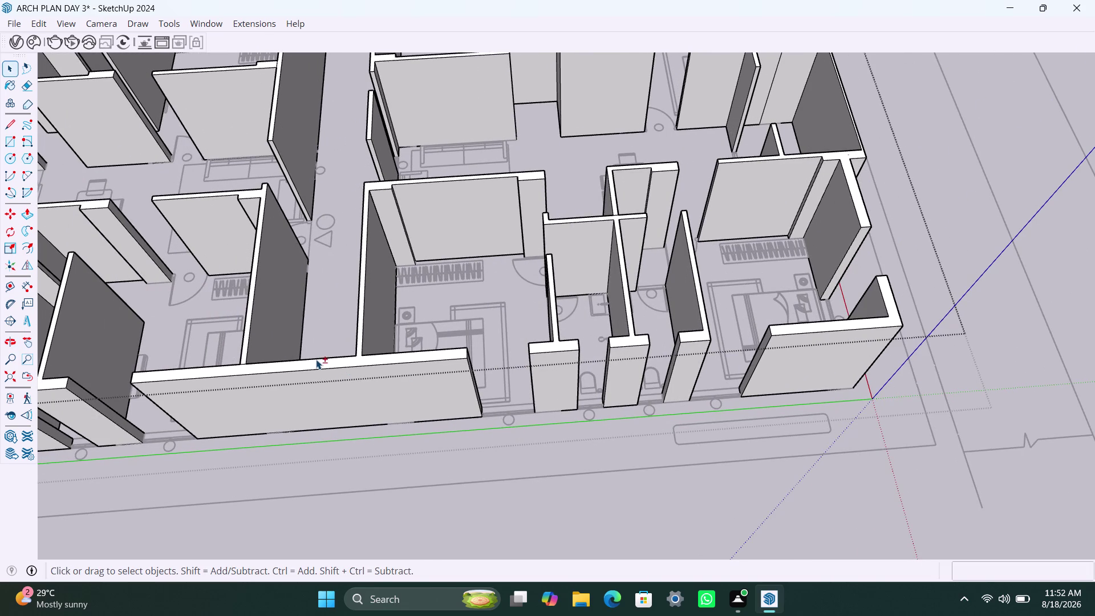
scroll(up, 3)
click(635, 206)
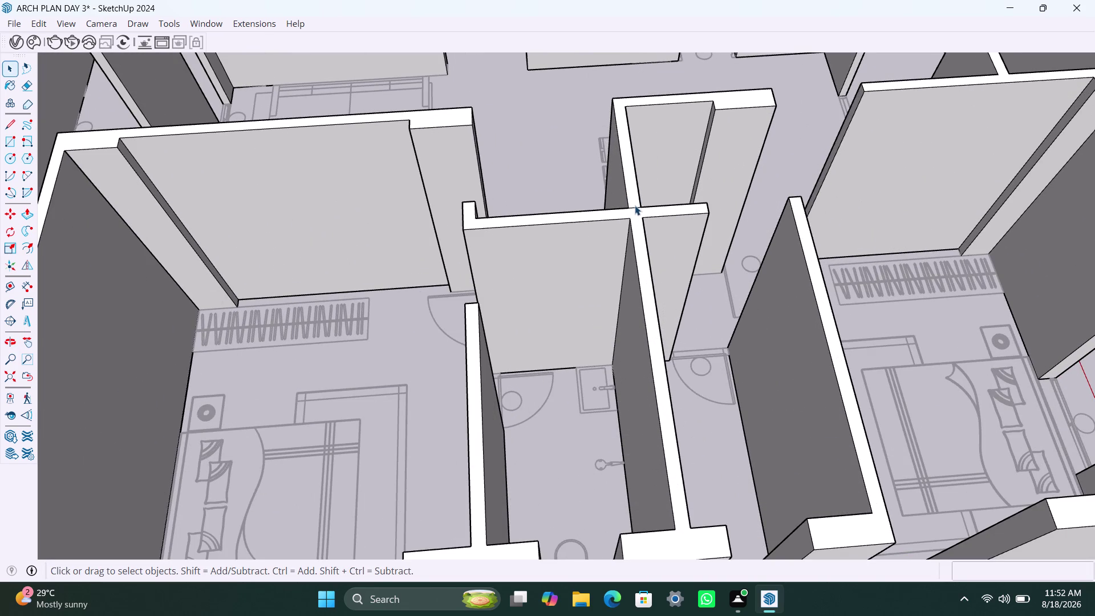
click(635, 207)
key(Delete)
scroll(down, 3)
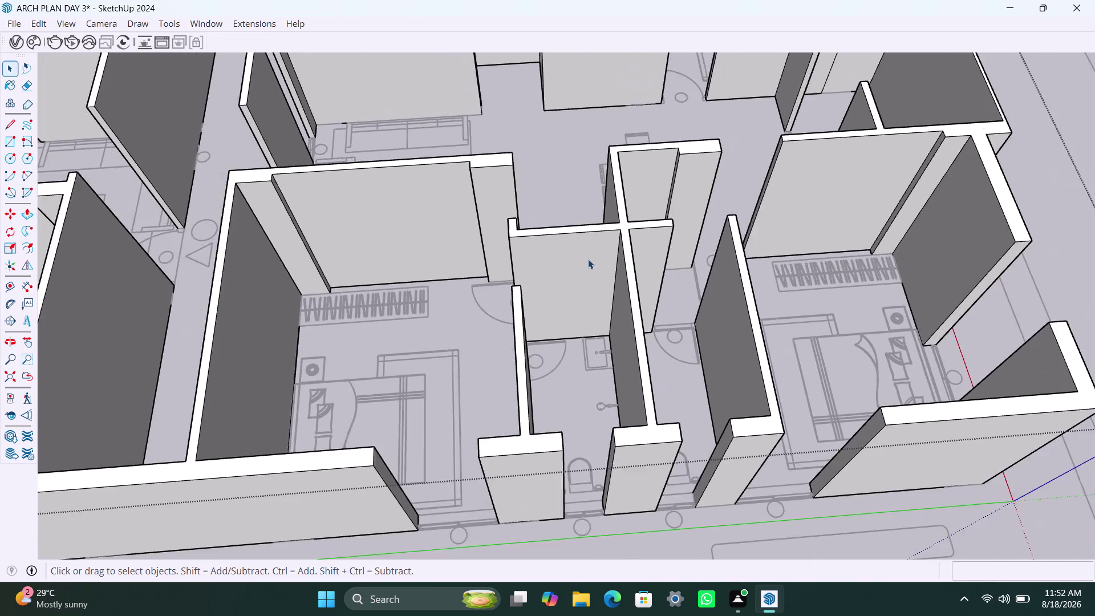
scroll(down, 3)
scroll(down, 3)
View the bathroom from another side and delete the two remaining stray edges on its wall.
middle_drag(430, 298, 725, 306)
scroll(up, 3)
scroll(up, 3)
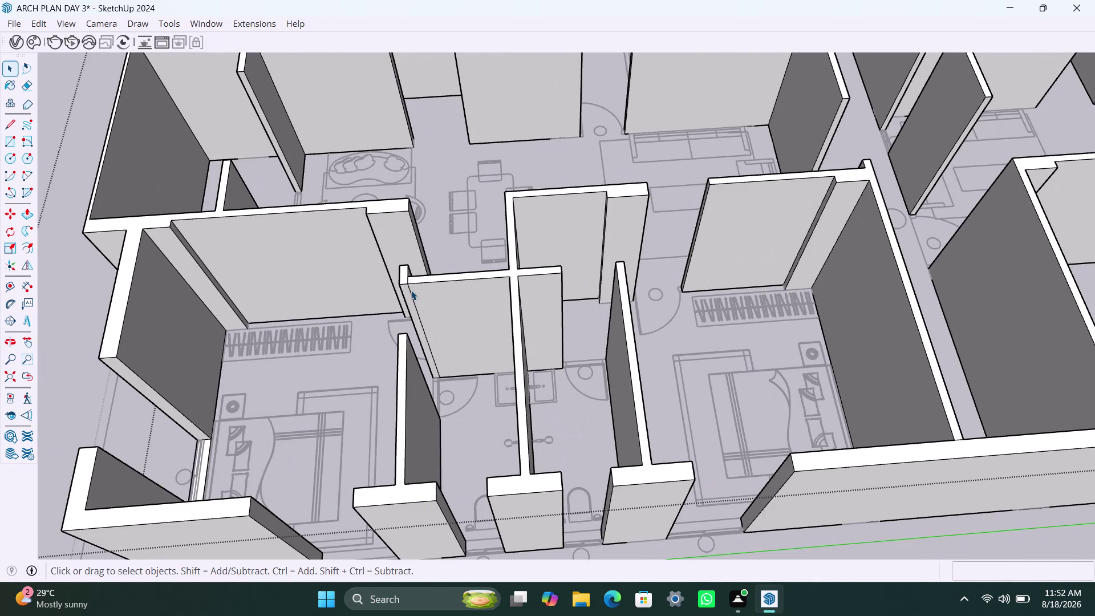
scroll(up, 3)
scroll(up, 3)
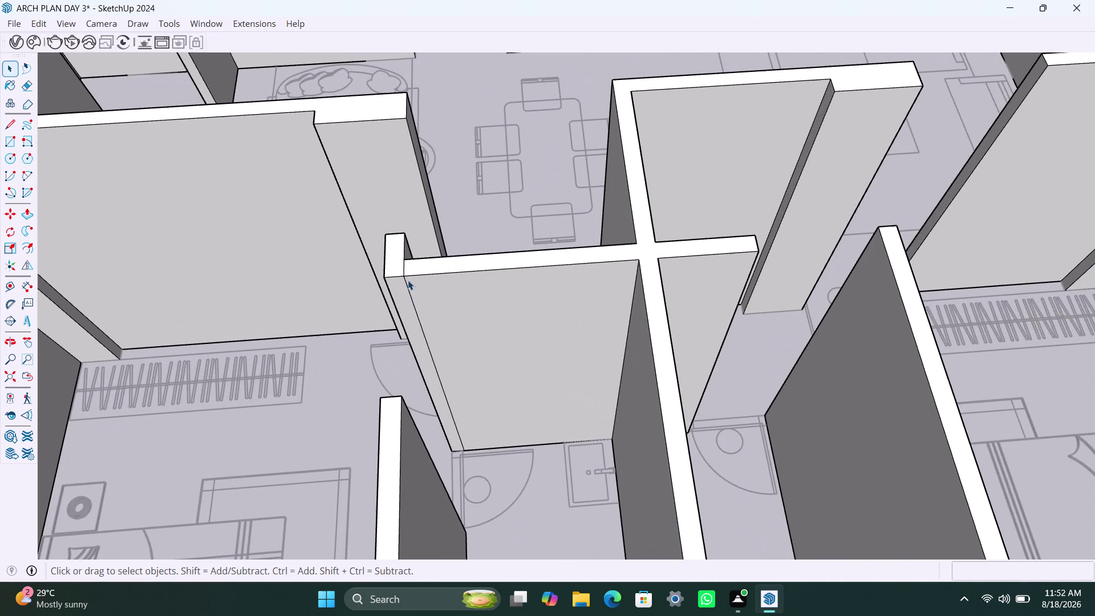
click(404, 268)
key(Delete)
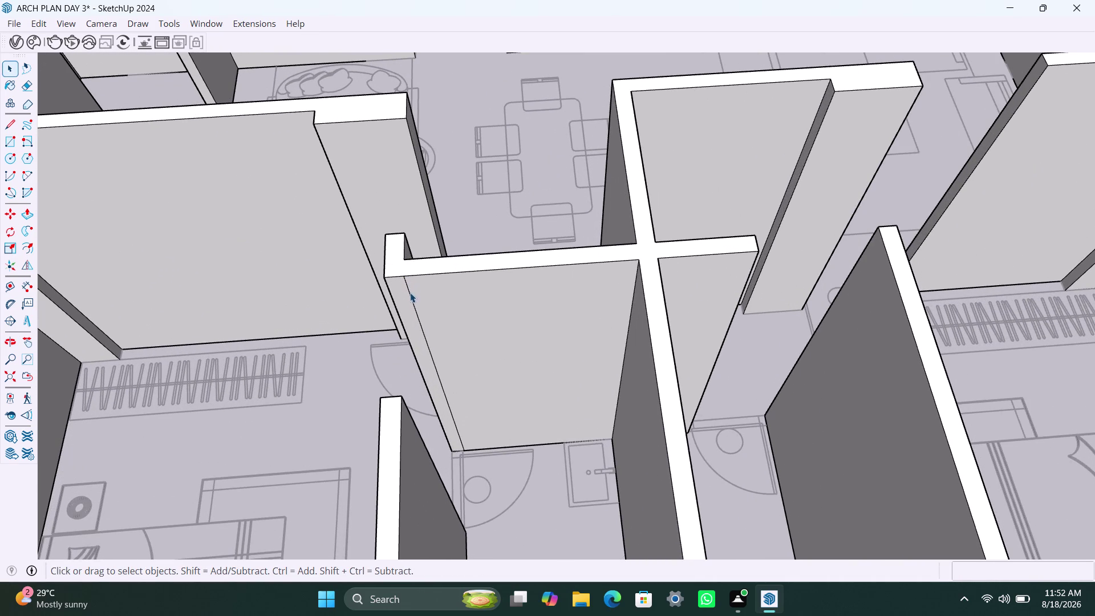
click(411, 294)
key(Delete)
scroll(down, 3)
scroll(down, 3)
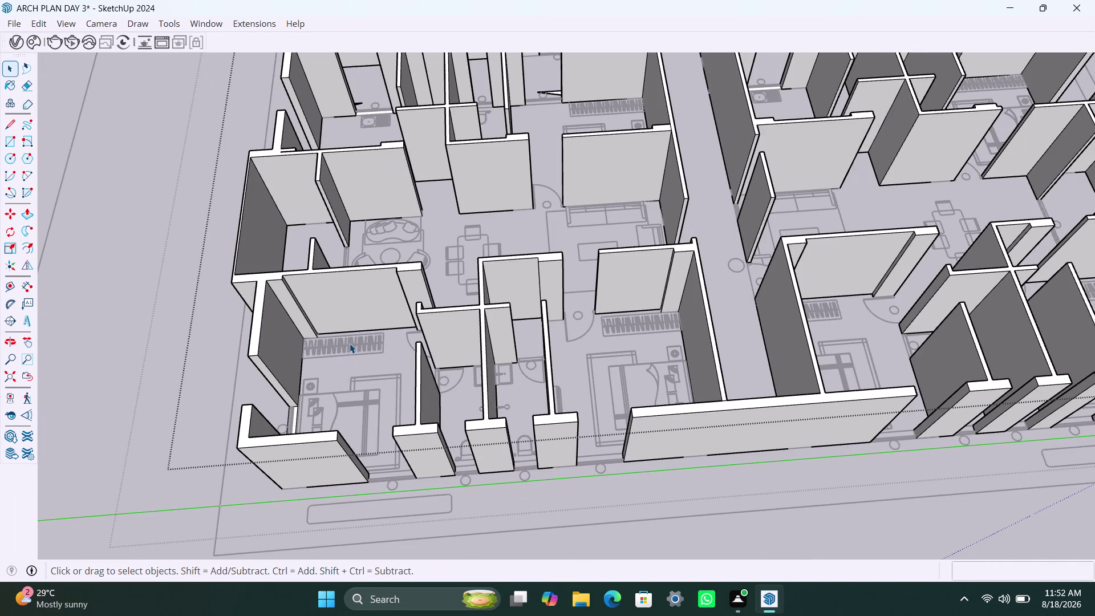
middle_drag(347, 211, 344, 323)
scroll(up, 3)
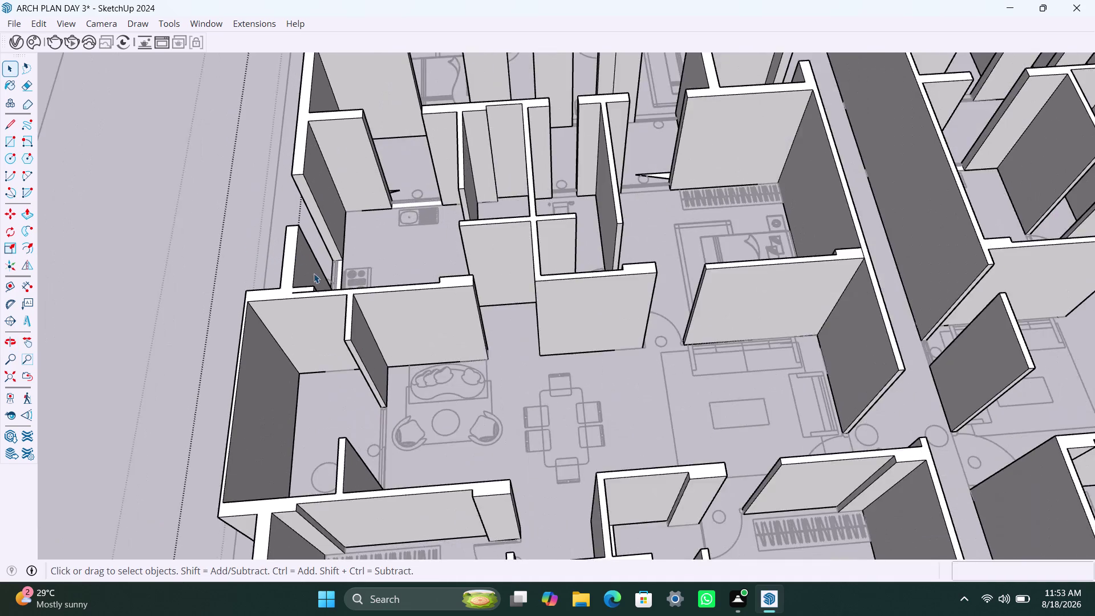
scroll(up, 3)
click(289, 291)
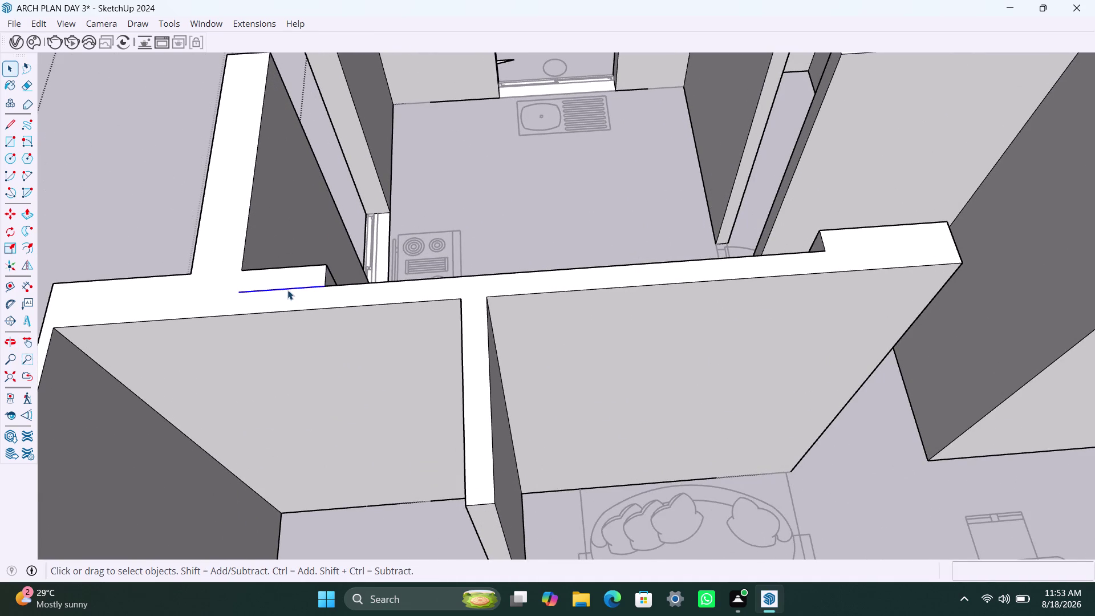
key(Delete)
scroll(down, 3)
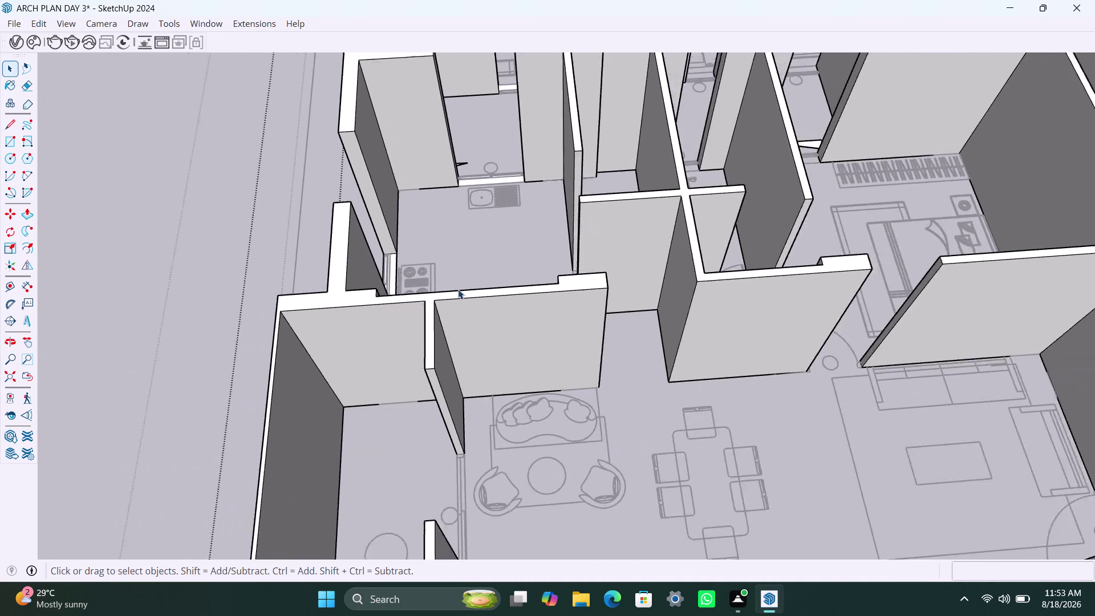
scroll(down, 3)
middle_drag(441, 310, 382, 358)
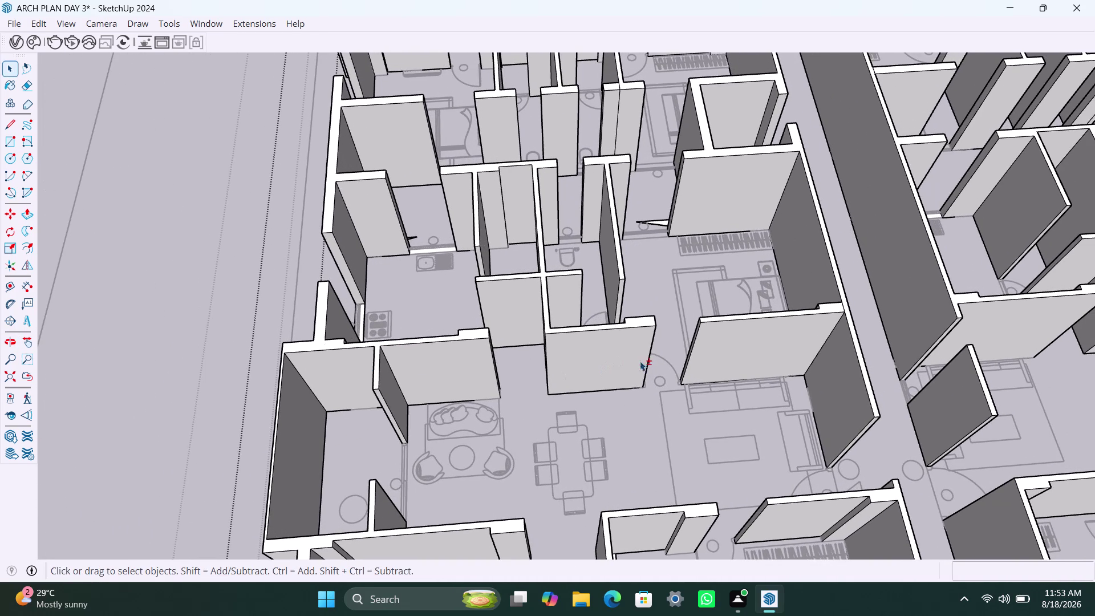
middle_drag(616, 376, 518, 427)
scroll(down, 3)
scroll(up, 3)
click(694, 365)
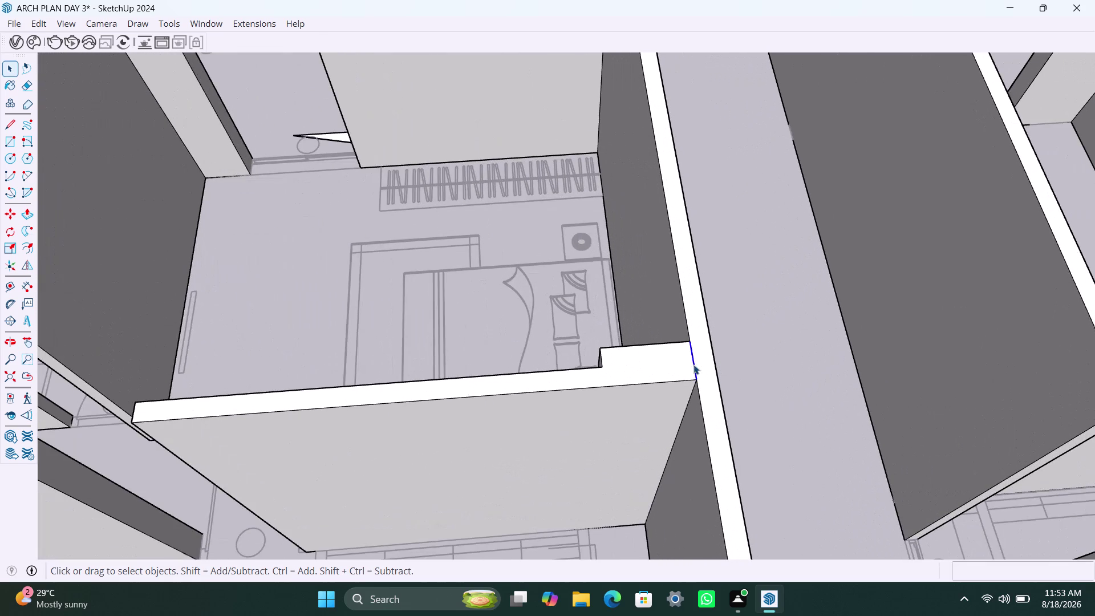
key(Delete)
scroll(down, 3)
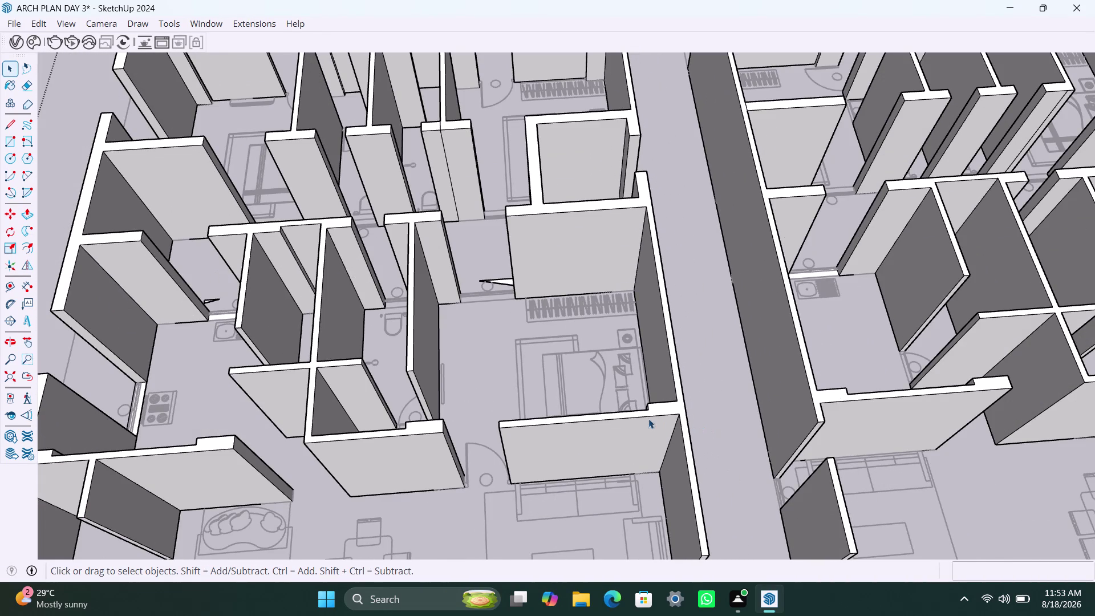
scroll(down, 3)
middle_drag(454, 297, 460, 357)
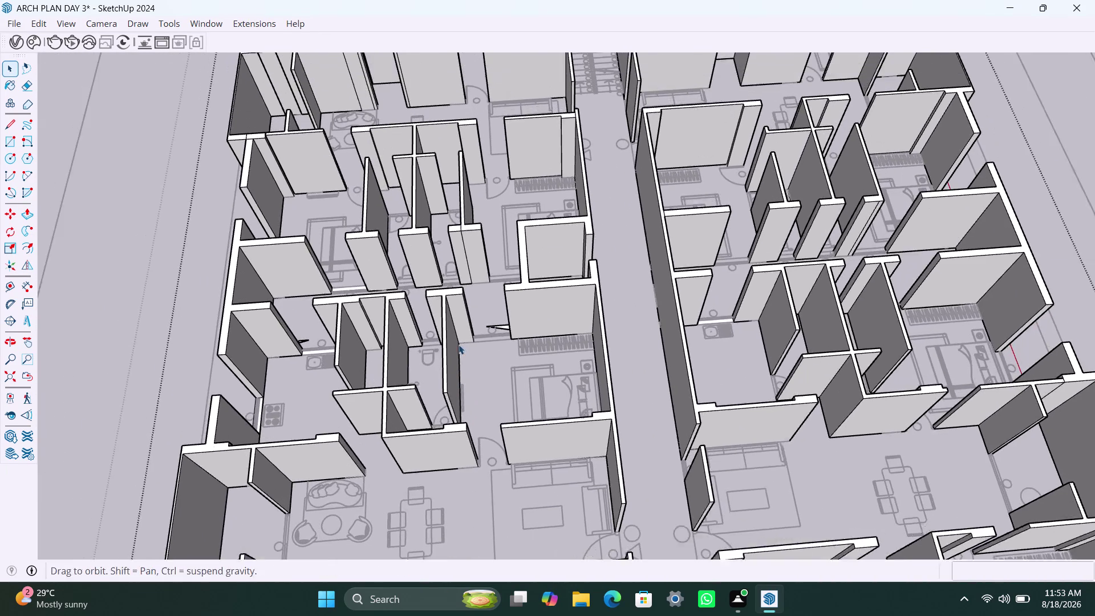
scroll(up, 3)
click(462, 261)
key(Delete)
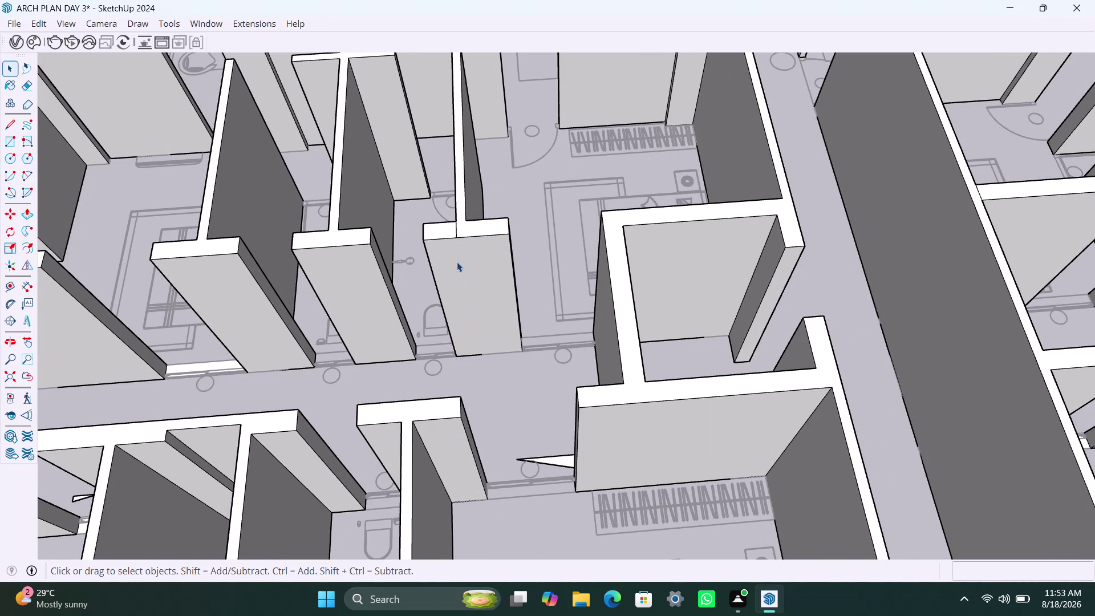
click(457, 232)
key(Delete)
scroll(down, 3)
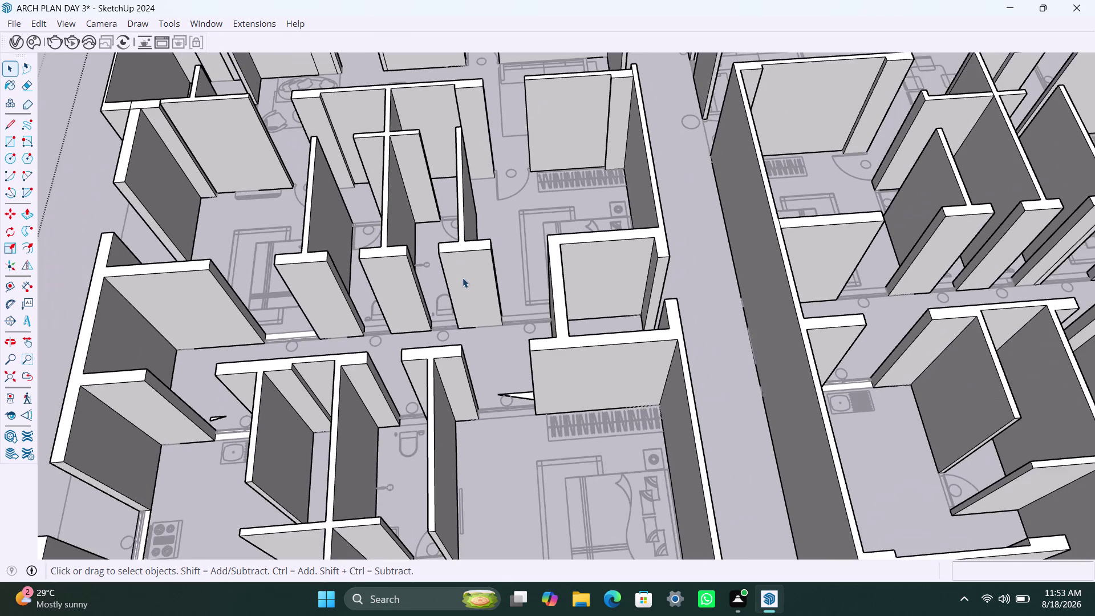
scroll(down, 3)
middle_drag(428, 254, 421, 355)
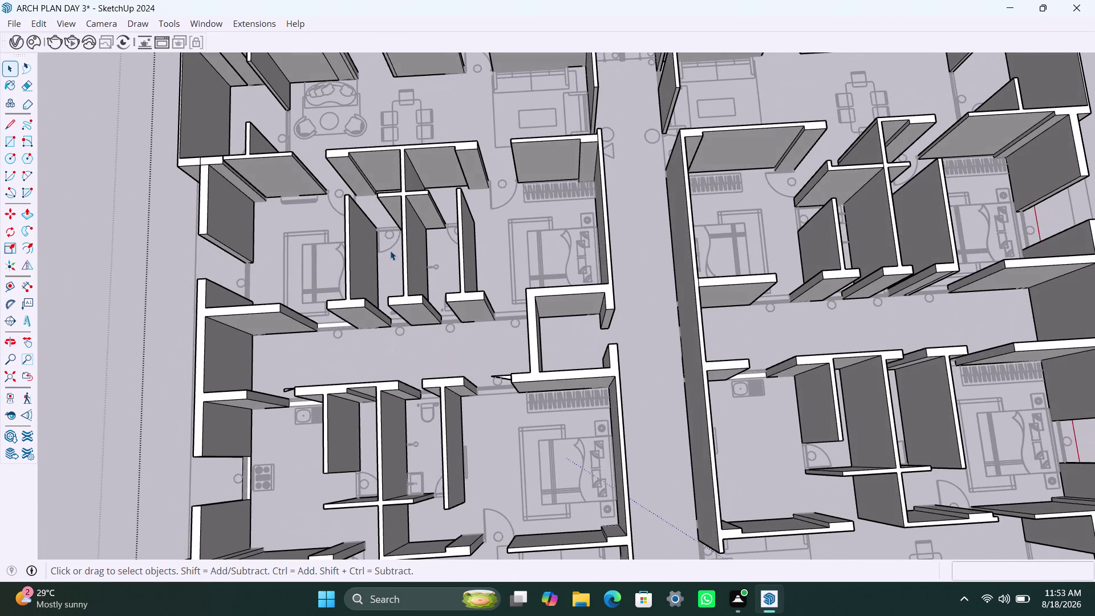
middle_drag(421, 245, 414, 334)
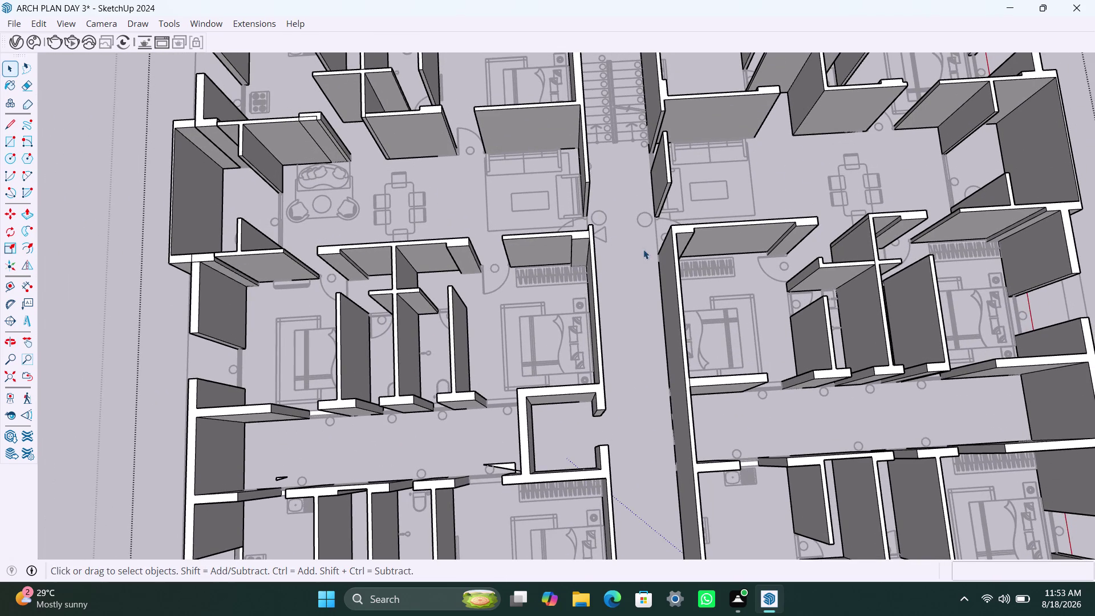
scroll(up, 3)
scroll(up, 3)
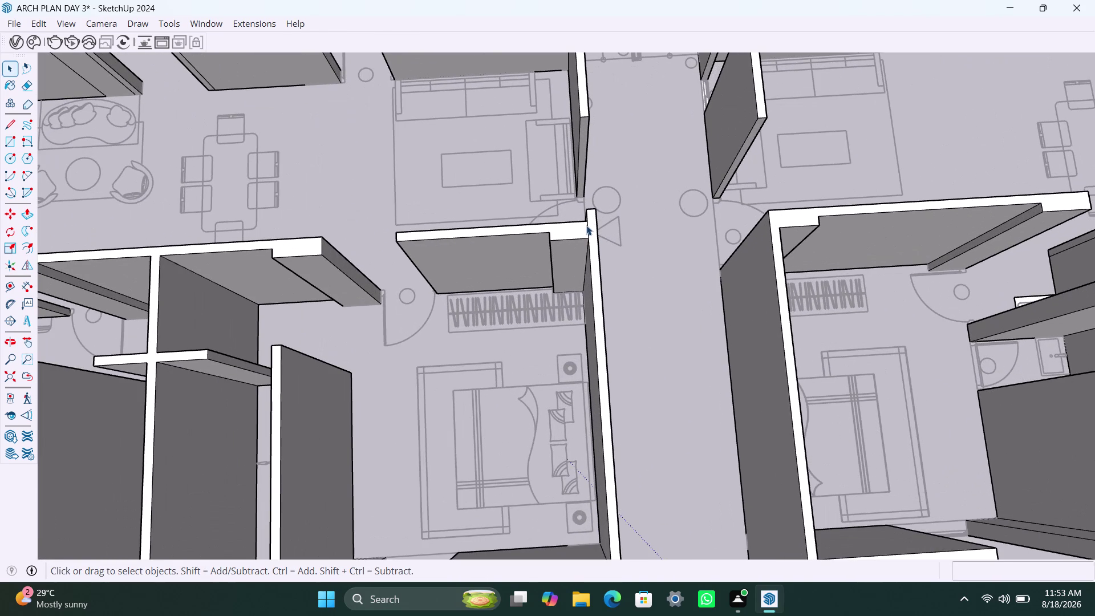
click(587, 225)
click(587, 235)
click(588, 228)
click(588, 230)
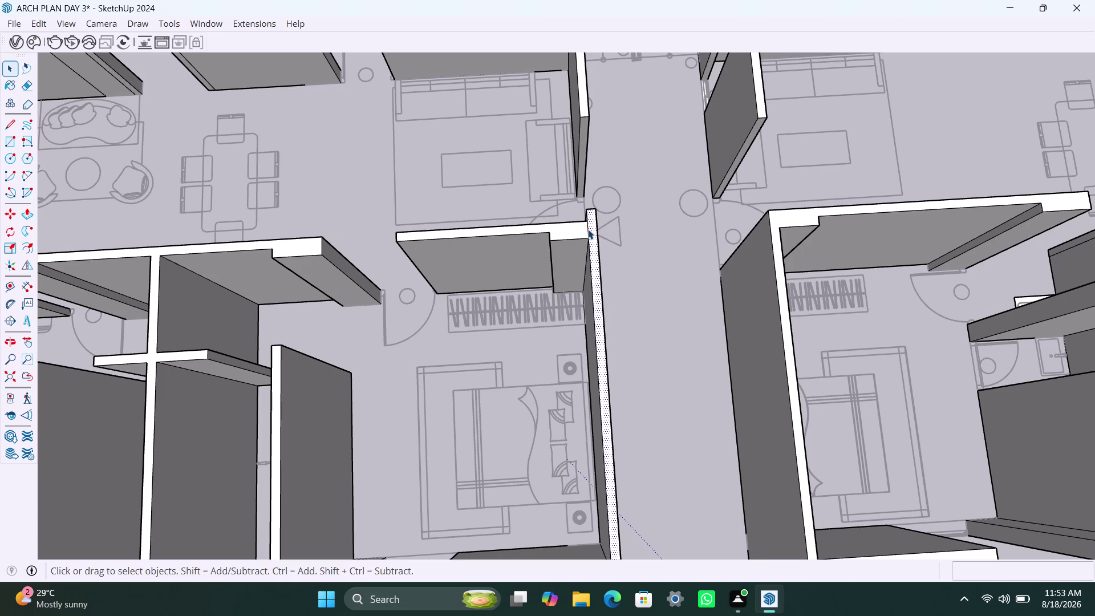
scroll(up, 3)
click(591, 227)
click(593, 224)
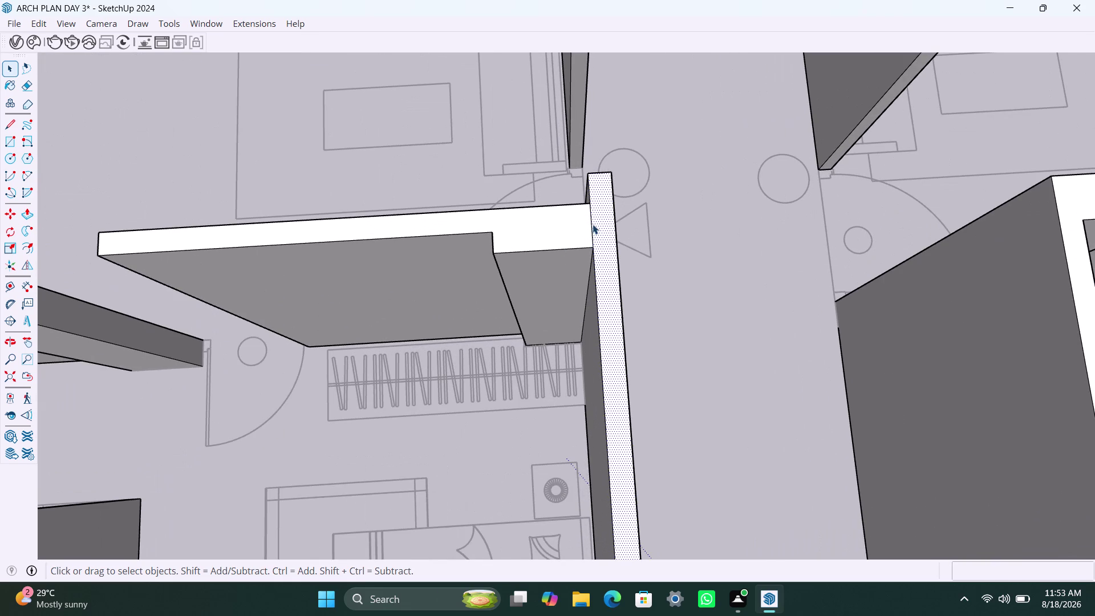
key(BackSpace)
key(Delete)
scroll(down, 3)
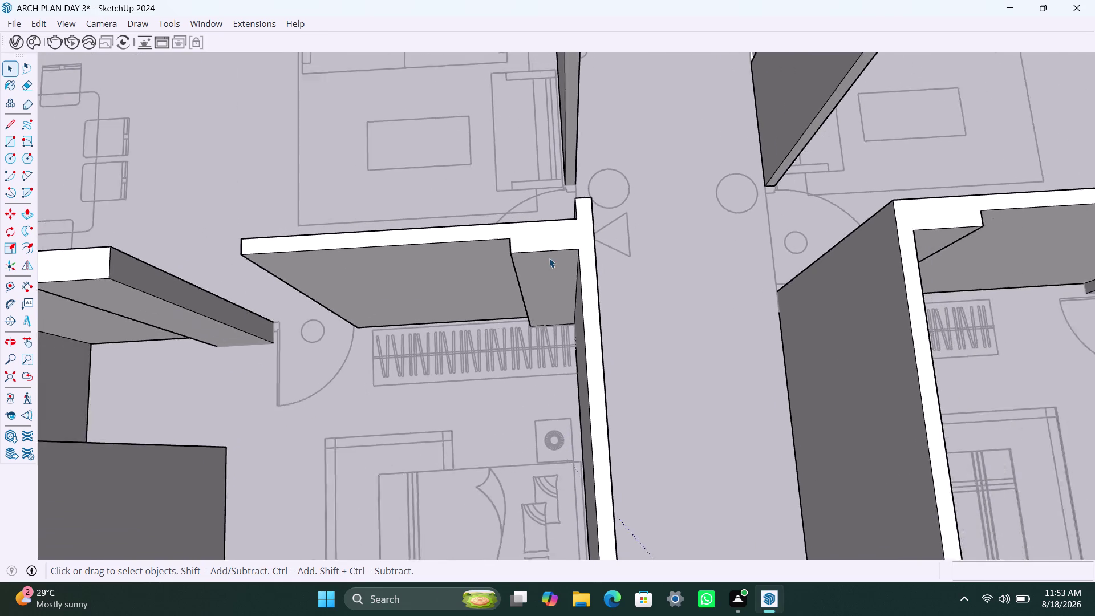
scroll(down, 3)
scroll(up, 3)
scroll(down, 3)
middle_drag(537, 271, 634, 280)
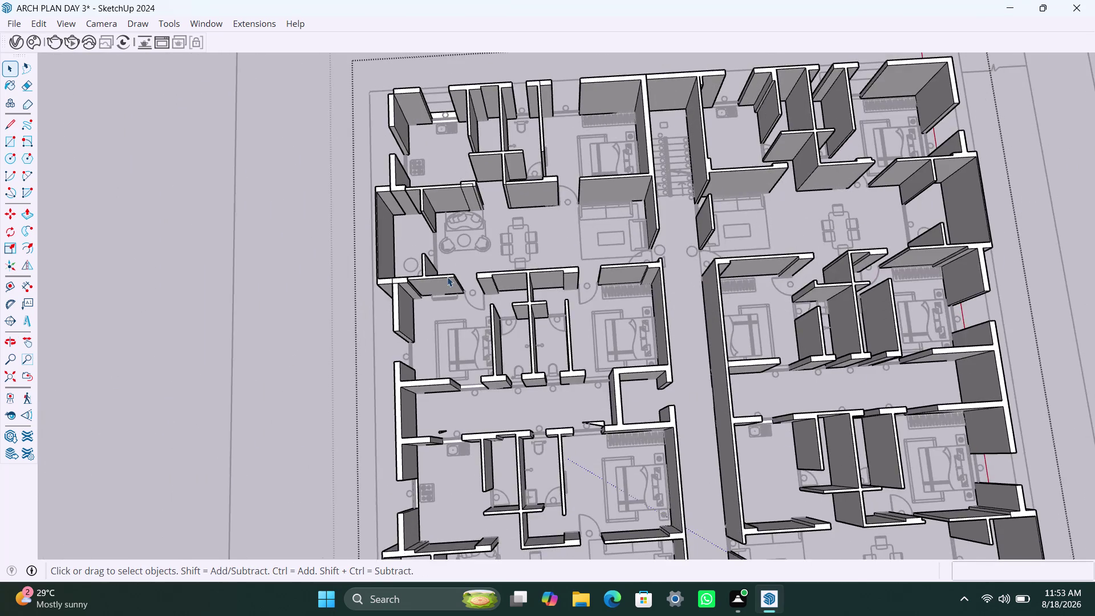
scroll(up, 3)
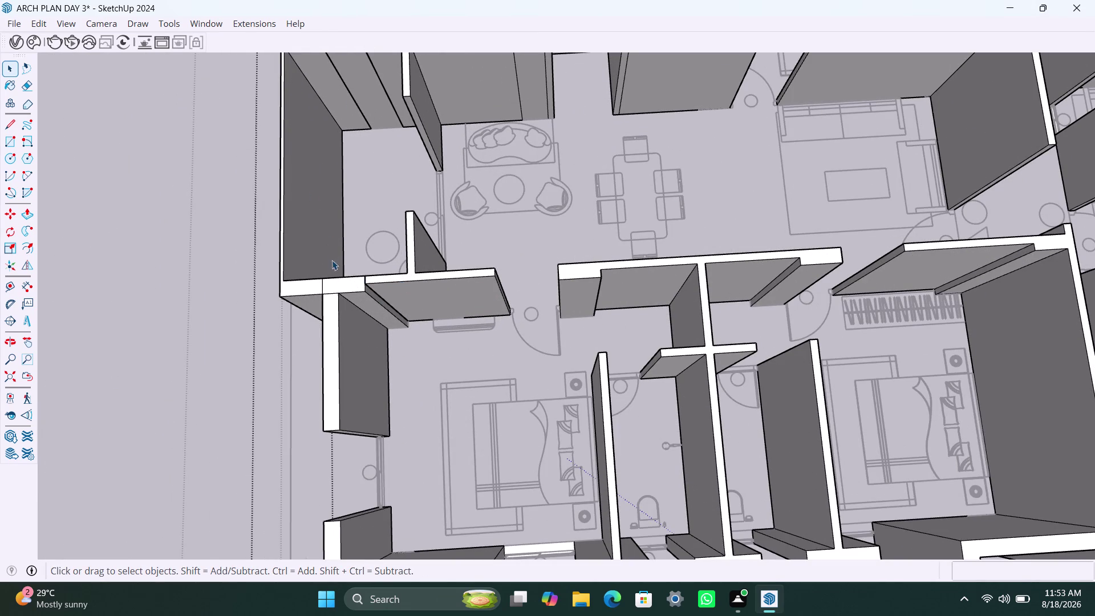
Delete the selected item and zoom in close to the wall corner.
click(324, 286)
key(Delete)
scroll(down, 3)
scroll(up, 3)
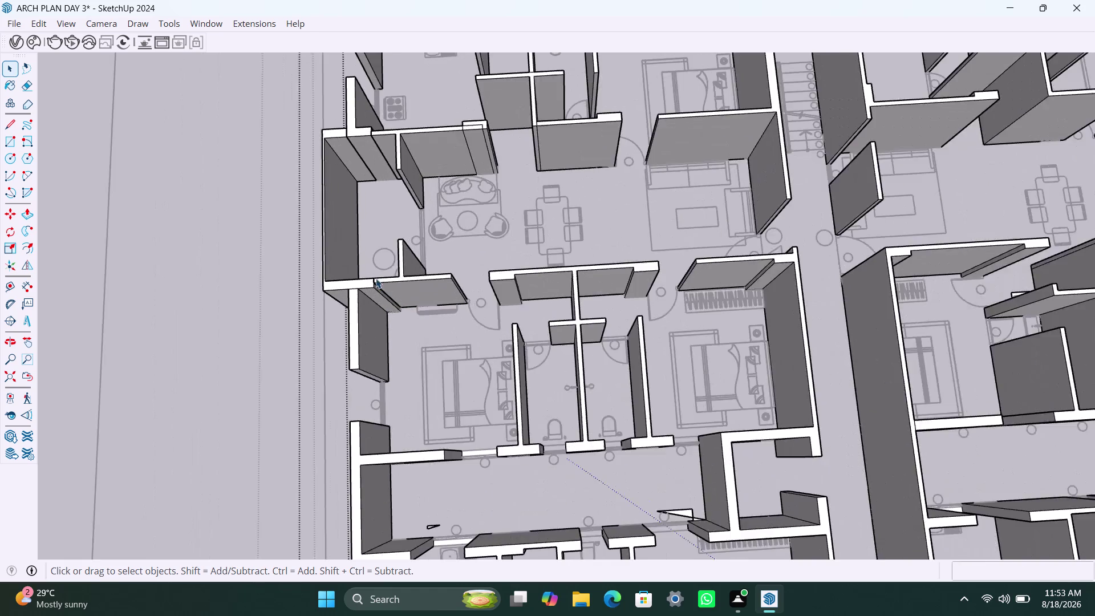
scroll(up, 3)
scroll(up, 3)
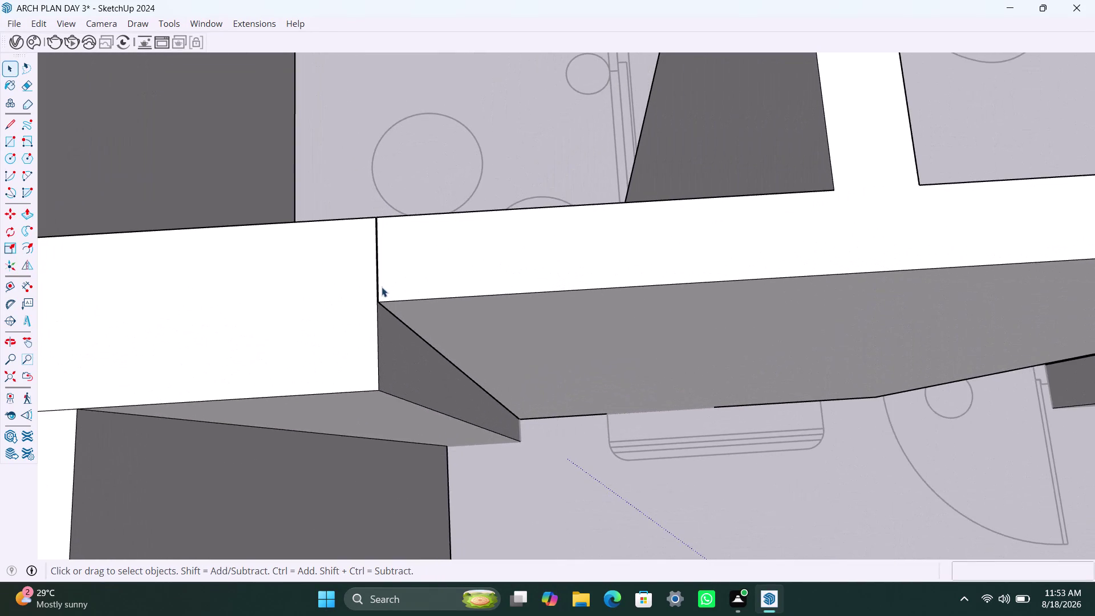
middle_drag(382, 287, 433, 265)
scroll(up, 3)
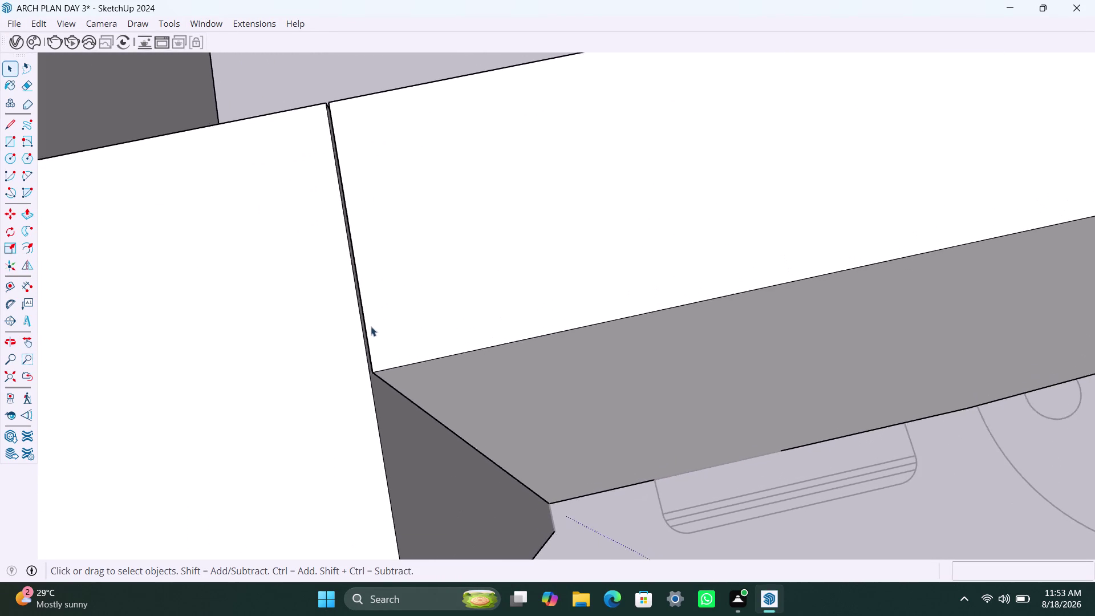
scroll(up, 3)
Remove the thin sliver face along the wall corner with Push/Pull.
middle_drag(364, 346, 381, 340)
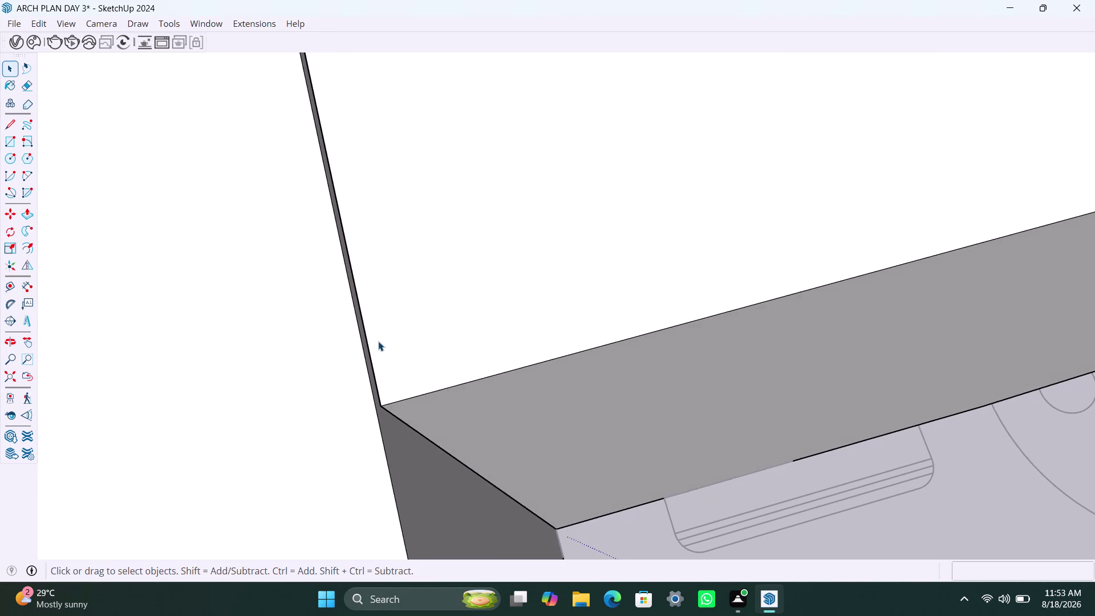
scroll(up, 3)
scroll(up, 3)
middle_drag(365, 371, 523, 272)
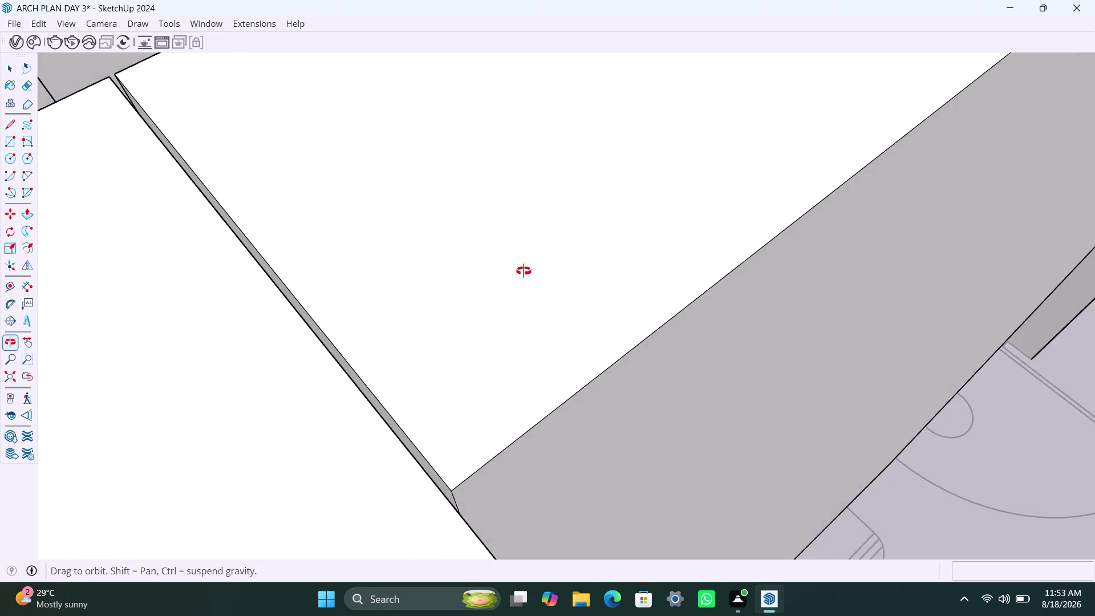
middle_drag(523, 271, 524, 270)
scroll(up, 3)
click(375, 413)
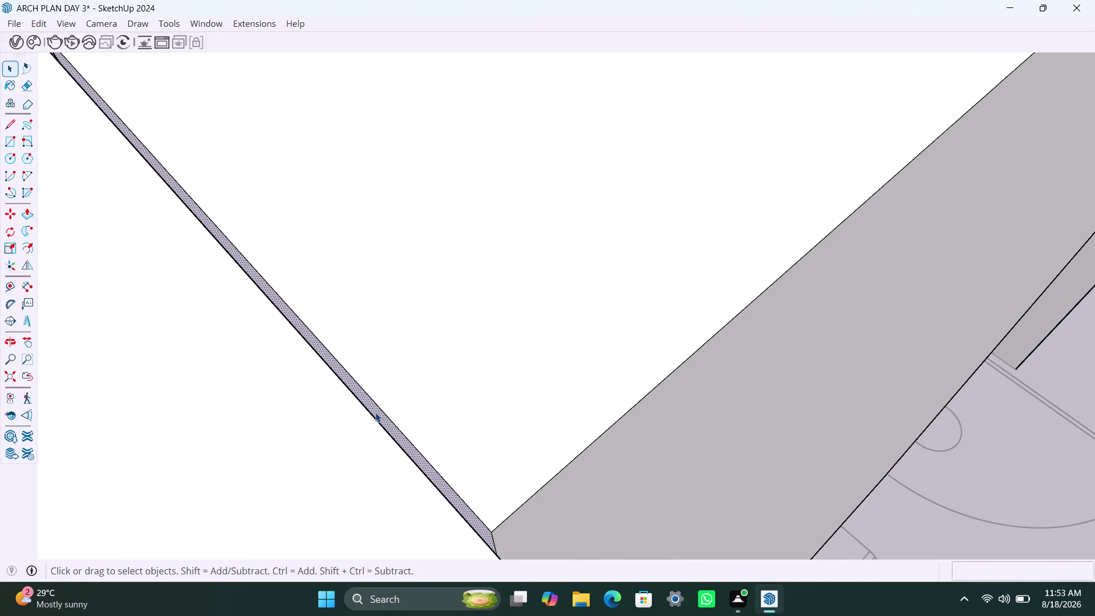
key(p)
click(375, 412)
click(371, 422)
key(space)
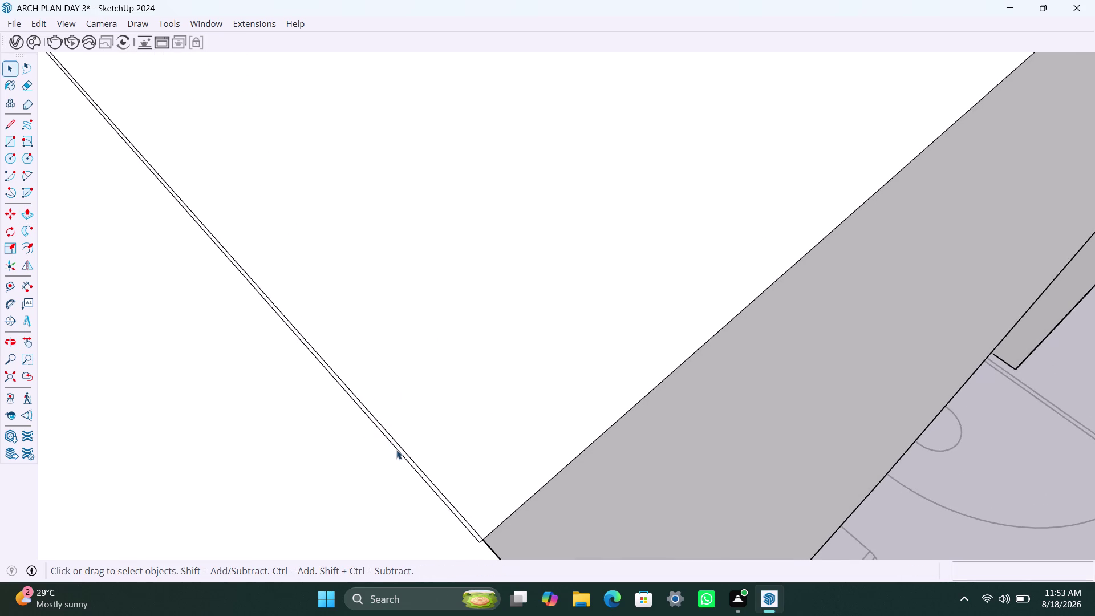
Delete the leftover stray edges along the corner.
click(398, 451)
key(Delete)
click(405, 454)
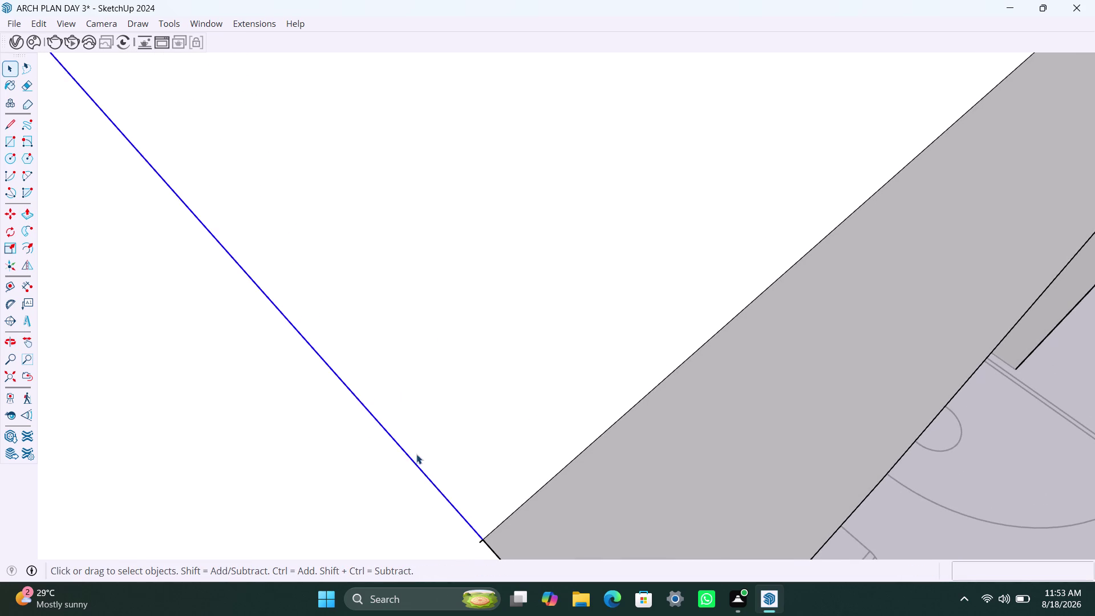
key(Delete)
scroll(up, 3)
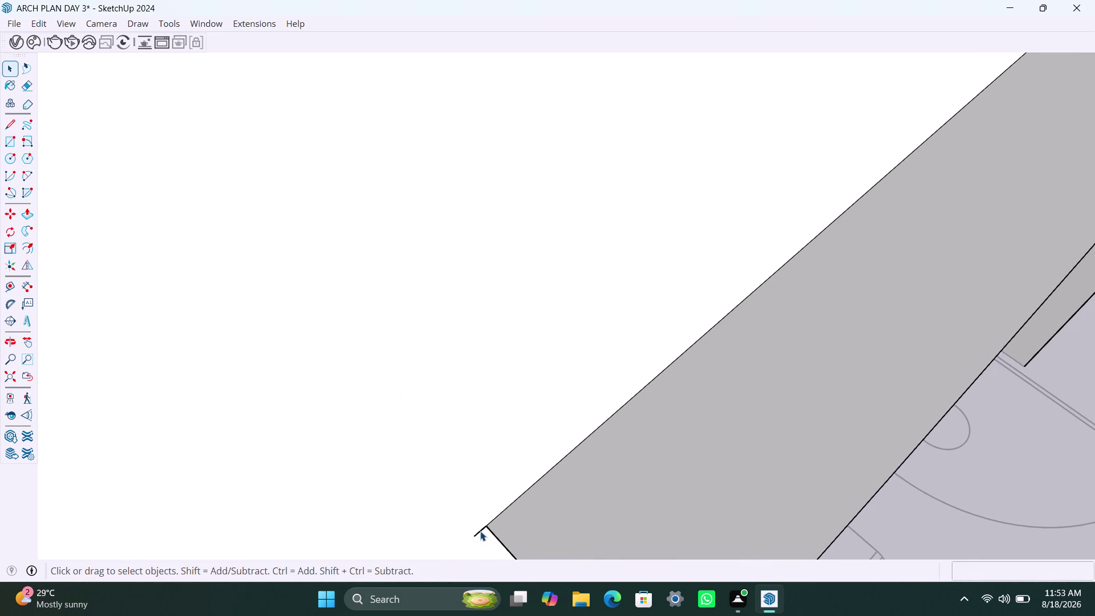
Undo the accidental deletion of the large wall face and orbit away from the corner.
click(480, 531)
key(Delete)
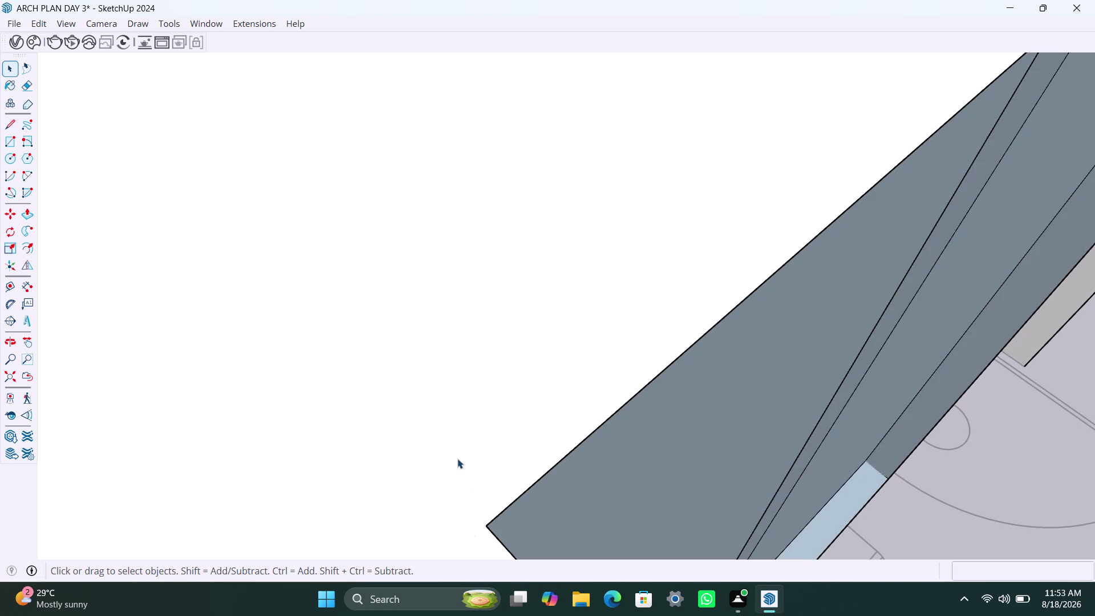
key(ctrl+z)
scroll(up, 3)
middle_drag(477, 540, 459, 540)
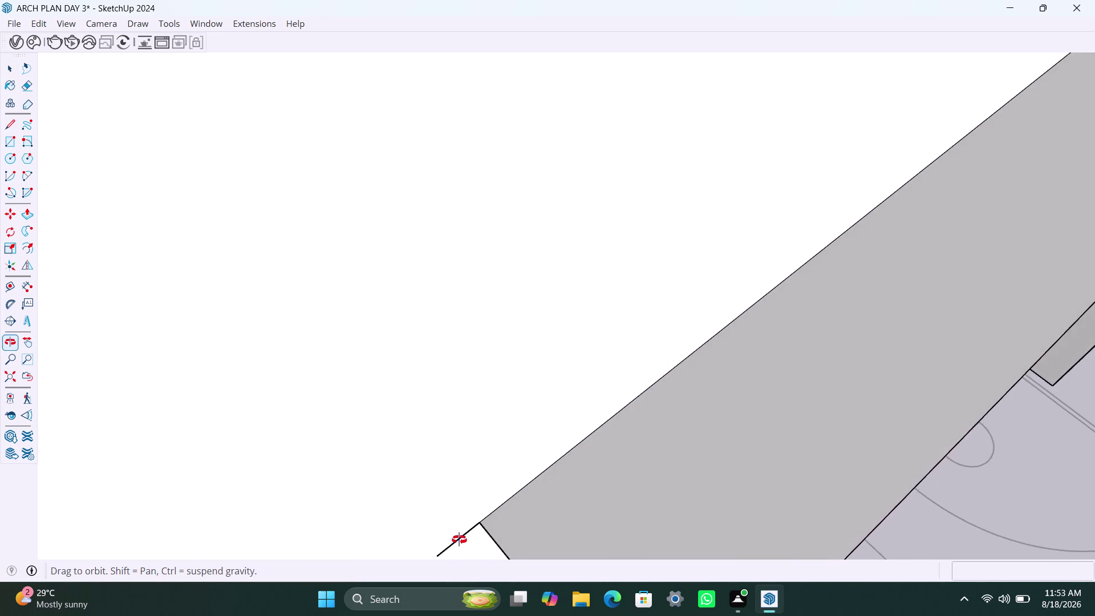
middle_drag(459, 539, 456, 459)
middle_drag(457, 458, 342, 491)
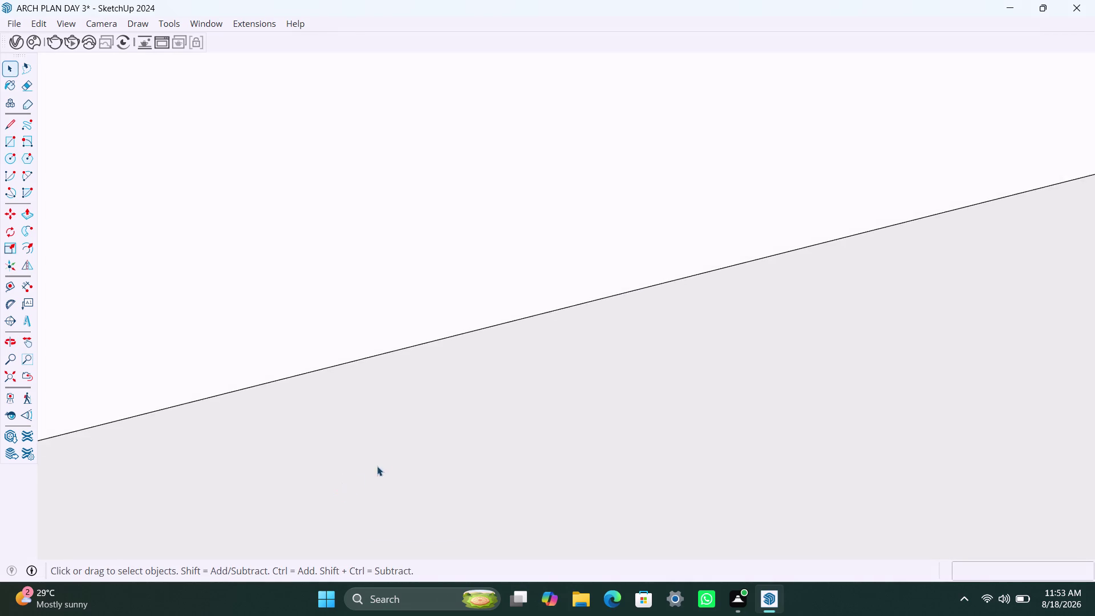
scroll(down, 3)
scroll(down, 3)
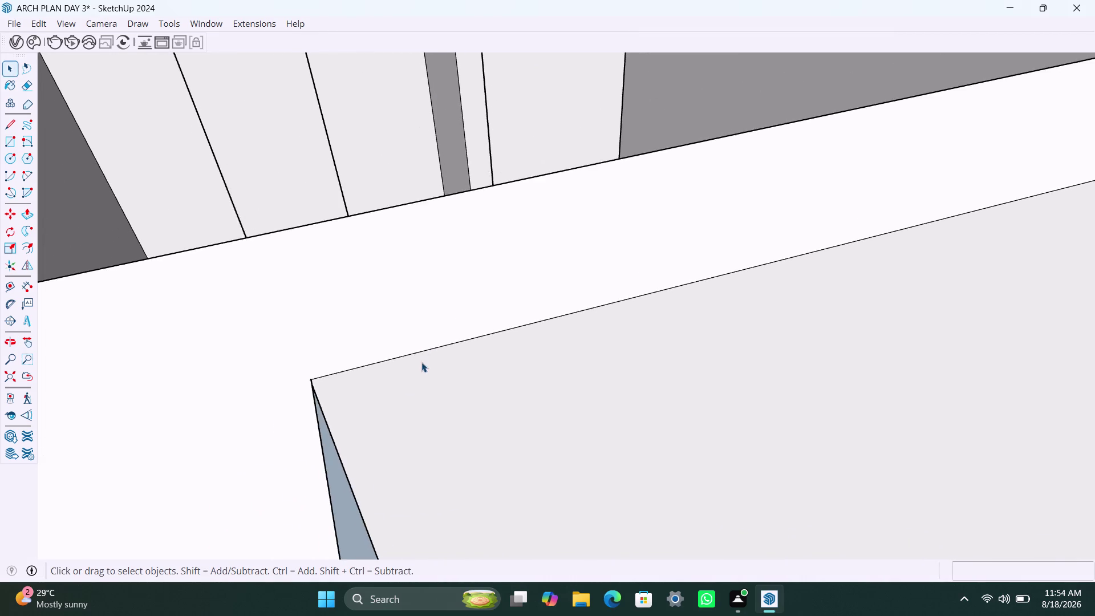
scroll(down, 3)
middle_drag(441, 389, 252, 383)
scroll(down, 3)
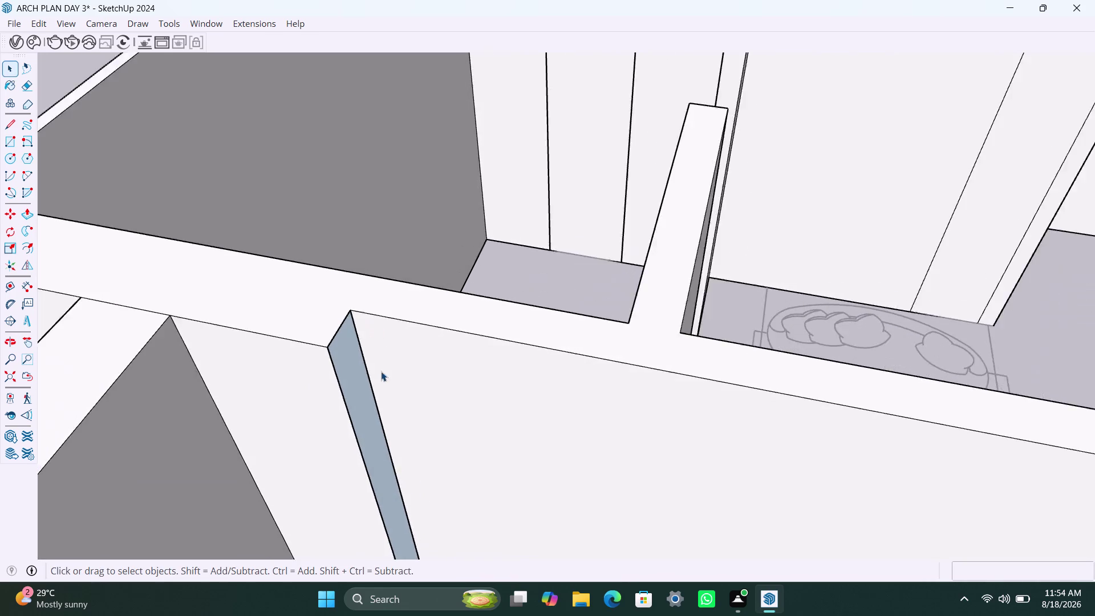
scroll(down, 3)
middle_drag(387, 397, 291, 394)
click(356, 360)
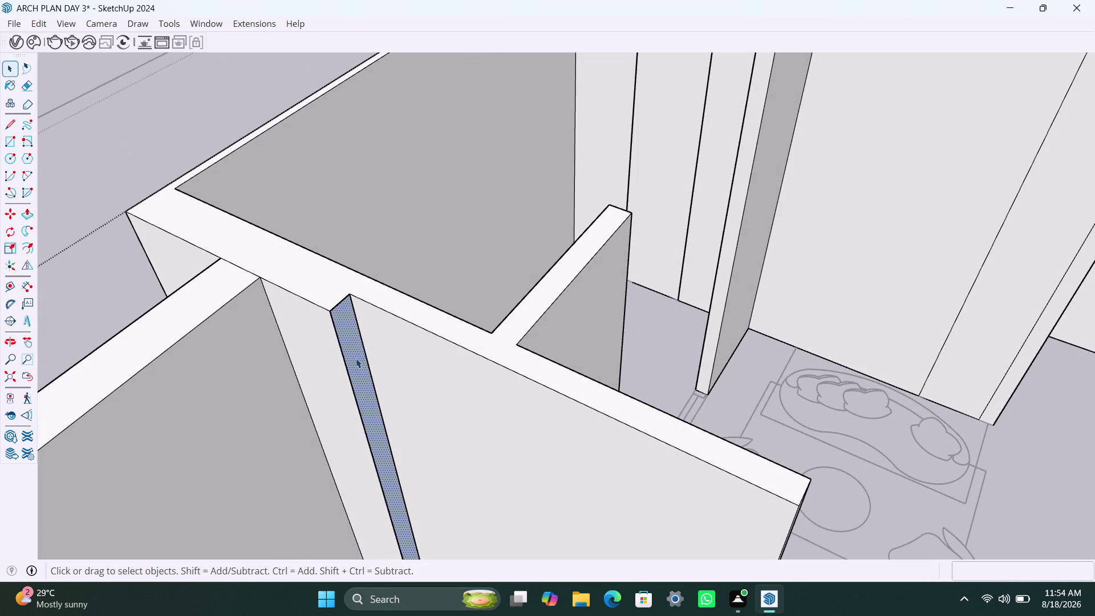
right_click(356, 358)
click(397, 185)
scroll(down, 3)
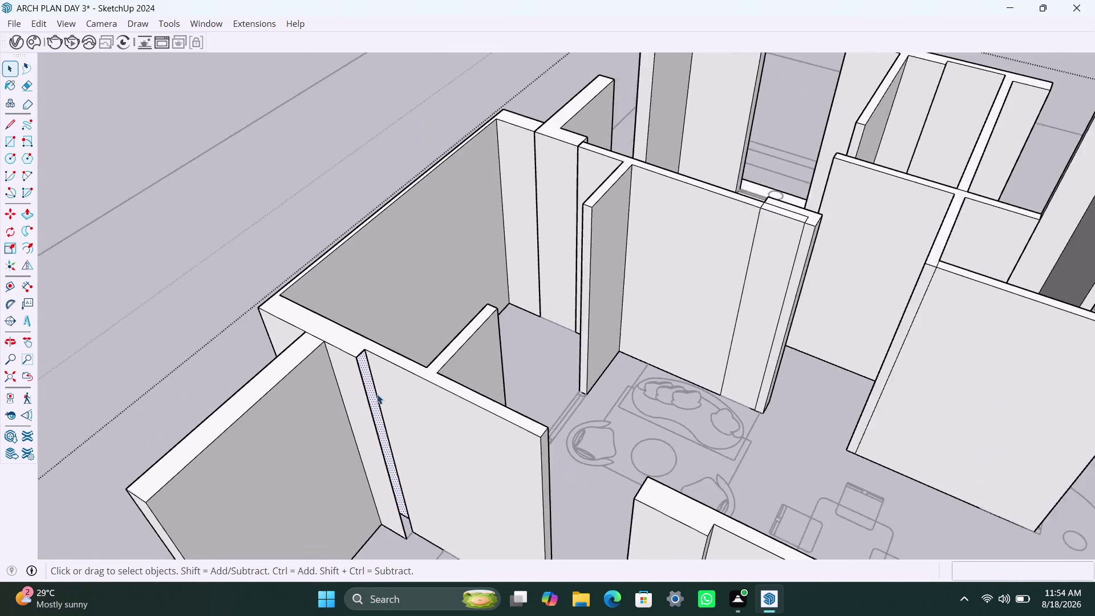
scroll(up, 3)
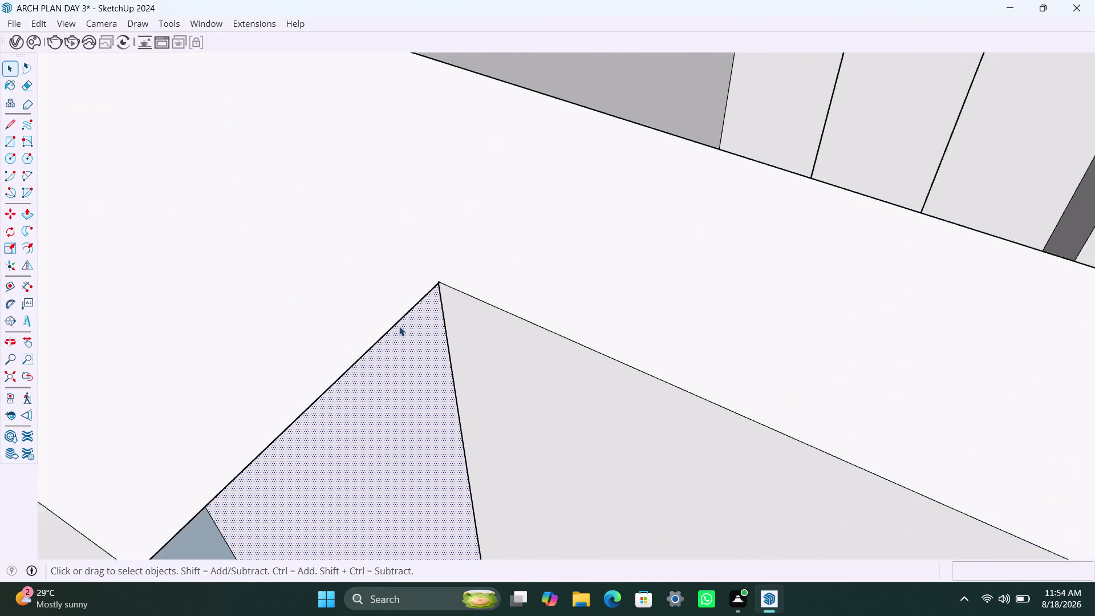
click(401, 281)
scroll(down, 3)
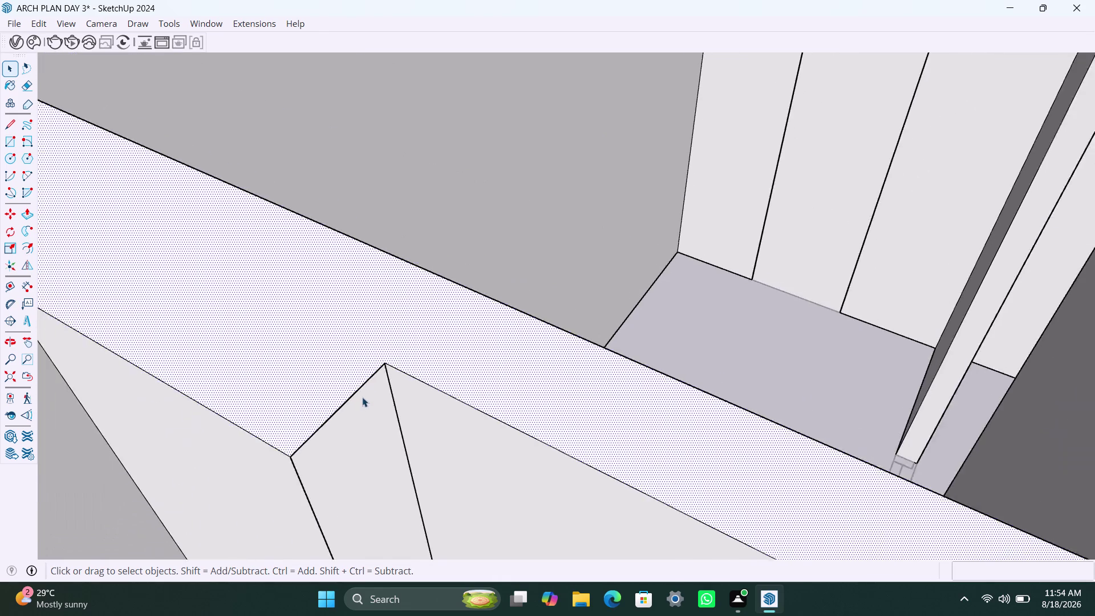
scroll(down, 3)
scroll(up, 3)
middle_drag(354, 468, 219, 473)
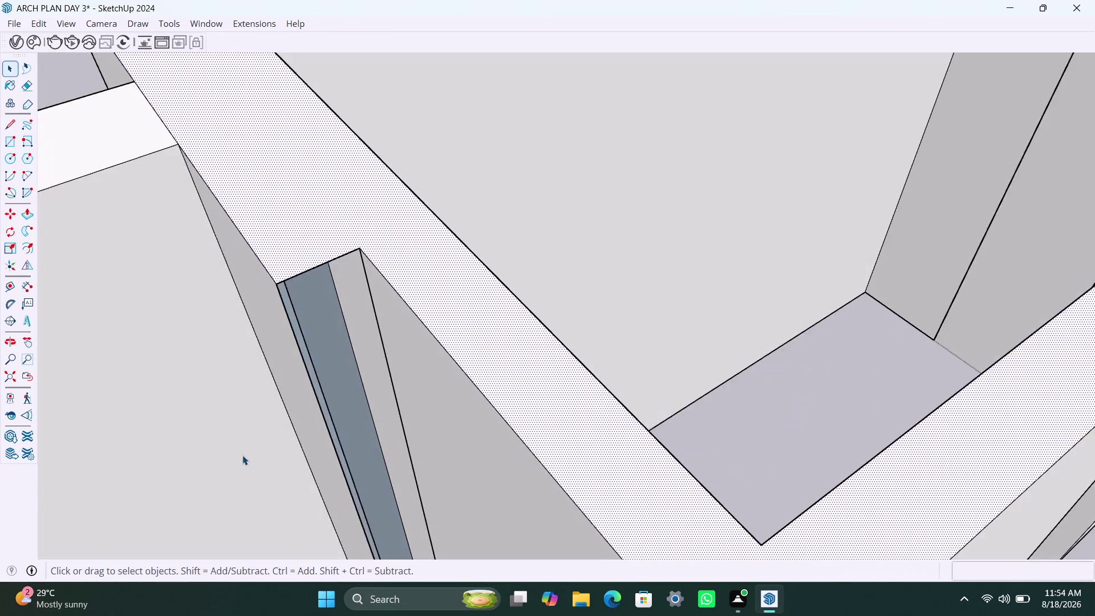
scroll(down, 3)
middle_drag(306, 451, 234, 468)
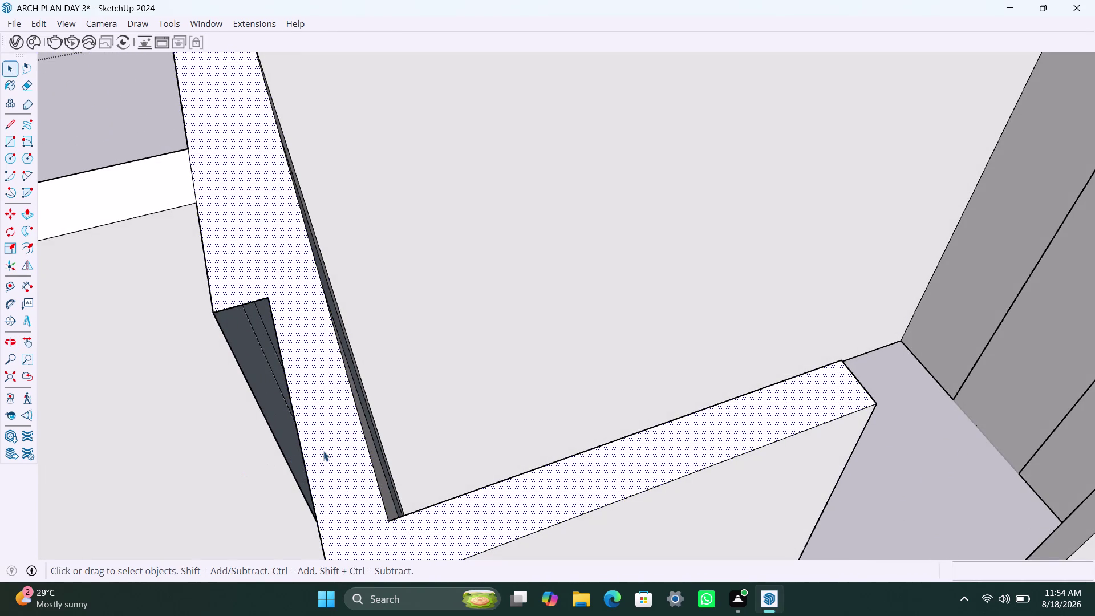
key(ctrl+z)
key(ctrl+z)
scroll(down, 3)
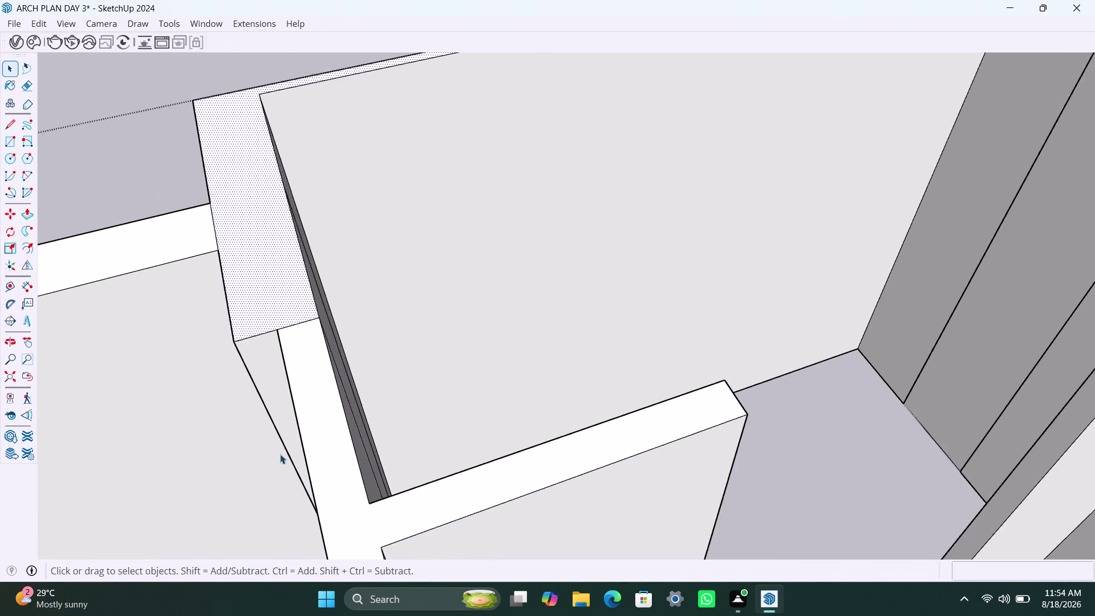
middle_drag(284, 450, 375, 376)
scroll(up, 3)
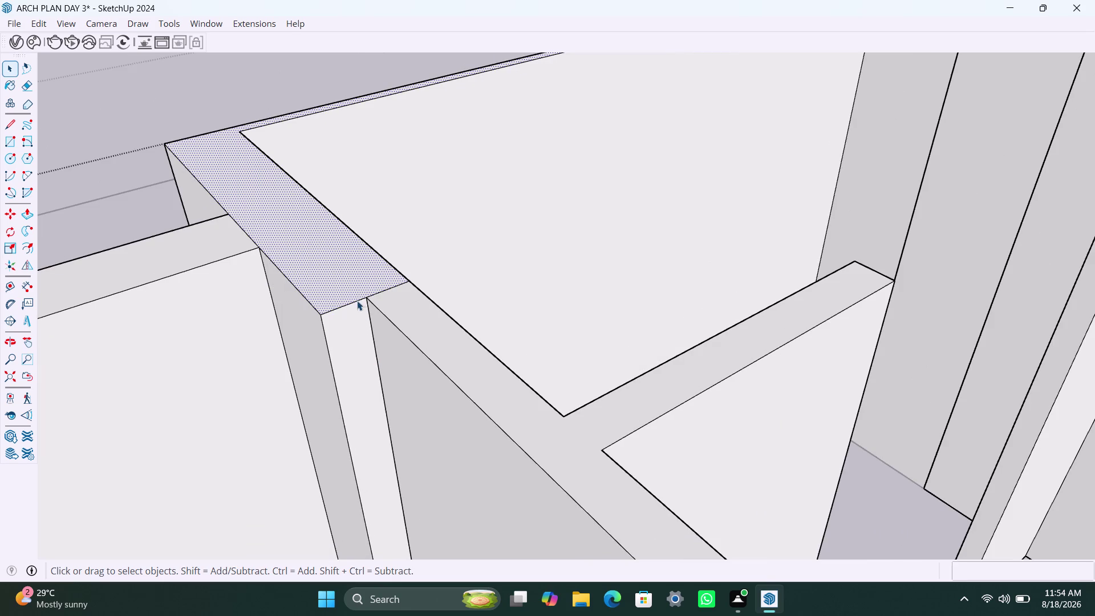
click(381, 292)
key(Delete)
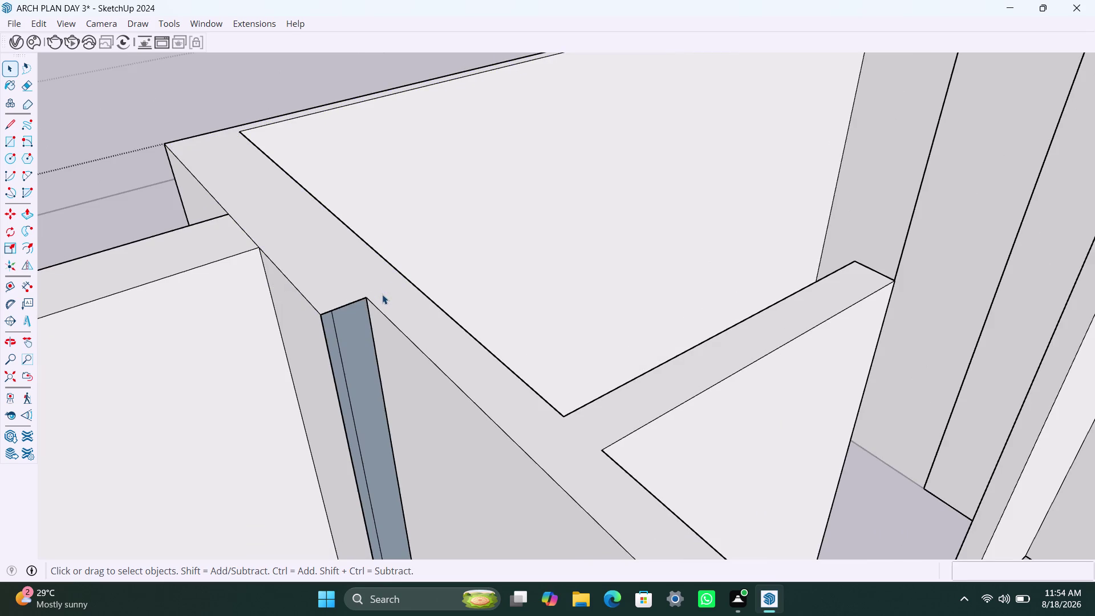
key(ctrl+z)
scroll(up, 3)
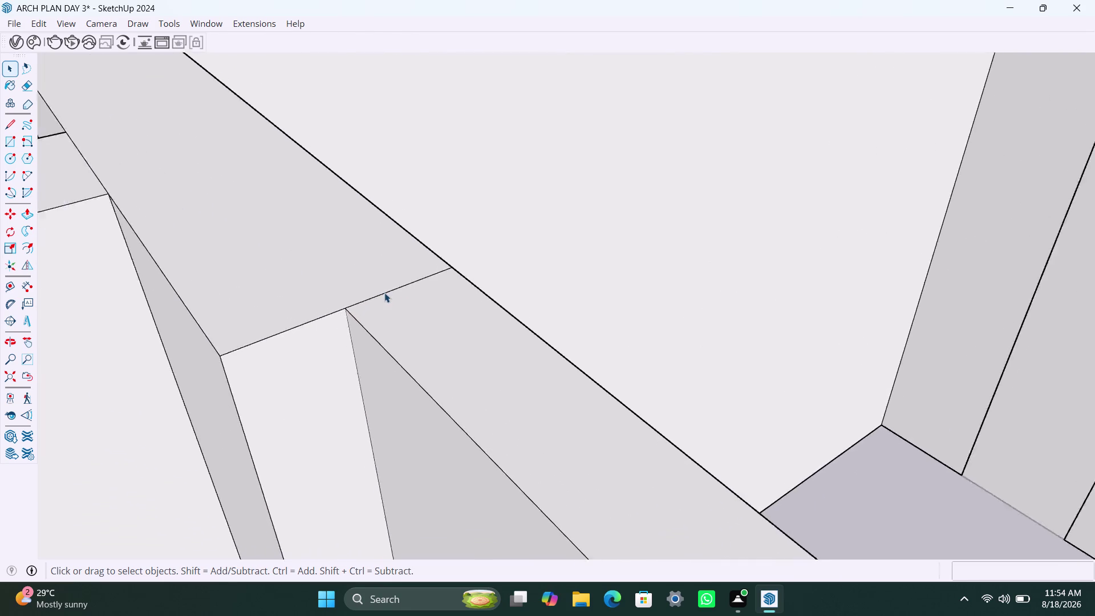
scroll(up, 3)
scroll(up, 3)
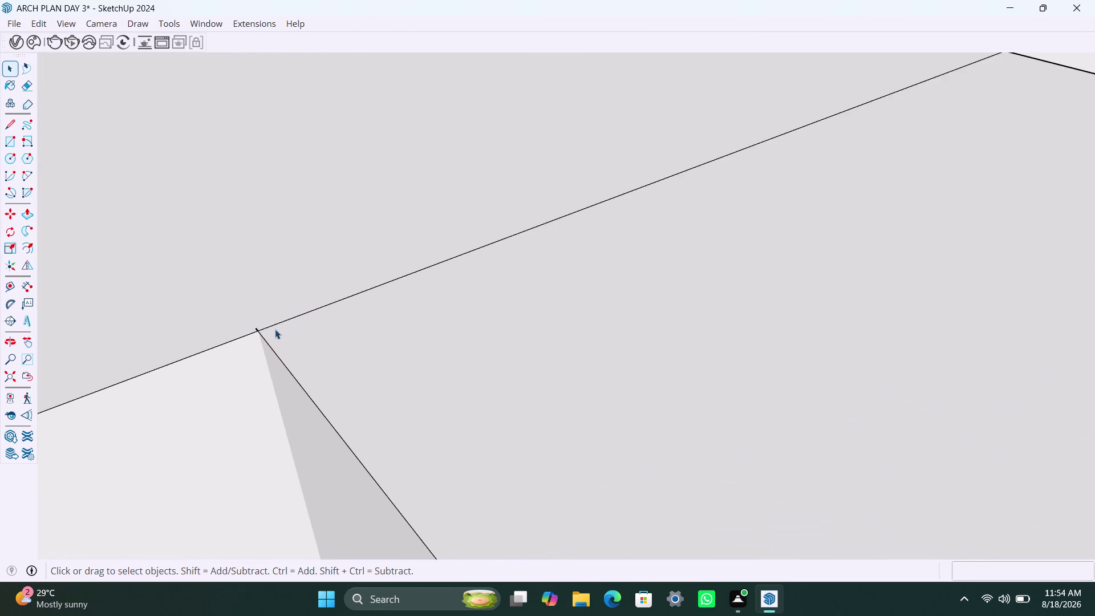
scroll(up, 3)
scroll(up, 3)
scroll(up, 3)
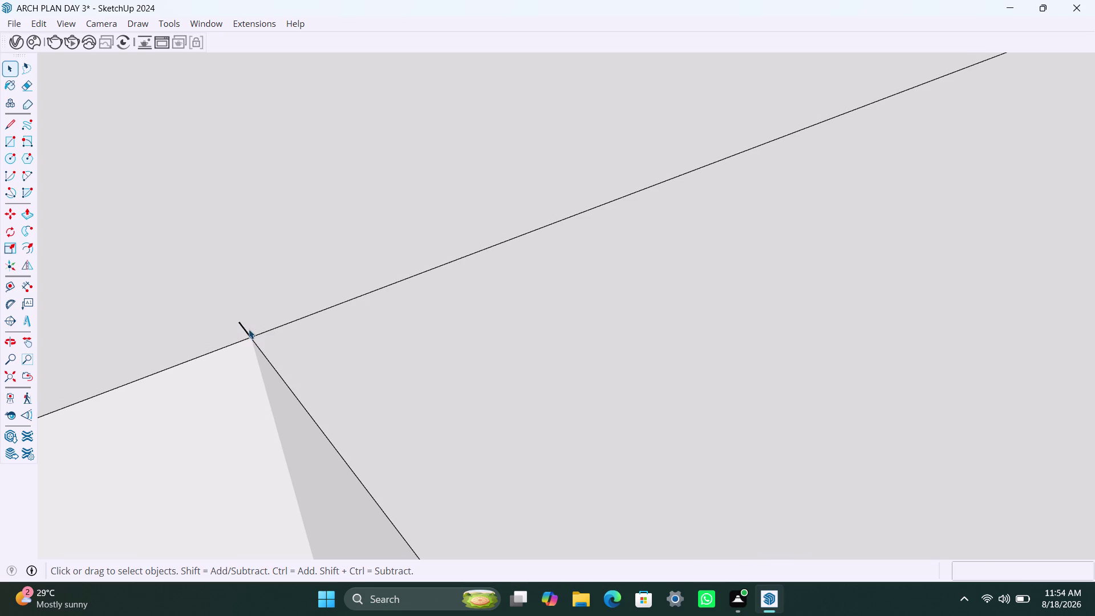
click(245, 331)
key(Delete)
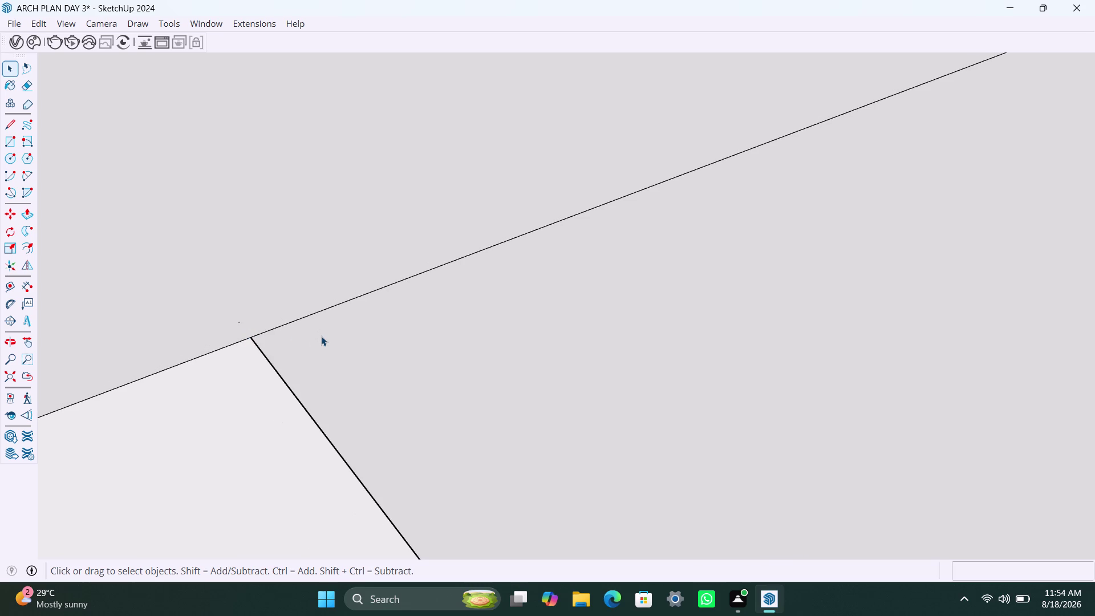
click(298, 318)
key(Delete)
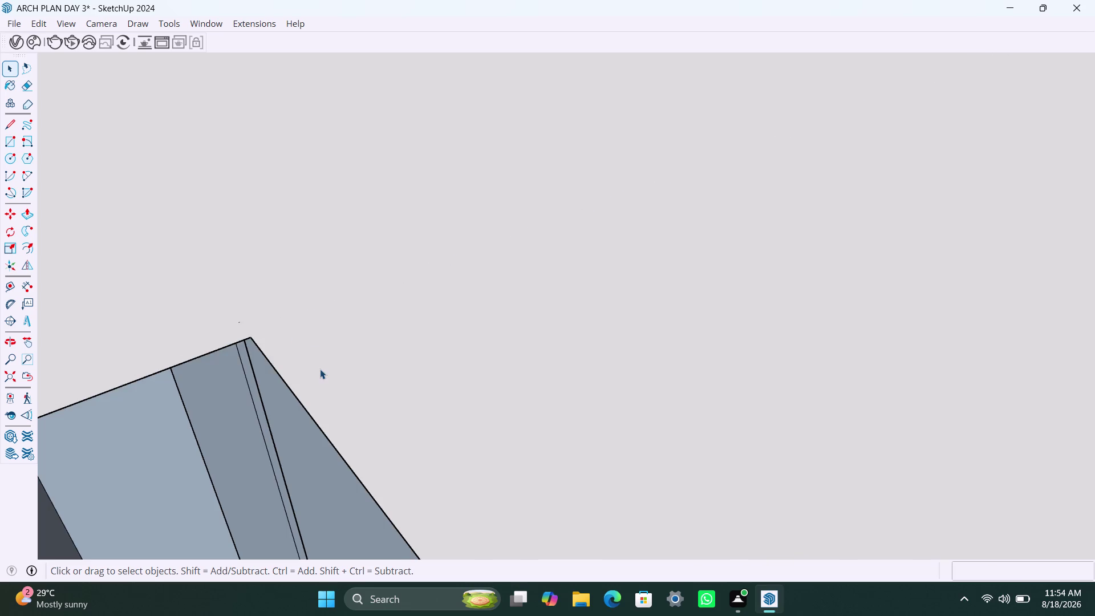
scroll(down, 3)
key(ctrl+z)
scroll(down, 3)
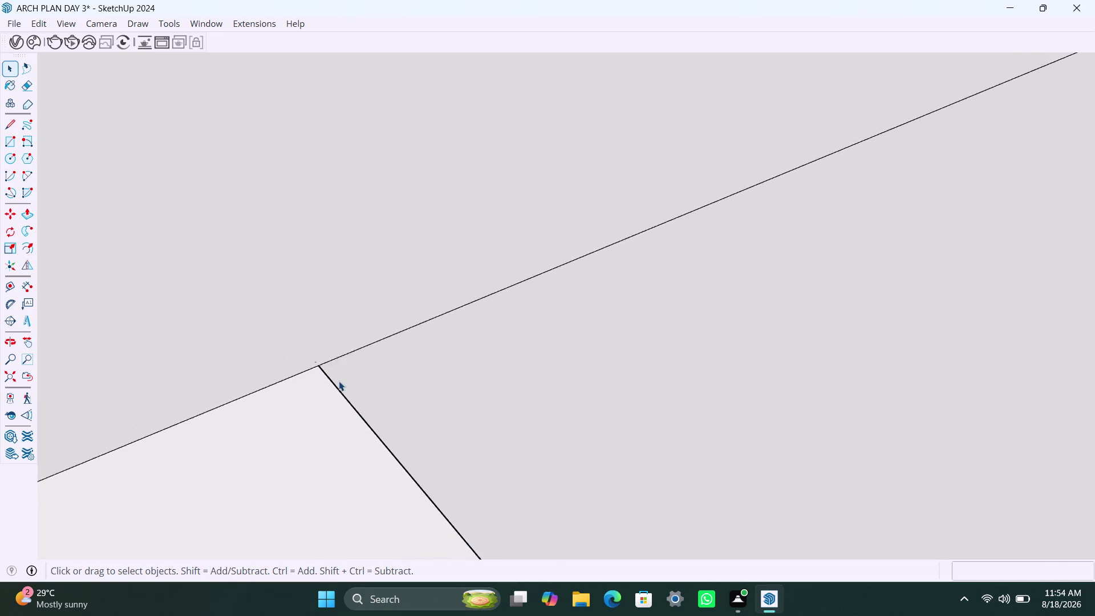
scroll(down, 3)
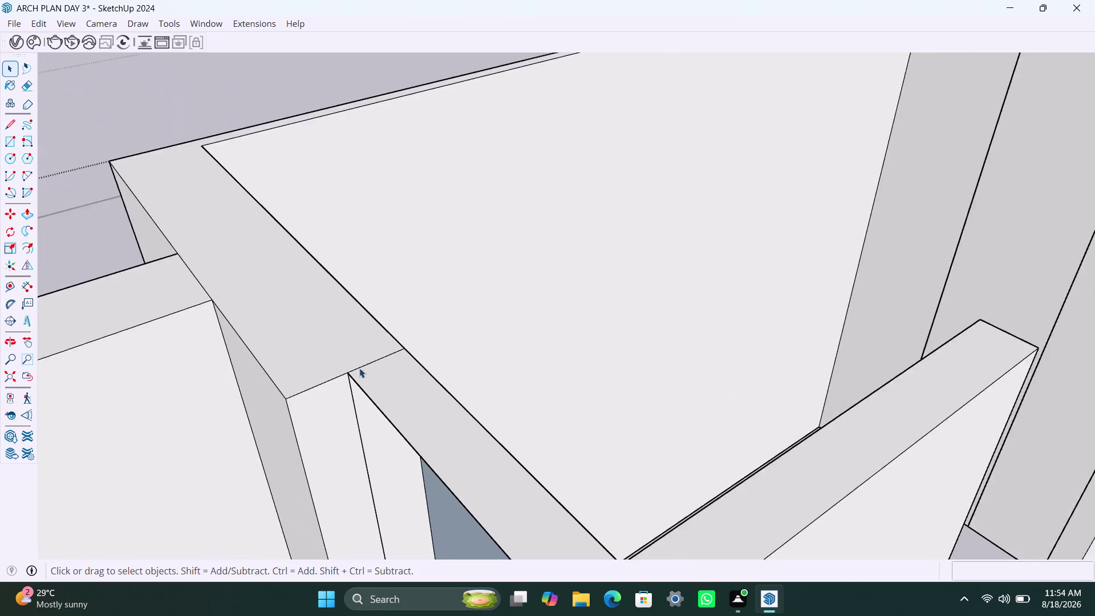
scroll(down, 3)
key(ctrl+z)
scroll(down, 3)
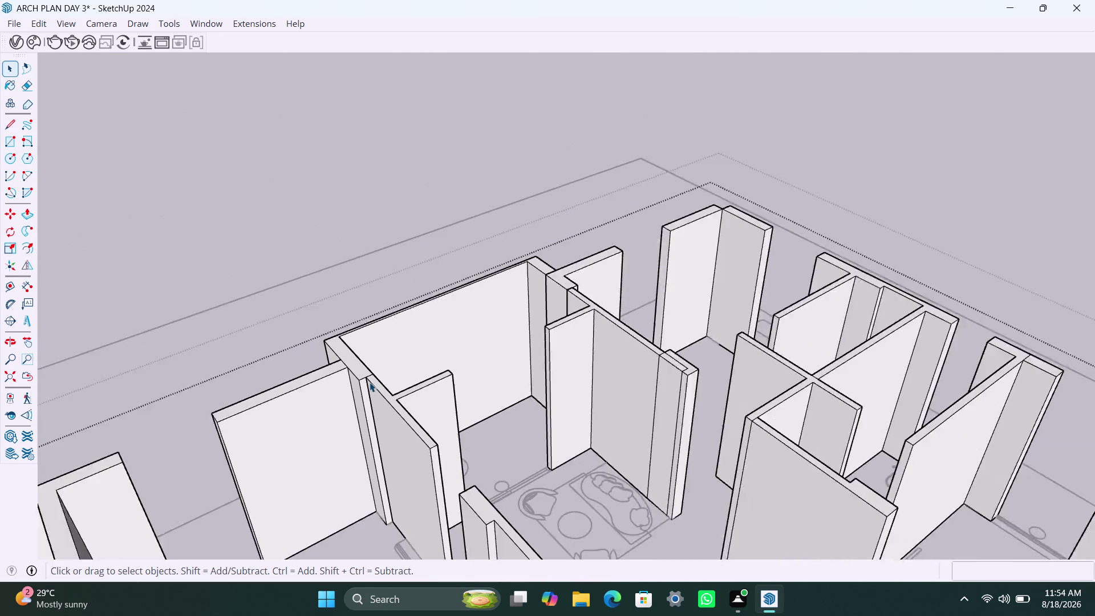
Undo the last three edits.
scroll(down, 3)
middle_drag(364, 389, 388, 400)
key(ctrl+z)
key(ctrl+z)
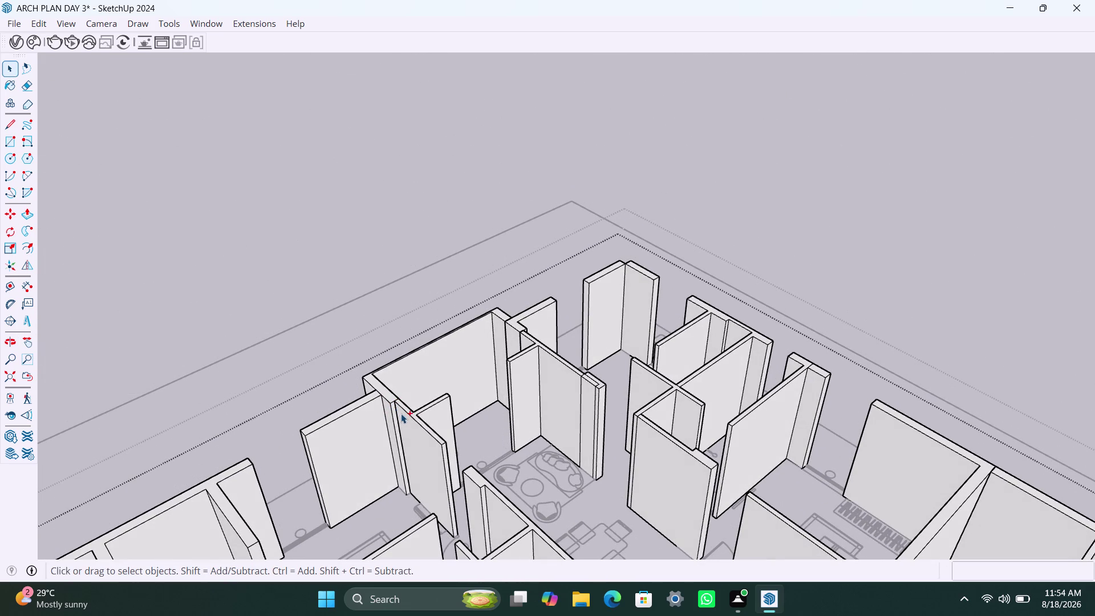
scroll(up, 3)
scroll(up, 3)
key(ctrl+z)
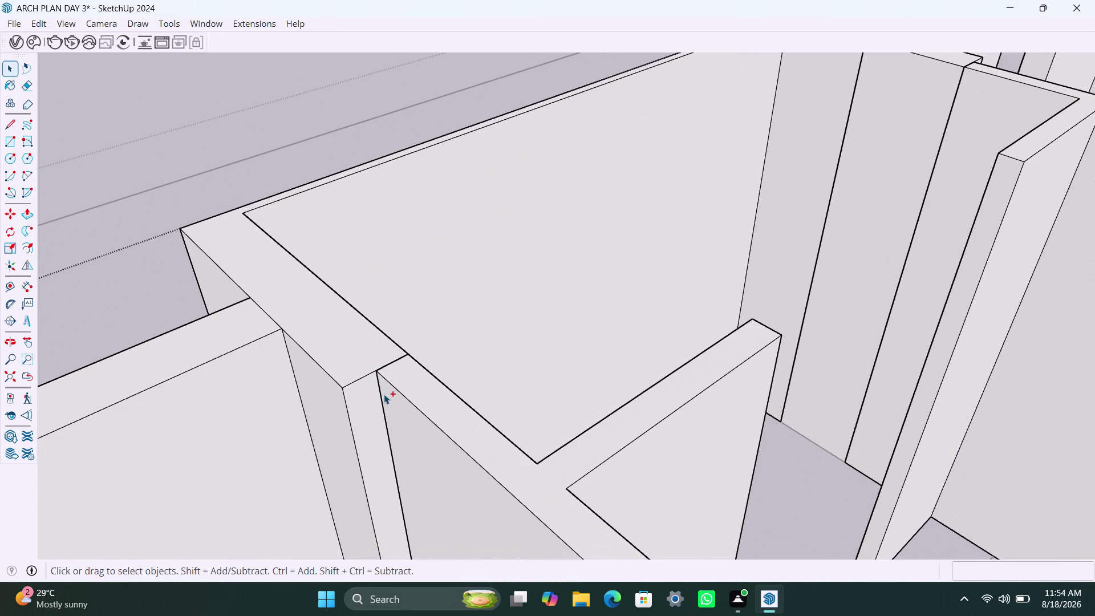
scroll(down, 3)
Orbit in close to the thin sliver gap at a wall corner junction.
middle_drag(353, 413, 388, 415)
scroll(up, 3)
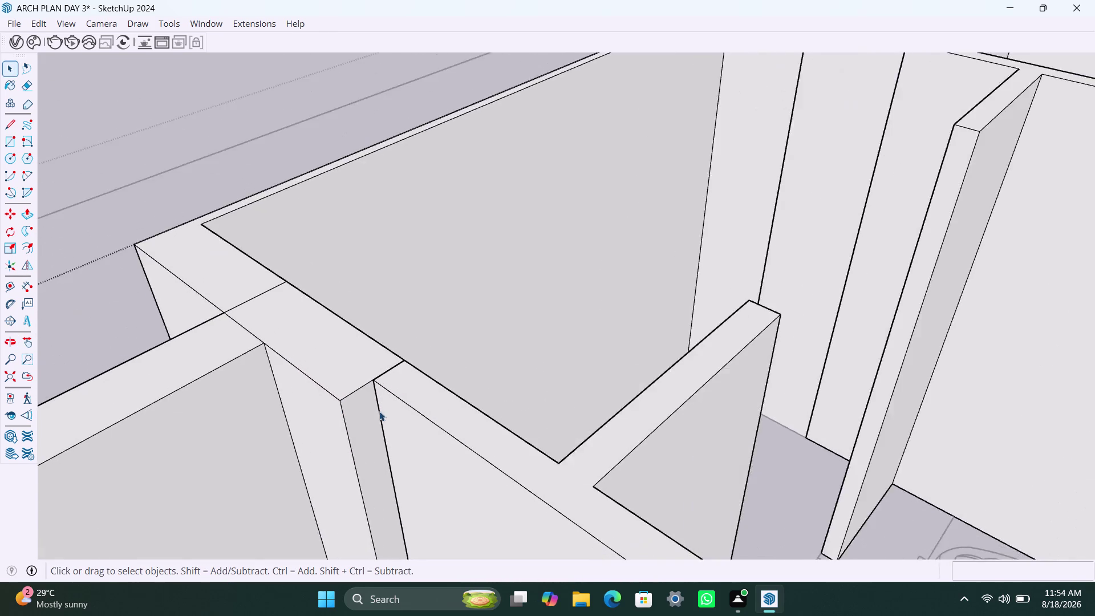
scroll(up, 3)
middle_drag(382, 389, 451, 385)
scroll(up, 3)
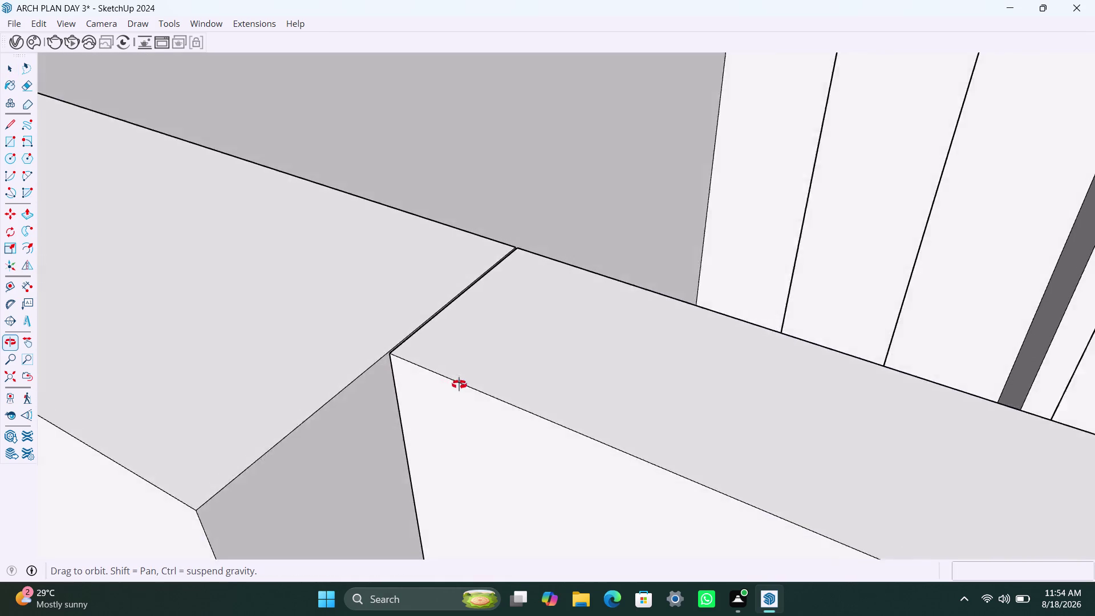
middle_drag(452, 384, 496, 387)
scroll(up, 3)
scroll(up, 3)
middle_drag(395, 398, 420, 399)
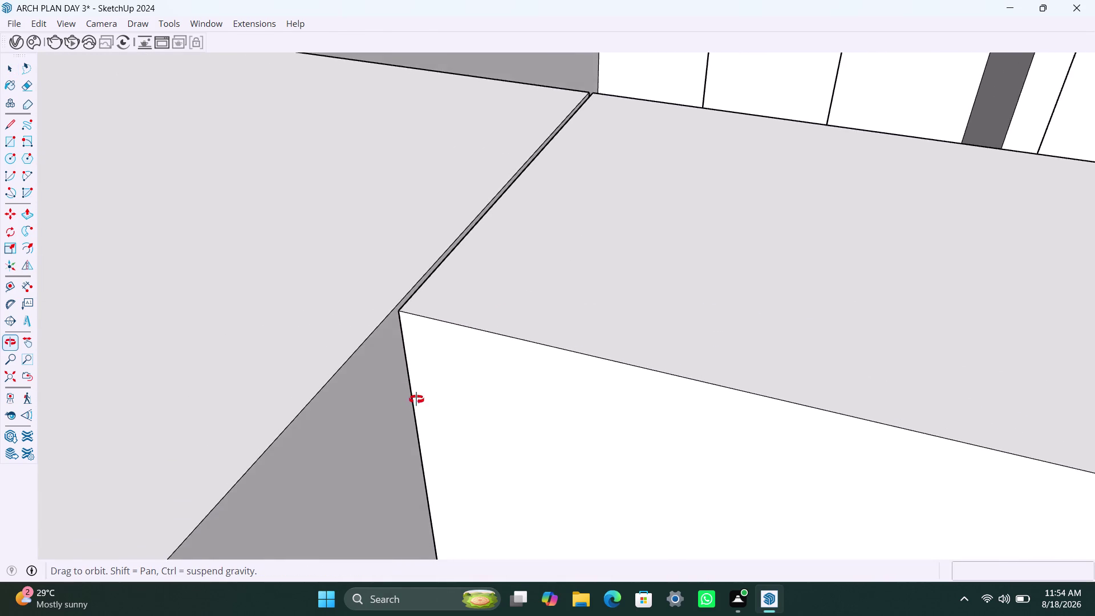
middle_drag(420, 399, 647, 376)
scroll(up, 3)
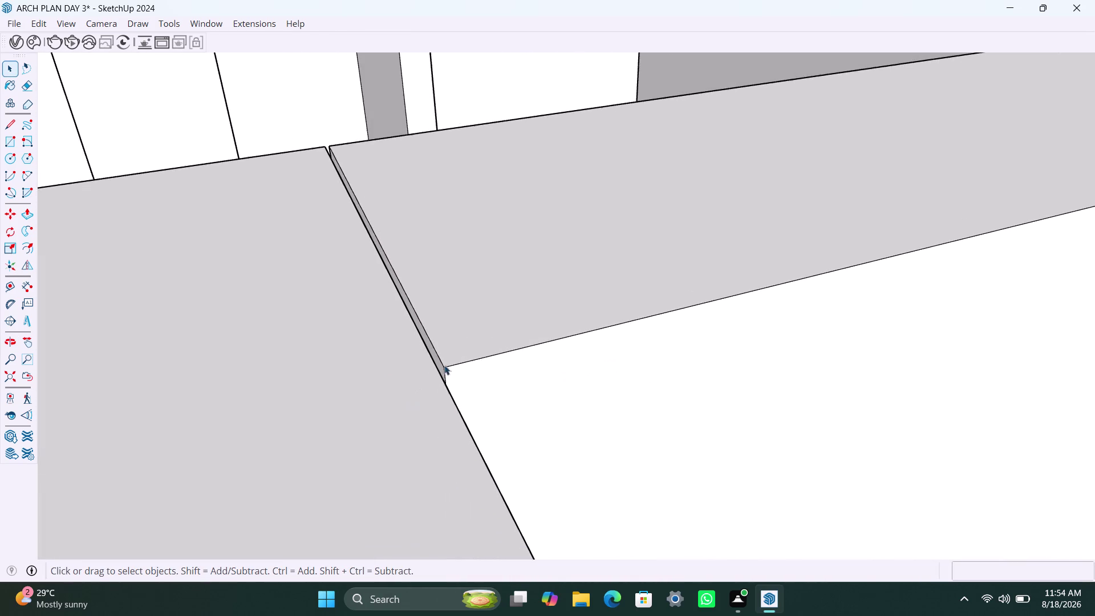
scroll(up, 3)
scroll(up, 3)
scroll(down, 3)
middle_drag(502, 444, 376, 423)
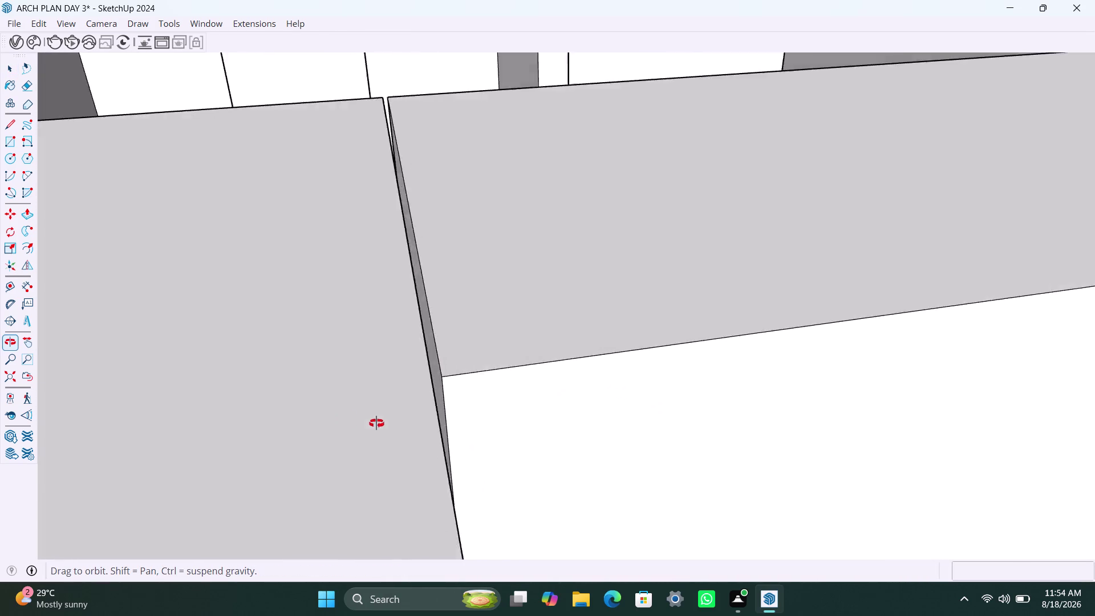
middle_drag(376, 423, 464, 413)
scroll(up, 3)
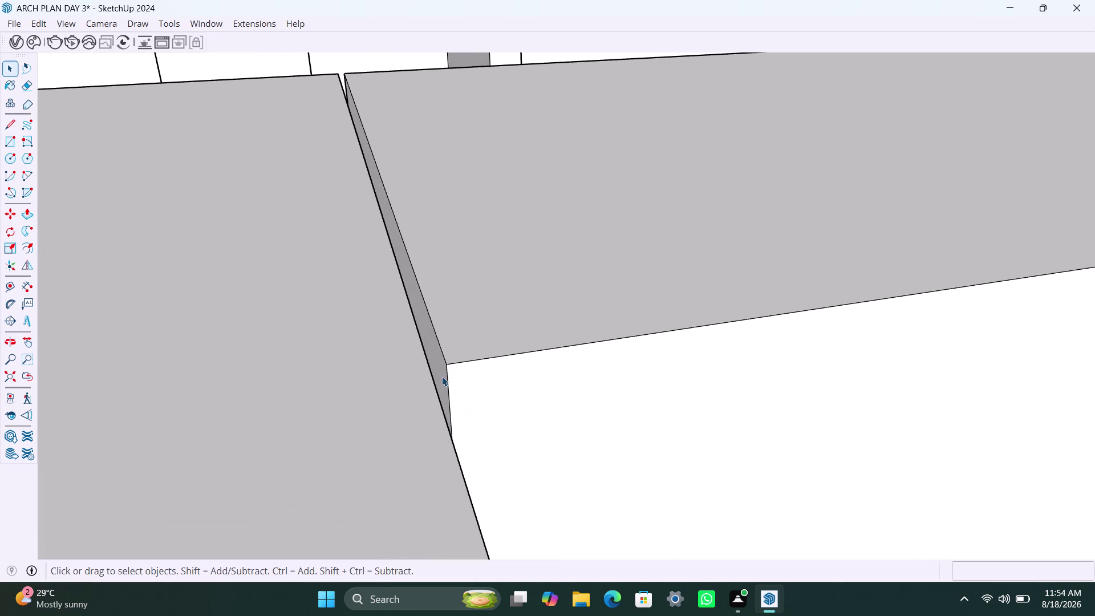
Push the sliver face flush to close the gap and erase the leftover joint edge.
click(441, 374)
key(p)
click(440, 375)
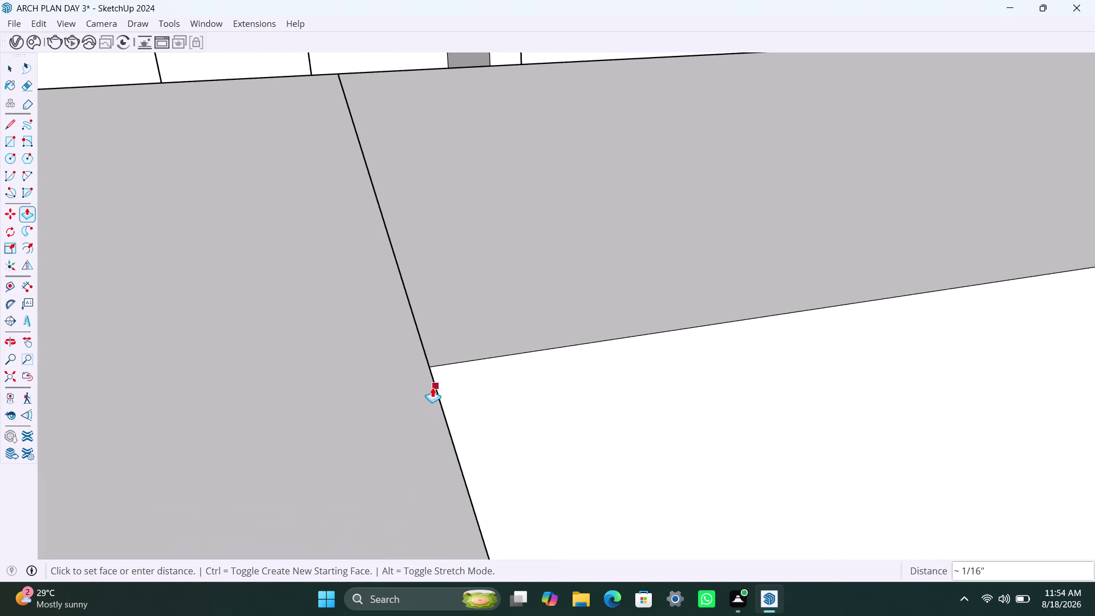
click(432, 387)
key(space)
click(426, 358)
key(Delete)
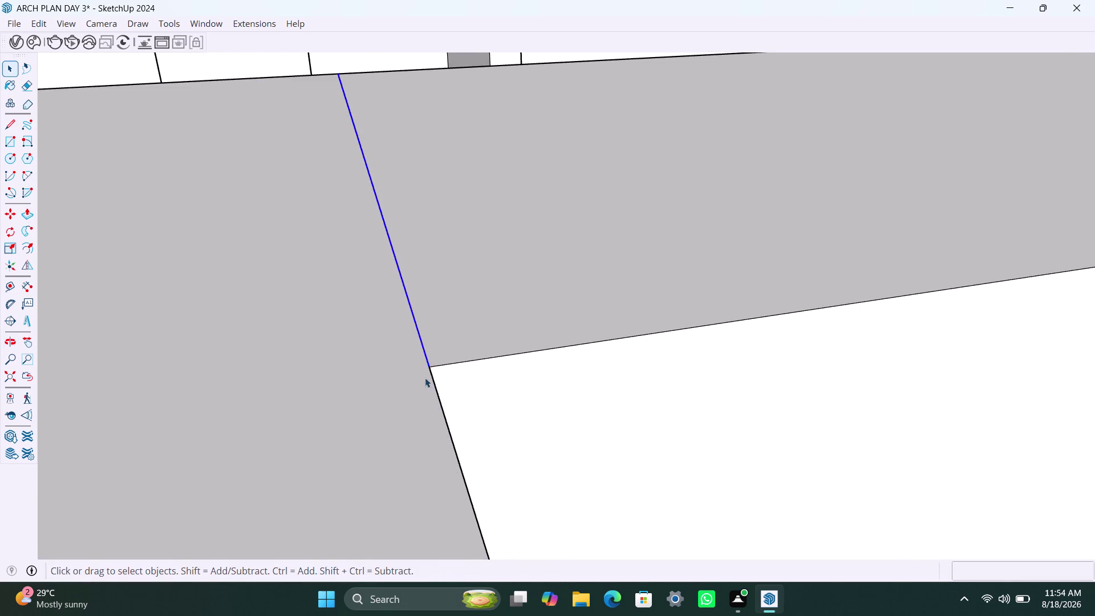
Delete two stray lines from the wall top.
scroll(down, 3)
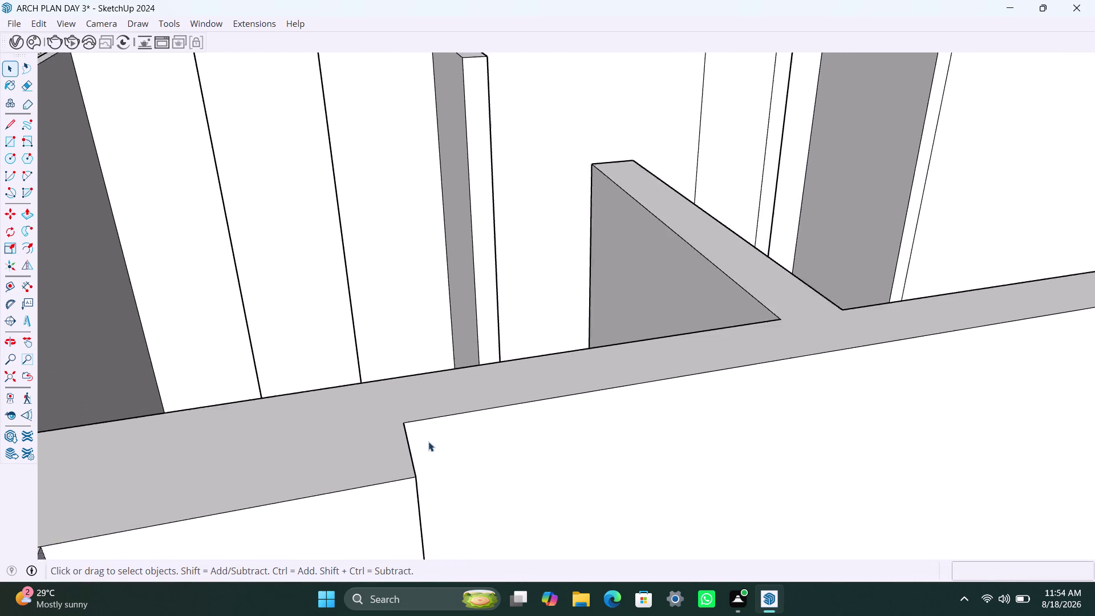
scroll(down, 3)
scroll(up, 3)
scroll(up, 3)
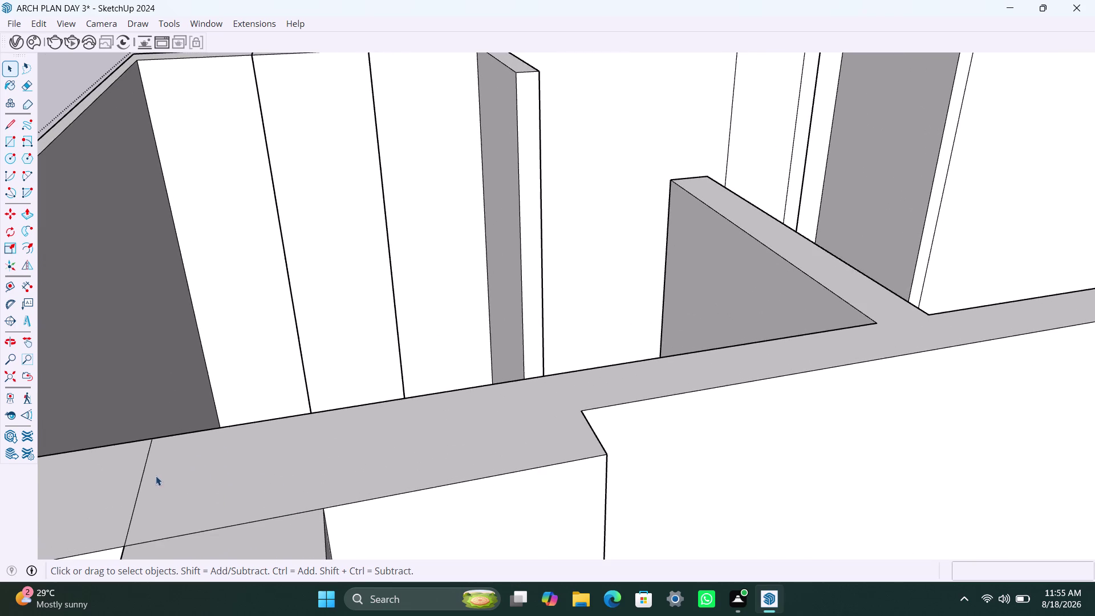
click(147, 462)
key(Delete)
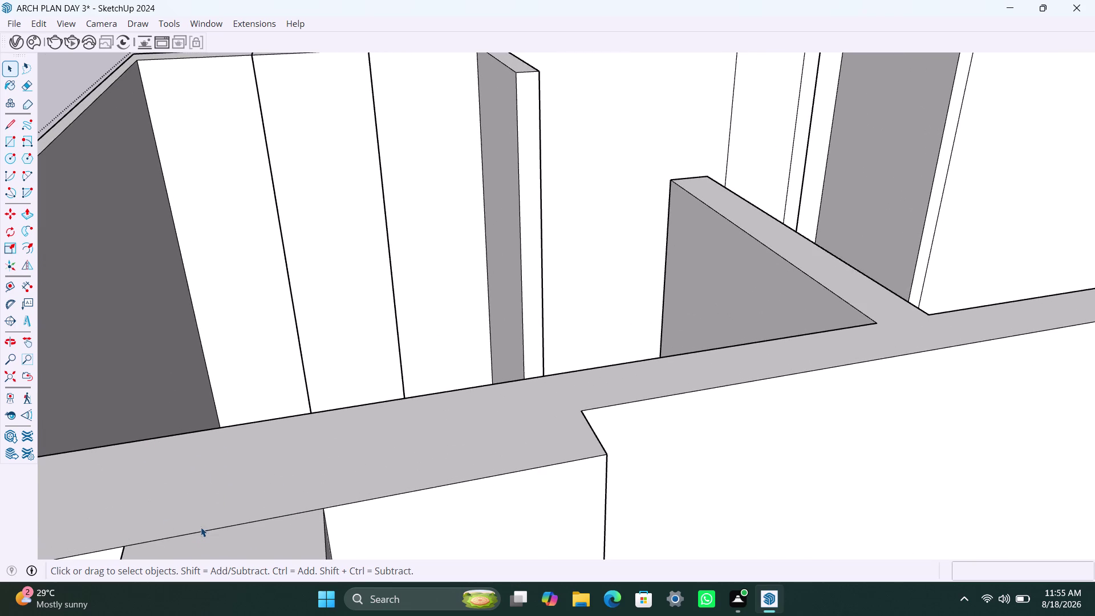
click(203, 531)
key(Delete)
scroll(down, 3)
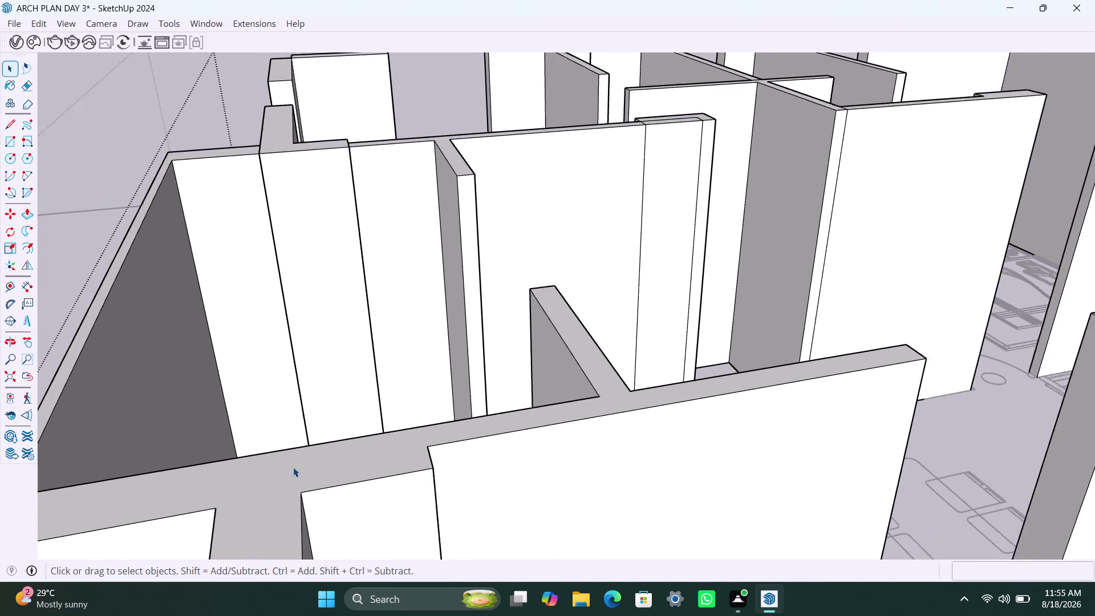
scroll(down, 3)
scroll(down, 3)
Orbit toward the kitchen-area walls to inspect the next thin sliver.
middle_drag(291, 353, 294, 421)
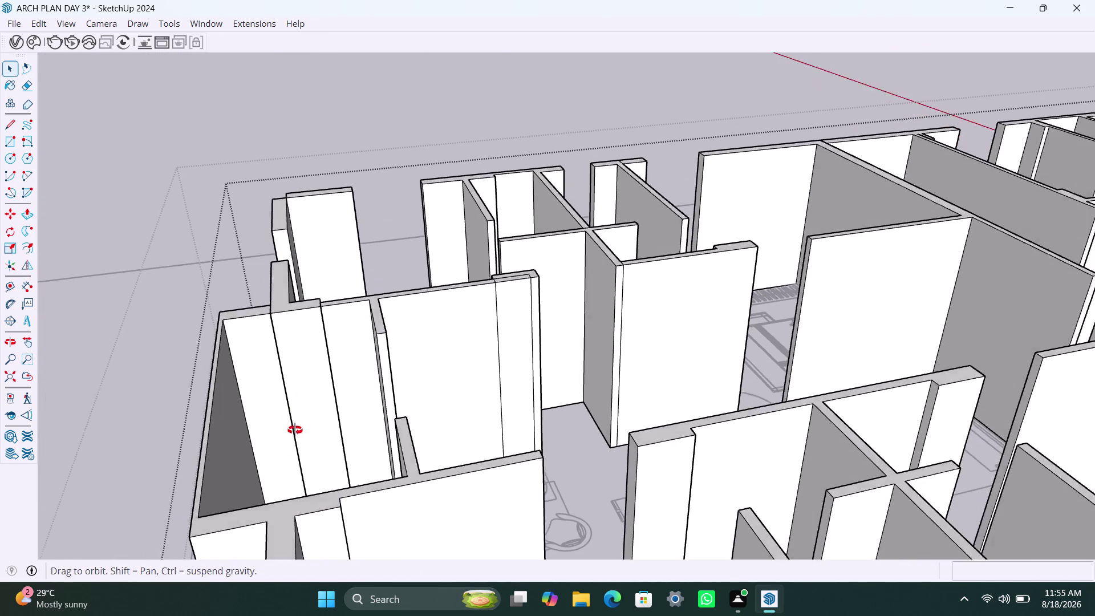
middle_drag(293, 420, 300, 457)
scroll(up, 3)
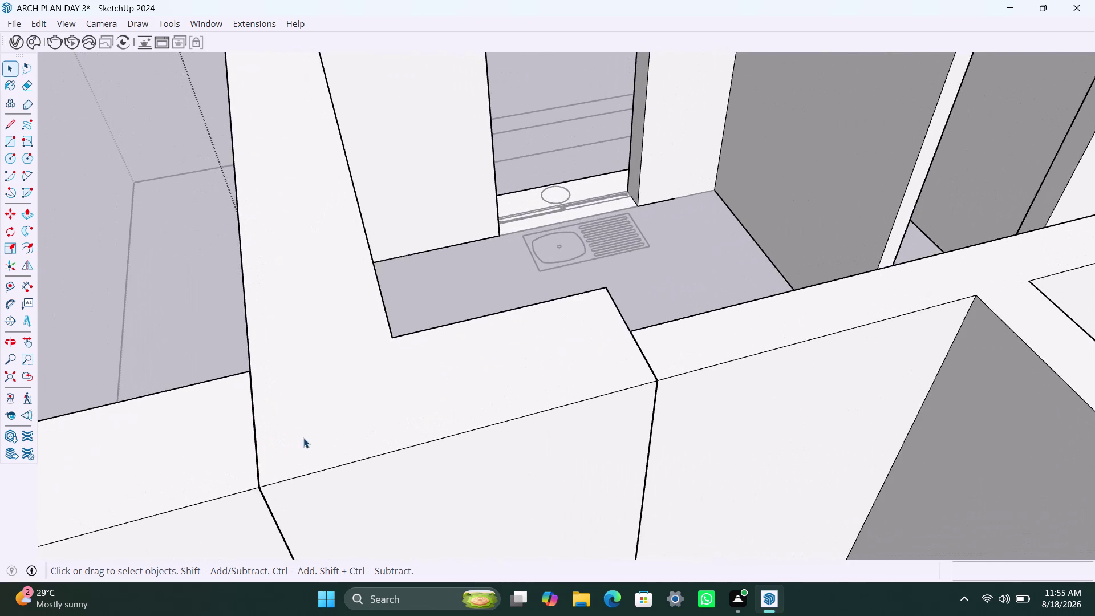
middle_drag(304, 438, 355, 420)
scroll(up, 3)
middle_drag(275, 493, 277, 492)
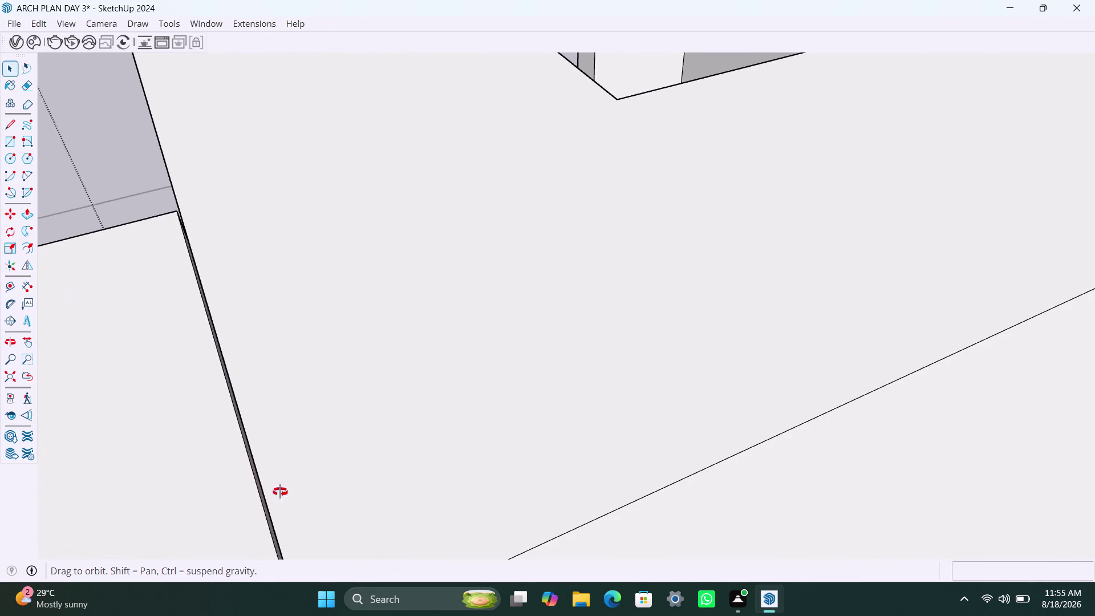
middle_drag(277, 492, 226, 459)
scroll(up, 3)
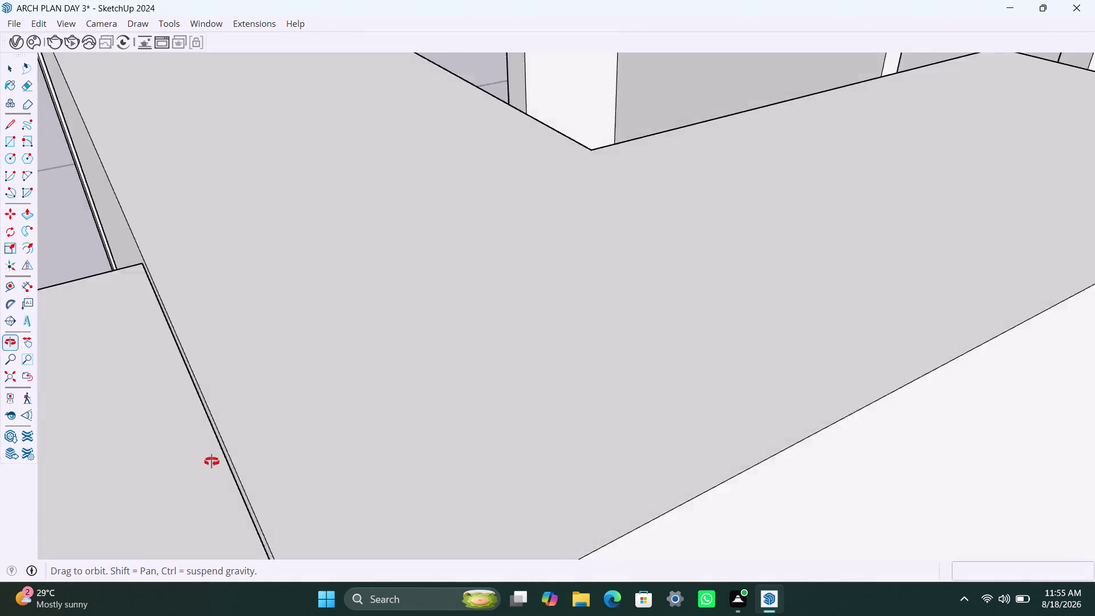
middle_drag(226, 459, 154, 469)
scroll(up, 3)
Push the sliver near the kitchen sink flush and erase its leftover edge.
click(218, 440)
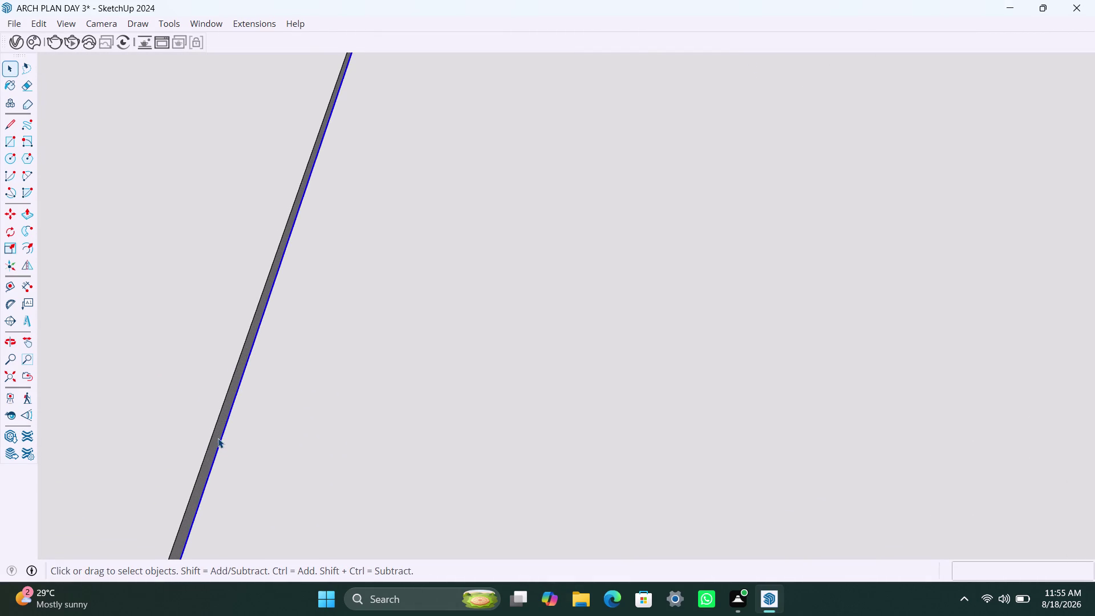
click(216, 437)
key(p)
click(215, 438)
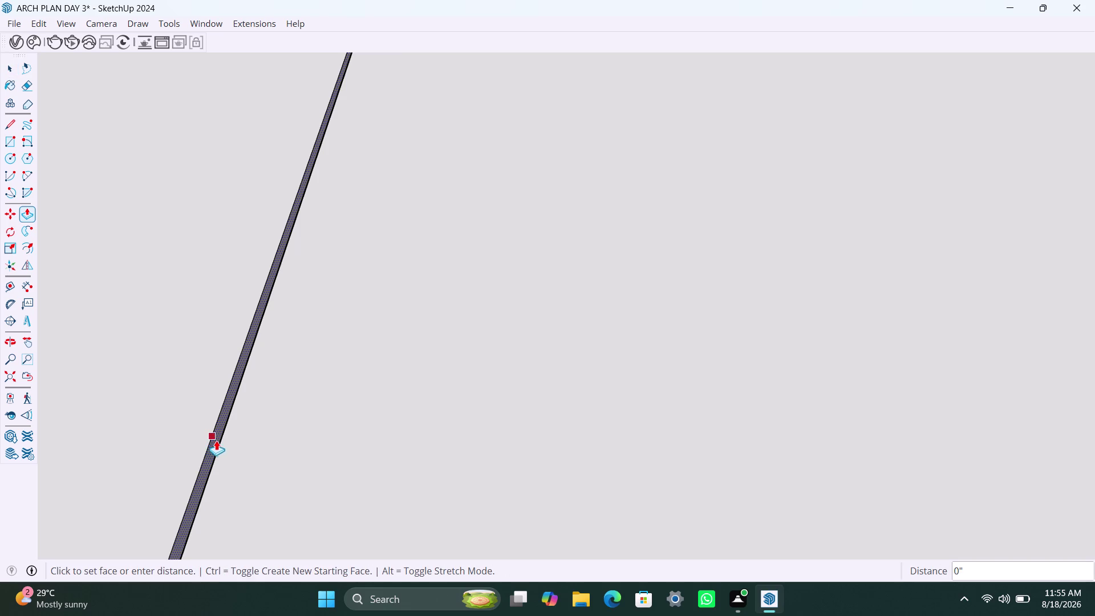
click(222, 443)
key(space)
click(220, 440)
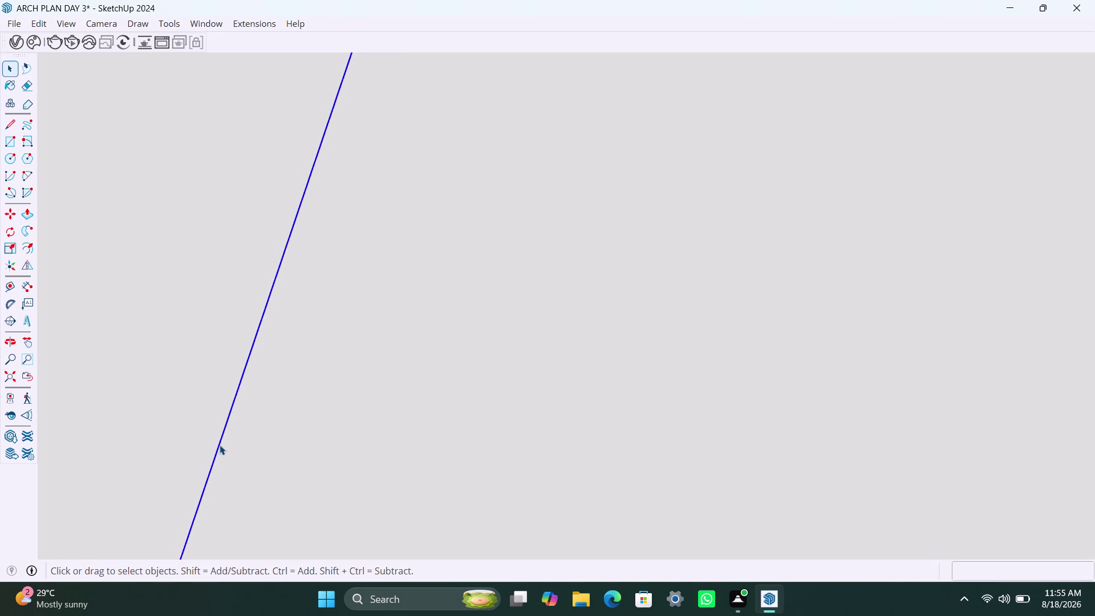
key(Delete)
Erase a selected stray element on the kitchen walls.
scroll(down, 3)
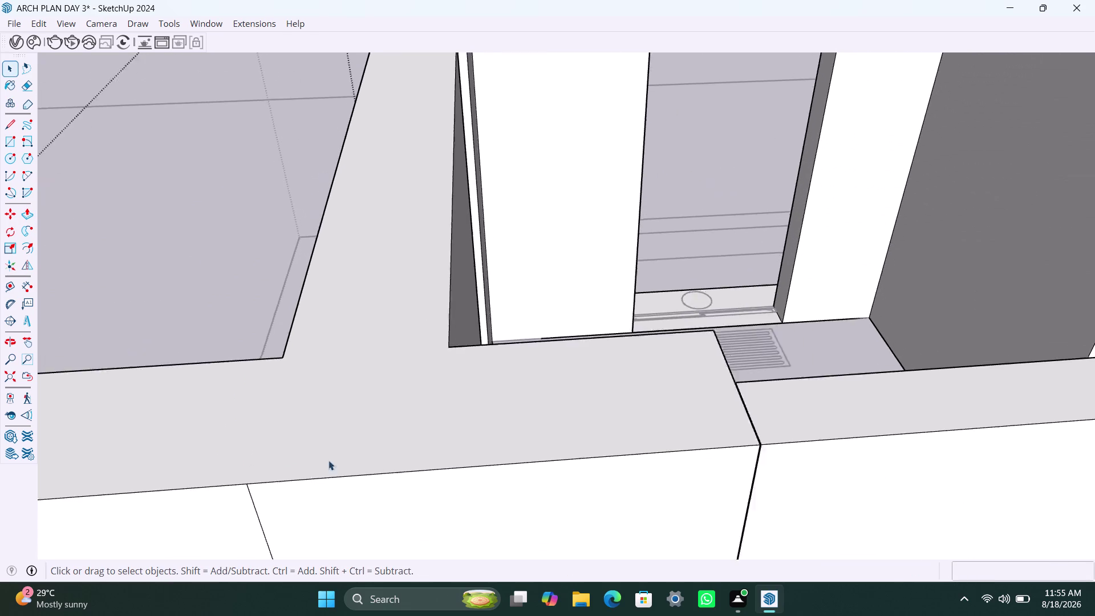
scroll(down, 3)
middle_drag(561, 451, 396, 465)
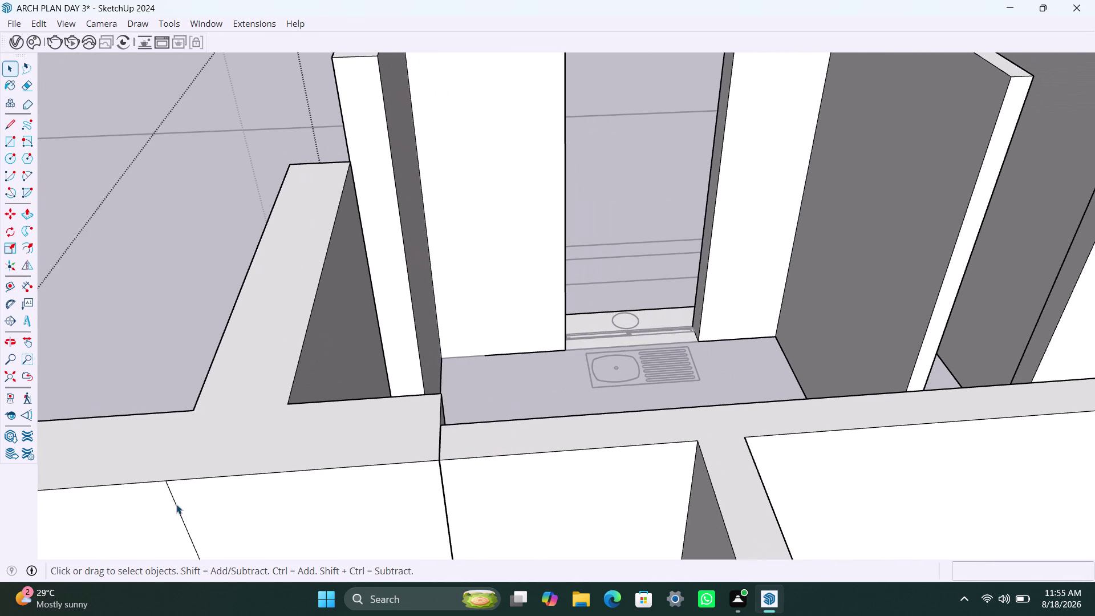
click(176, 504)
key(Delete)
Orbit in close to the wall joint by the sink counter and select there.
scroll(down, 3)
middle_drag(267, 514, 195, 505)
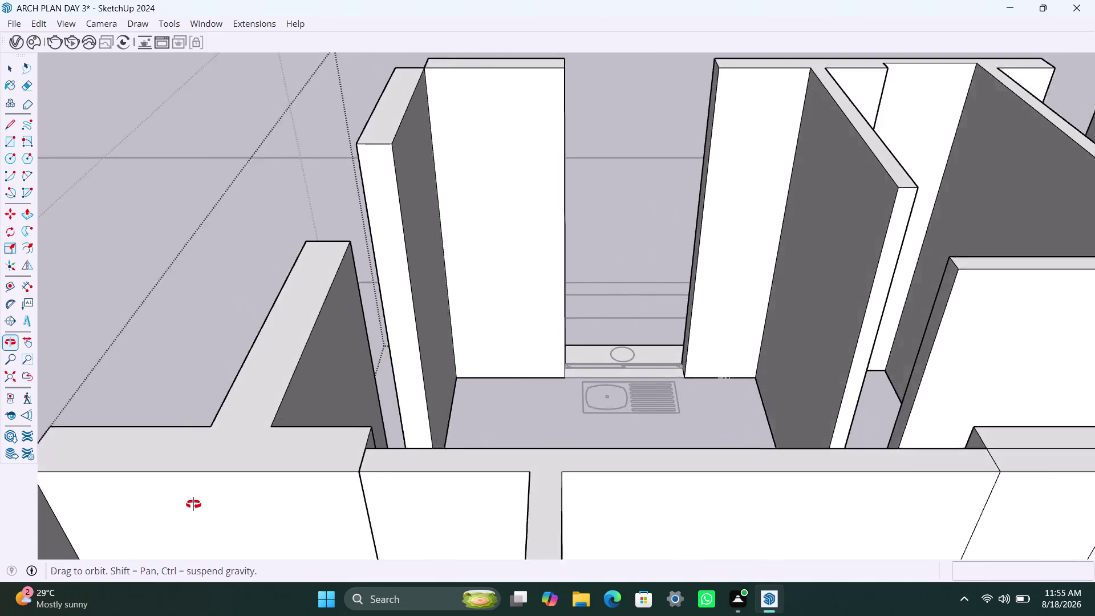
middle_drag(195, 505, 191, 503)
scroll(up, 3)
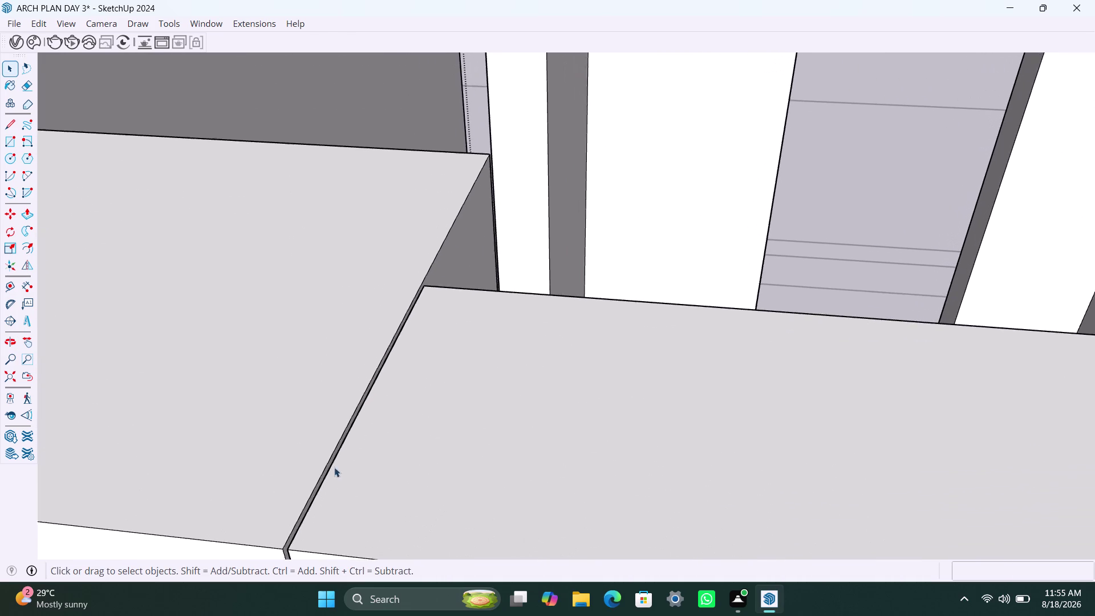
scroll(up, 3)
middle_drag(328, 473, 453, 435)
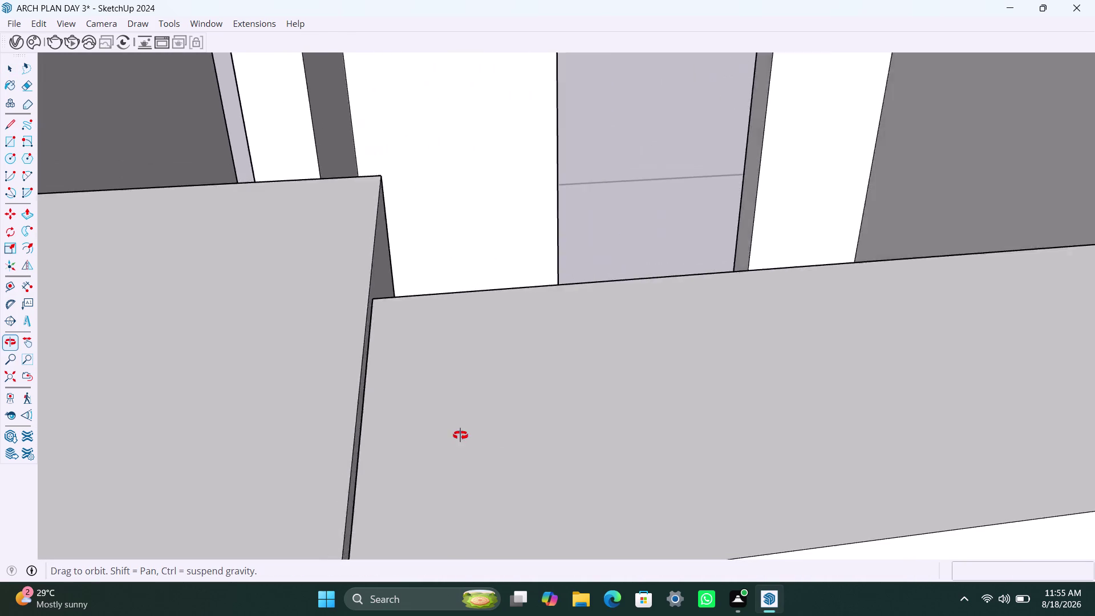
middle_drag(453, 435, 526, 431)
scroll(up, 3)
click(352, 472)
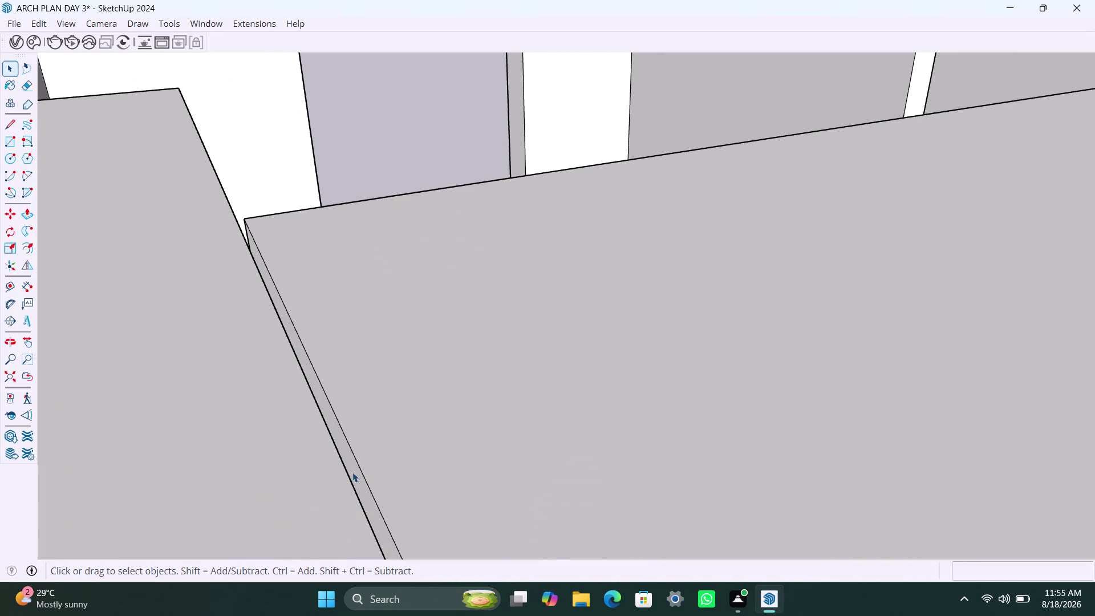
Push the thin sliver face flush with the wall and erase the leftover edge.
key(p)
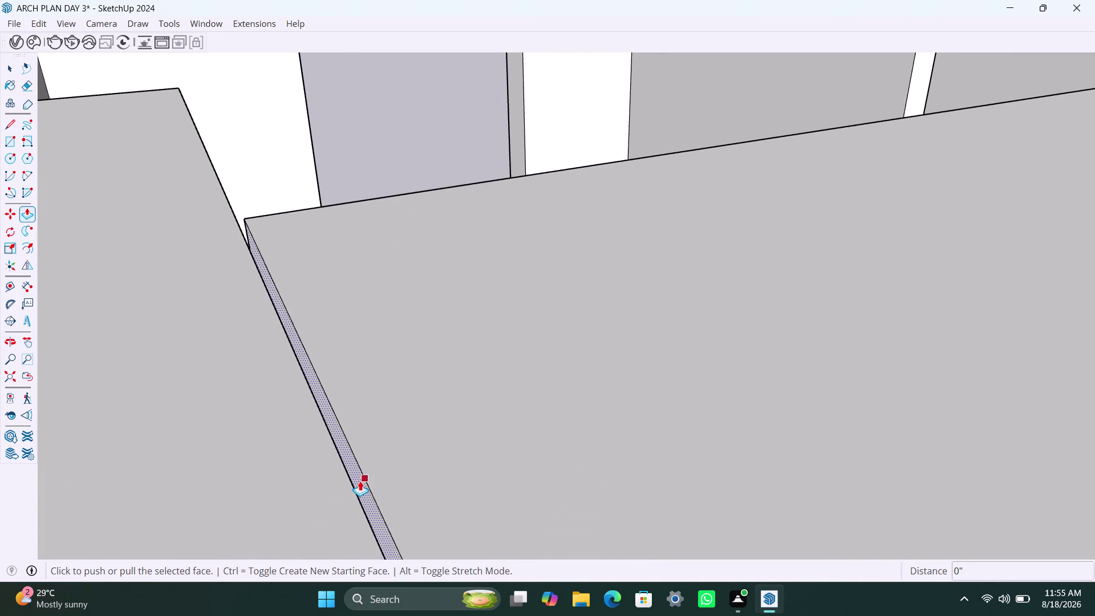
click(360, 481)
click(351, 487)
key(space)
click(351, 486)
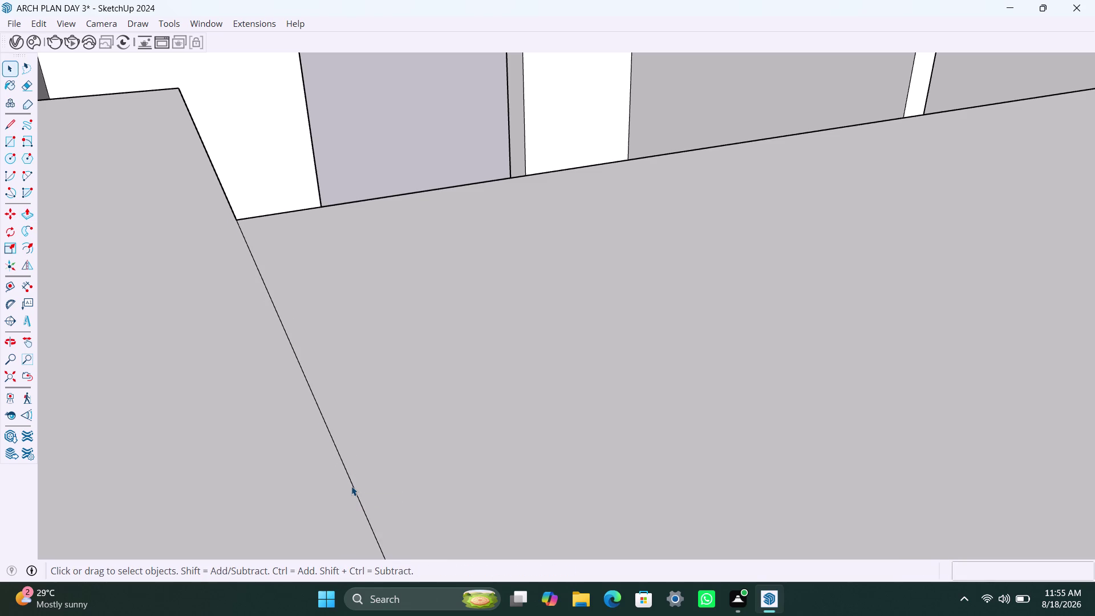
key(Delete)
Look along the walls and erase another stray edge.
scroll(down, 3)
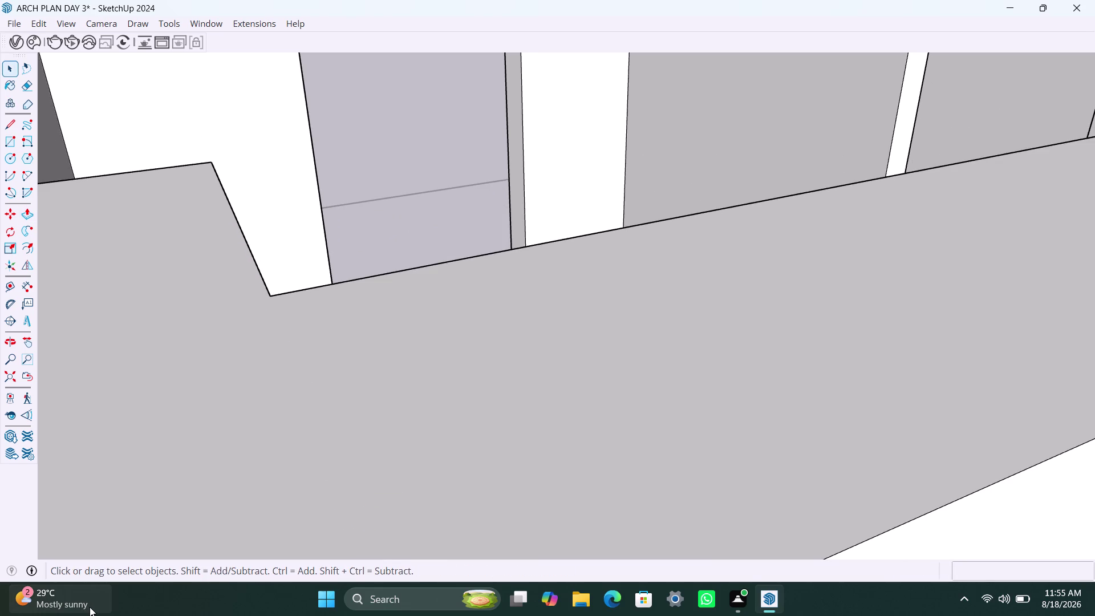
scroll(down, 3)
scroll(down, 3)
scroll(down, 3)
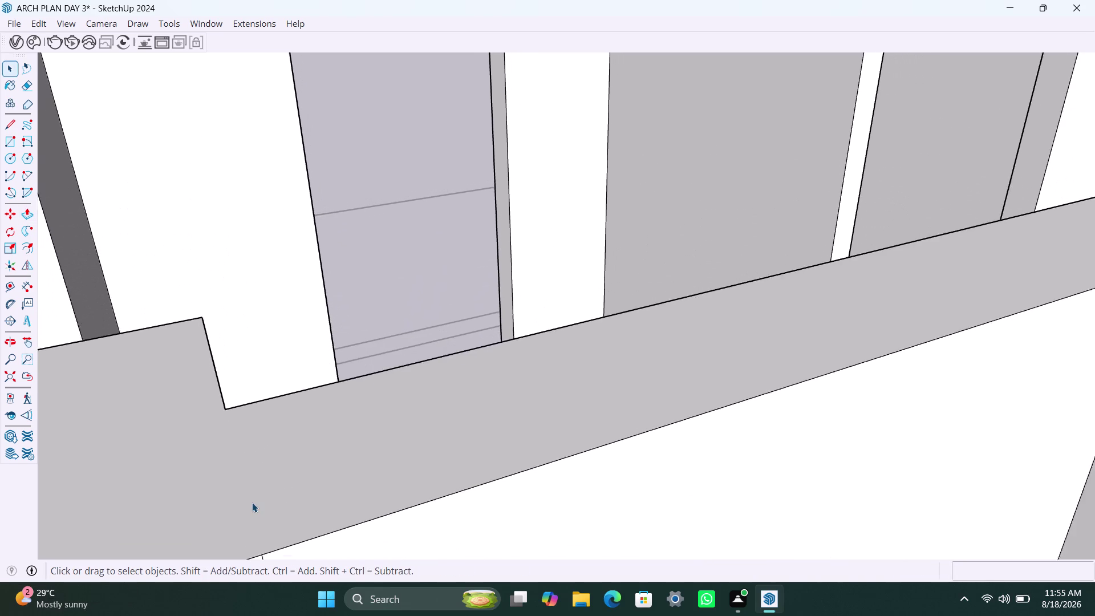
scroll(down, 3)
middle_drag(256, 521, 231, 438)
scroll(up, 3)
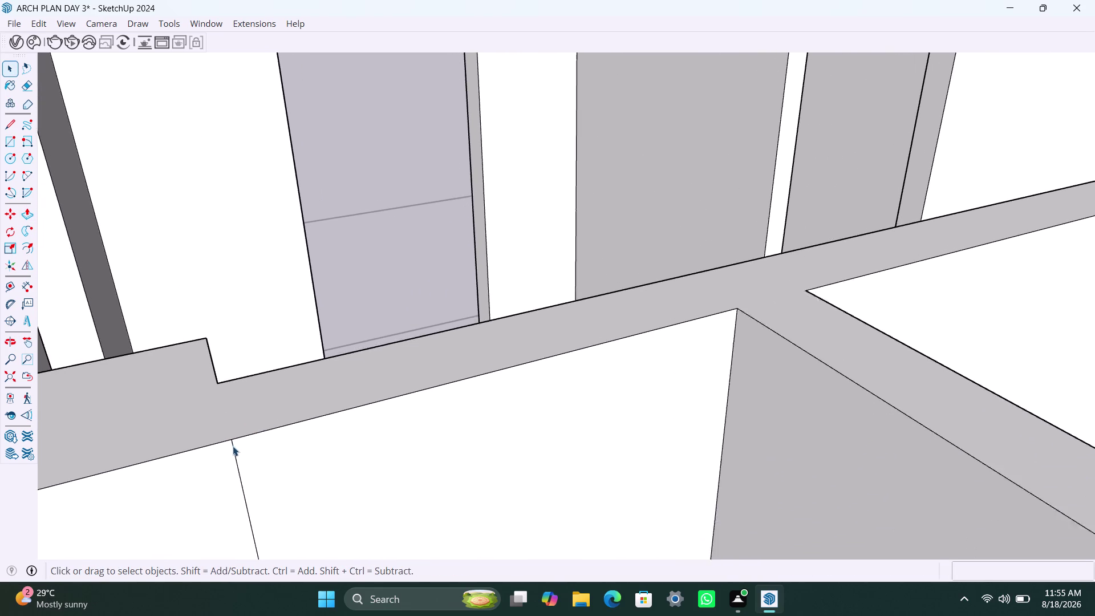
click(234, 449)
key(Delete)
Erase the two stray vertical edges on the wall face.
scroll(down, 3)
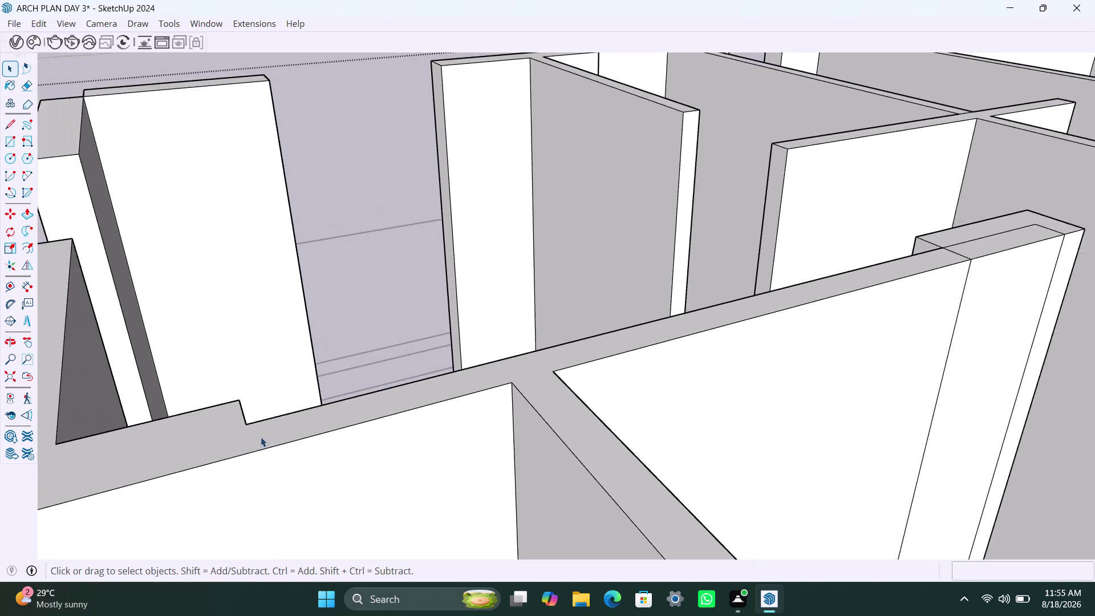
scroll(down, 3)
scroll(up, 3)
middle_drag(564, 415, 493, 437)
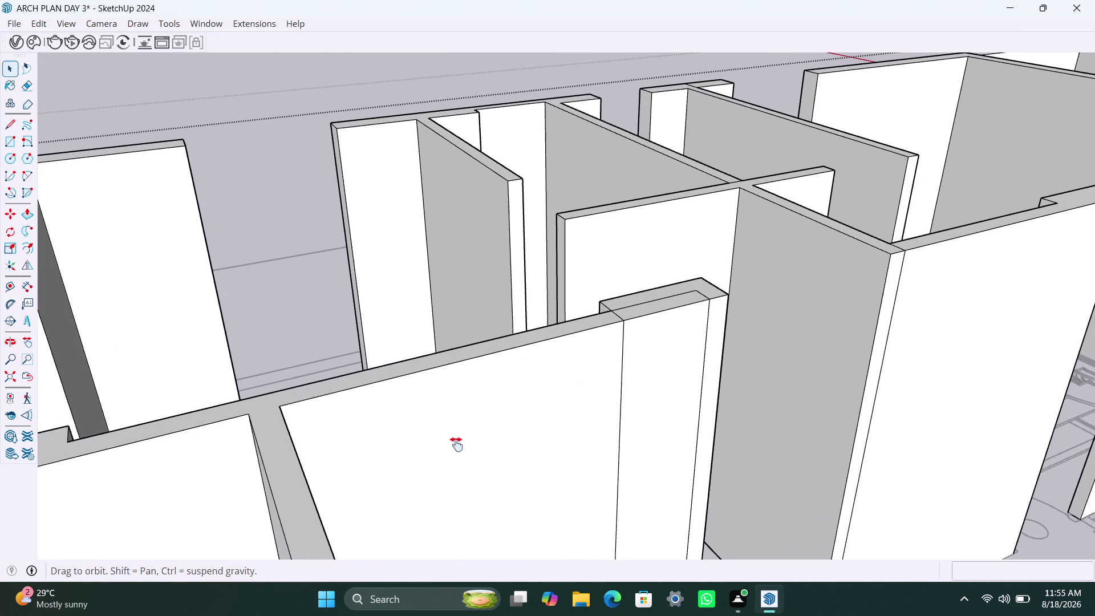
middle_drag(493, 437, 365, 459)
scroll(up, 3)
click(467, 373)
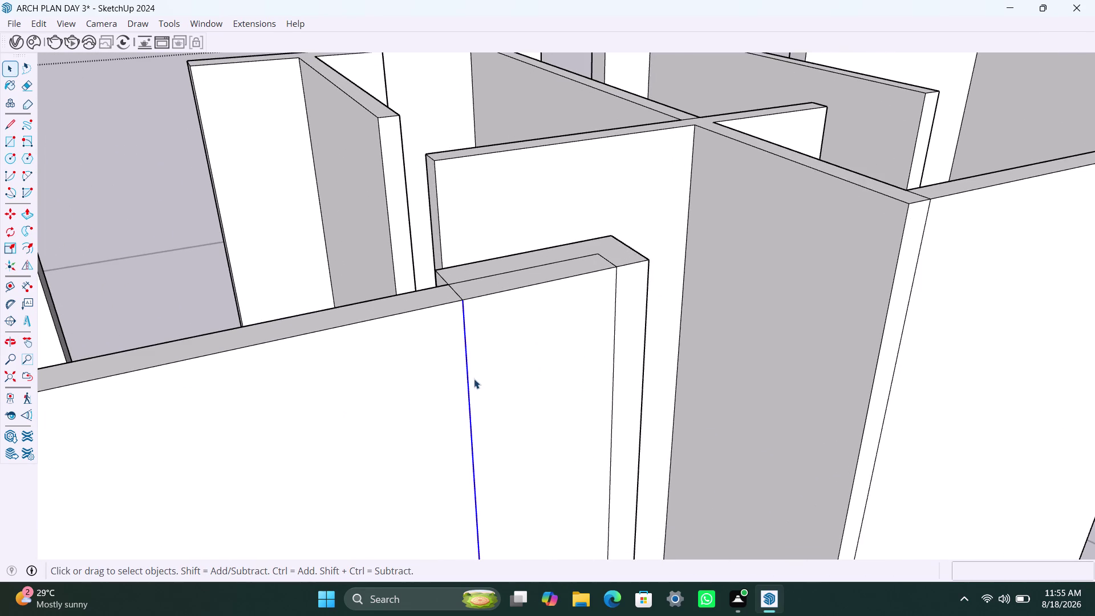
key(Delete)
click(614, 356)
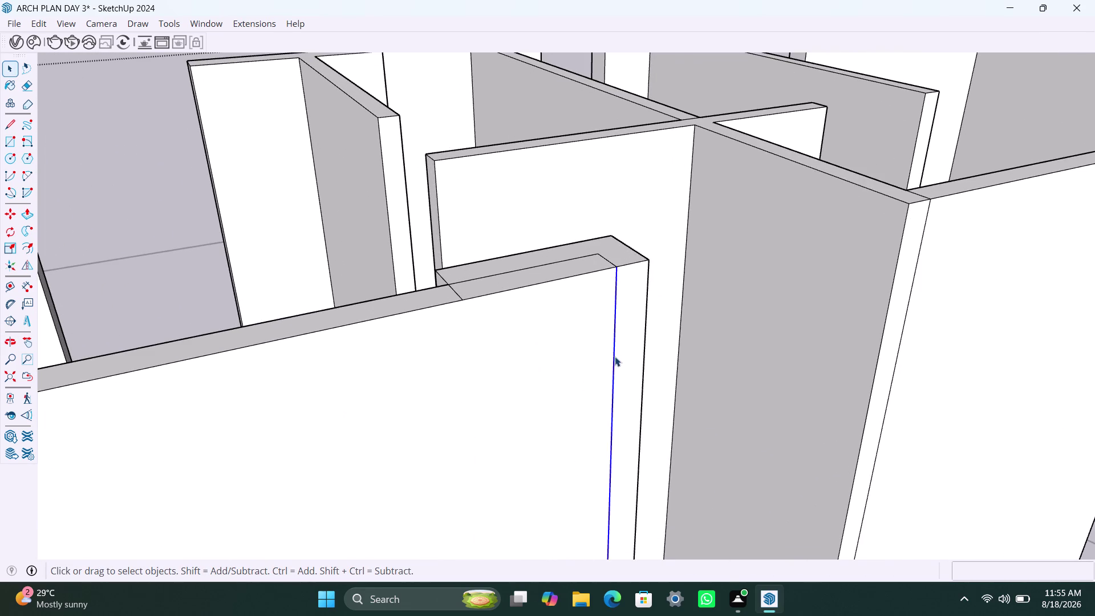
key(Delete)
Erase the stray seam on the wall top, its short leftover fragment, and another edge.
scroll(down, 3)
middle_drag(476, 357, 481, 419)
middle_drag(479, 314, 485, 348)
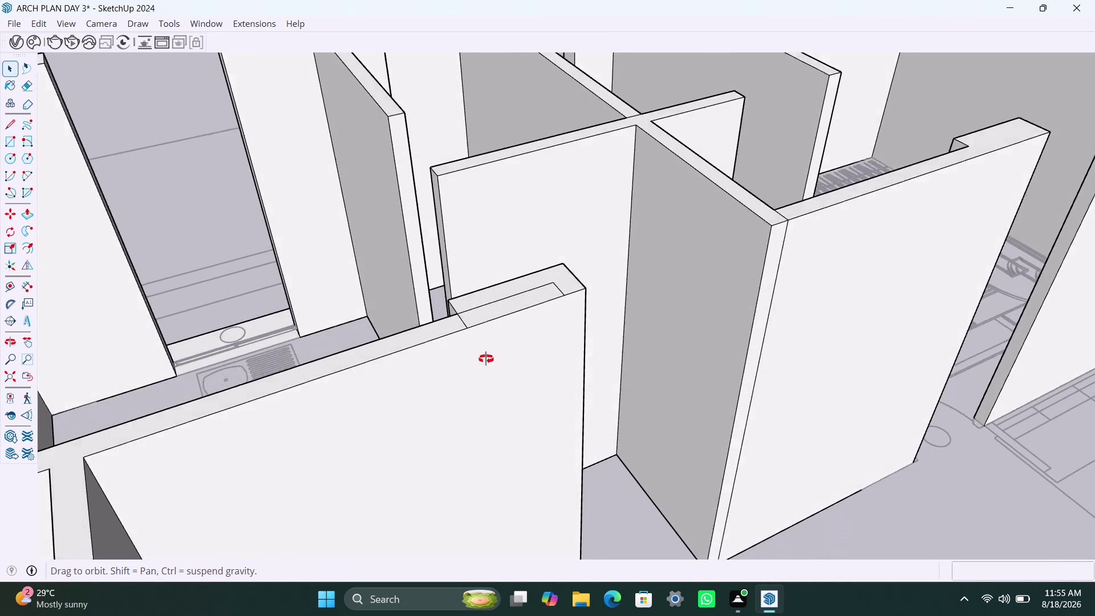
middle_drag(485, 349, 486, 371)
scroll(up, 3)
click(495, 305)
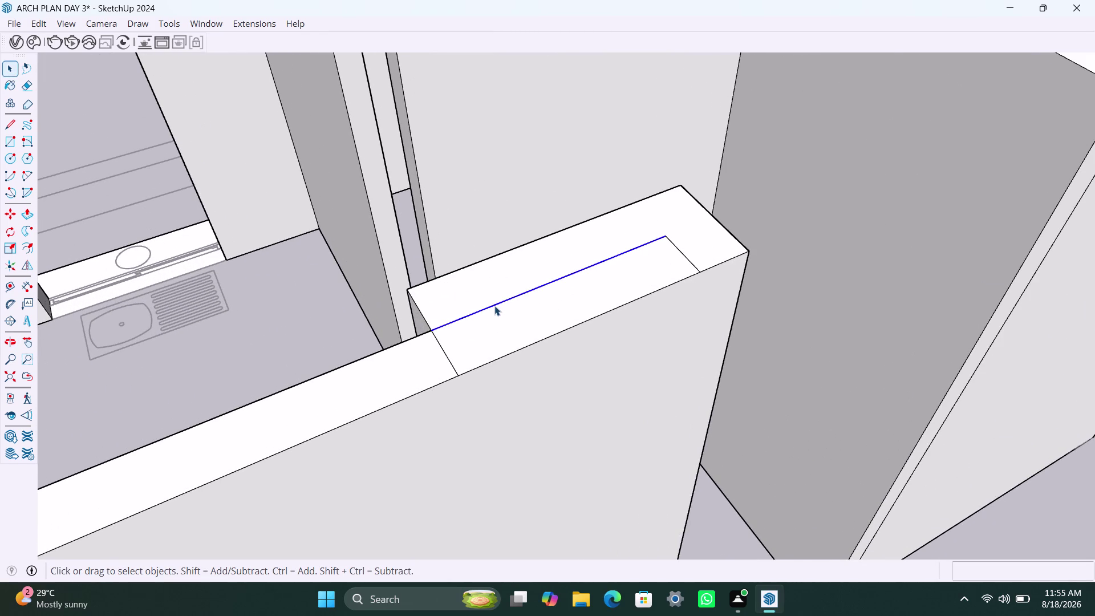
key(Delete)
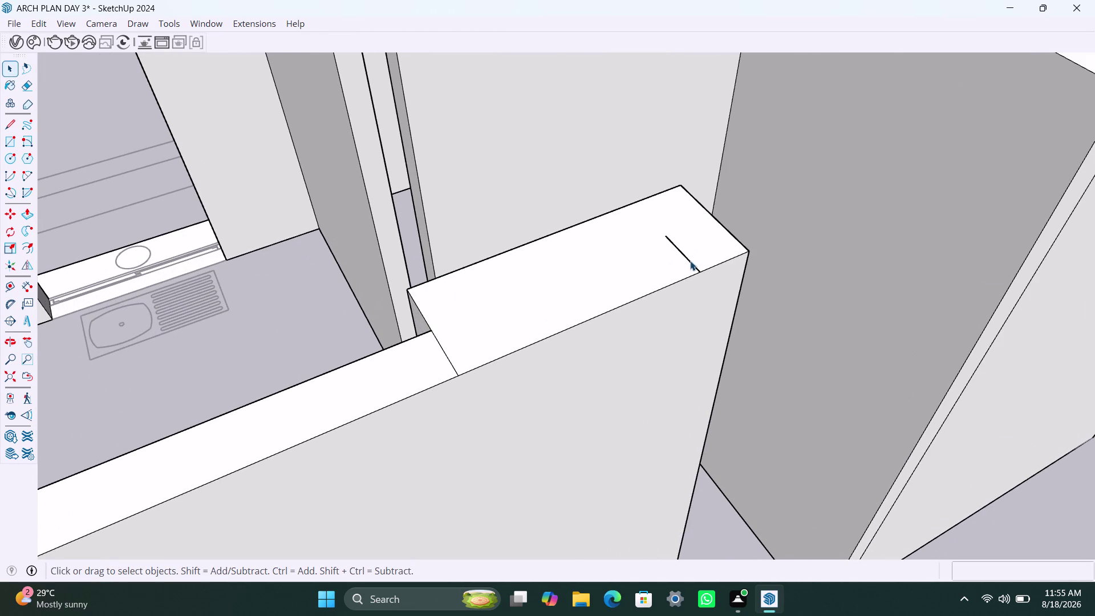
click(690, 260)
key(Delete)
click(453, 366)
key(Delete)
Erase two more stray edges on the kitchen walls.
scroll(down, 3)
middle_drag(497, 342, 404, 349)
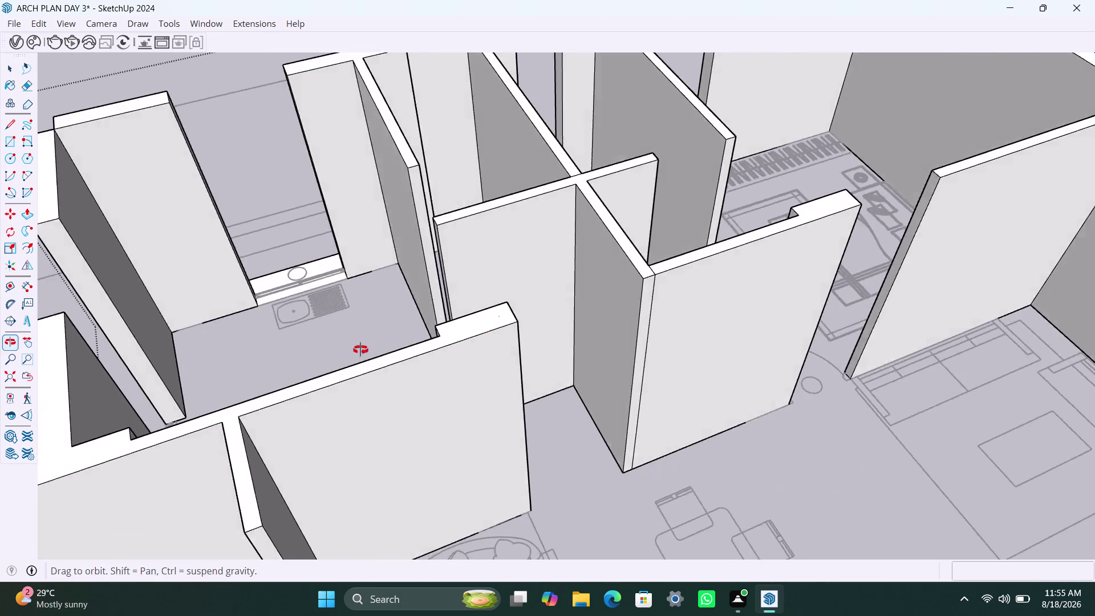
middle_drag(404, 350, 348, 349)
scroll(up, 3)
scroll(up, 3)
scroll(up, 3)
click(699, 275)
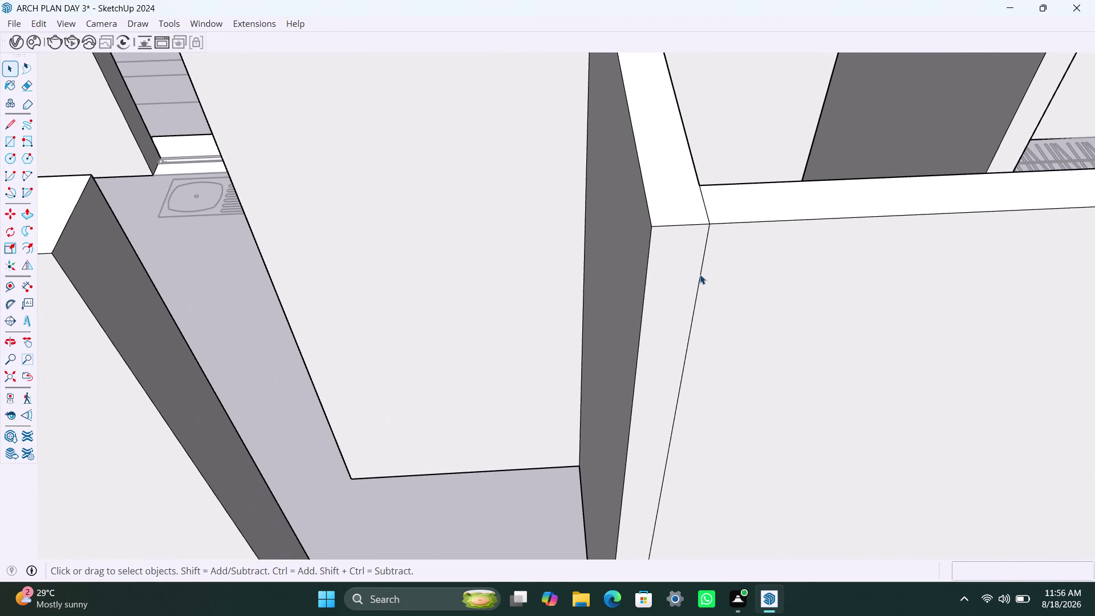
key(Delete)
click(705, 211)
key(Delete)
scroll(down, 3)
scroll(down, 3)
scroll(down, 3)
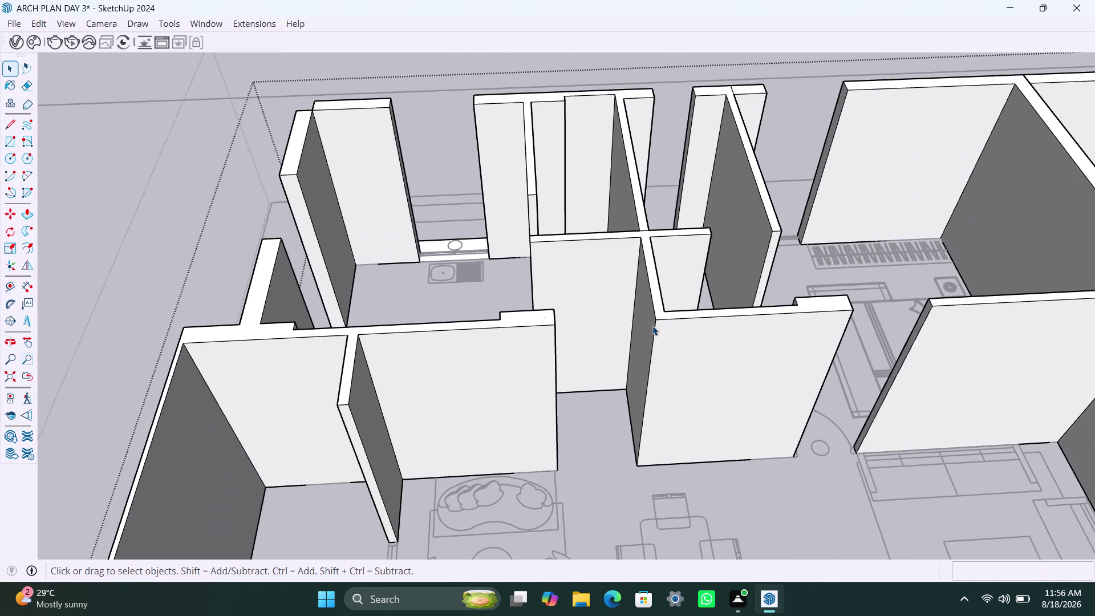
Erase the stray edge at the wall T-junction near the toilet.
scroll(down, 3)
scroll(down, 3)
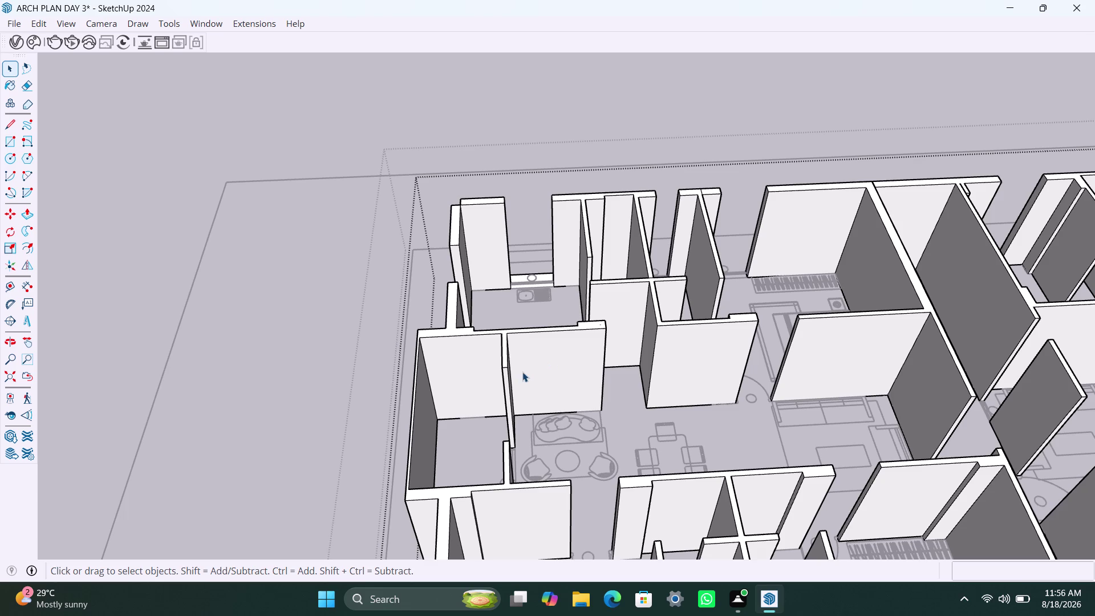
scroll(down, 3)
middle_drag(525, 373, 479, 388)
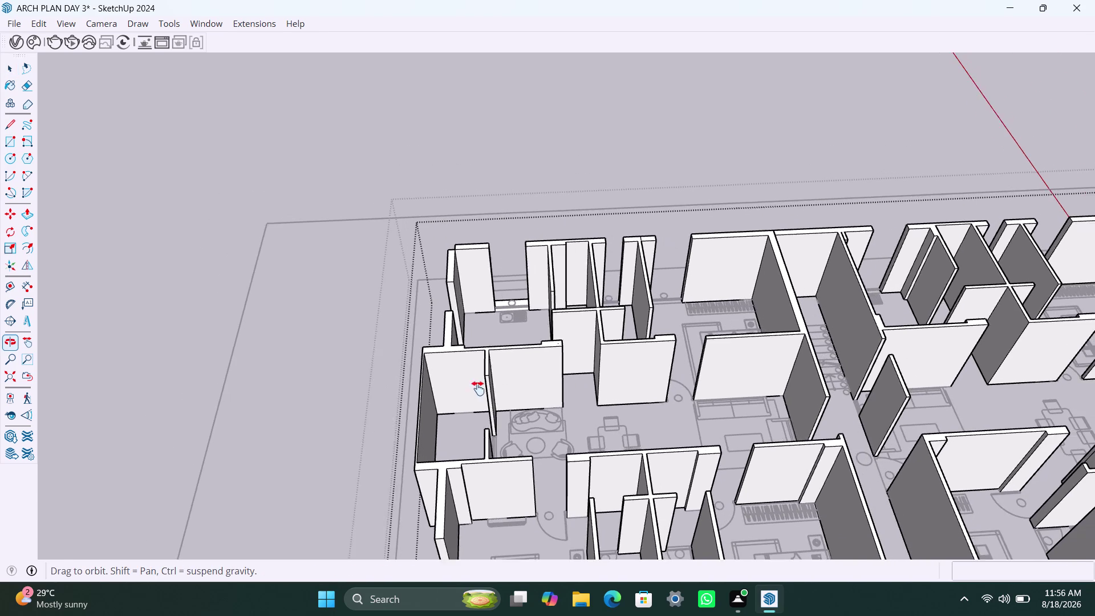
middle_drag(479, 388, 472, 390)
scroll(up, 3)
middle_drag(484, 330, 472, 399)
scroll(up, 3)
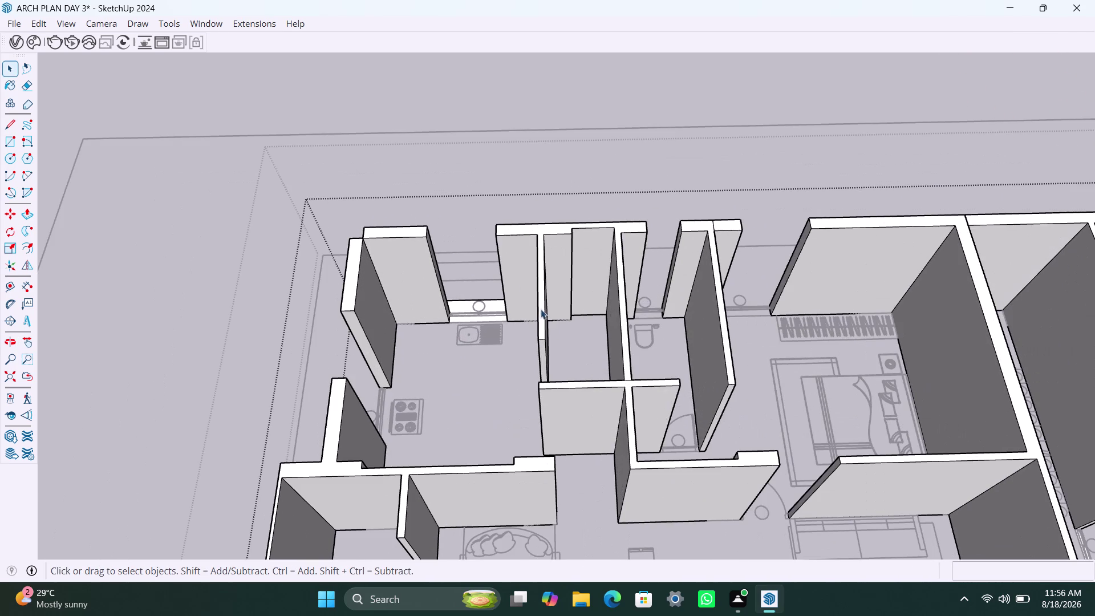
scroll(up, 3)
click(628, 386)
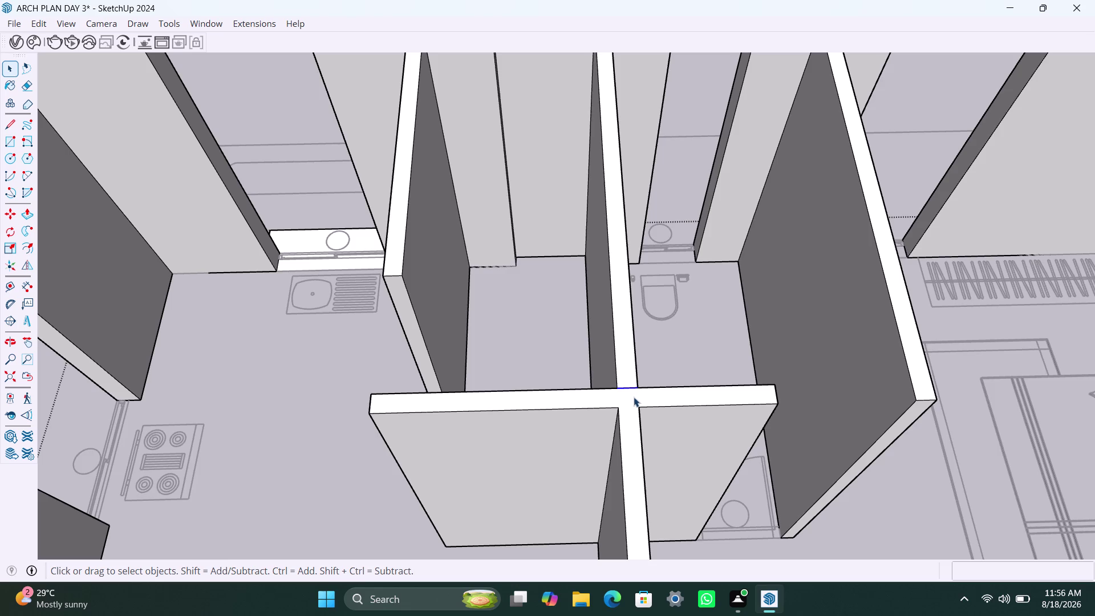
key(Delete)
Erase one more wall-top edge, then zoom out to review the walls.
scroll(down, 3)
scroll(down, 3)
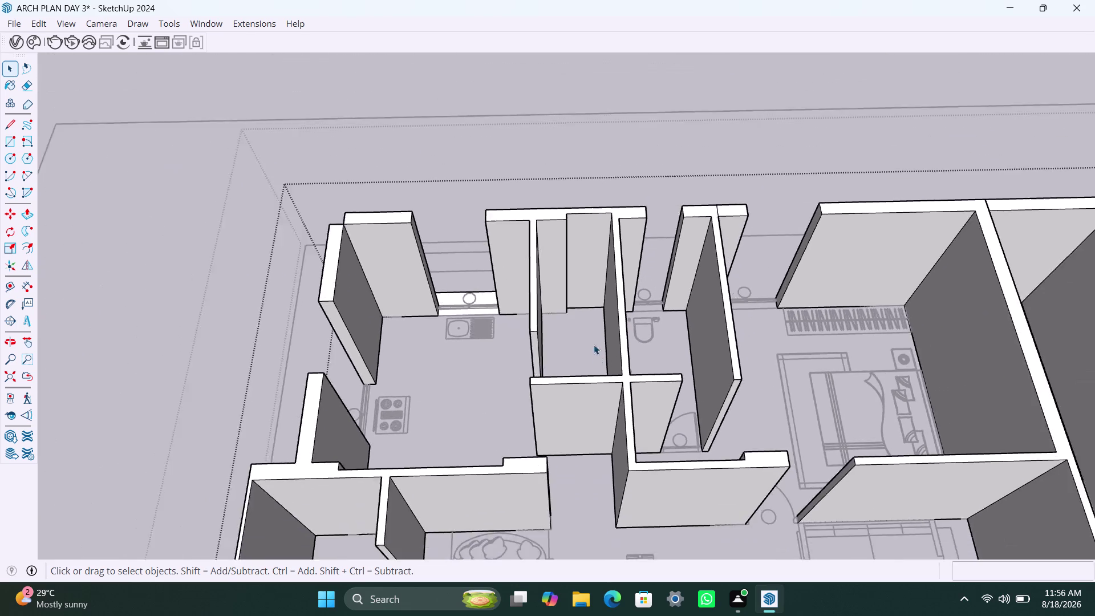
scroll(down, 3)
middle_drag(577, 348, 522, 391)
scroll(up, 3)
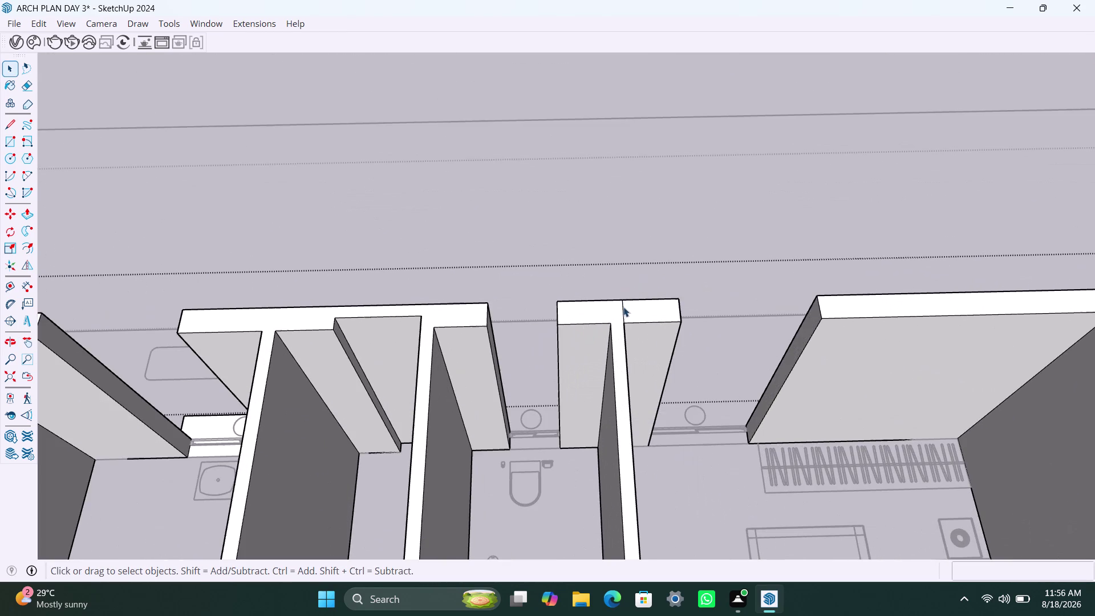
click(625, 310)
key(Delete)
scroll(down, 3)
scroll(down, 3)
scroll(down, 3)
scroll(up, 3)
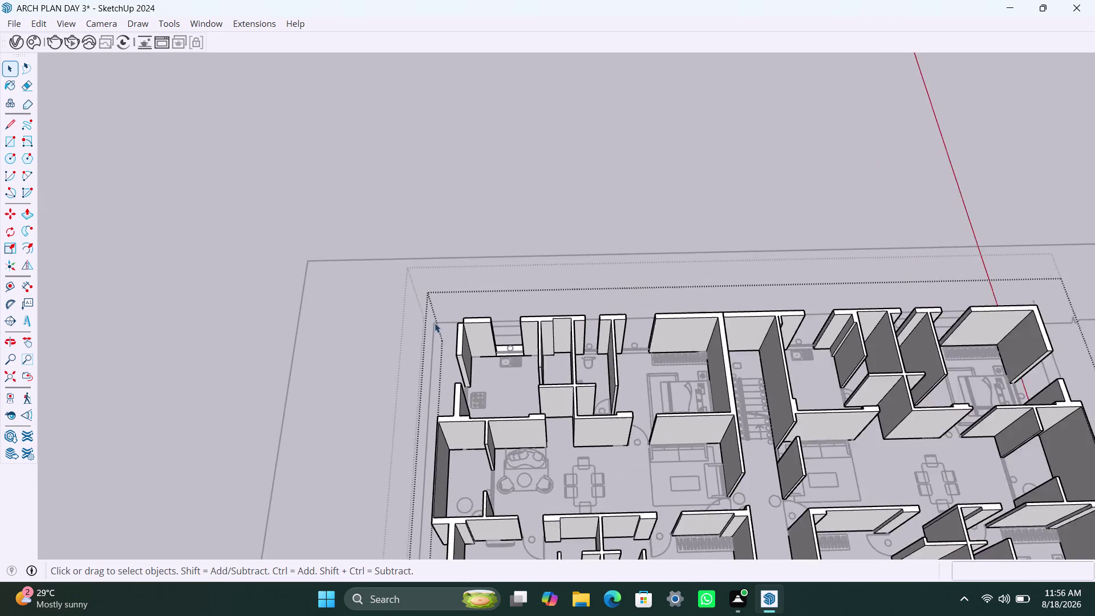
Push/Pull the small face at the outer corner up to full wall height.
middle_drag(443, 346, 533, 342)
scroll(up, 3)
middle_drag(465, 388, 530, 385)
scroll(up, 3)
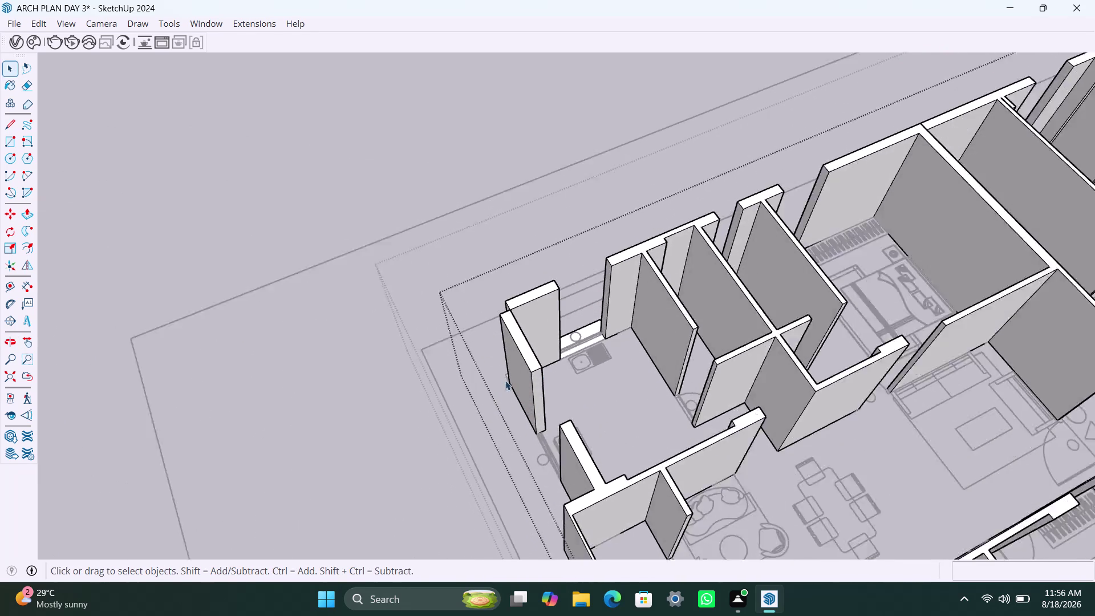
scroll(up, 3)
middle_drag(502, 393, 594, 399)
scroll(up, 3)
scroll(up, 3)
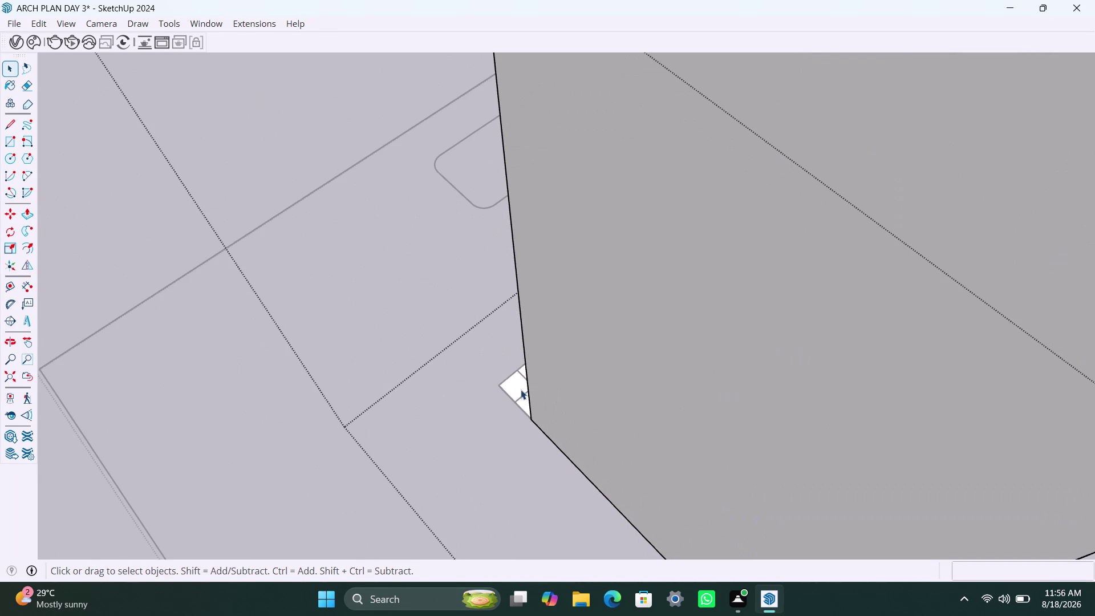
click(521, 390)
key(p)
click(515, 390)
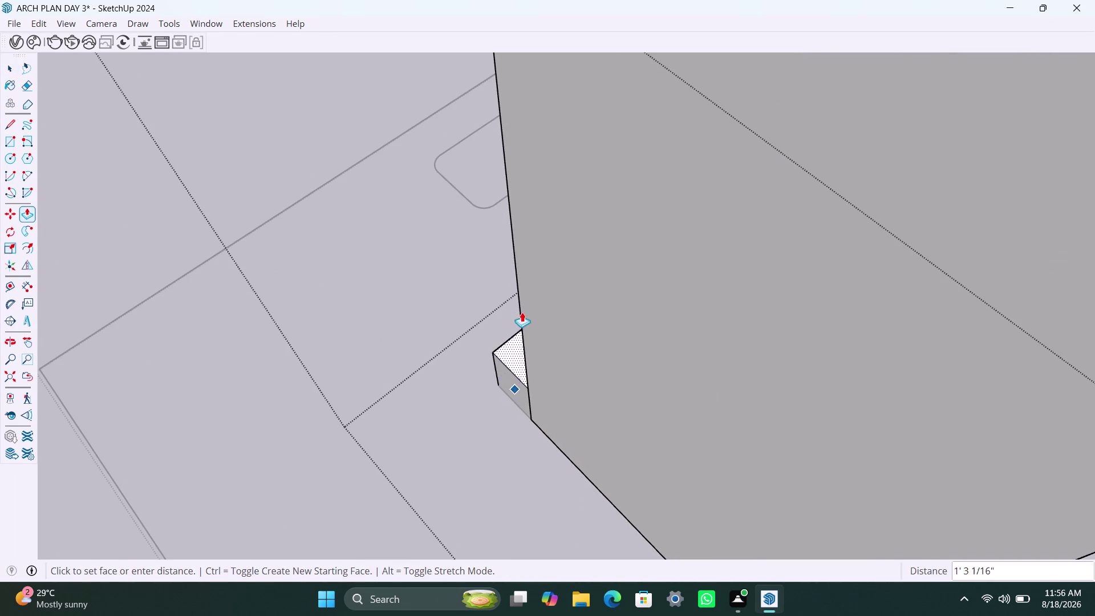
scroll(down, 3)
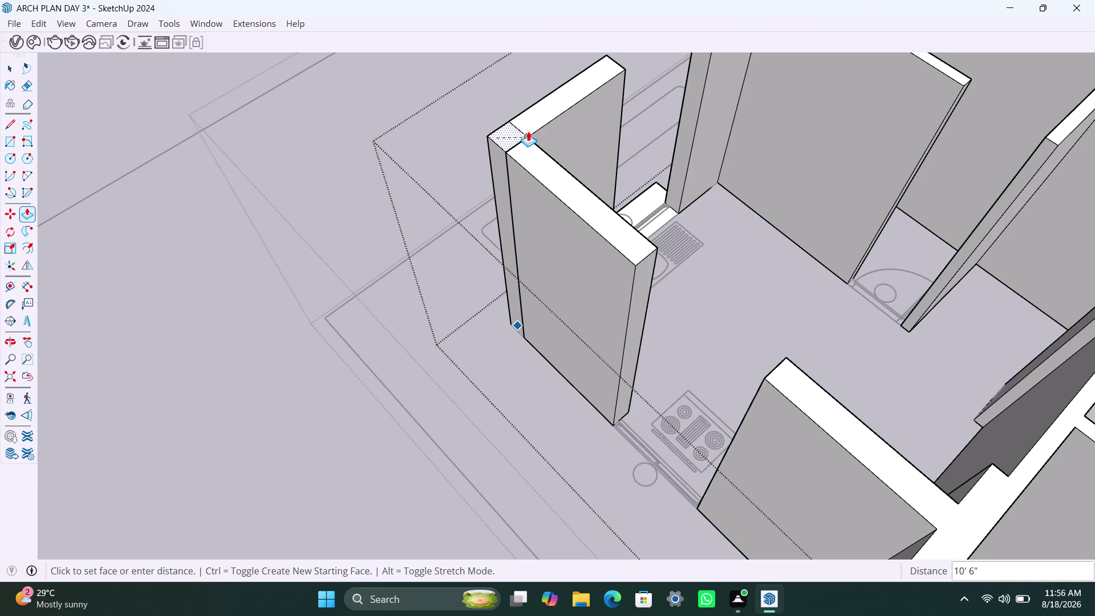
click(529, 130)
key(space)
Delete the three seam edges left on the corner wall top.
scroll(up, 3)
click(513, 145)
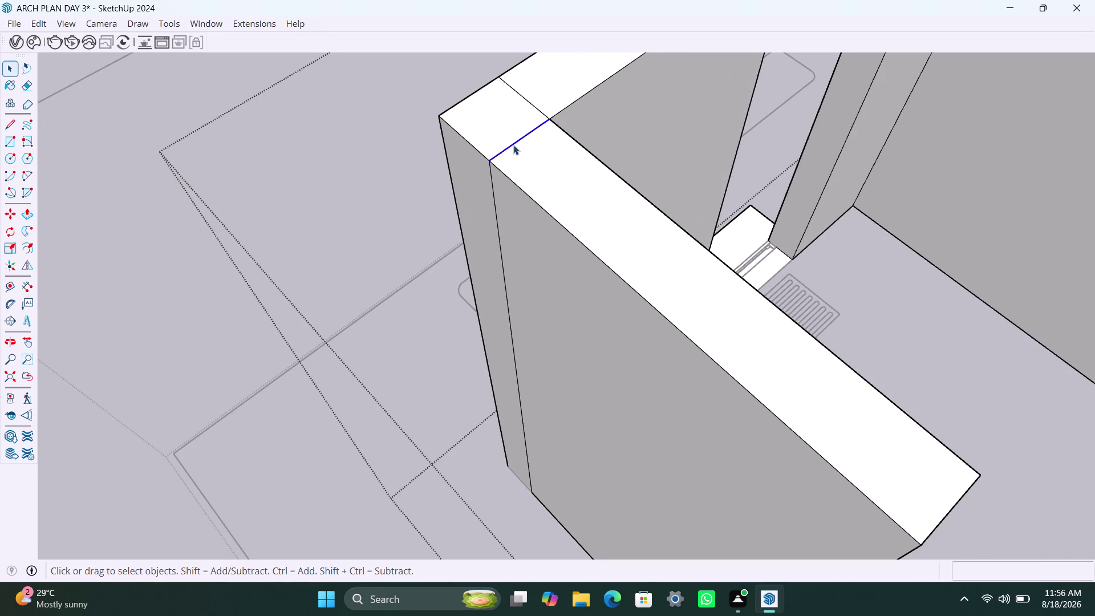
key(Delete)
click(540, 110)
key(Delete)
click(496, 209)
key(Delete)
Delete a stray edge near the corner wall base and save the model.
scroll(down, 3)
middle_drag(461, 253, 656, 215)
scroll(up, 3)
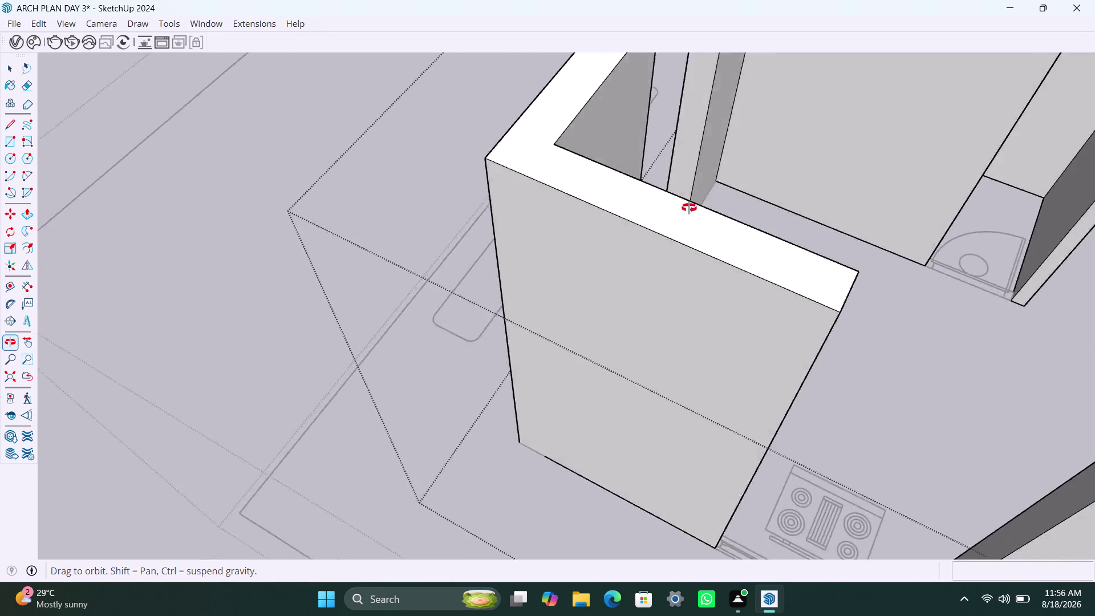
middle_drag(656, 215, 748, 202)
scroll(up, 3)
middle_drag(539, 210, 647, 216)
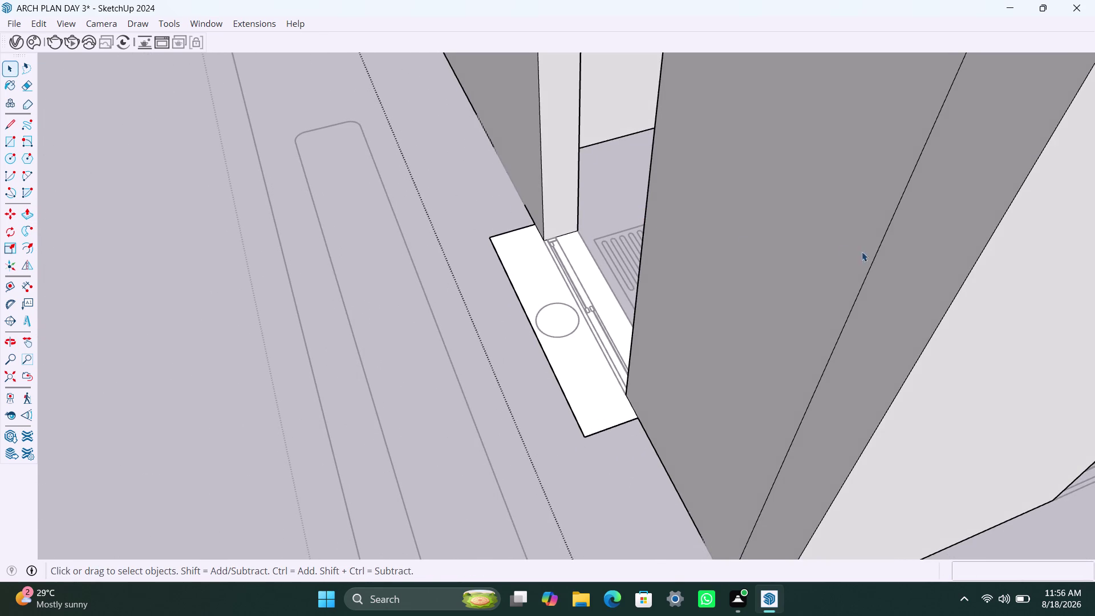
click(876, 258)
key(Delete)
scroll(down, 3)
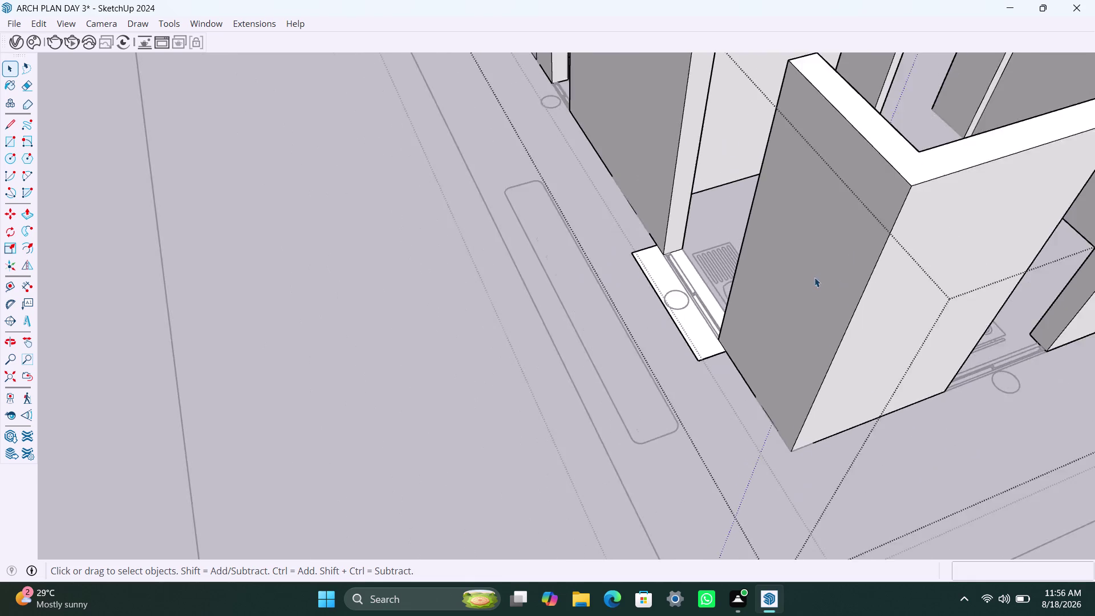
scroll(down, 3)
middle_drag(809, 298, 782, 305)
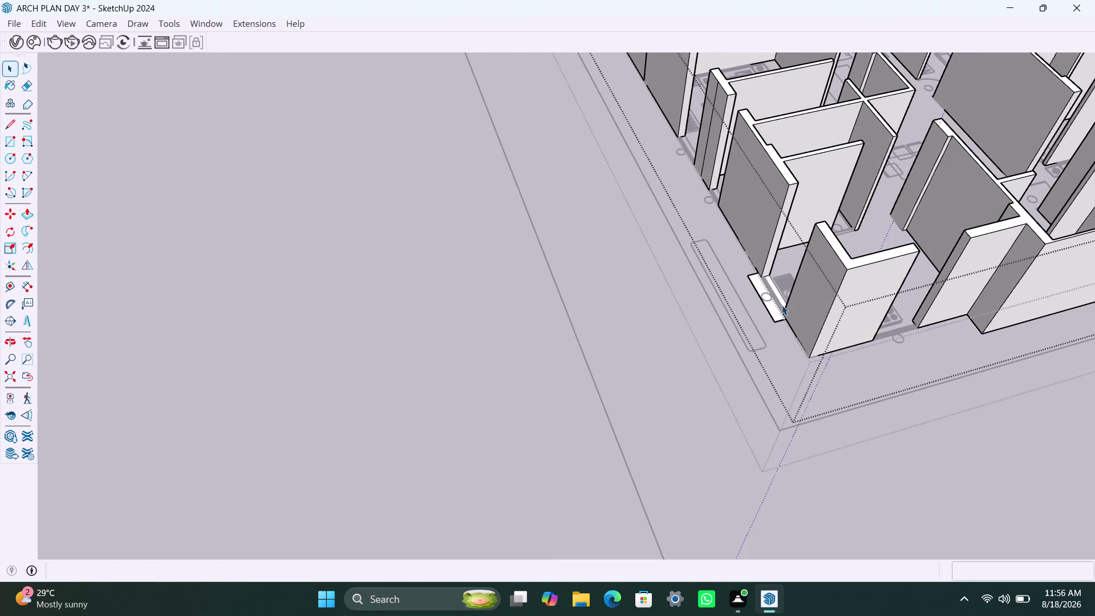
key(ctrl+s)
Delete the stray vertical edge on the building's outer corner wall.
scroll(down, 3)
scroll(down, 3)
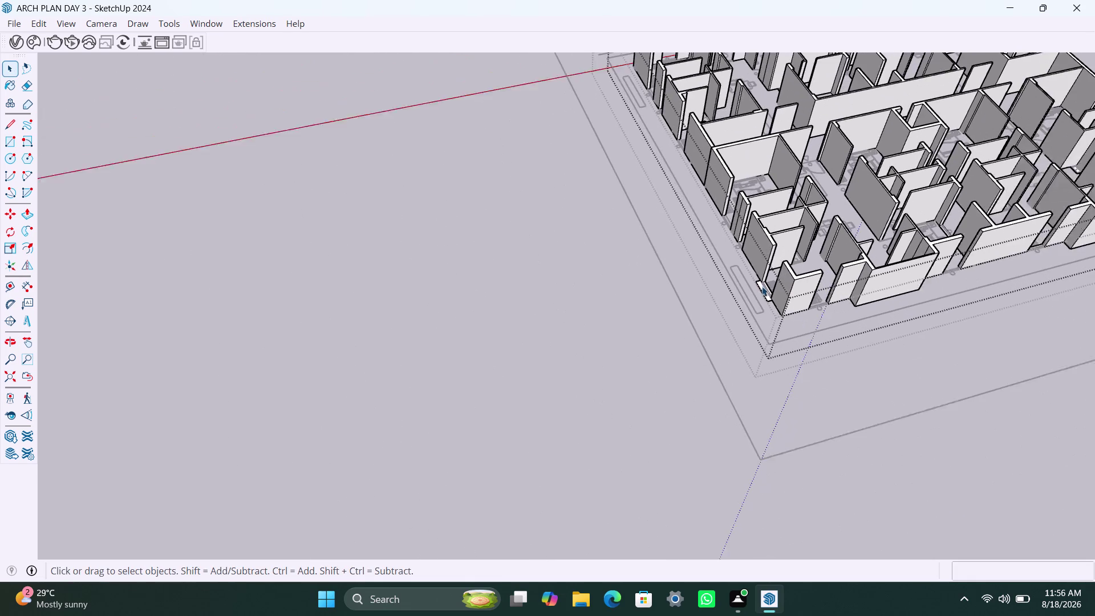
middle_drag(755, 288, 742, 319)
scroll(up, 3)
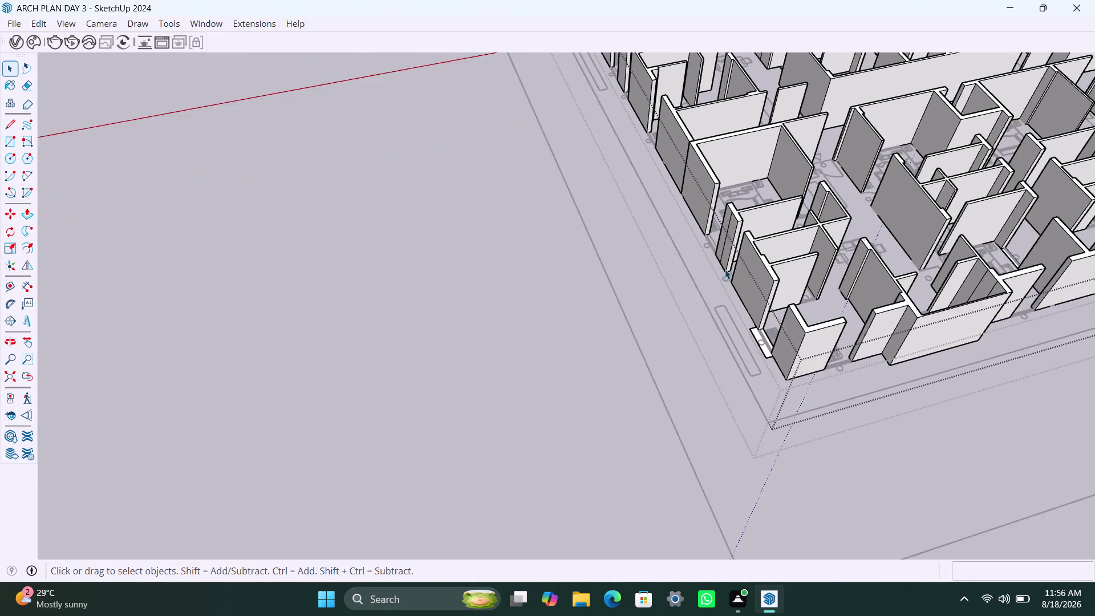
scroll(up, 3)
click(743, 178)
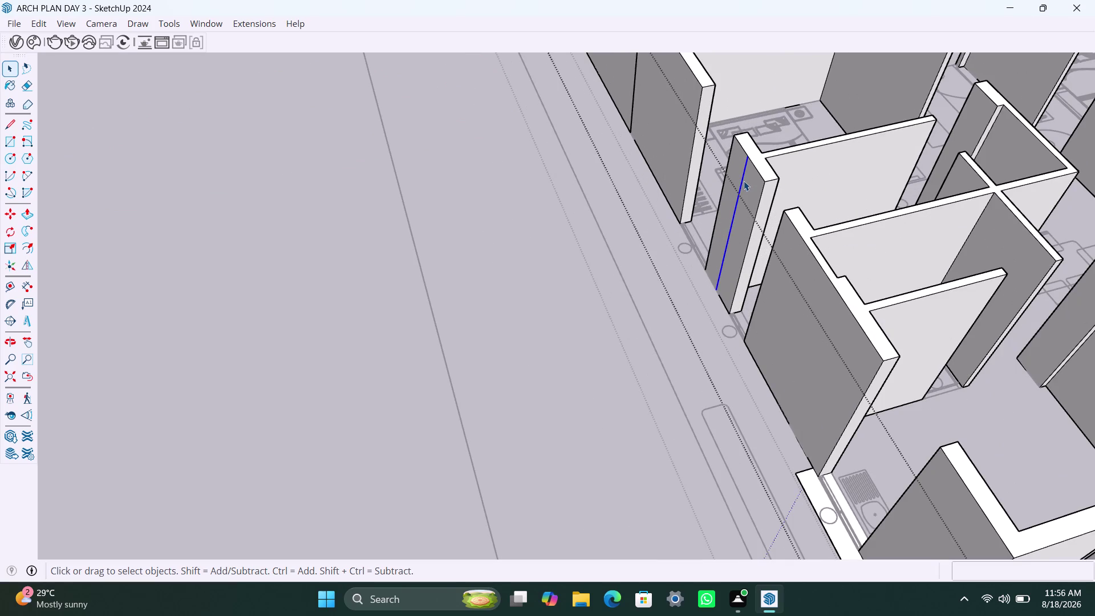
key(Delete)
Remove the thin stray edge on the outer wall surface at the junction.
scroll(down, 3)
middle_drag(713, 306, 656, 371)
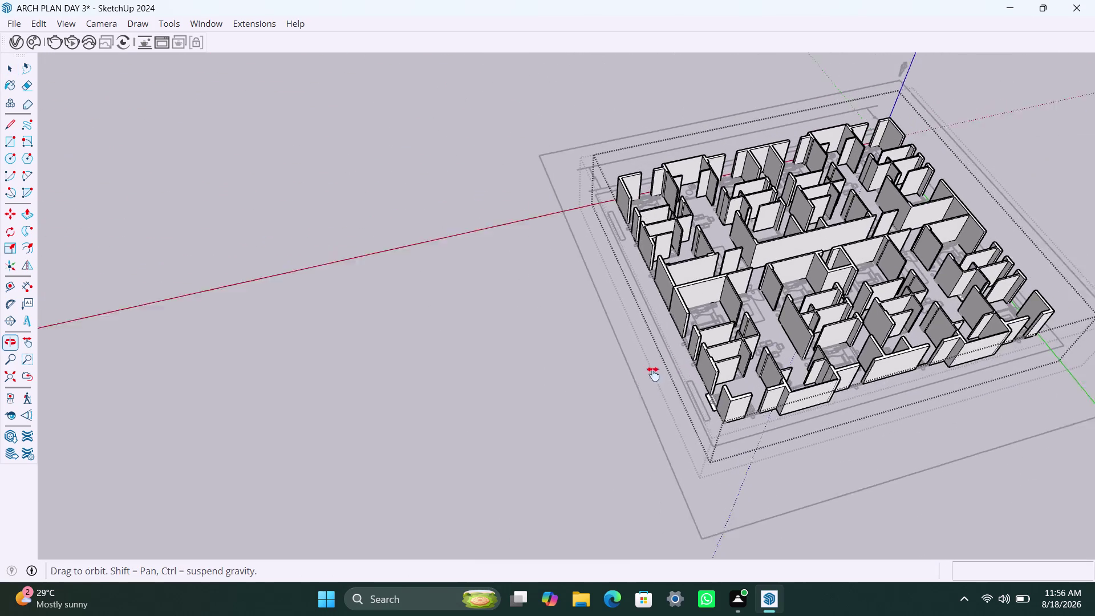
middle_drag(656, 370, 653, 374)
scroll(up, 3)
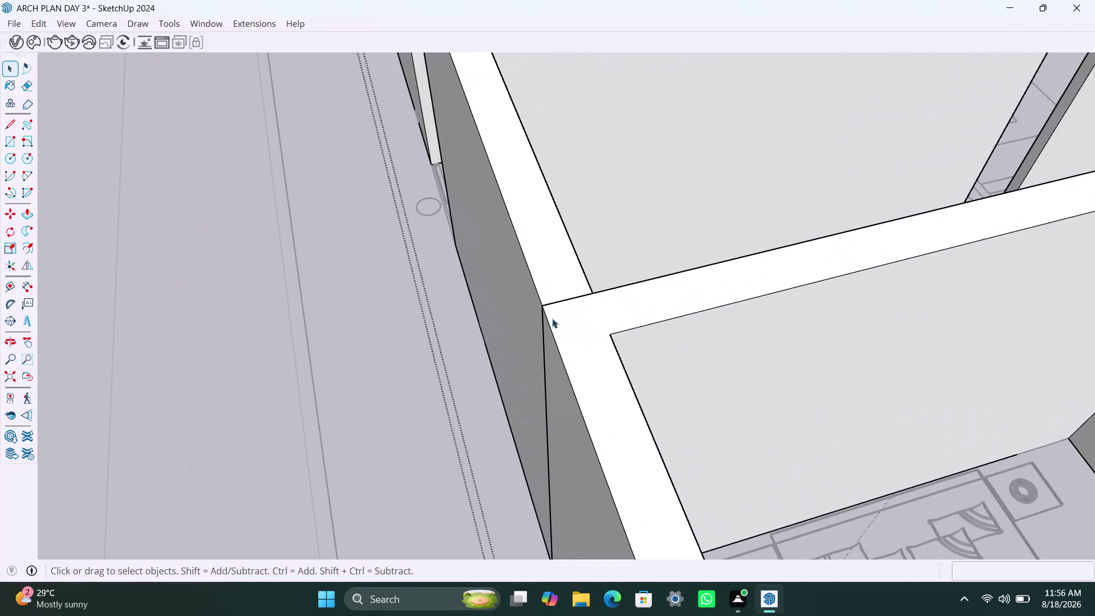
middle_drag(552, 318, 722, 318)
scroll(up, 3)
middle_drag(488, 343, 700, 340)
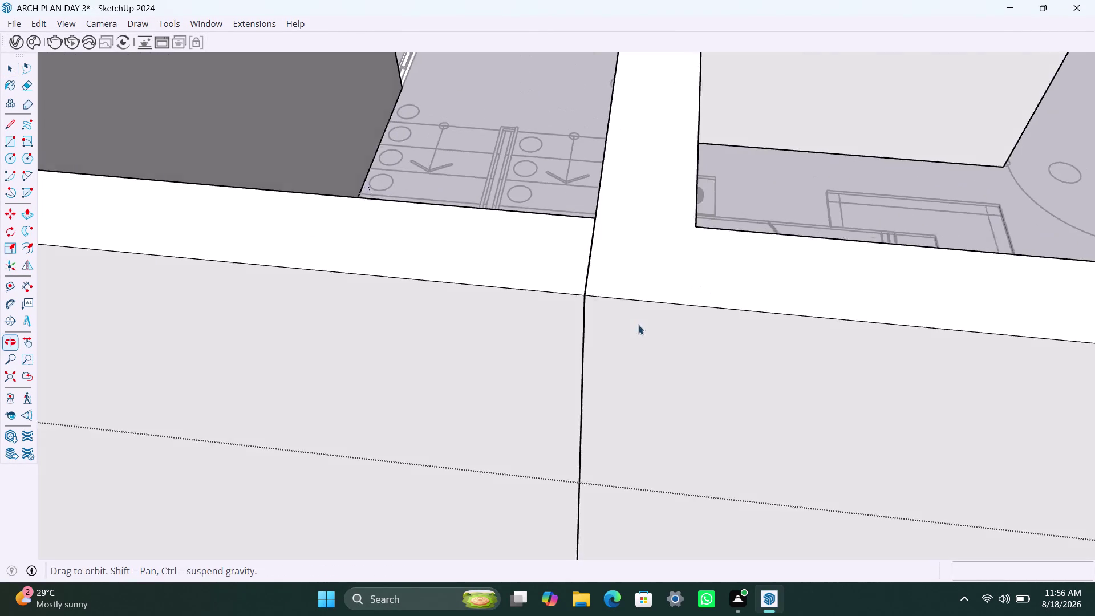
scroll(up, 3)
scroll(up, 3)
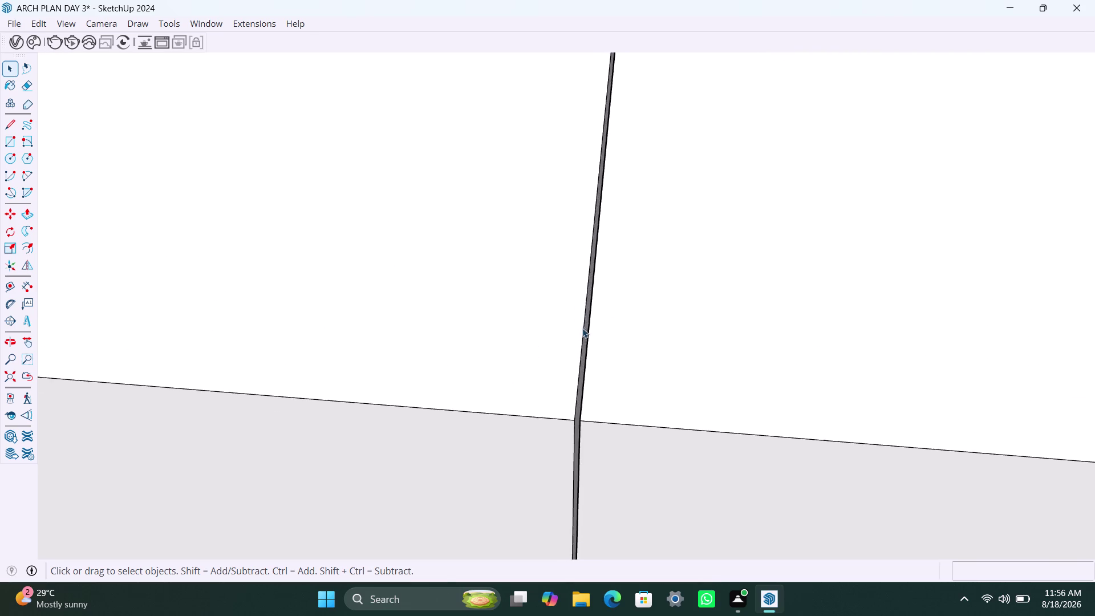
scroll(up, 3)
click(588, 335)
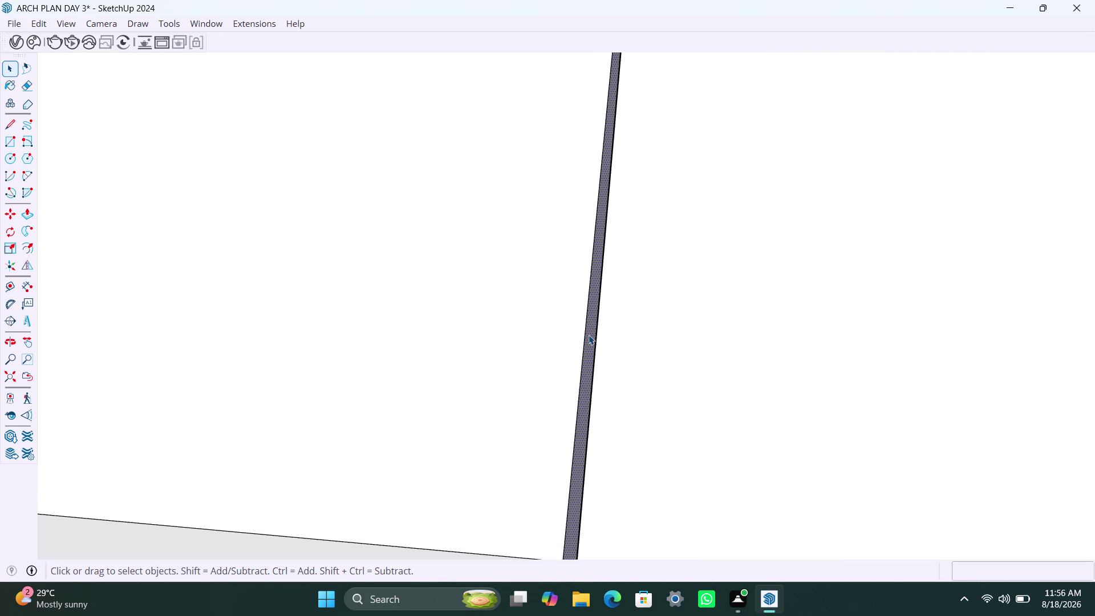
key(p)
click(588, 335)
click(598, 340)
key(space)
click(596, 350)
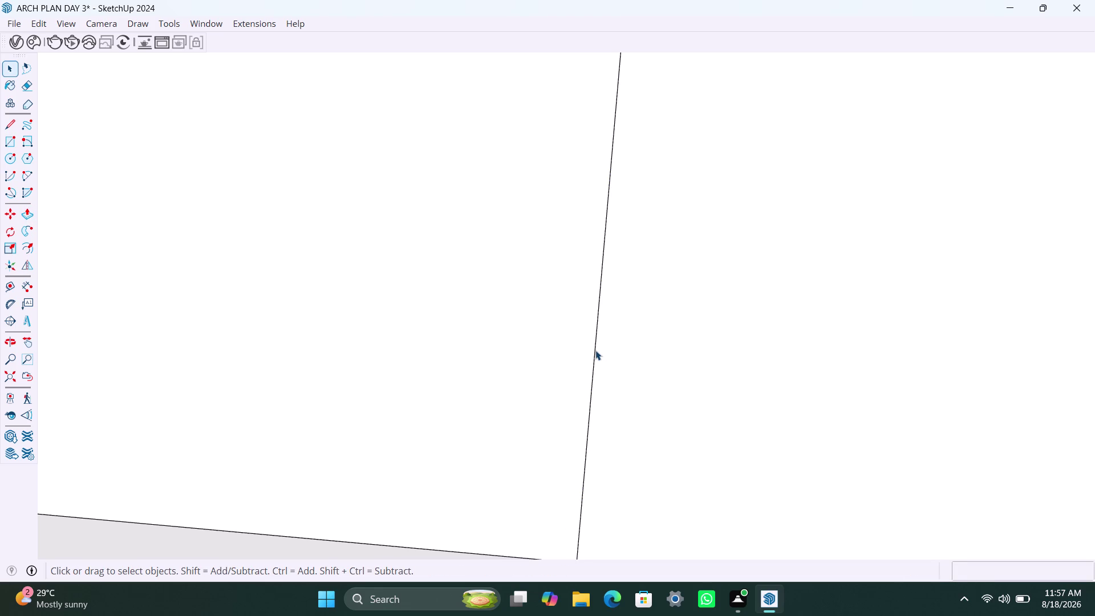
key(Delete)
scroll(down, 3)
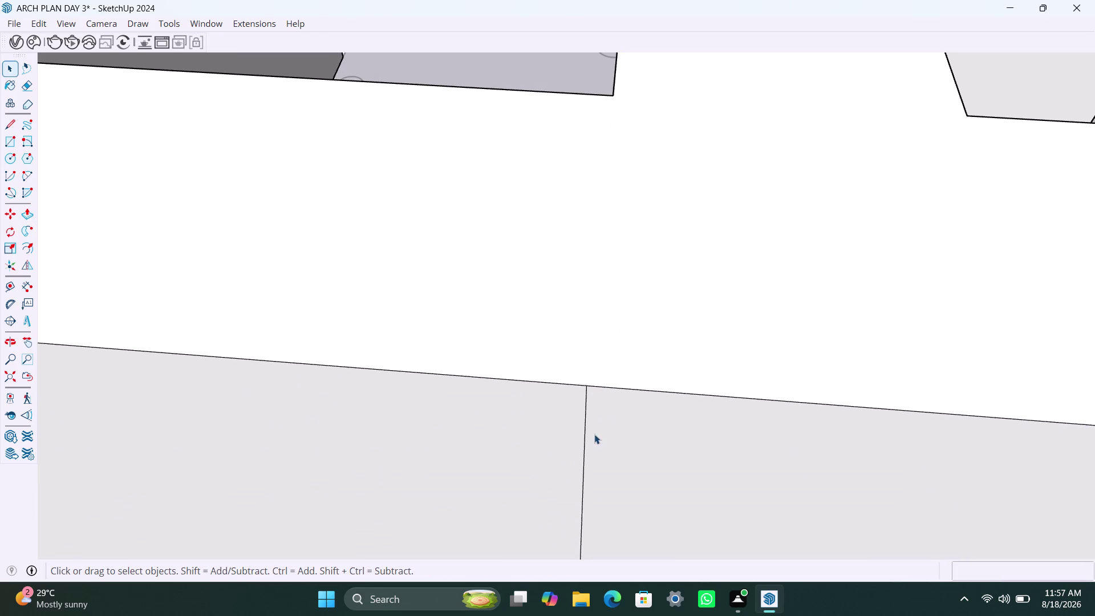
Erase the vertical edge splitting the lower wall face, then zoom out.
click(585, 444)
key(Delete)
scroll(down, 3)
scroll(down, 3)
scroll(down, 3)
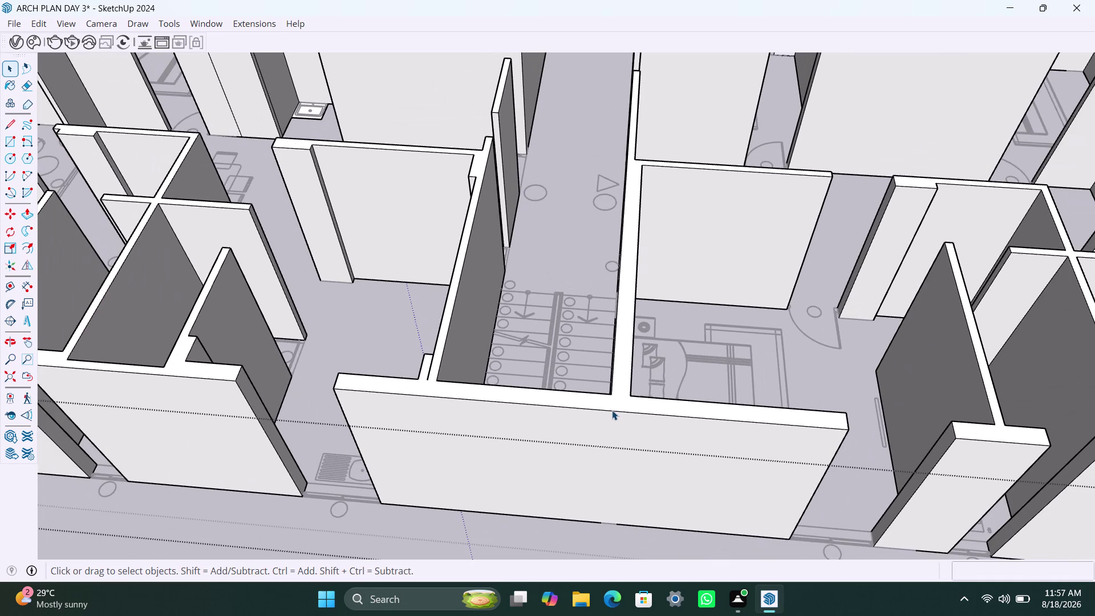
scroll(down, 3)
middle_drag(435, 395, 560, 385)
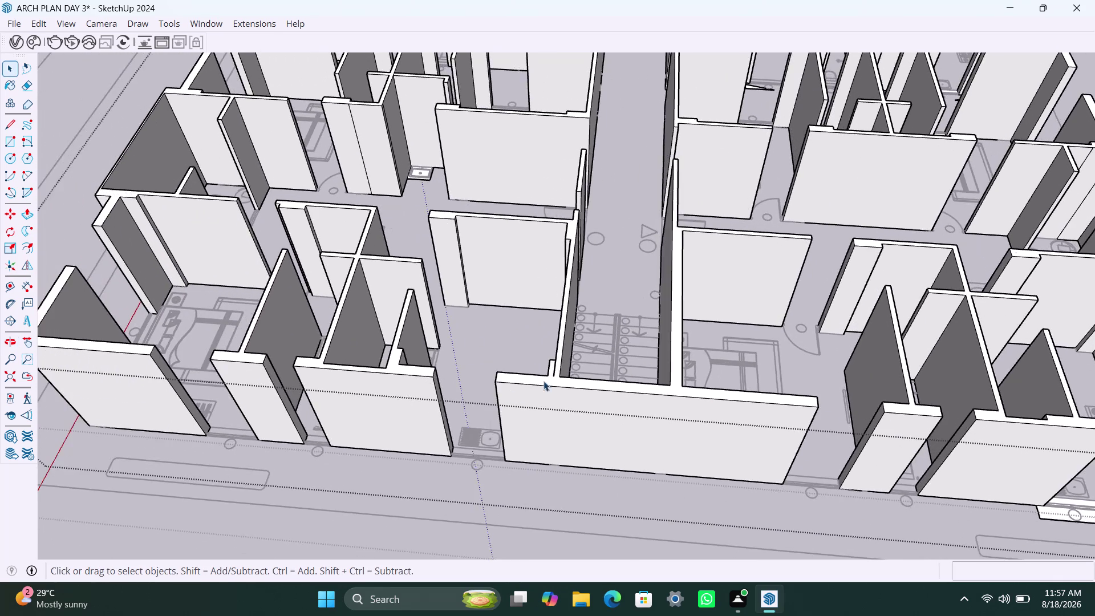
scroll(up, 3)
middle_drag(559, 378, 686, 380)
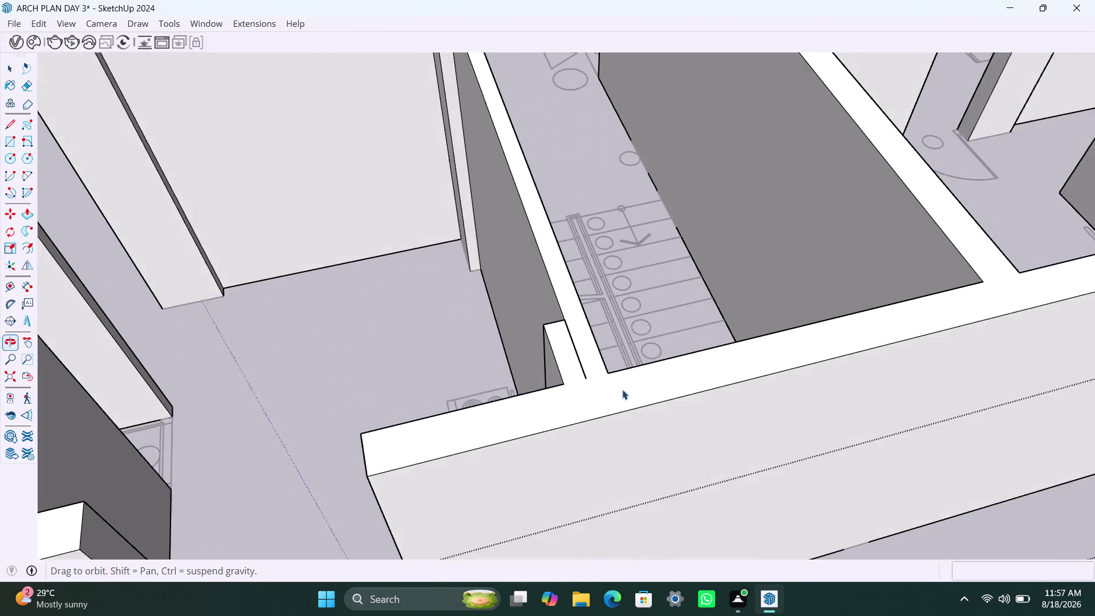
scroll(up, 3)
click(586, 371)
key(Delete)
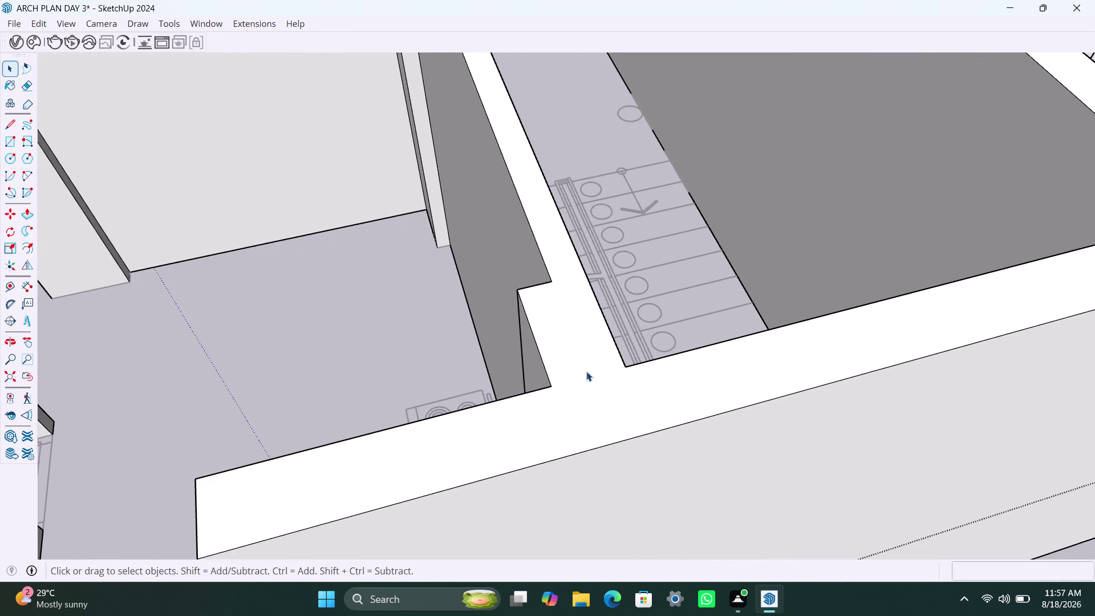
scroll(down, 3)
middle_drag(534, 393, 825, 334)
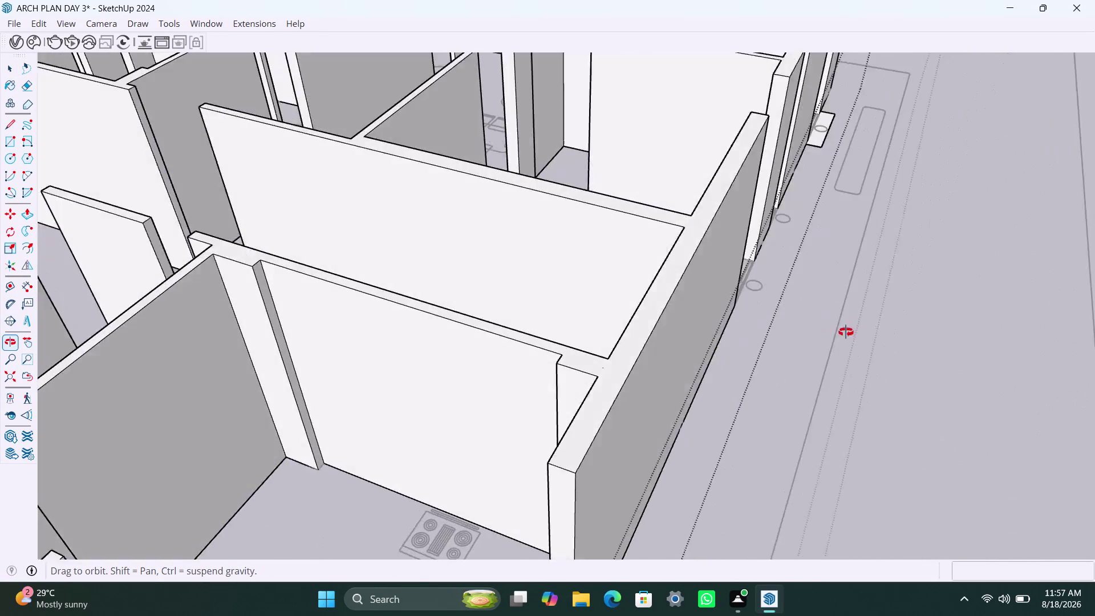
middle_drag(825, 334, 938, 316)
scroll(down, 3)
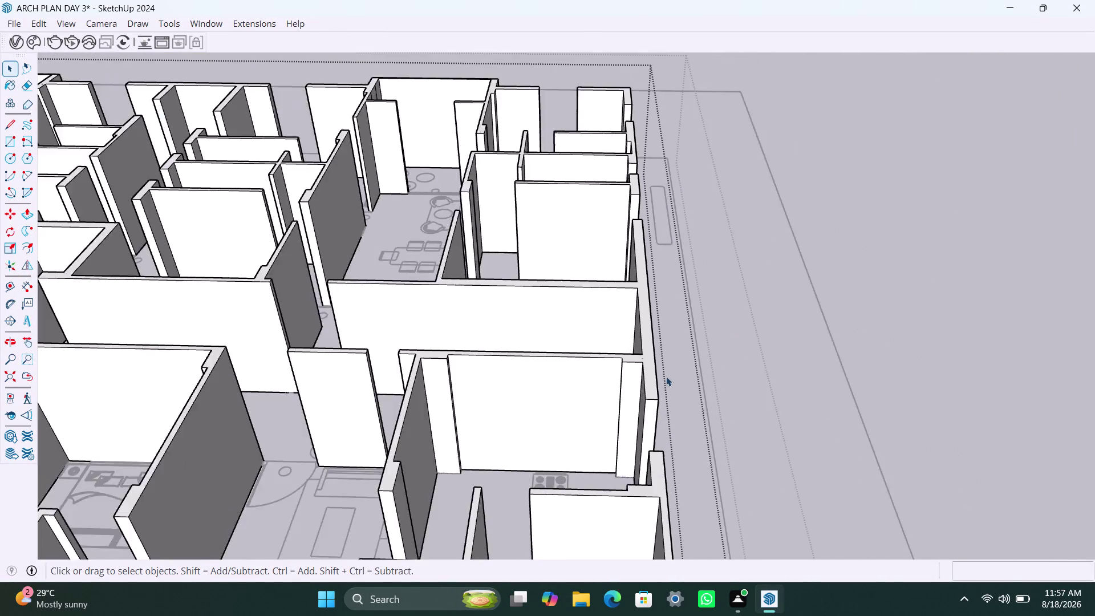
scroll(down, 3)
scroll(up, 3)
scroll(up, 3)
middle_drag(621, 460, 623, 448)
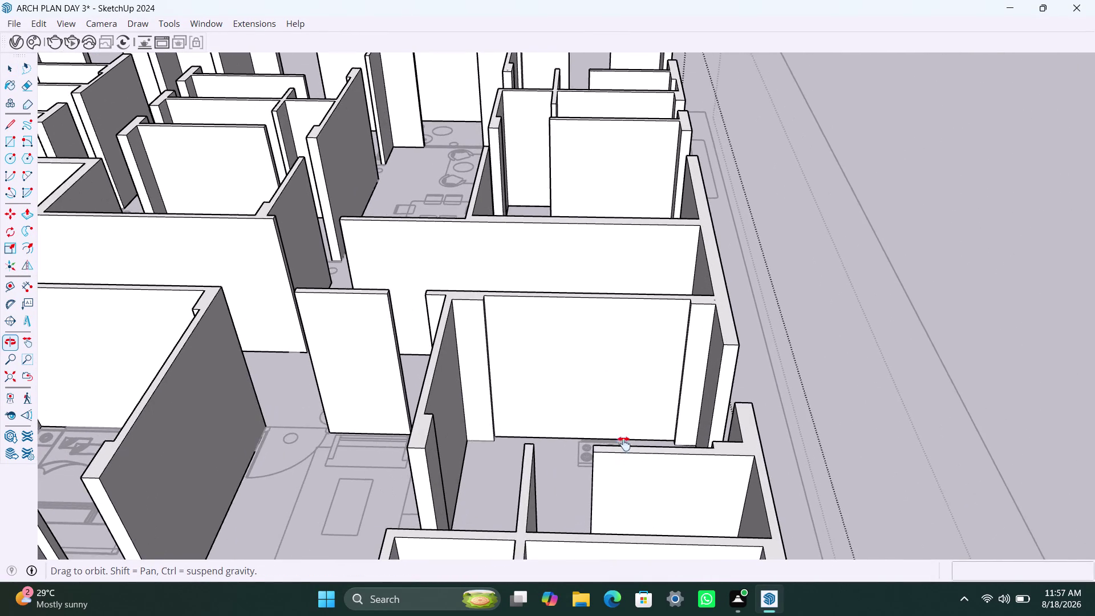
middle_drag(622, 448, 671, 291)
scroll(down, 3)
scroll(down, 3)
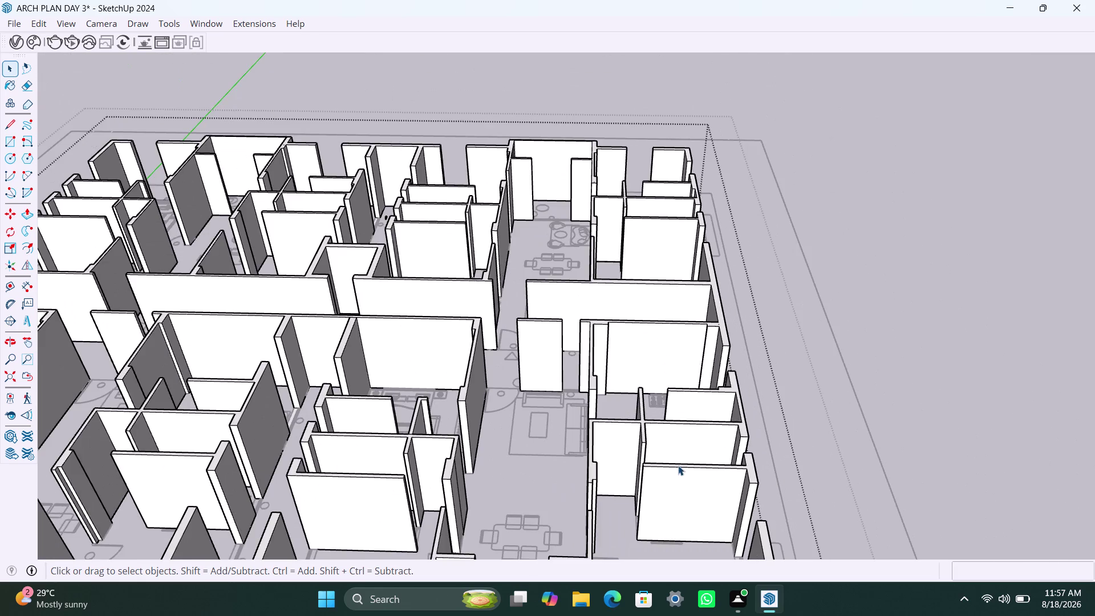
middle_drag(679, 466, 656, 288)
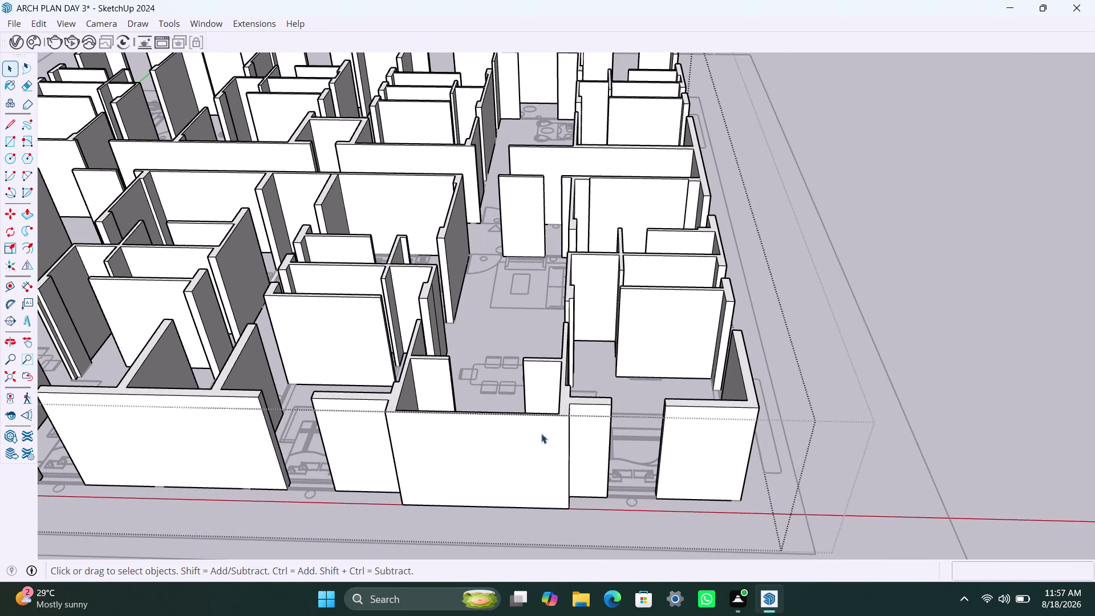
middle_drag(491, 393, 493, 415)
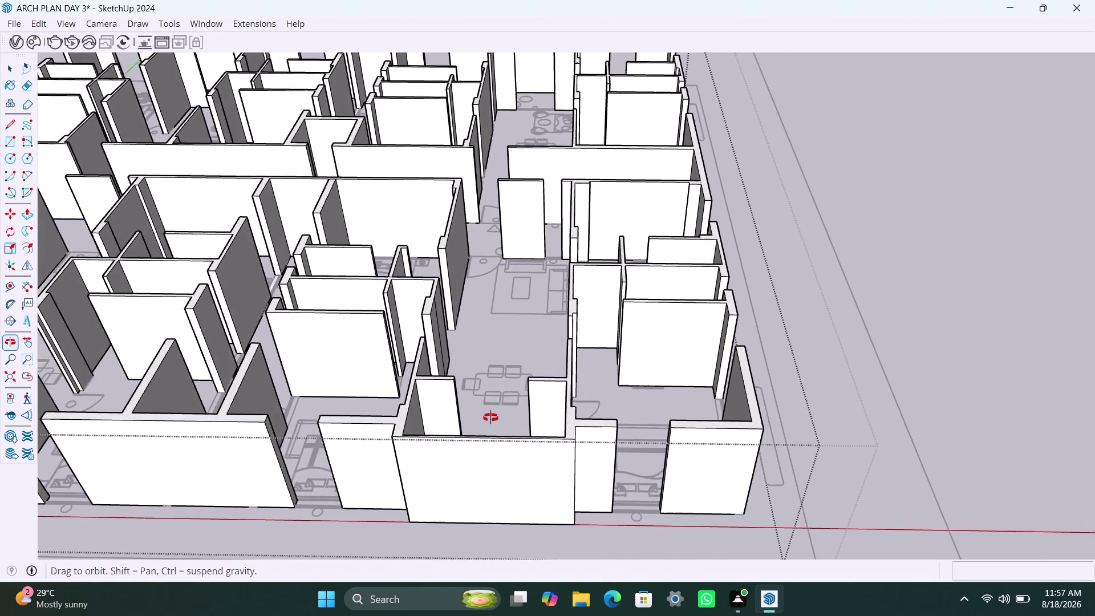
middle_drag(493, 415, 487, 441)
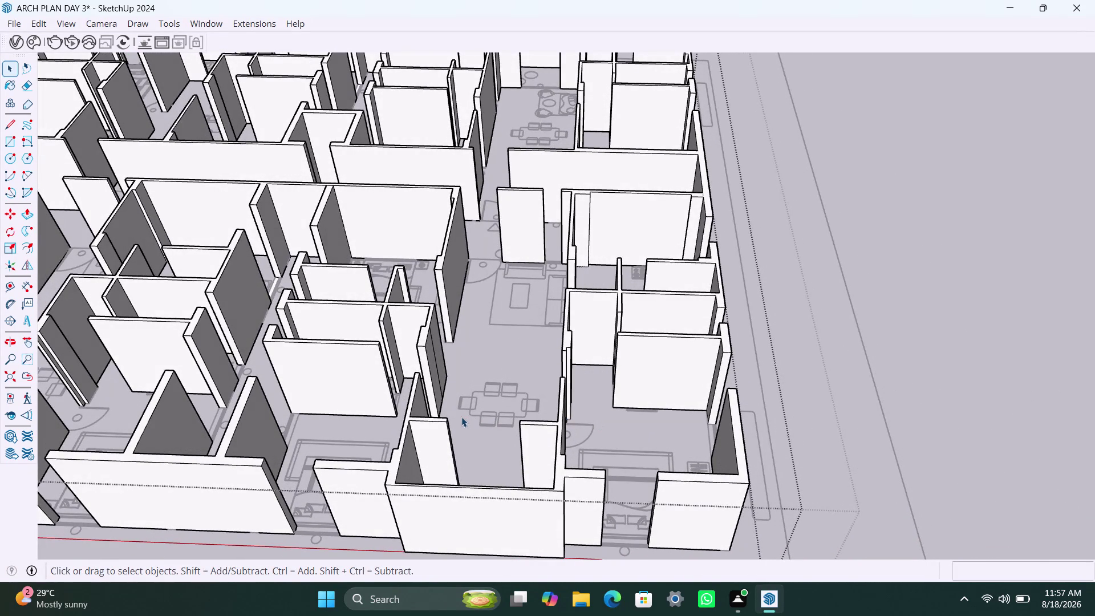
scroll(down, 3)
scroll(down, 3)
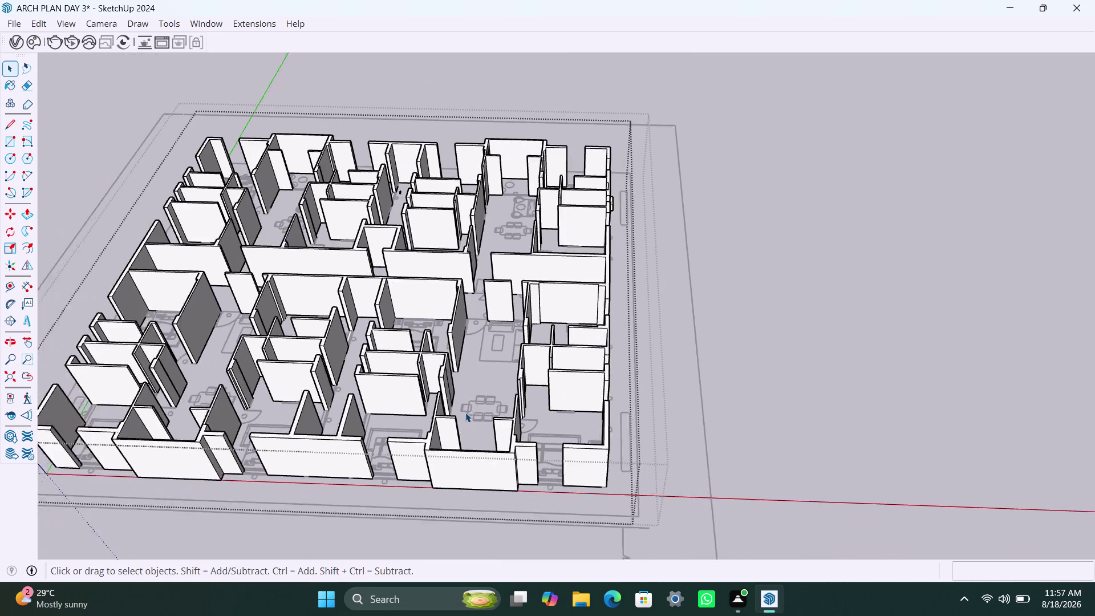
middle_drag(466, 412, 575, 407)
scroll(up, 3)
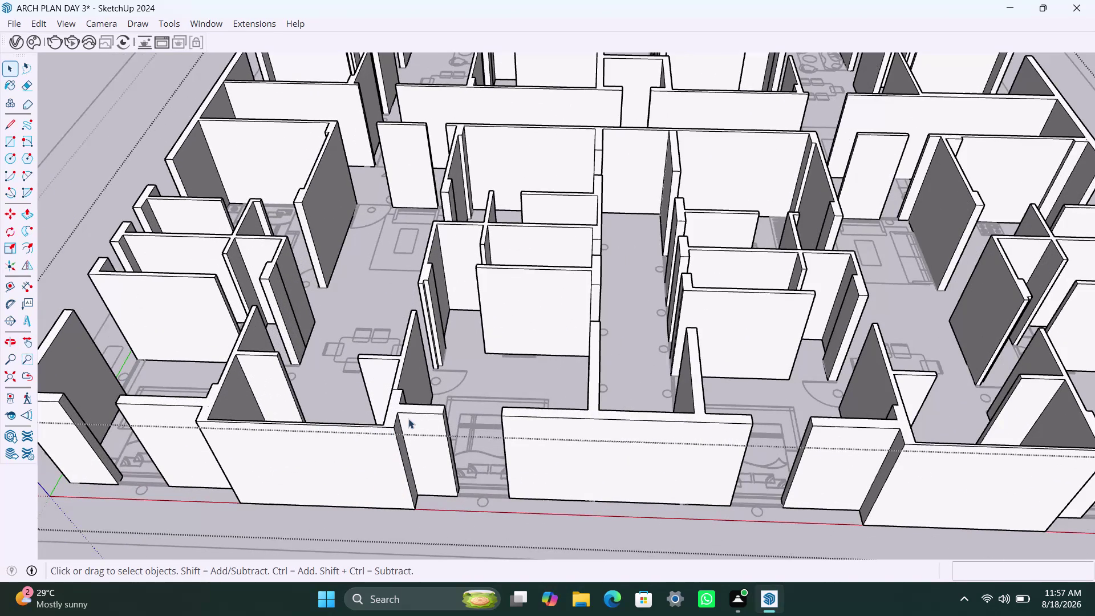
scroll(up, 3)
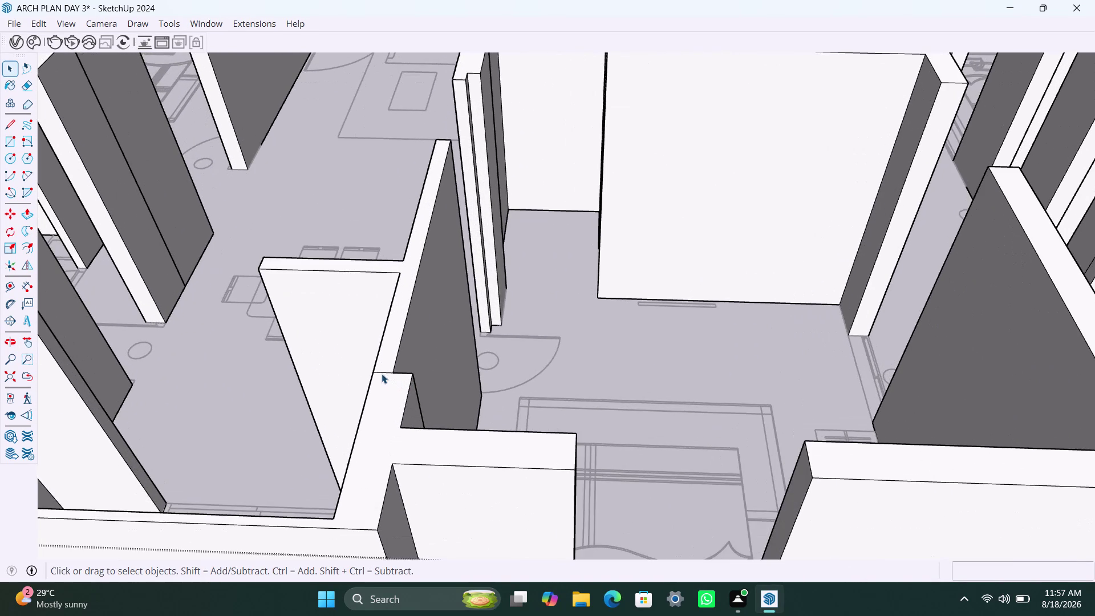
Delete two stray edges on the room wall faces.
click(380, 371)
key(Delete)
scroll(down, 3)
middle_drag(378, 402, 609, 351)
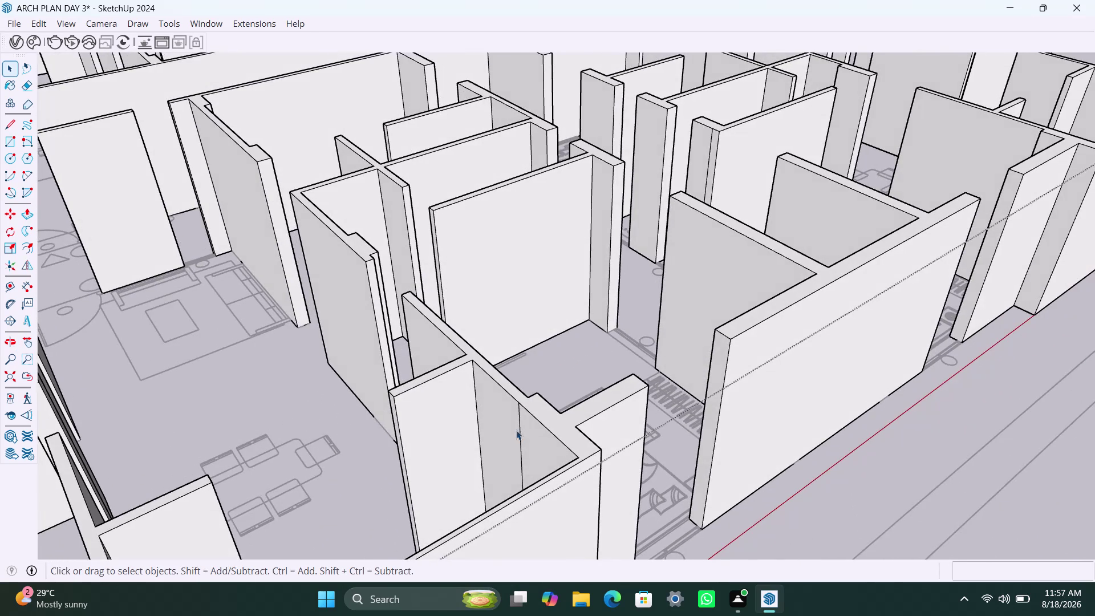
scroll(up, 3)
click(522, 420)
key(Delete)
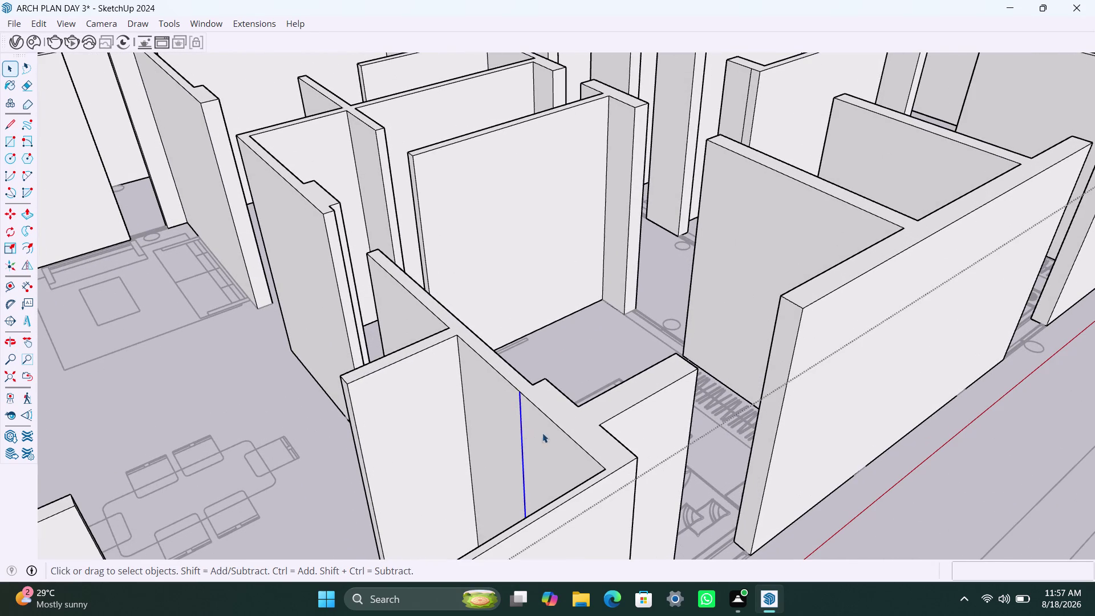
scroll(down, 3)
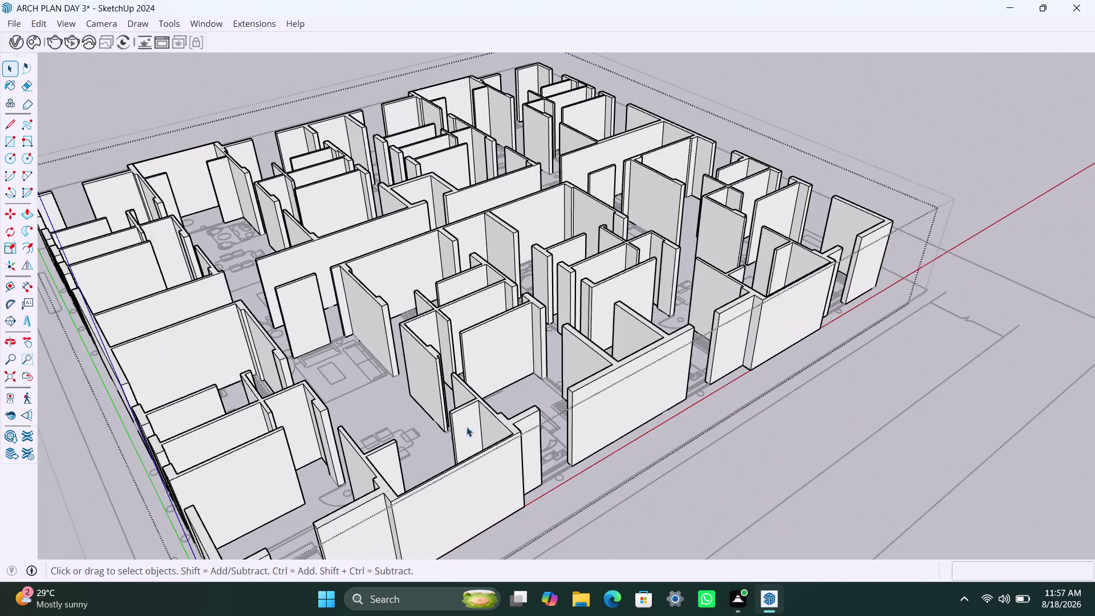
Orbit in toward the central rooms and delete two more stray edges.
middle_drag(439, 436, 536, 378)
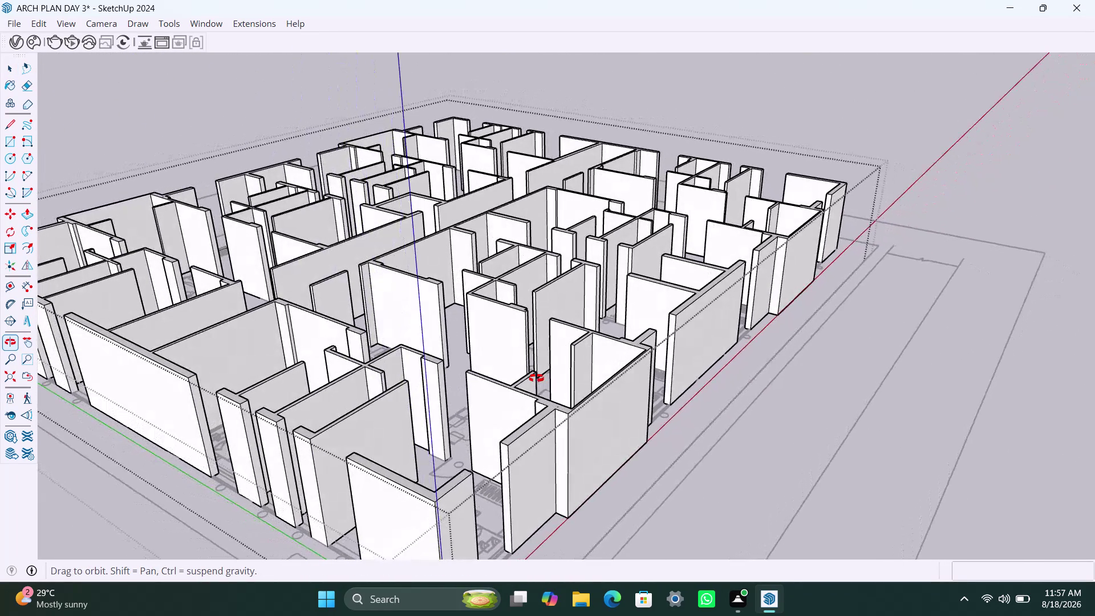
middle_drag(536, 378, 537, 378)
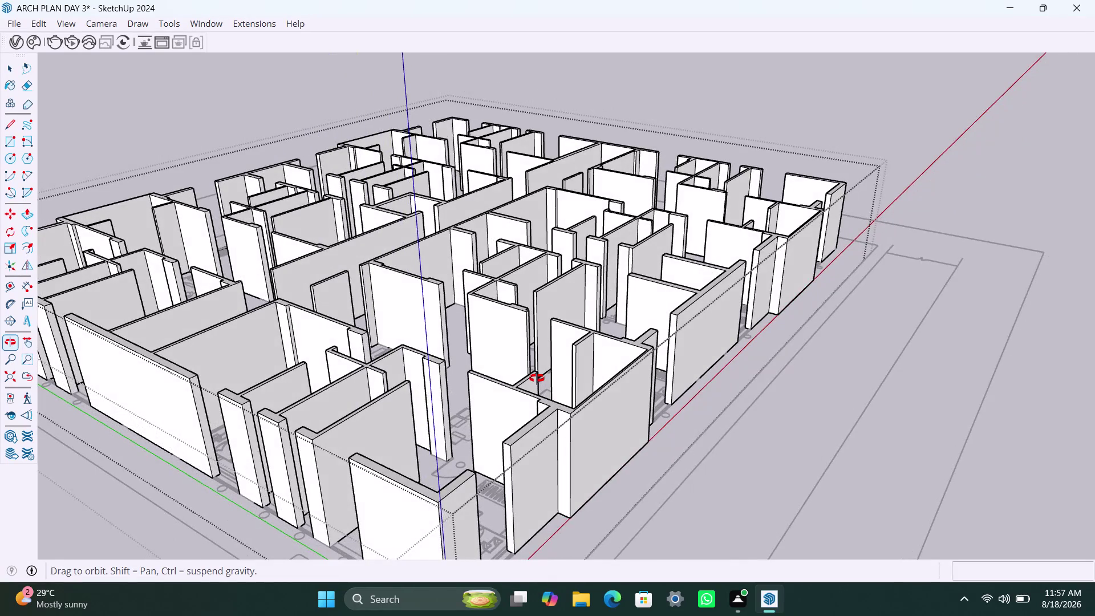
middle_drag(537, 378, 501, 454)
scroll(up, 3)
middle_drag(487, 399, 482, 453)
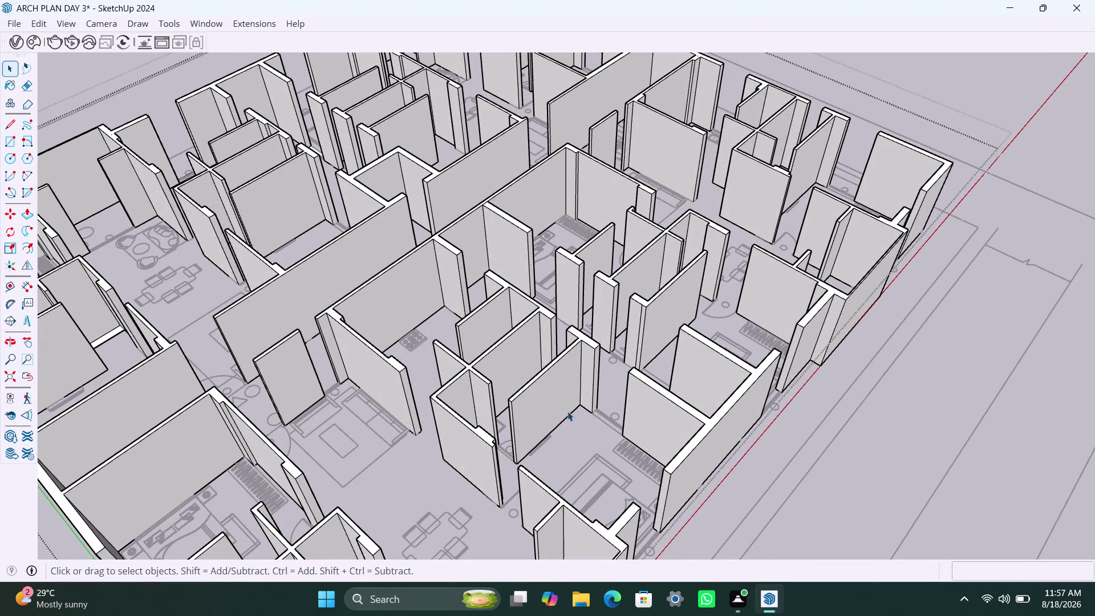
scroll(up, 3)
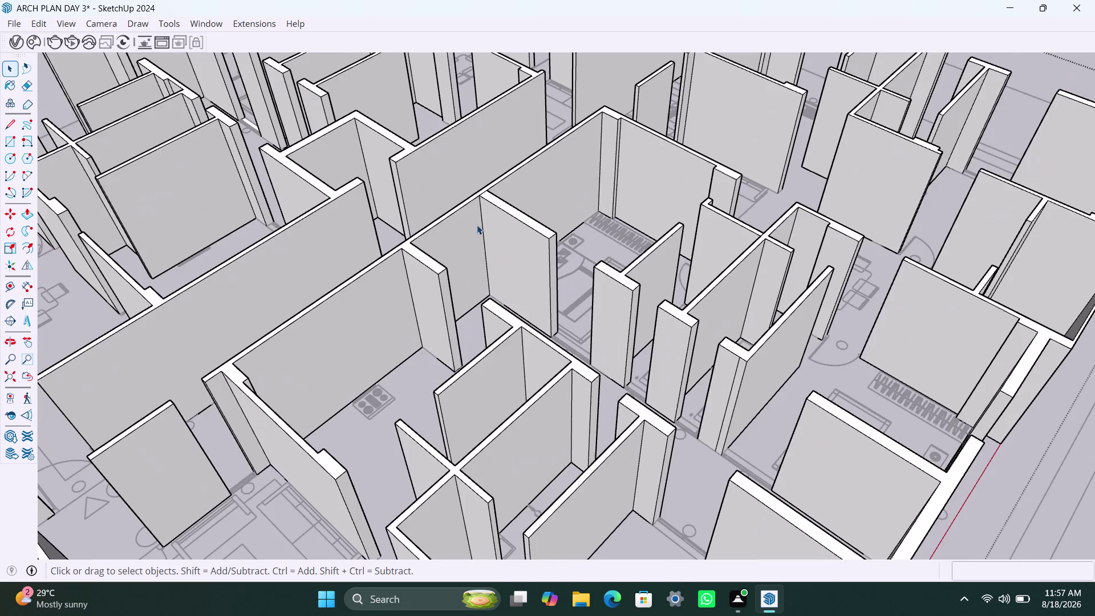
scroll(up, 3)
scroll(up, 3)
click(488, 157)
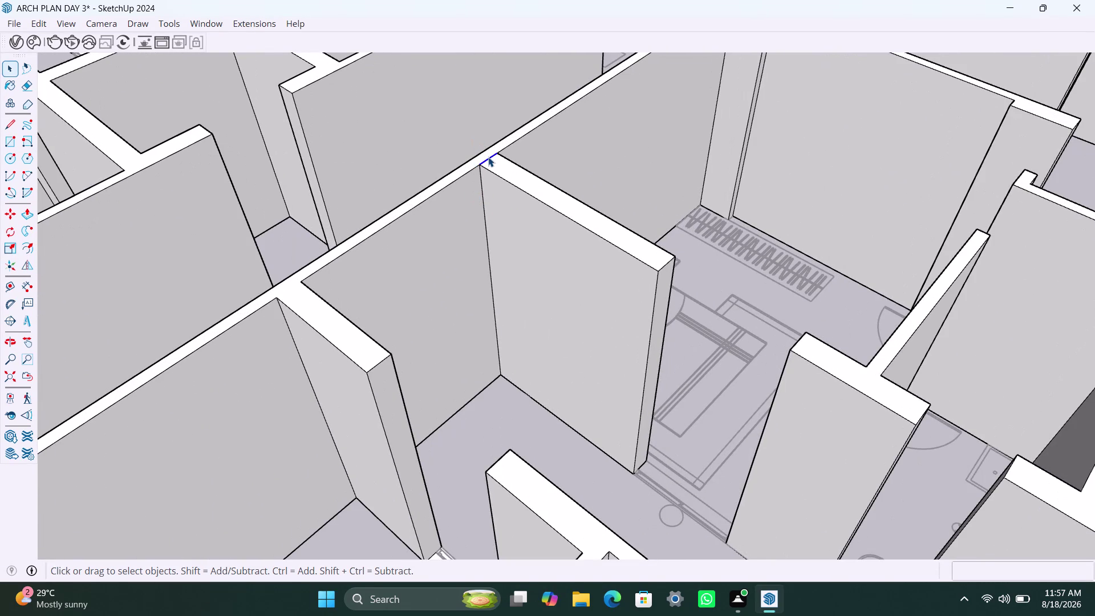
key(Delete)
scroll(down, 3)
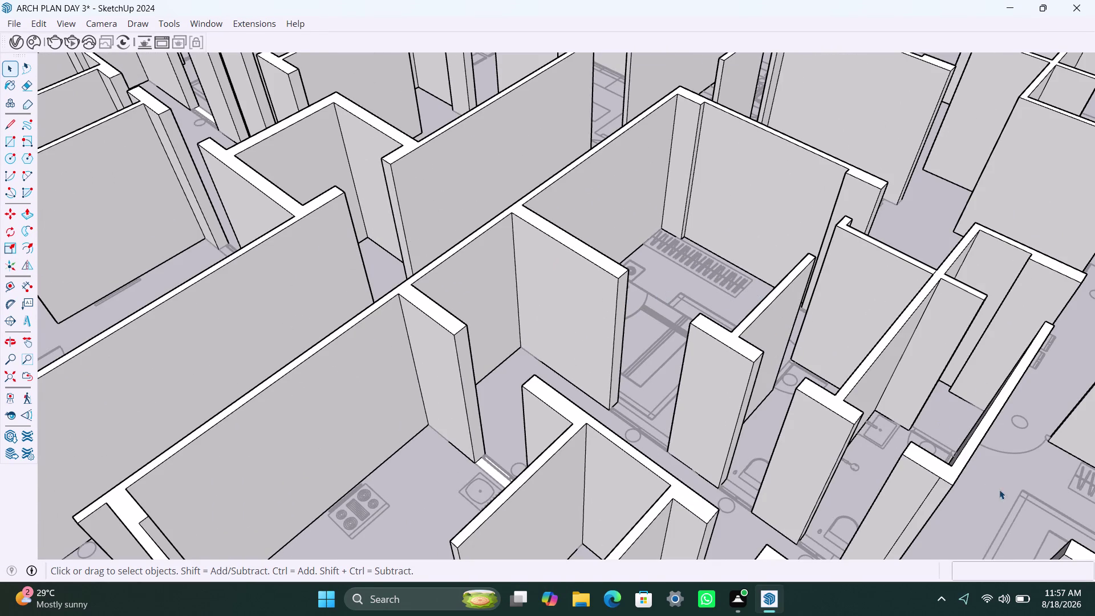
click(927, 495)
key(Delete)
scroll(down, 3)
scroll(down, 3)
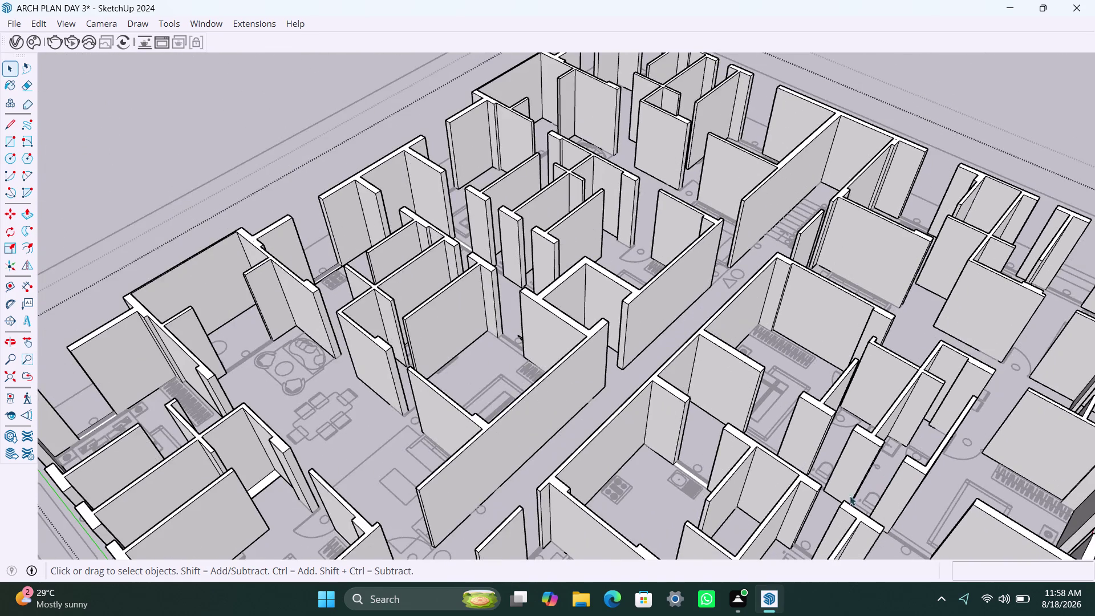
Orbit around the walls and zoom out to see the whole apartment model.
scroll(down, 3)
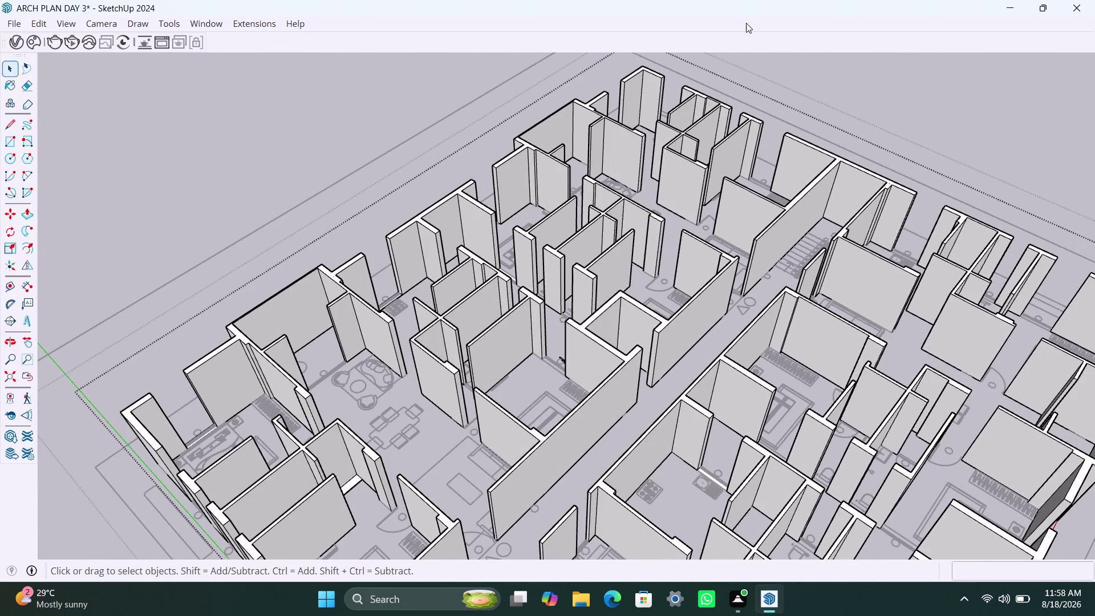
scroll(up, 3)
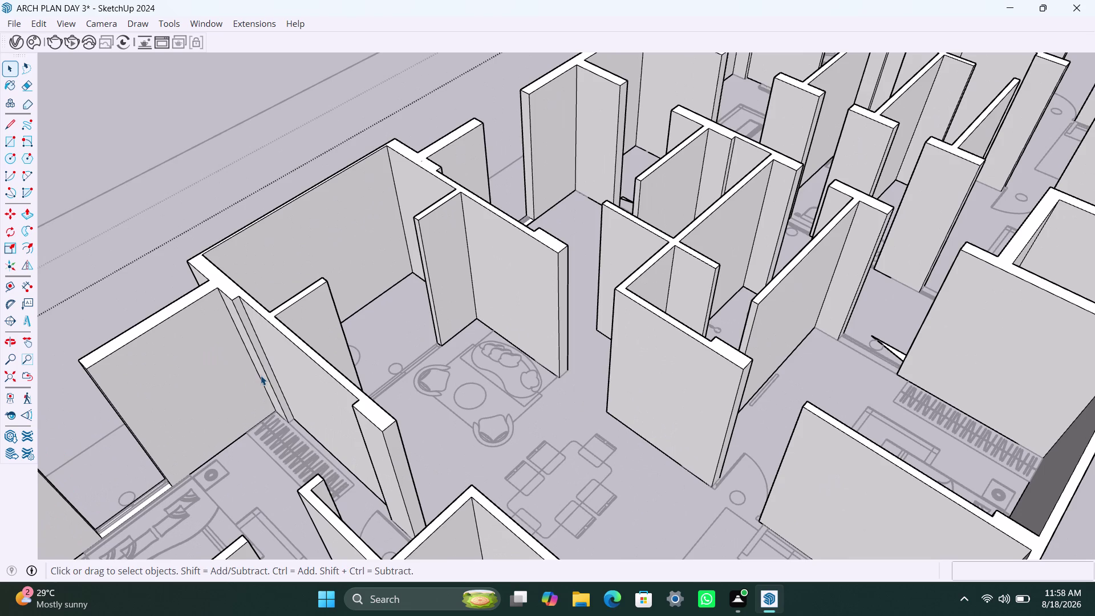
middle_drag(260, 376, 400, 319)
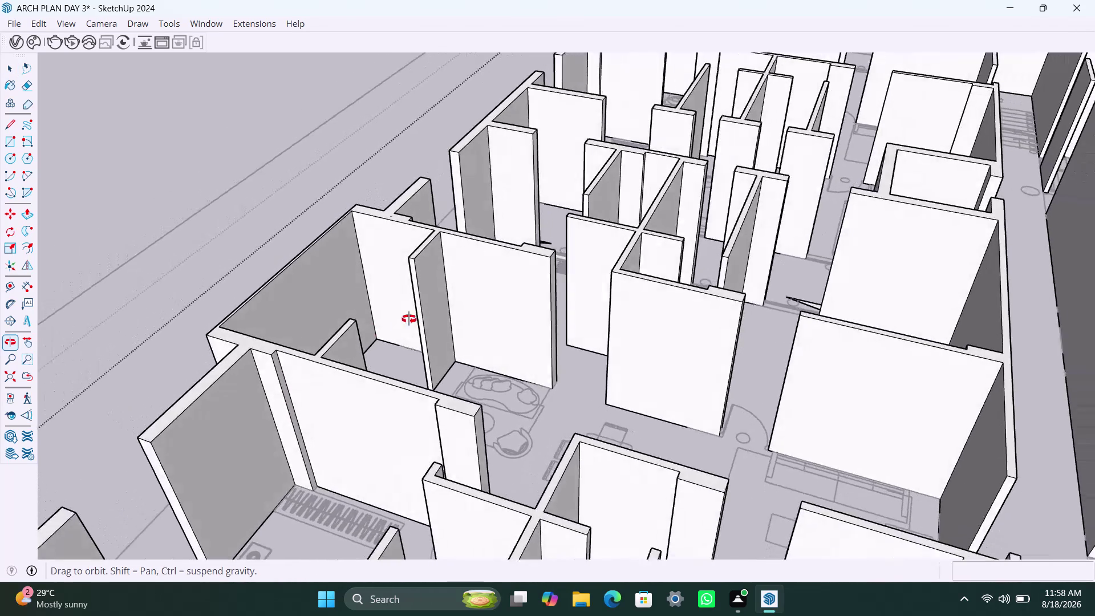
middle_drag(400, 319, 416, 318)
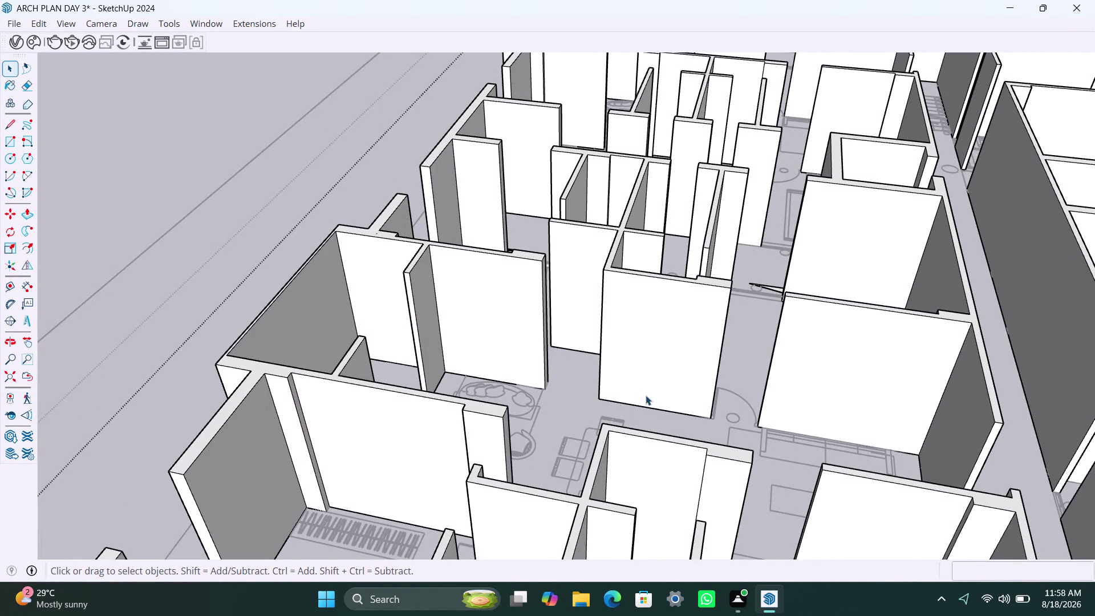
scroll(down, 3)
scroll(down, 3)
middle_drag(601, 350, 599, 379)
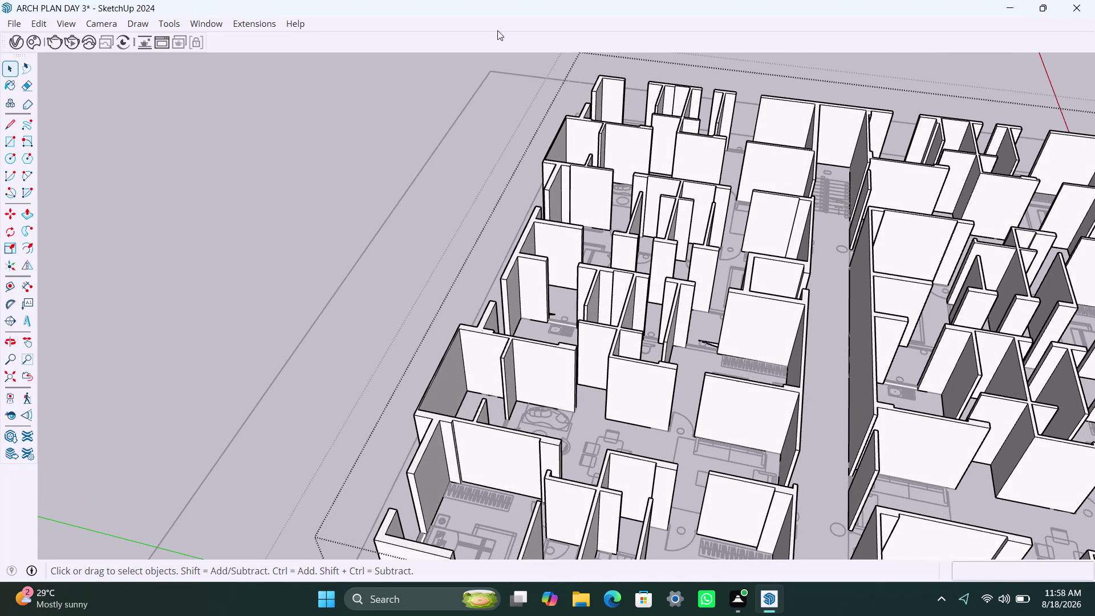
scroll(down, 3)
middle_drag(543, 309, 526, 375)
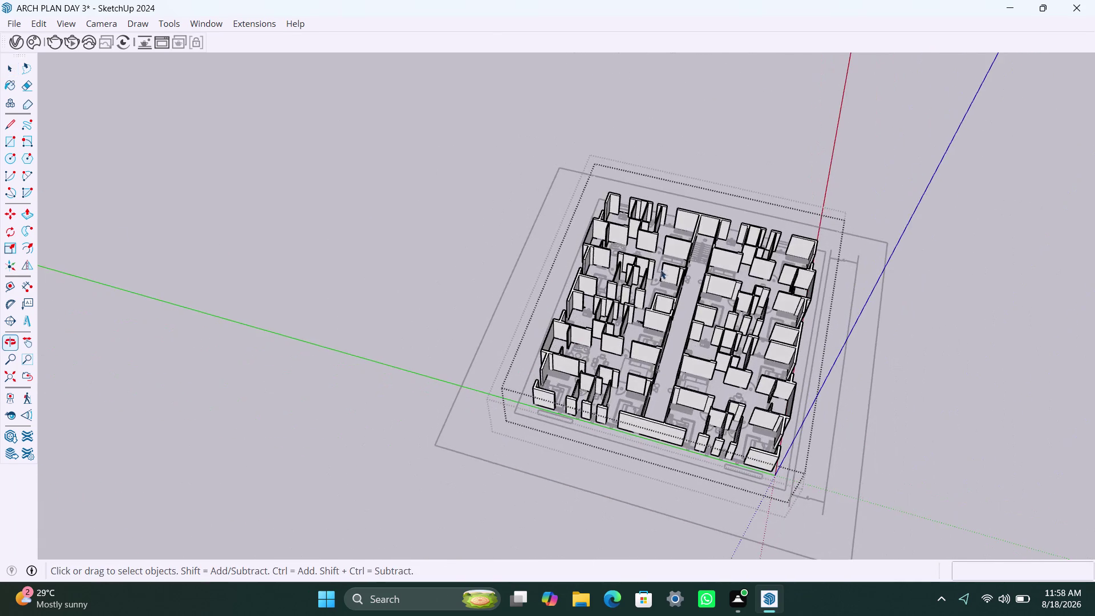
scroll(up, 3)
Settle on an angled overview along the central corridor and its flanking rooms.
middle_drag(669, 303, 664, 336)
scroll(up, 3)
scroll(up, 3)
middle_drag(667, 310, 644, 307)
scroll(up, 3)
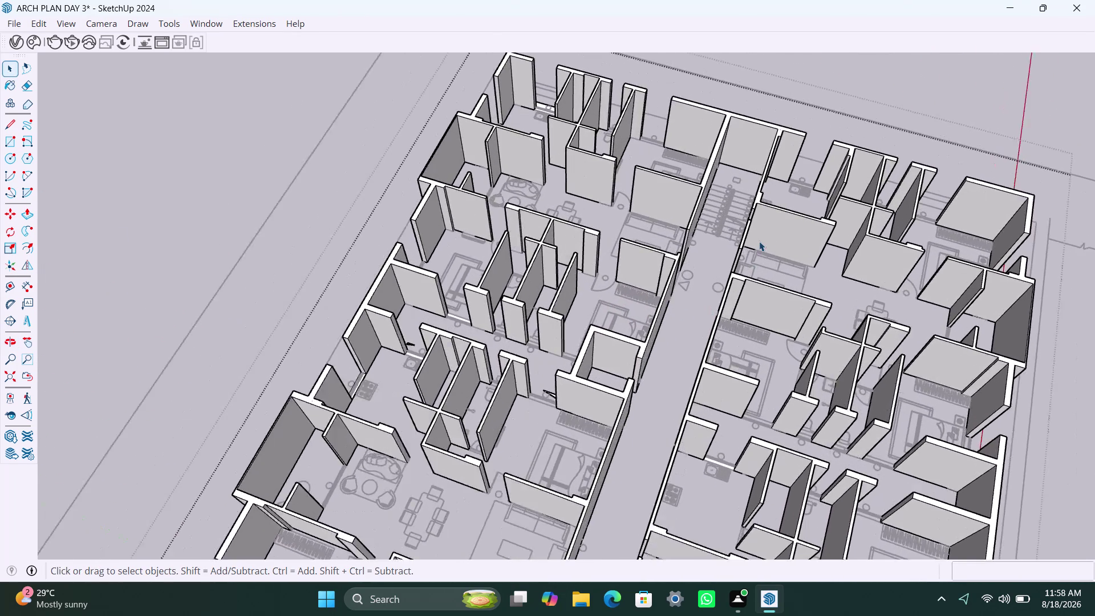
scroll(up, 3)
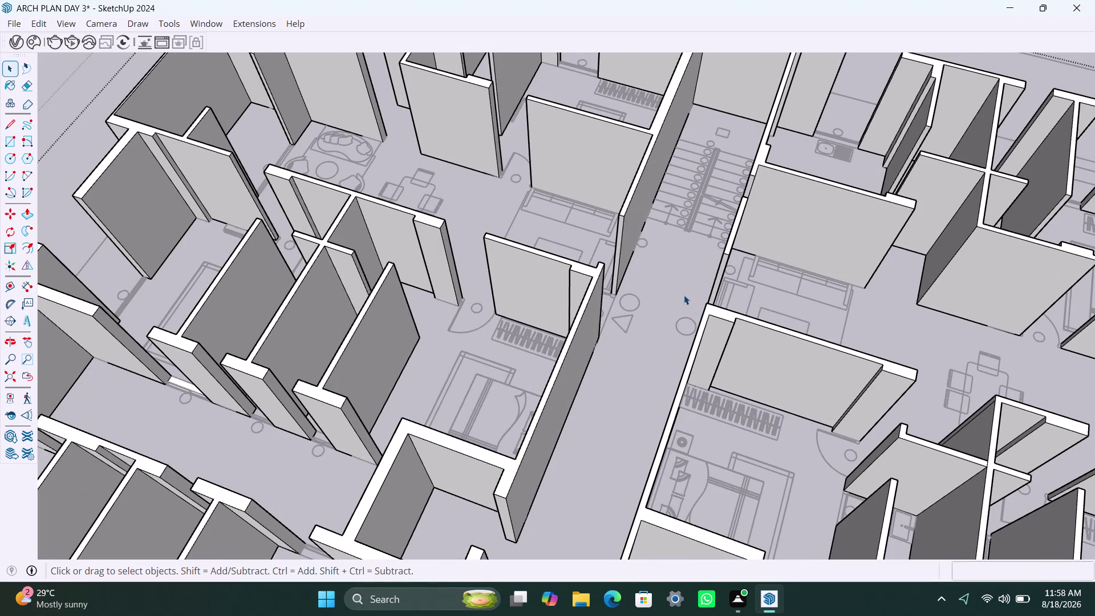
scroll(down, 3)
scroll(down, 3)
middle_drag(644, 322, 667, 216)
scroll(up, 3)
middle_drag(640, 407, 644, 352)
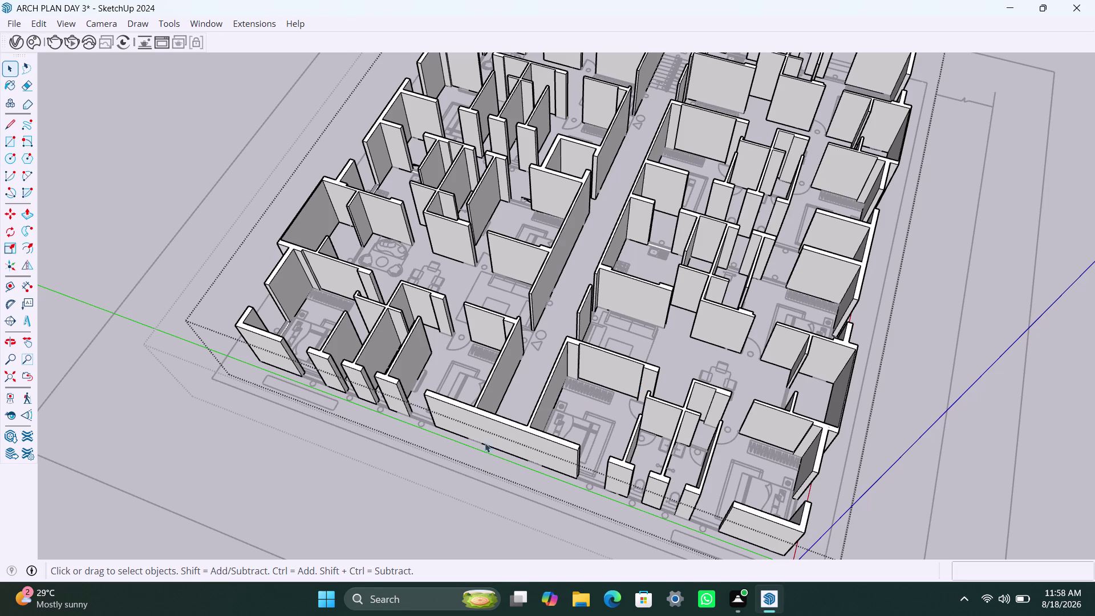
Save the model, then orbit and zoom down to a low angle on the apartment walls.
key(ctrl+s)
scroll(down, 3)
click(641, 162)
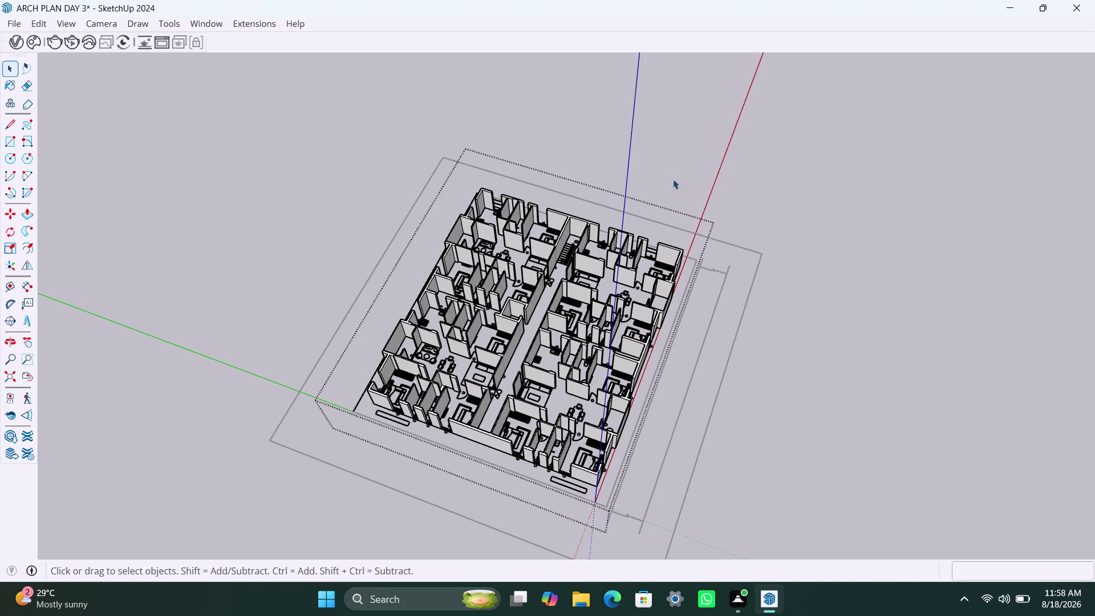
scroll(up, 3)
scroll(up, 3)
scroll(up, 3)
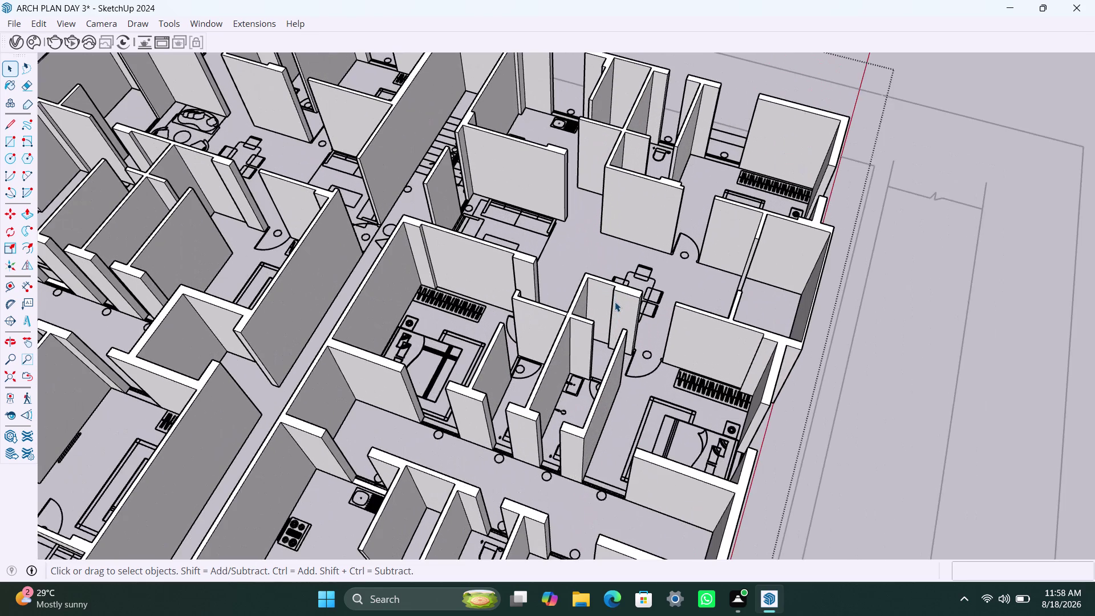
middle_drag(614, 302, 351, 298)
scroll(down, 3)
middle_drag(541, 321, 385, 326)
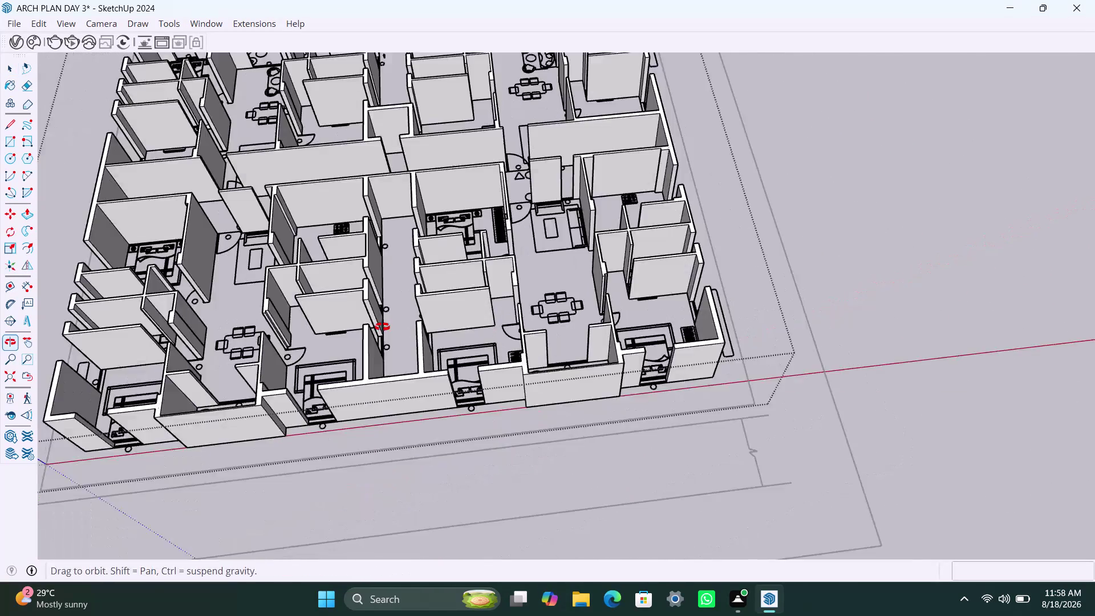
middle_drag(385, 327, 363, 324)
middle_drag(491, 324, 530, 267)
scroll(down, 3)
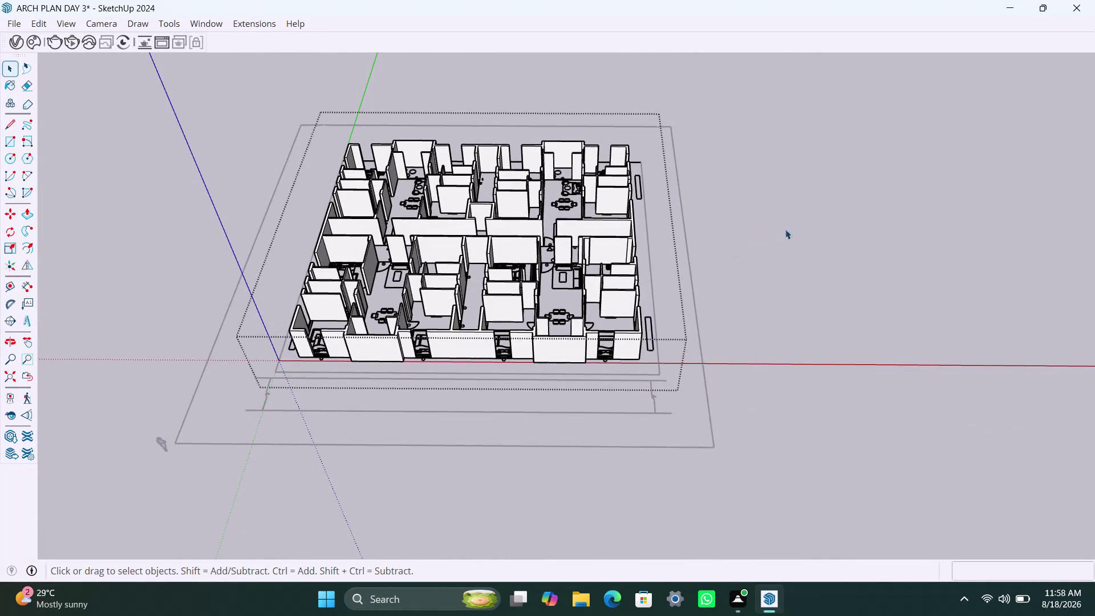
click(785, 229)
middle_drag(609, 274, 185, 287)
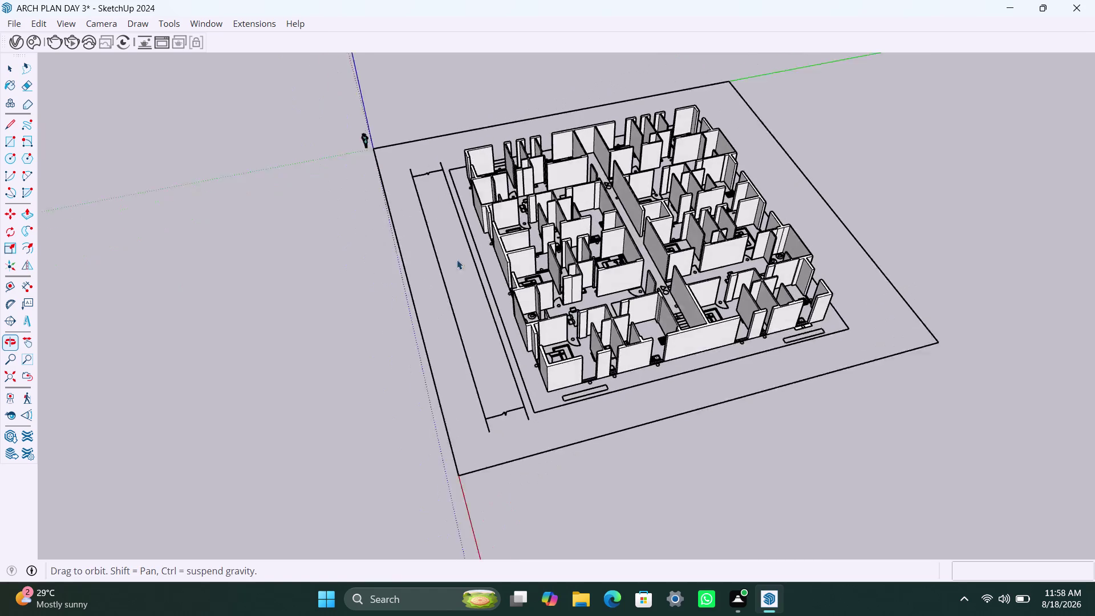
scroll(down, 3)
middle_drag(785, 312, 705, 266)
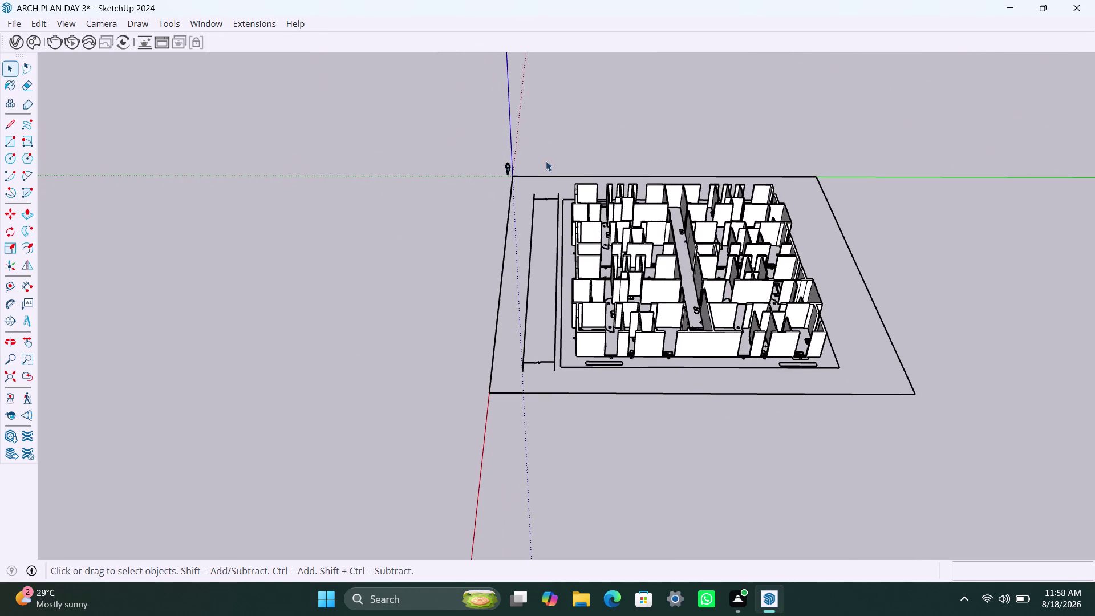
Window-select the building's walls from an eye-level side view, then clear the selection.
drag(546, 161, 823, 335)
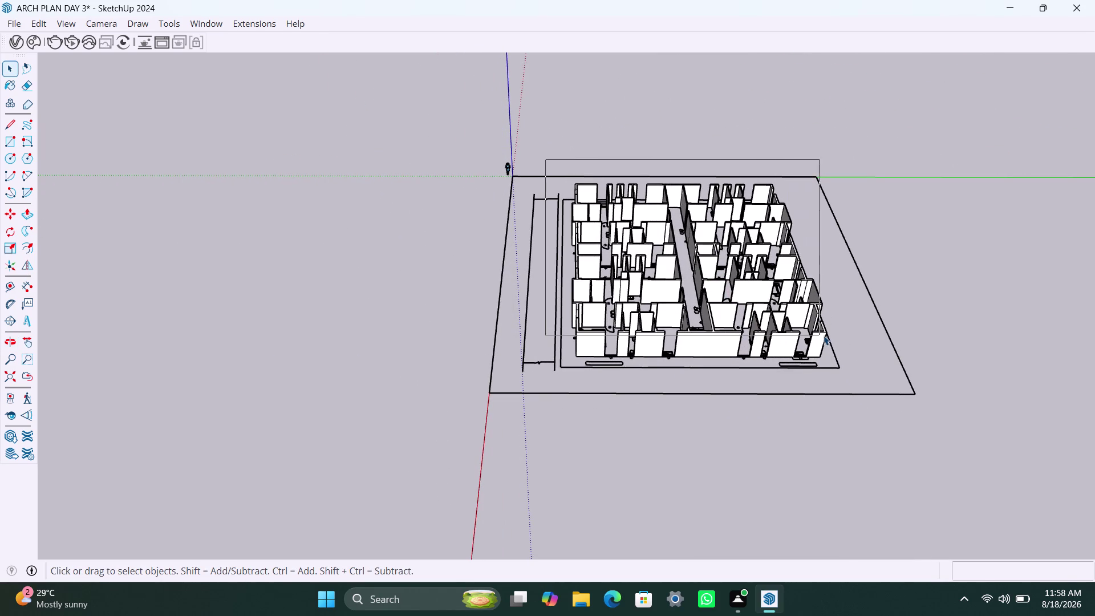
drag(822, 335, 831, 338)
click(941, 290)
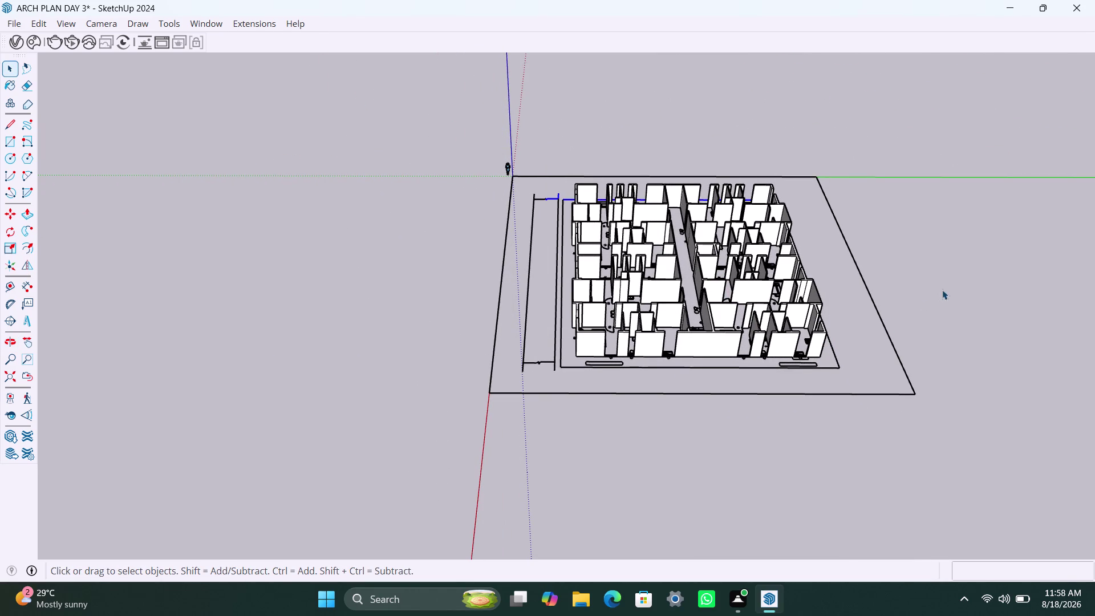
middle_drag(857, 338, 873, 151)
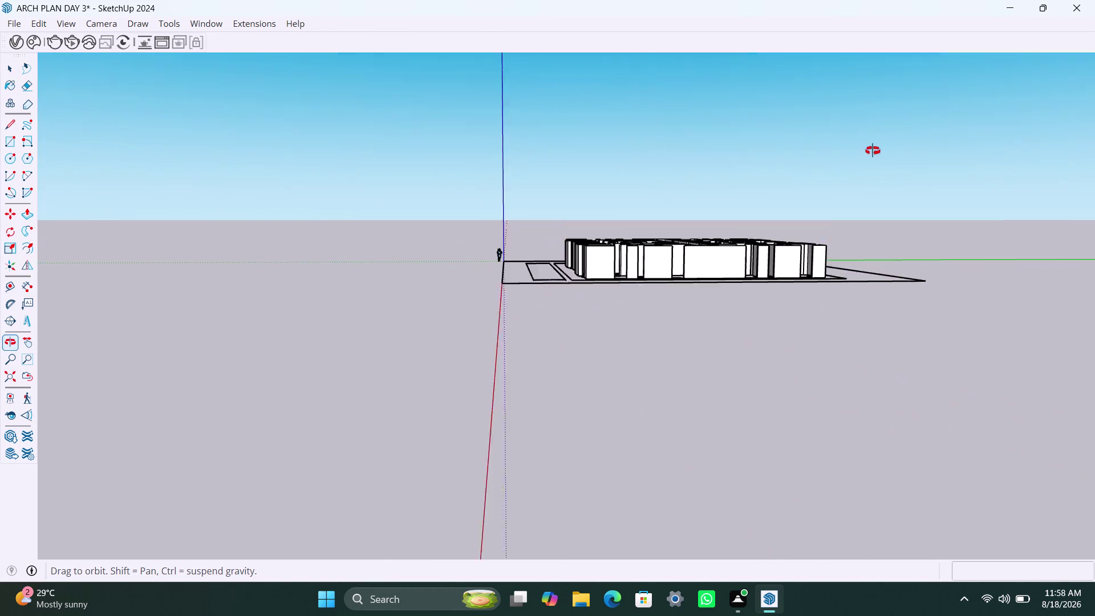
middle_drag(873, 151, 843, 147)
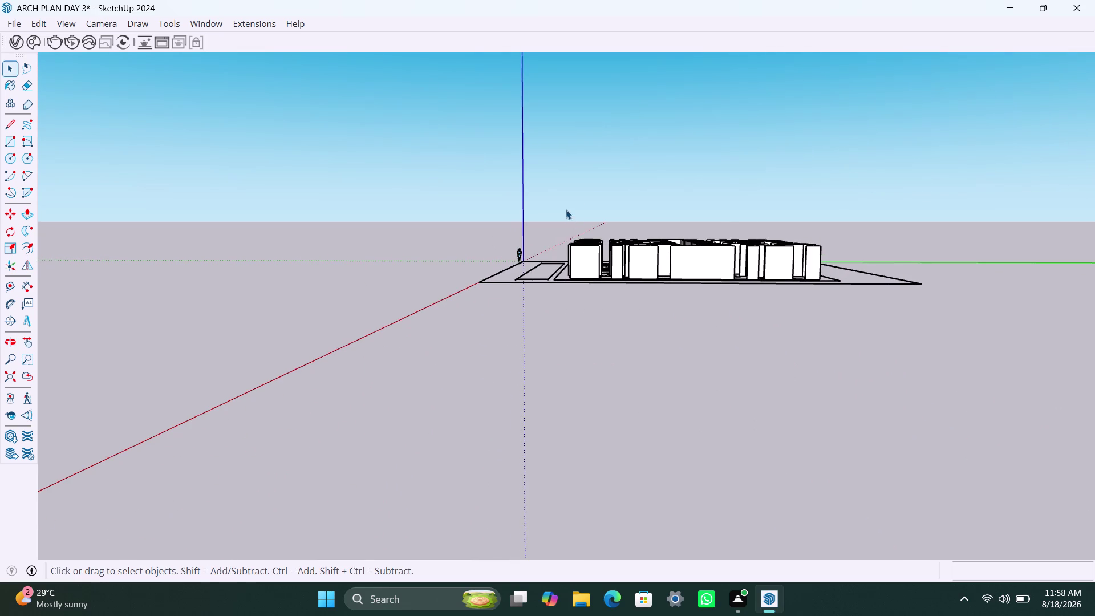
drag(565, 209, 828, 248)
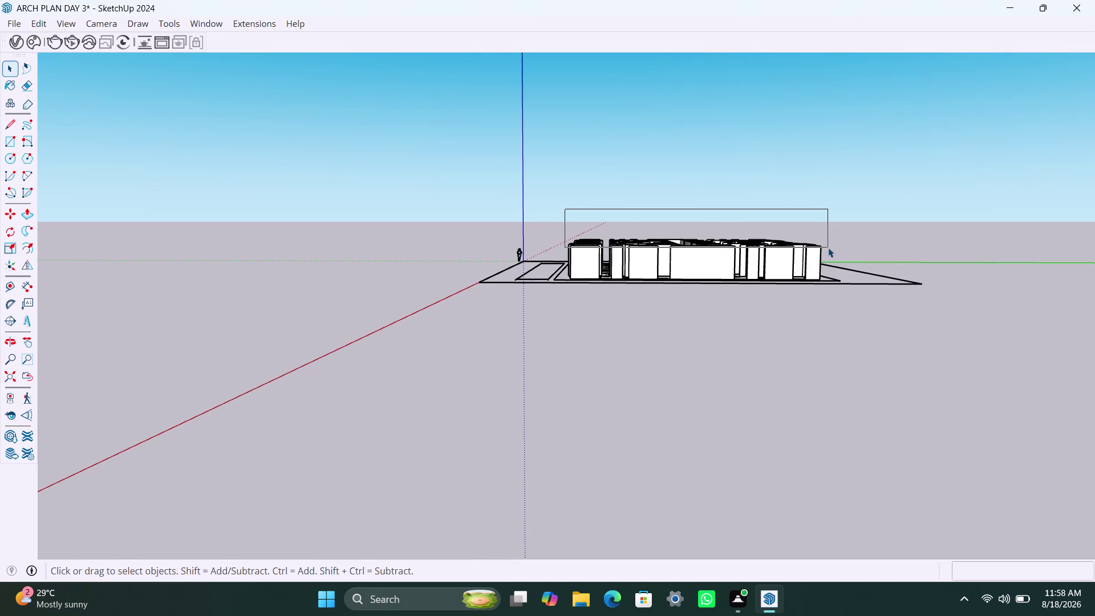
drag(828, 248, 830, 250)
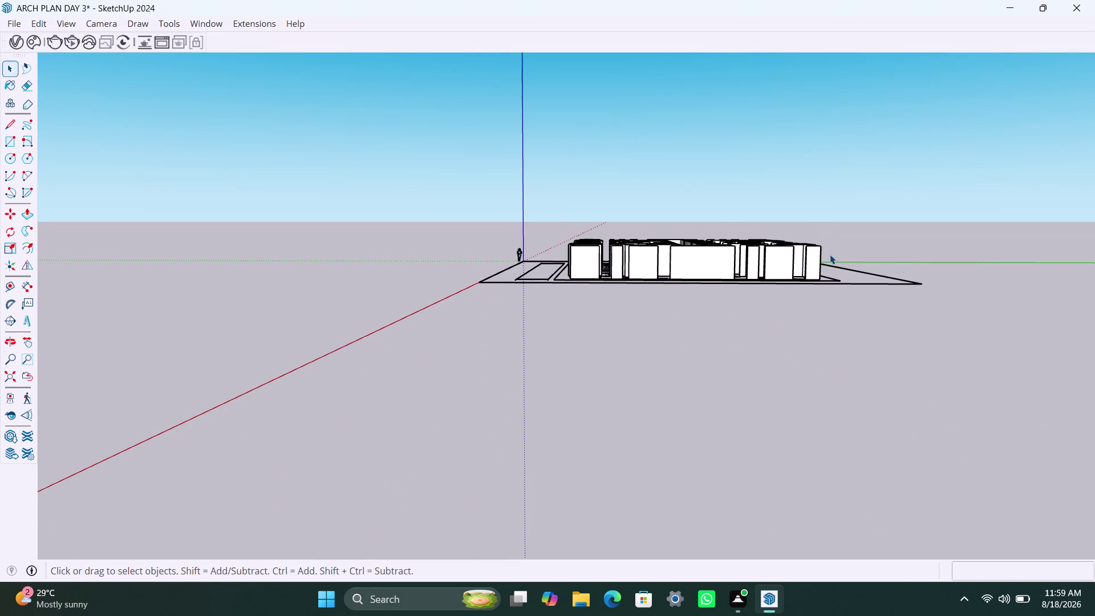
drag(544, 207, 817, 255)
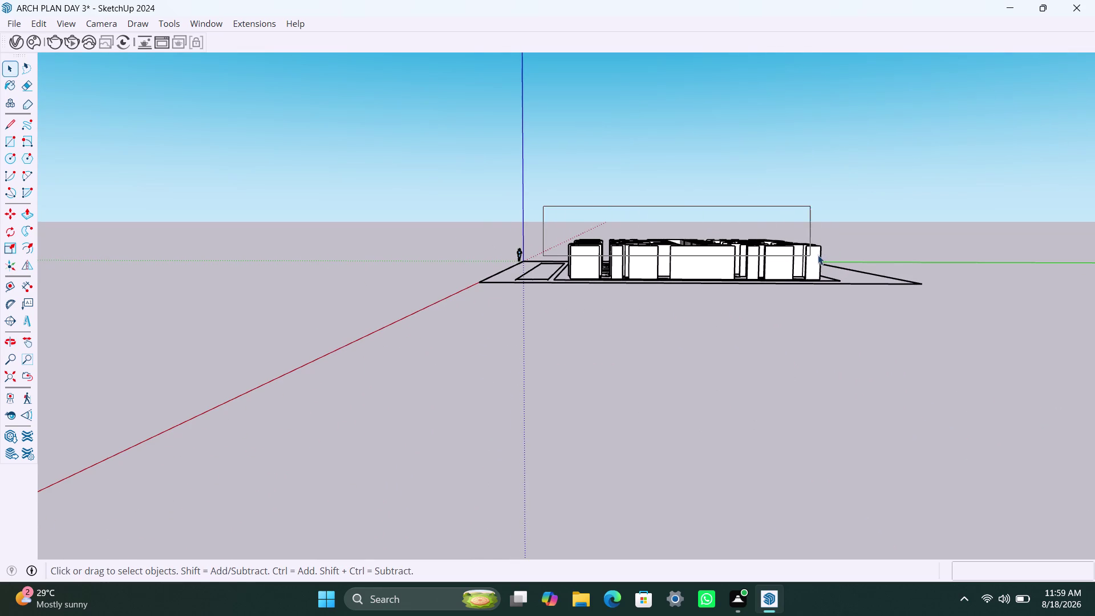
drag(817, 254, 829, 255)
double_click(924, 193)
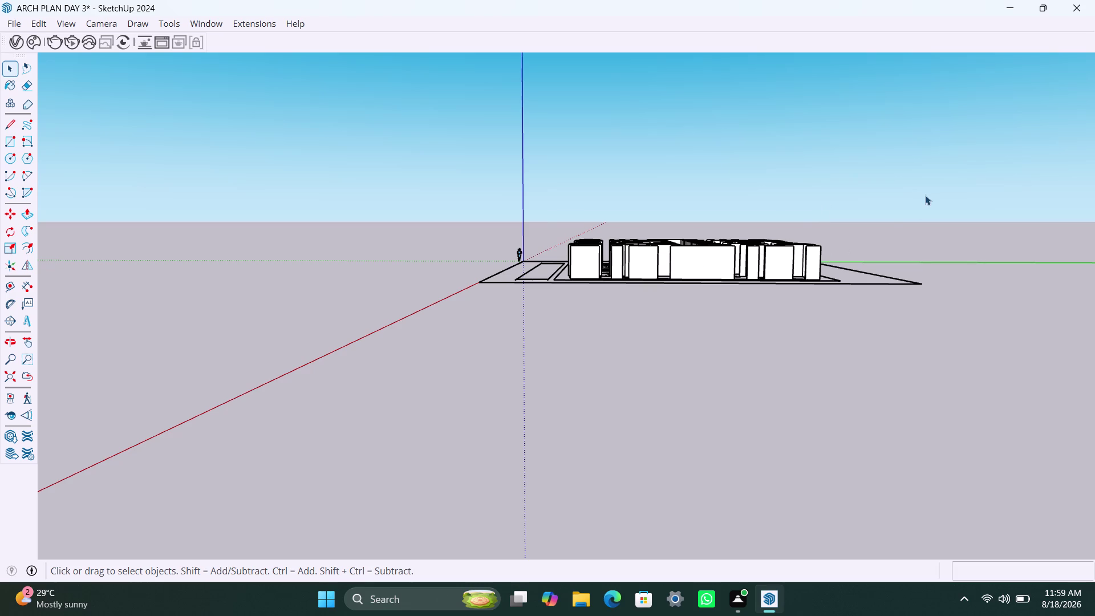
drag(539, 200, 751, 259)
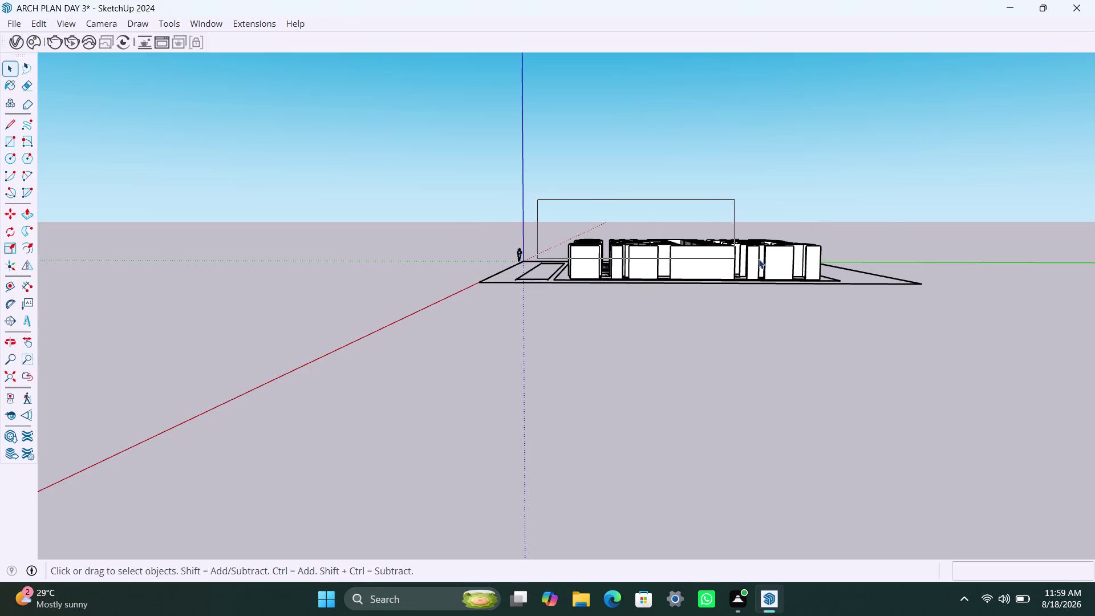
drag(751, 258, 829, 251)
click(808, 252)
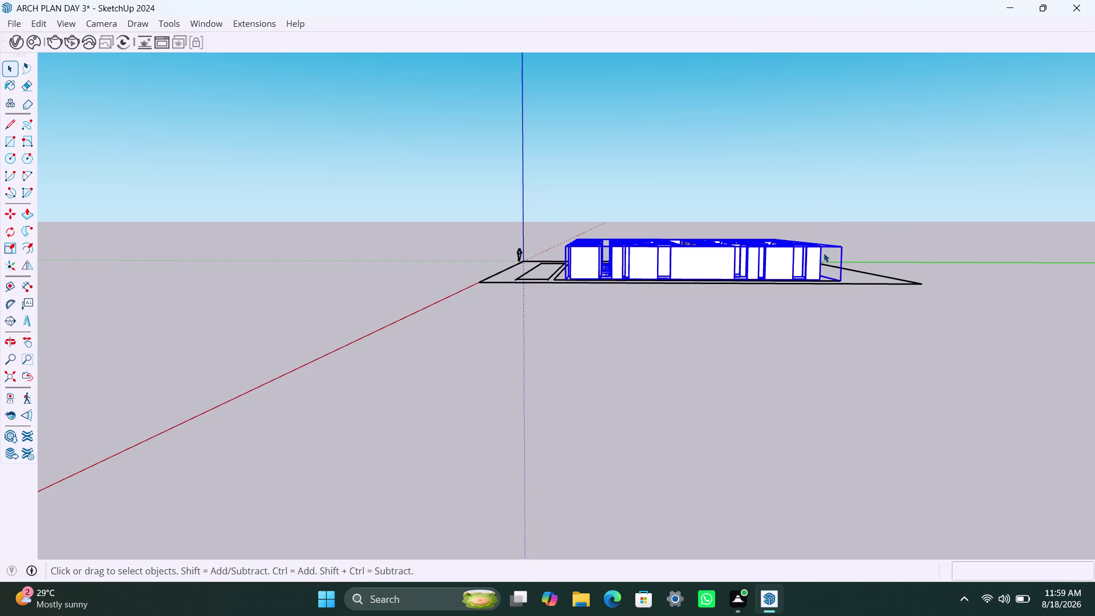
click(846, 245)
Refine the side view and window-select part of the building again.
drag(515, 202, 751, 255)
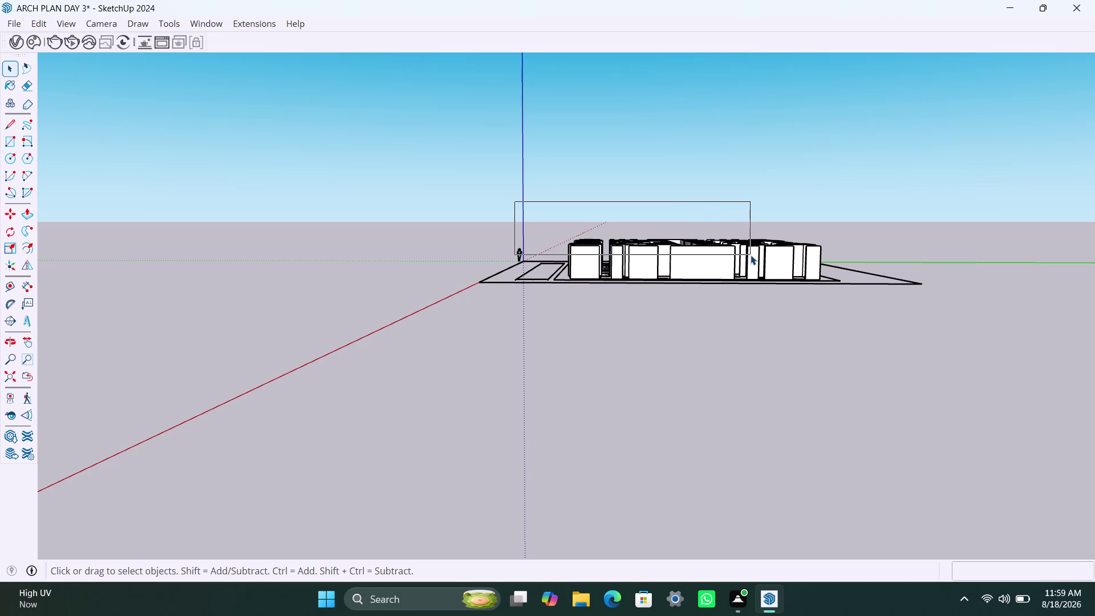
drag(750, 255, 753, 256)
scroll(down, 3)
middle_drag(661, 275, 642, 256)
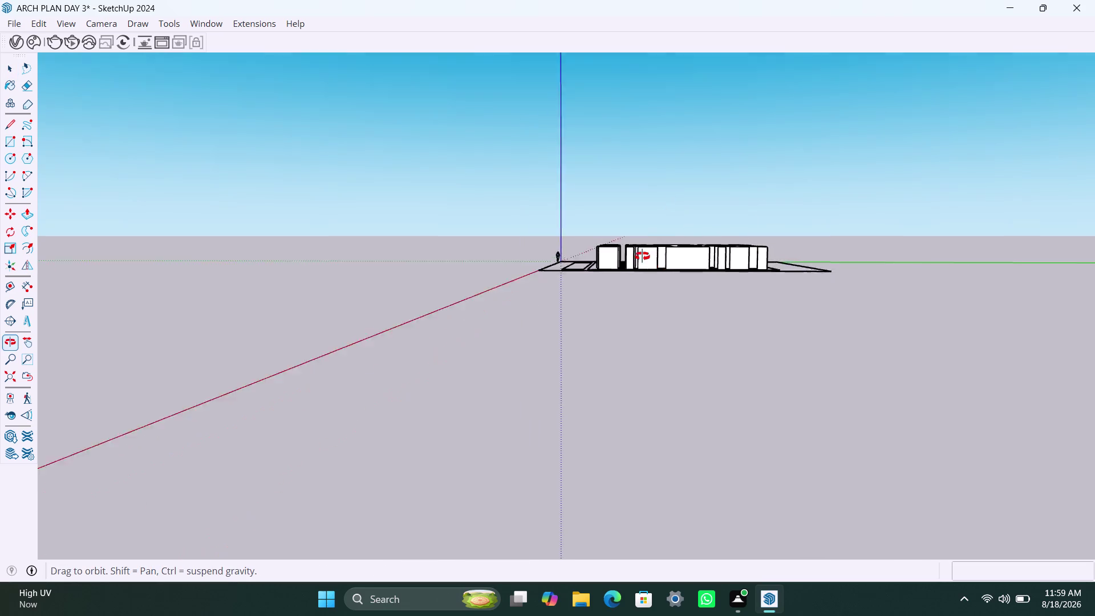
middle_drag(642, 256, 658, 265)
scroll(up, 3)
drag(501, 188, 501, 189)
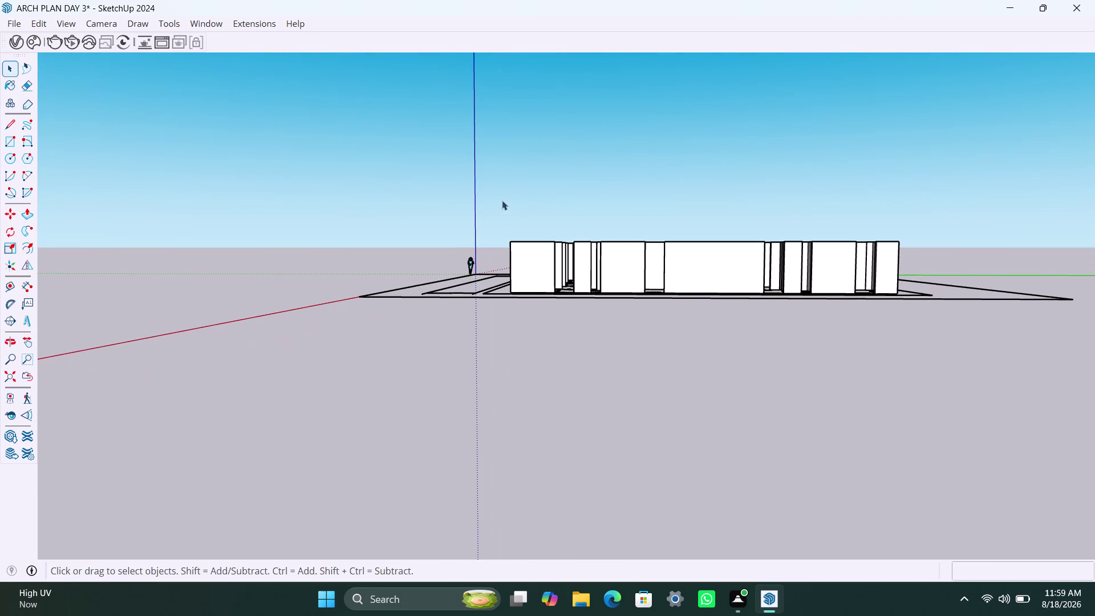
drag(501, 189, 906, 255)
drag(918, 260, 805, 254)
drag(806, 254, 487, 187)
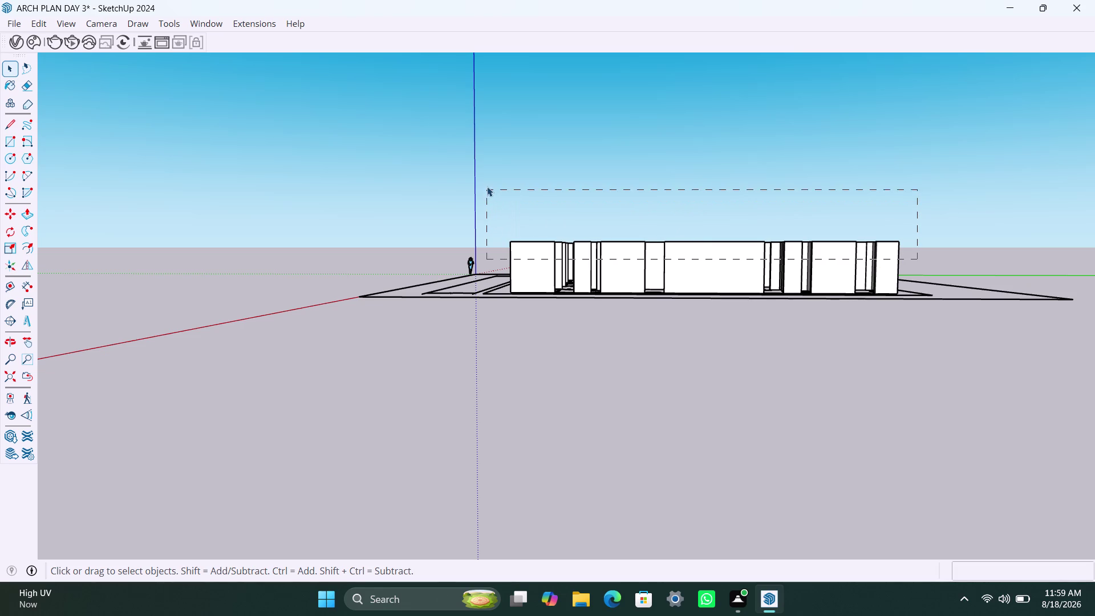
Orbit up to an elevated overview of the whole apartment block.
drag(487, 187, 487, 184)
scroll(down, 3)
middle_drag(681, 241, 679, 280)
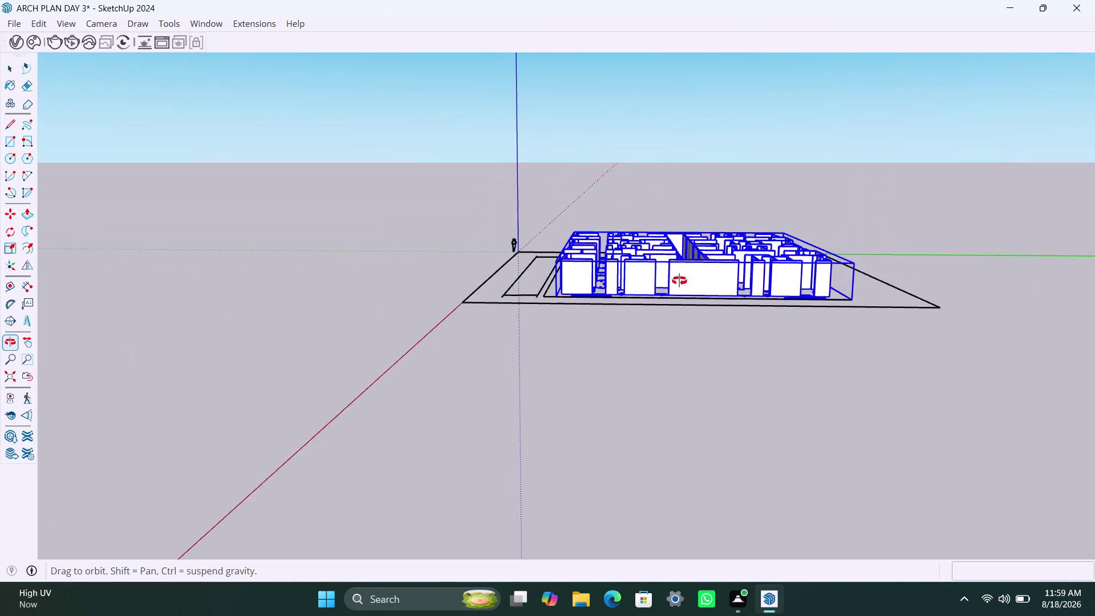
middle_drag(679, 280, 679, 285)
scroll(down, 3)
middle_drag(614, 327, 618, 416)
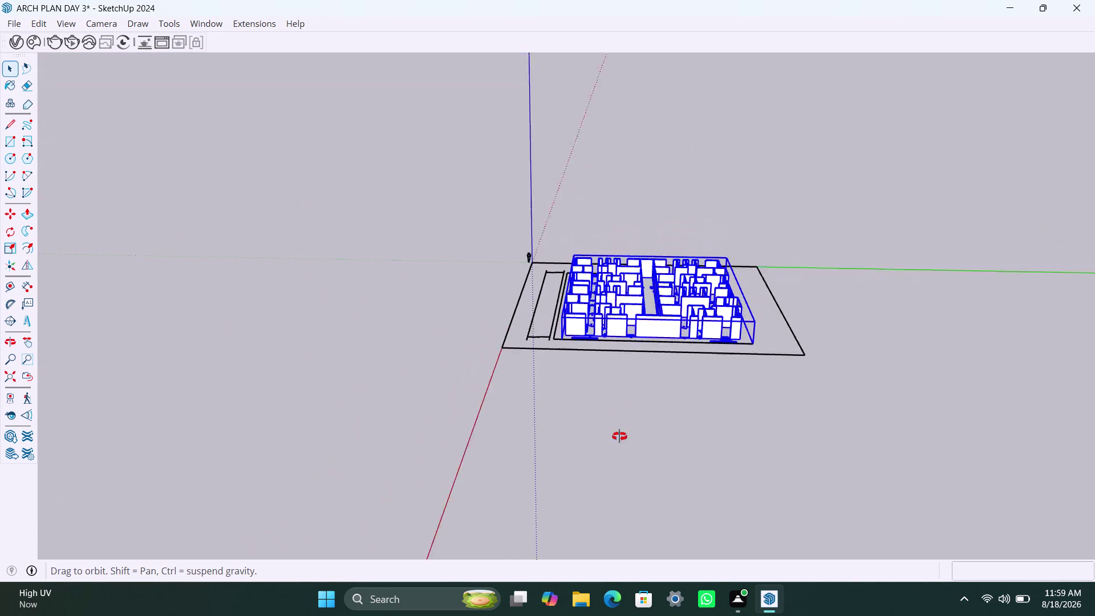
middle_drag(618, 416, 627, 527)
scroll(up, 3)
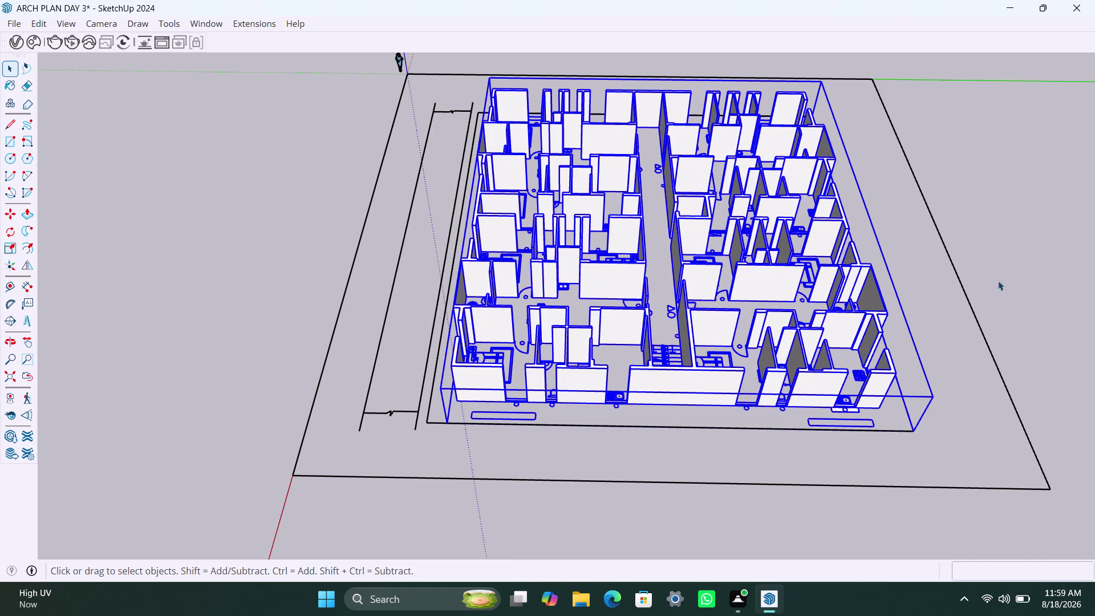
Enter the model group, select the inner walls group, then clear the selection.
click(1009, 273)
click(737, 317)
click(726, 319)
click(726, 319)
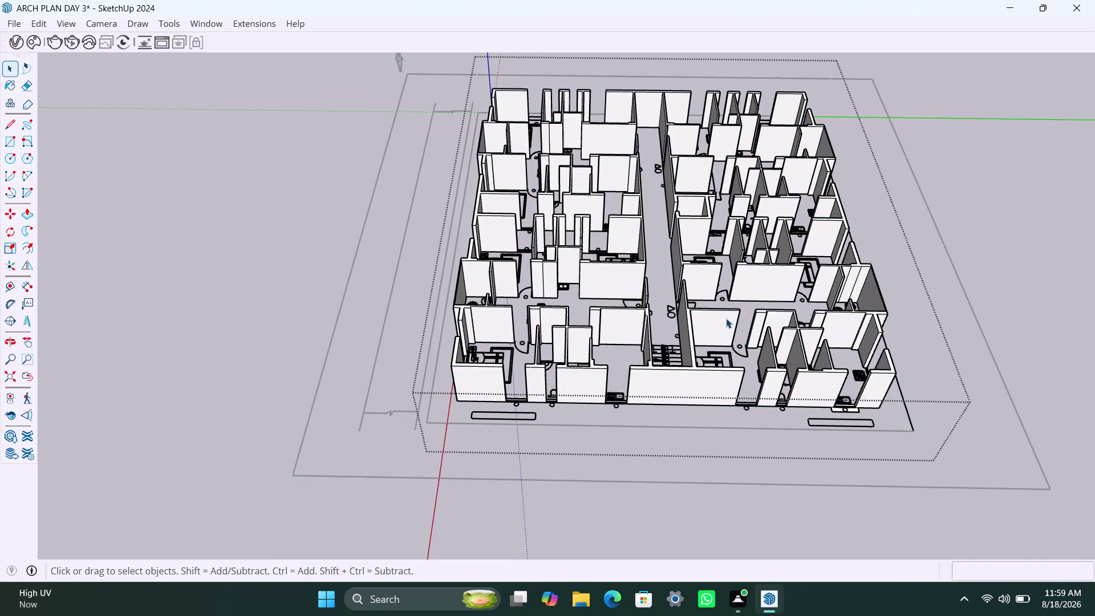
click(726, 318)
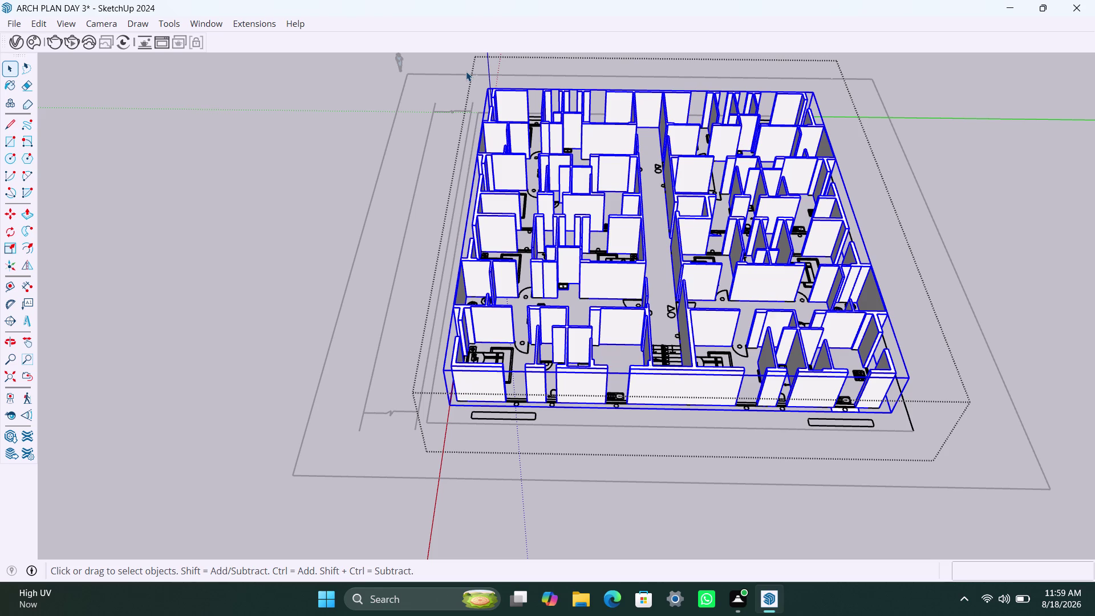
drag(469, 72, 896, 387)
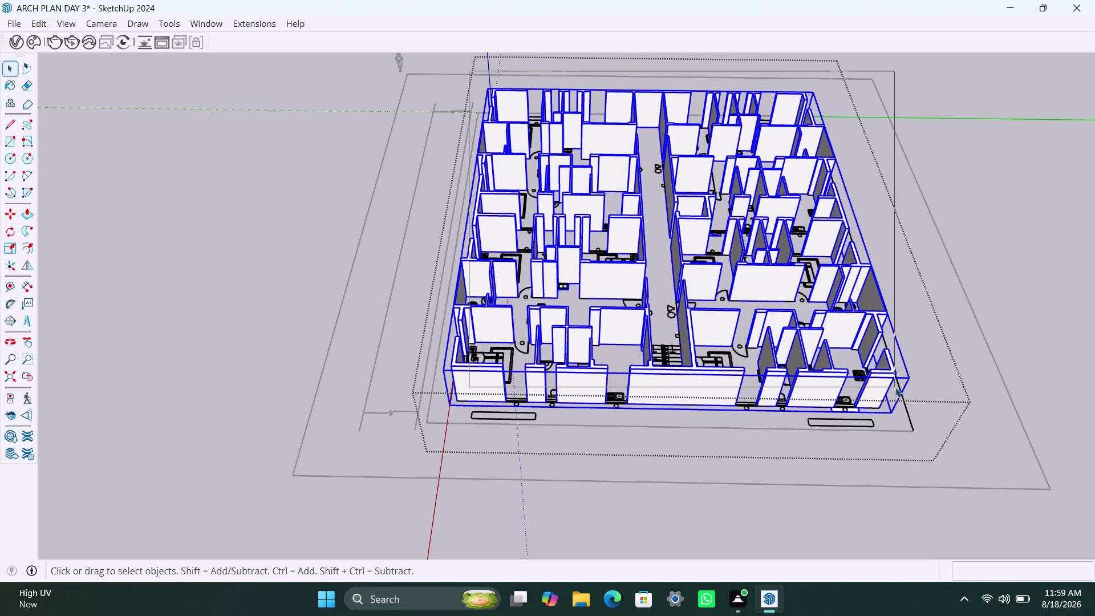
drag(896, 387, 898, 388)
click(916, 350)
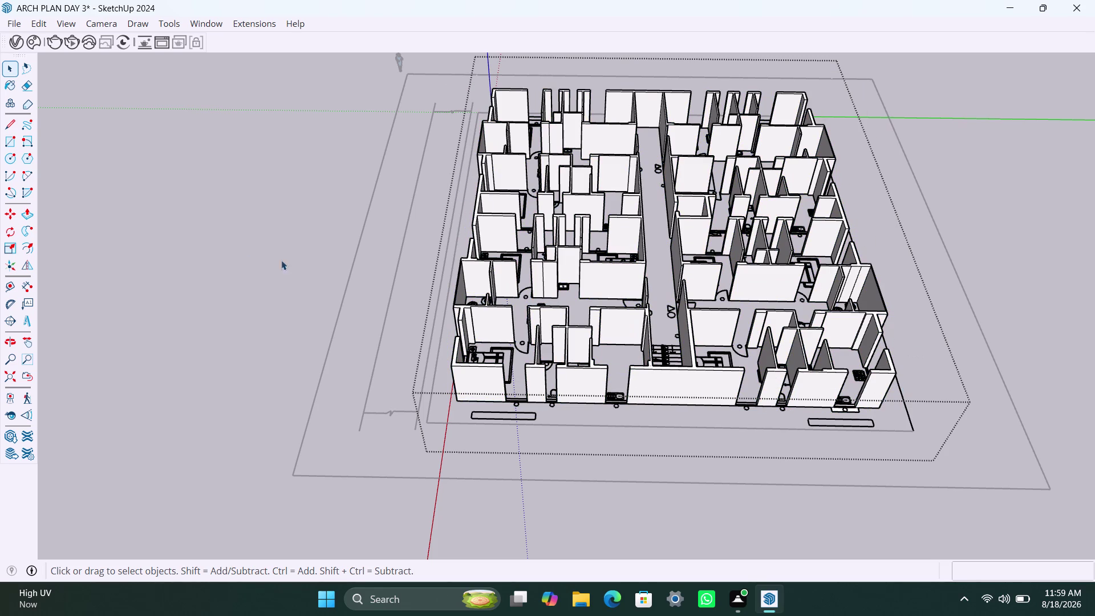
Select the furniture linework in the plan, then leave group editing.
drag(437, 53, 536, 311)
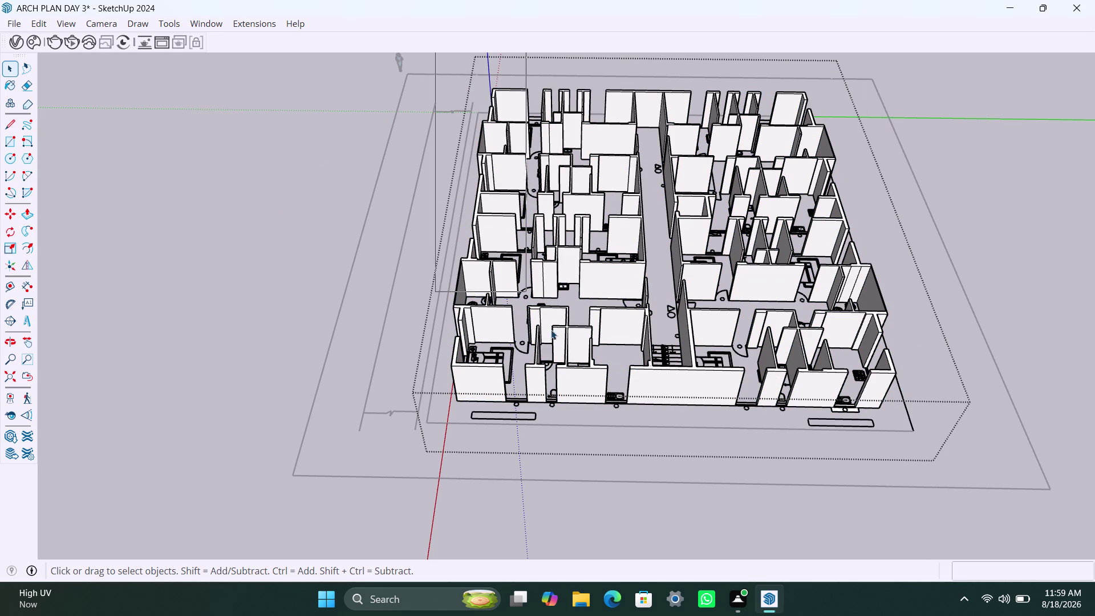
drag(536, 311, 776, 376)
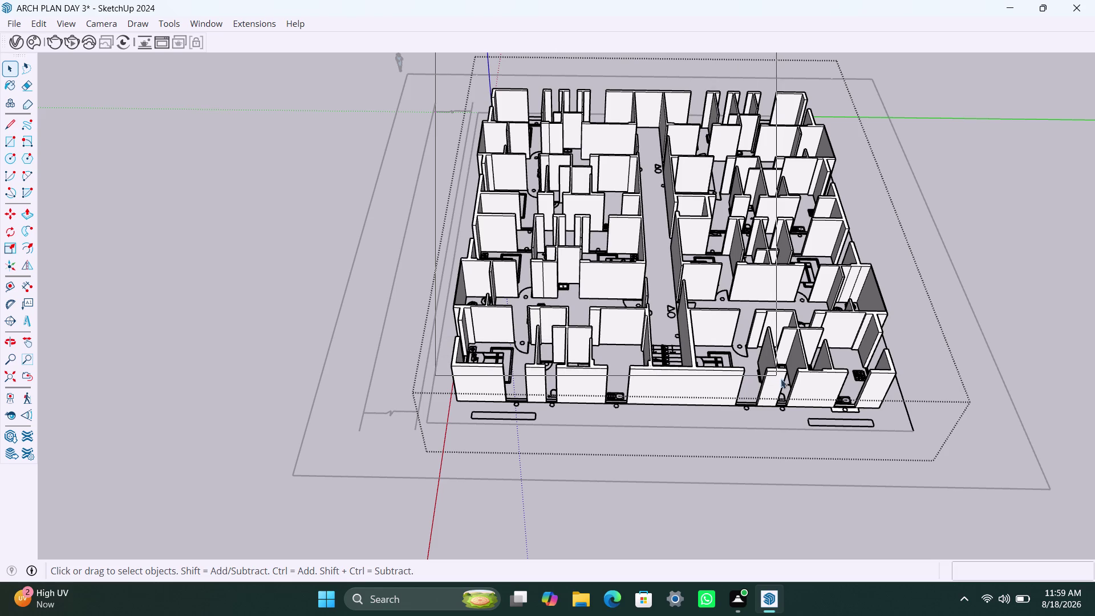
drag(777, 376, 862, 377)
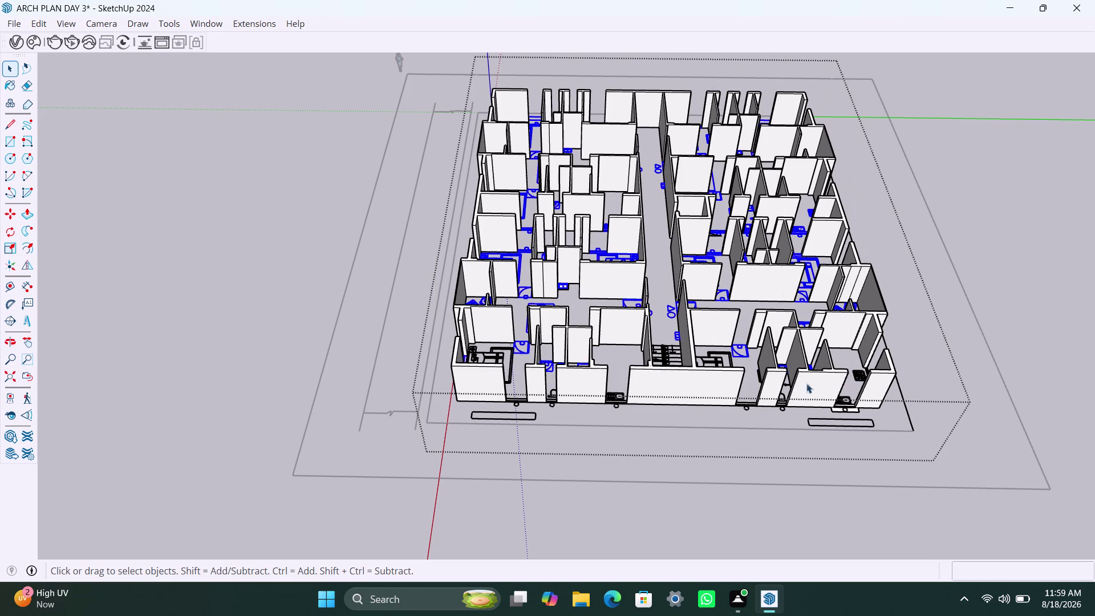
key(space)
triple_click(332, 158)
scroll(up, 3)
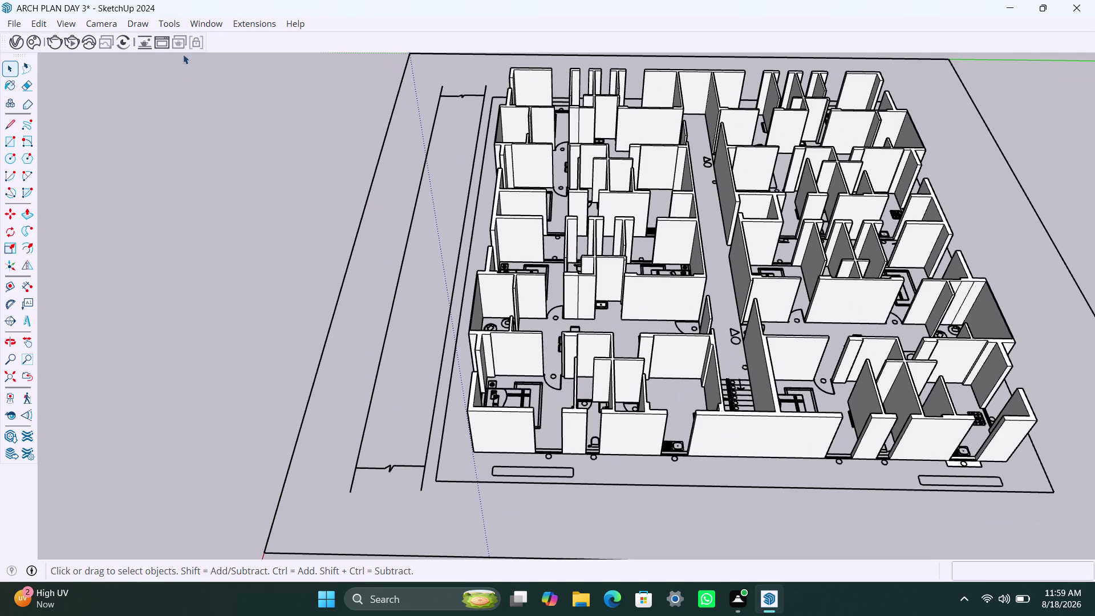
scroll(down, 3)
scroll(down, 3)
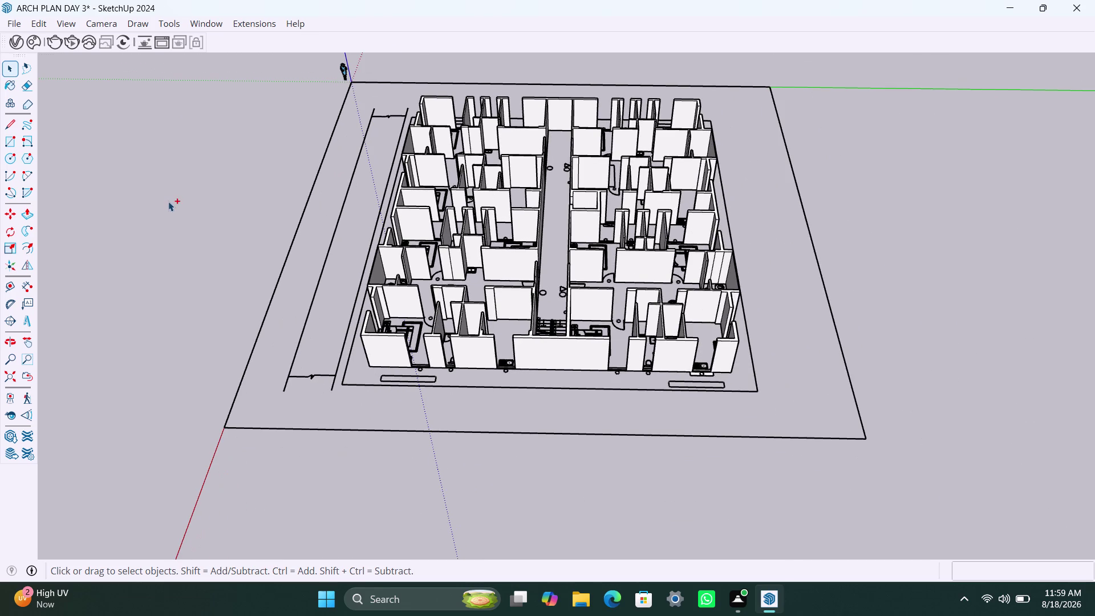
Save ARCH PLAN DAY 3 with Ctrl+S so no unsaved changes remain.
key(ctrl+s)
key(ctrl+s)
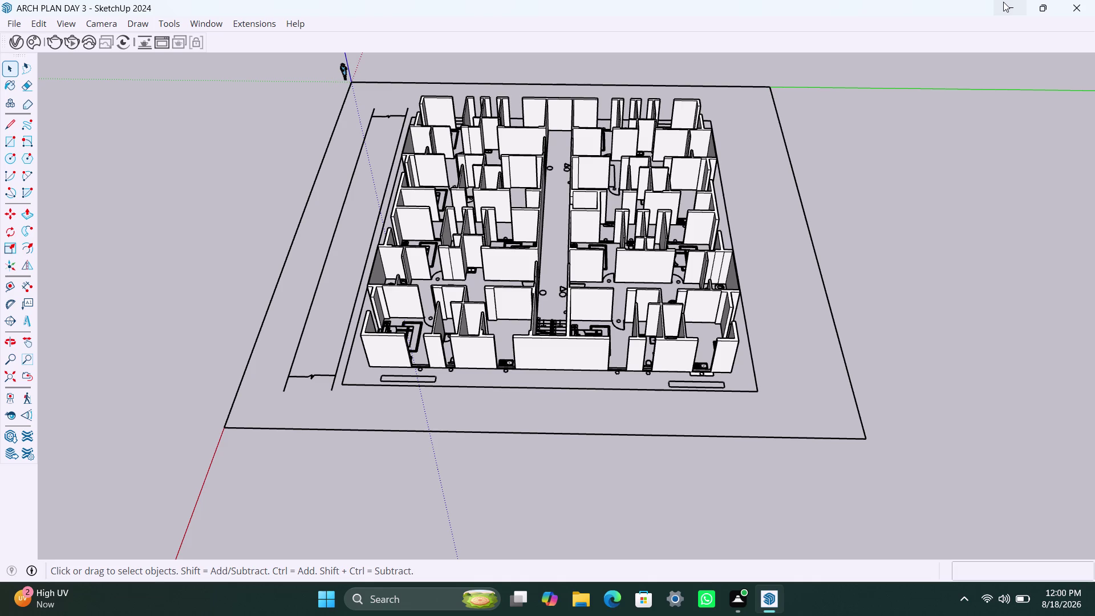
key(ctrl+s)
key(ctrl+s)
key(space)
click(813, 230)
scroll(up, 3)
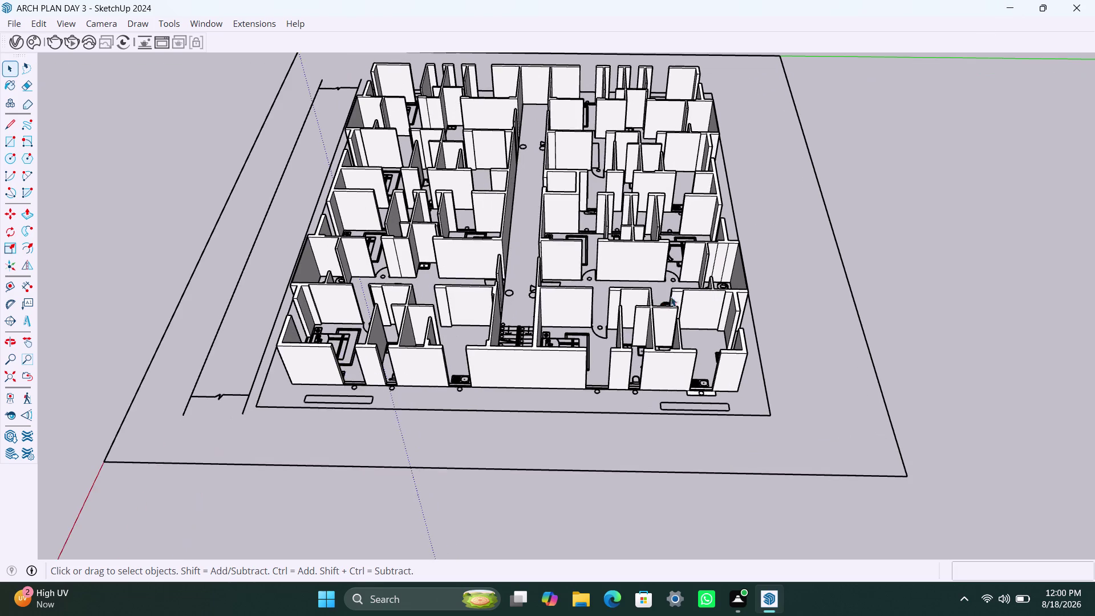
Orbit down over the furnished rooms and lower apartment units to a tilted overhead view.
middle_click(666, 302)
scroll(down, 3)
middle_drag(797, 408, 799, 511)
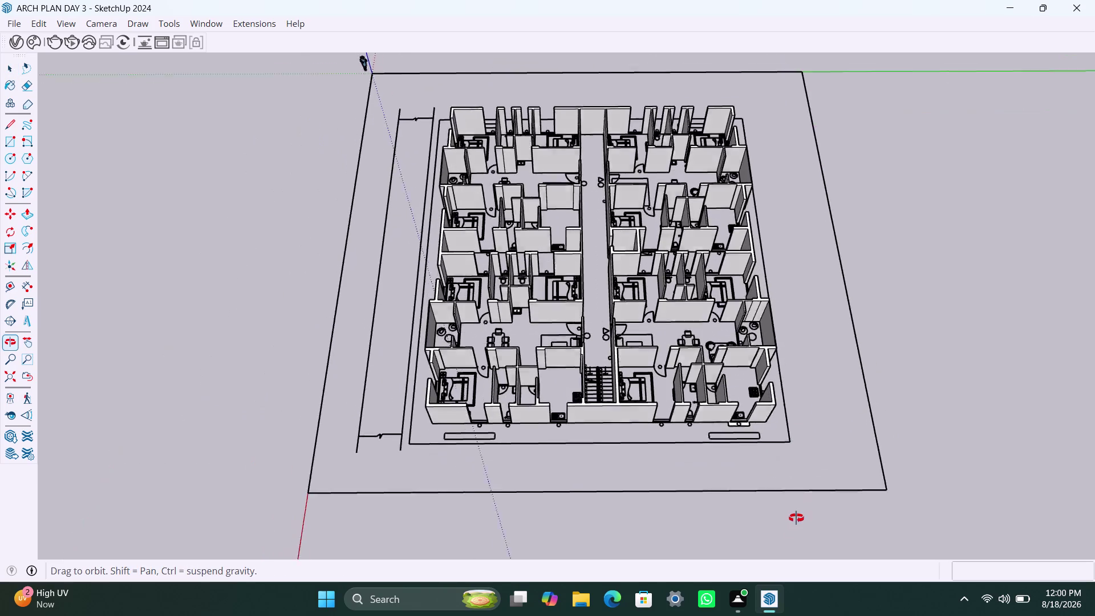
middle_drag(799, 511, 792, 527)
scroll(up, 3)
middle_drag(700, 437, 709, 491)
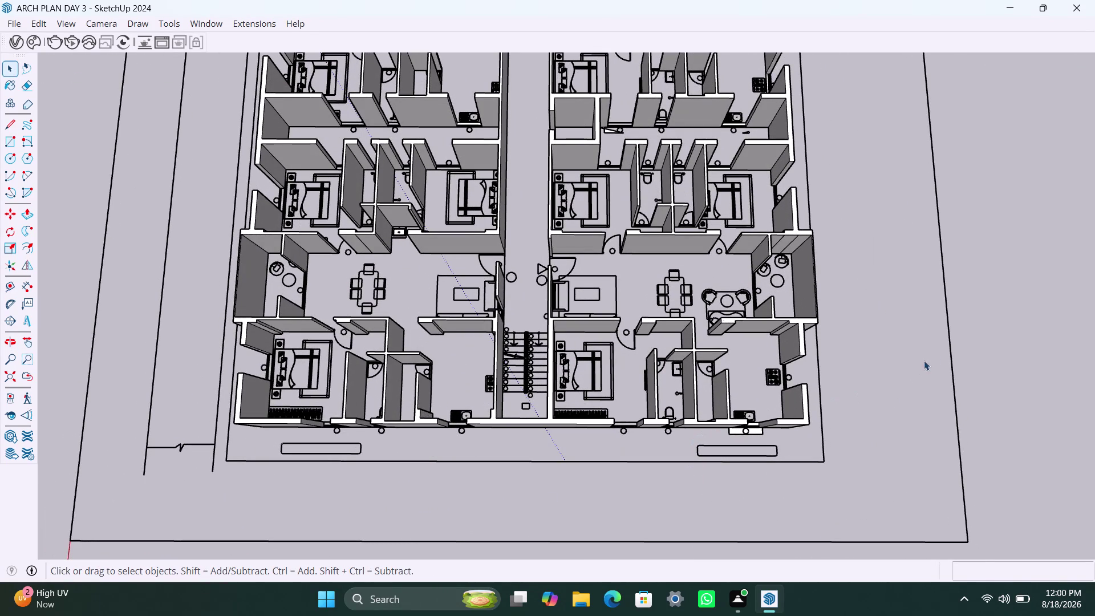
click(968, 344)
scroll(down, 3)
scroll(down, 3)
middle_drag(707, 439, 655, 462)
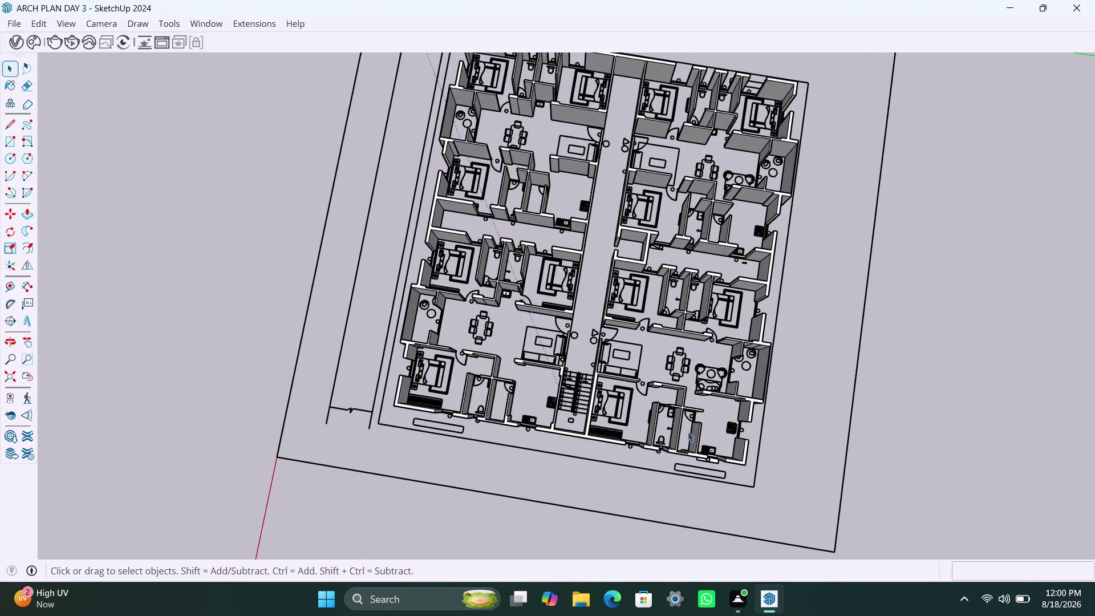
Swing around the site to a squared-up overhead view, undo the last change, and save.
scroll(down, 3)
middle_drag(783, 436, 672, 447)
scroll(down, 3)
middle_drag(780, 435, 669, 451)
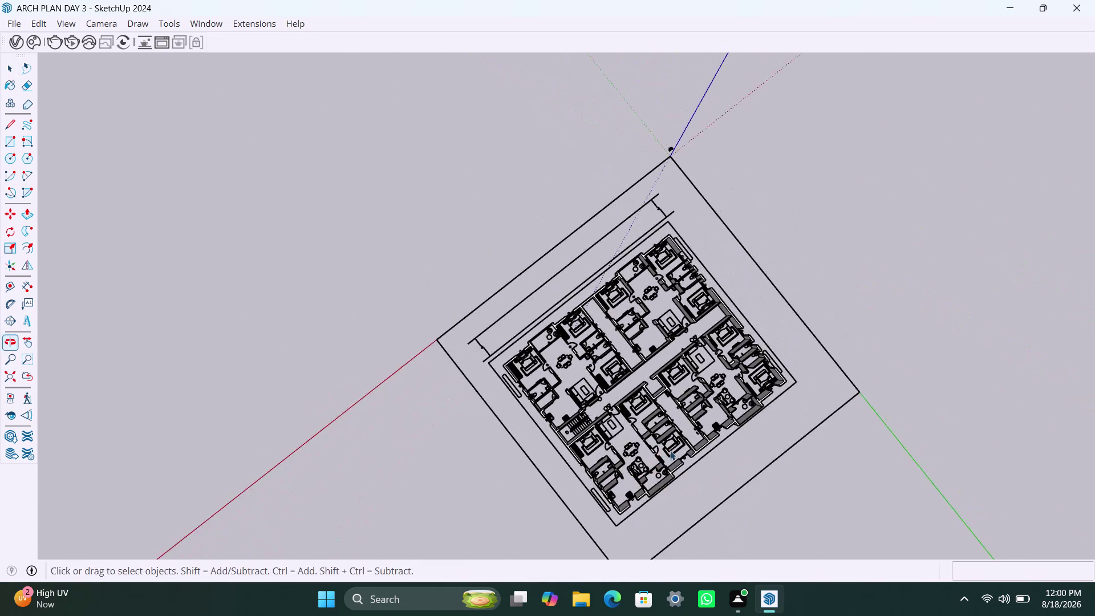
scroll(down, 3)
middle_drag(744, 484, 598, 474)
scroll(up, 3)
middle_drag(673, 483, 648, 482)
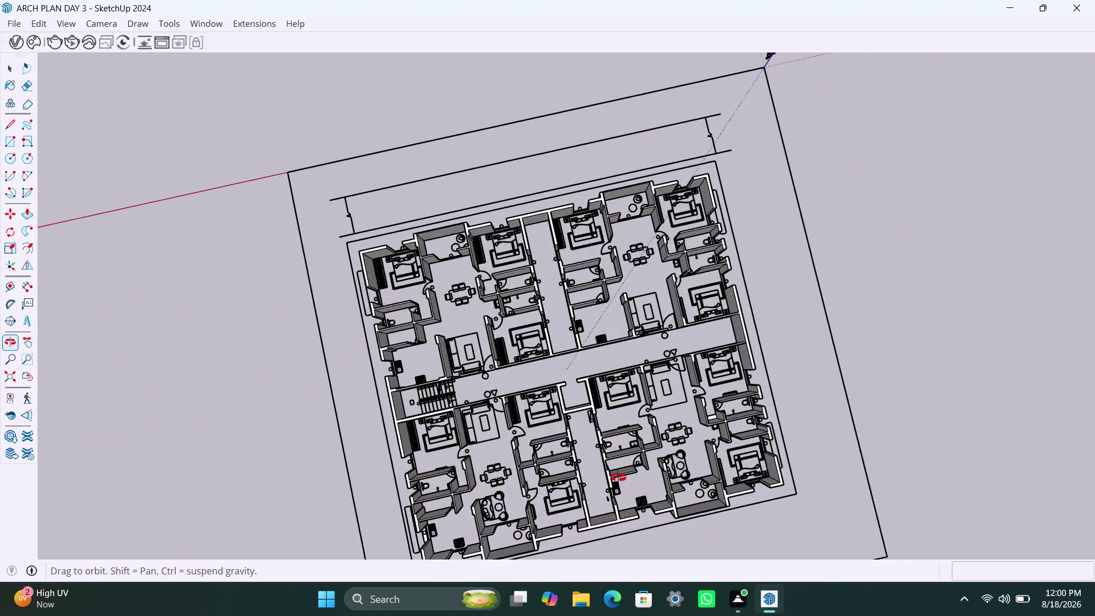
middle_drag(648, 482, 610, 384)
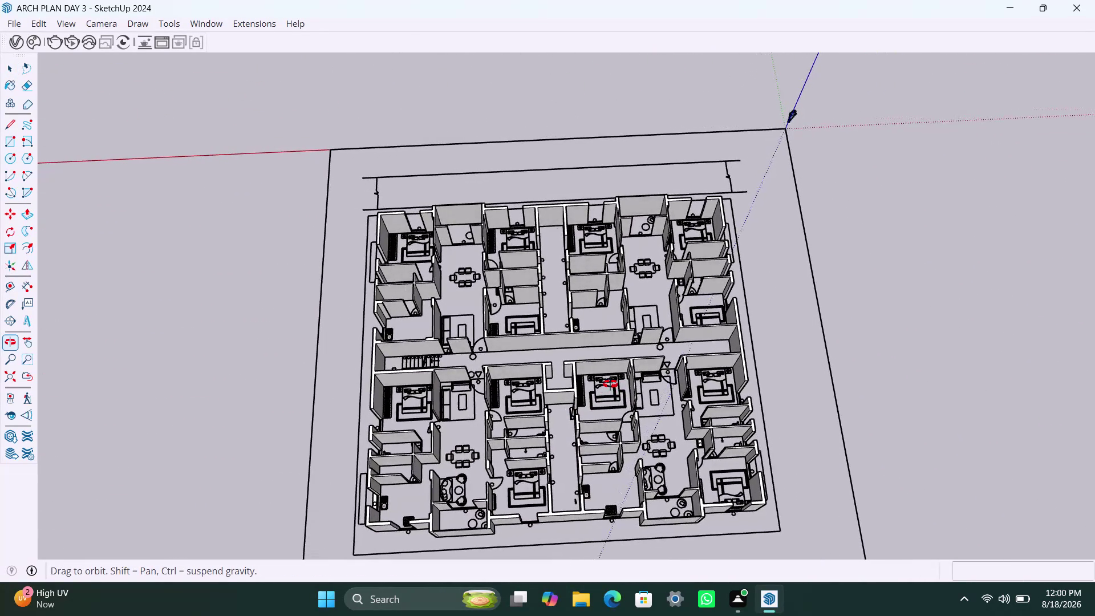
middle_drag(610, 384, 585, 377)
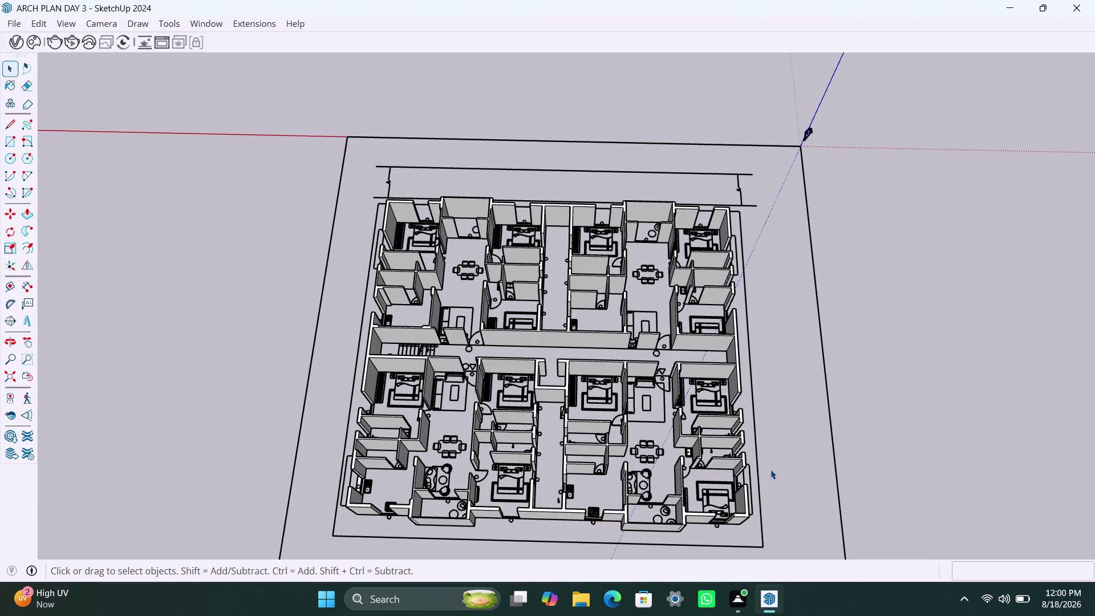
key(ctrl+z)
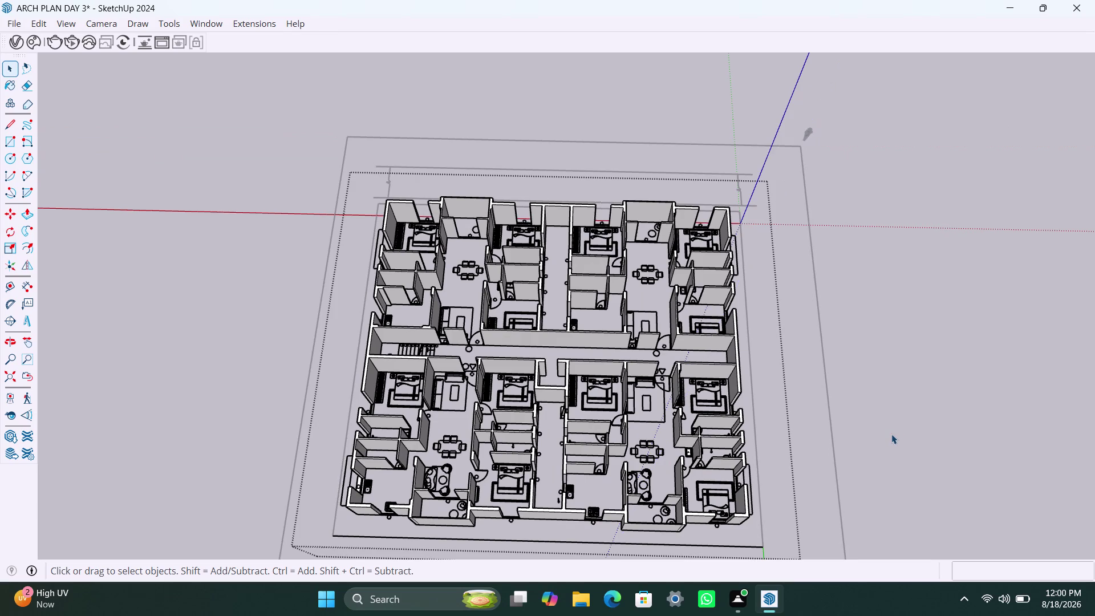
key(ctrl+s)
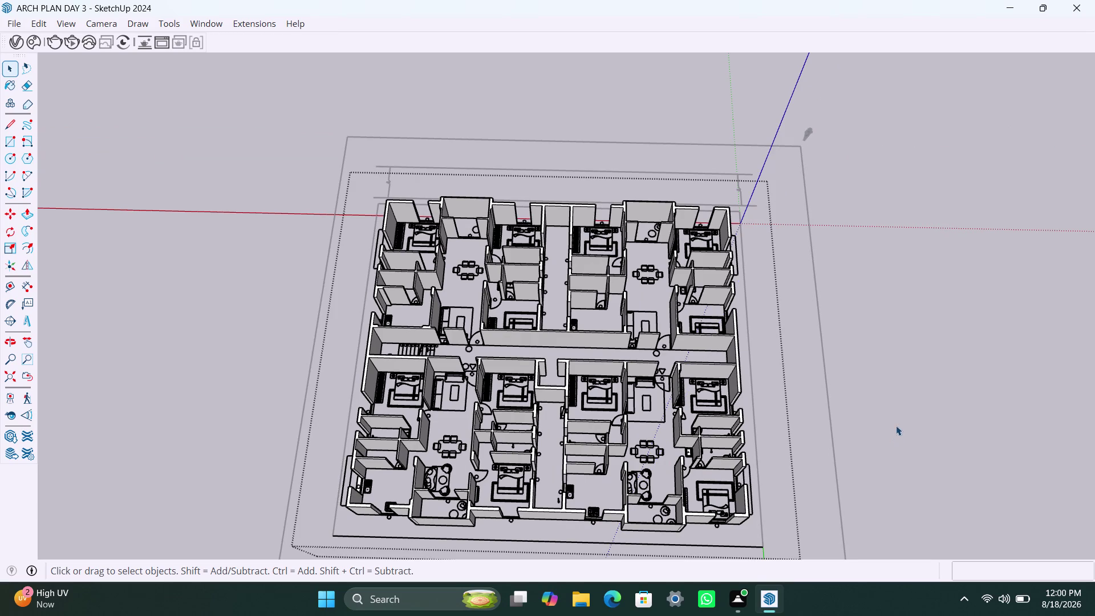